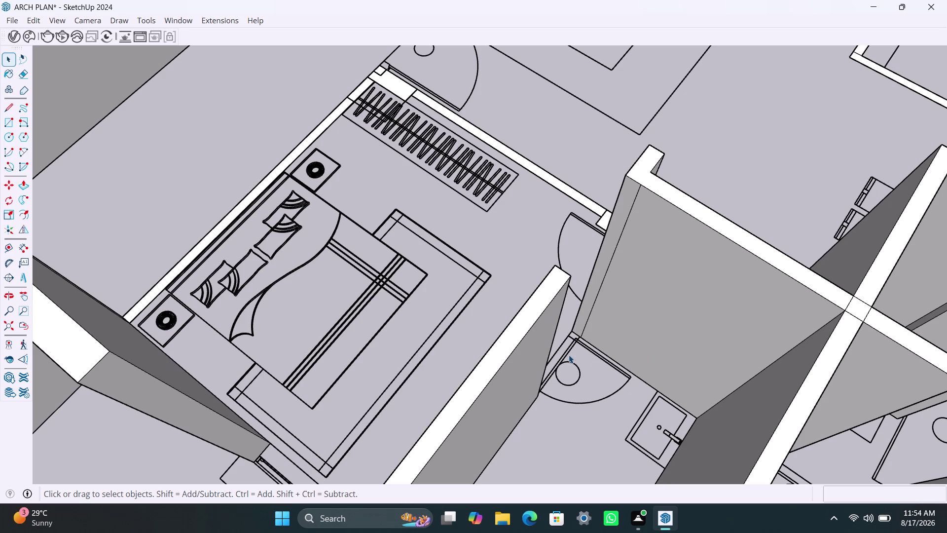
Zoom and orbit to a top-down view of the bedroom floor plan.
scroll(down, 3)
scroll(down, 3)
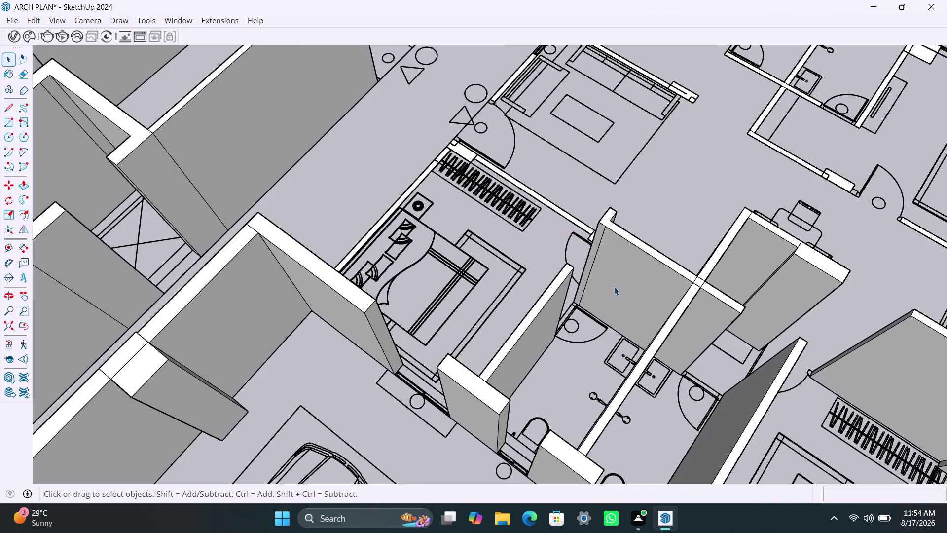
scroll(down, 3)
scroll(down, 3)
scroll(down, 3)
scroll(down, 3)
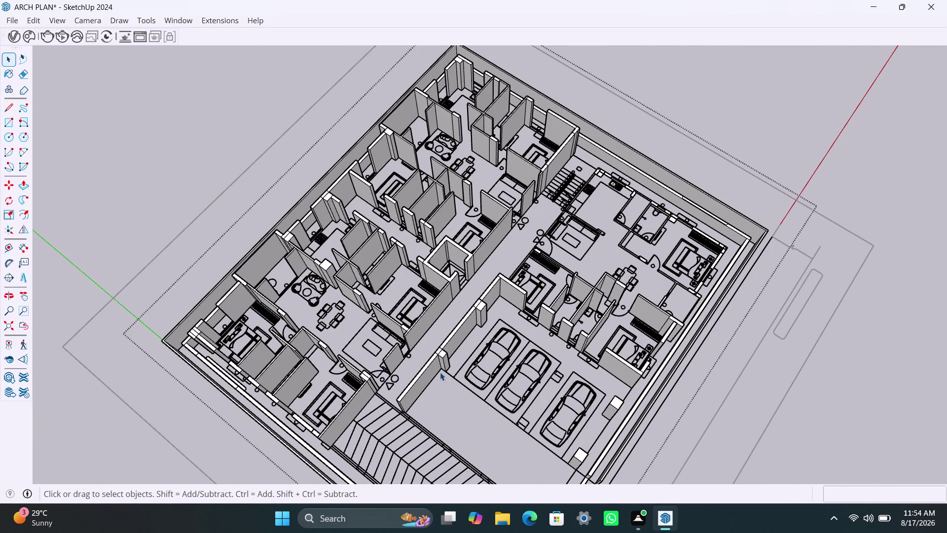
scroll(up, 3)
scroll(up, 3)
scroll(up, 3)
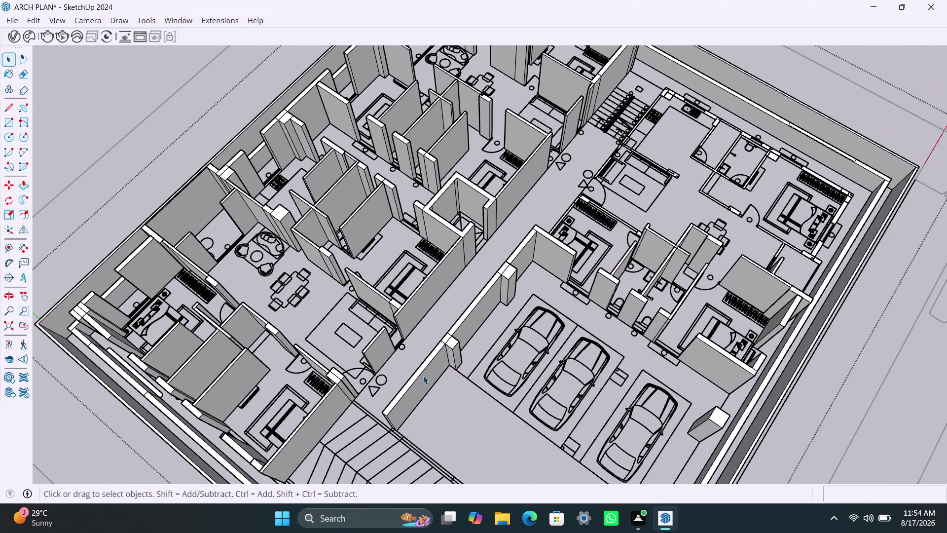
scroll(up, 3)
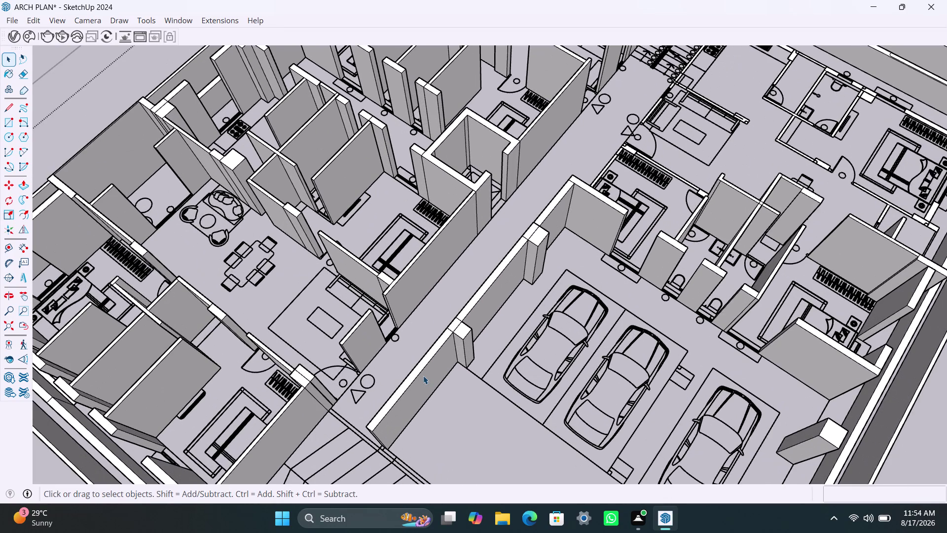
scroll(down, 3)
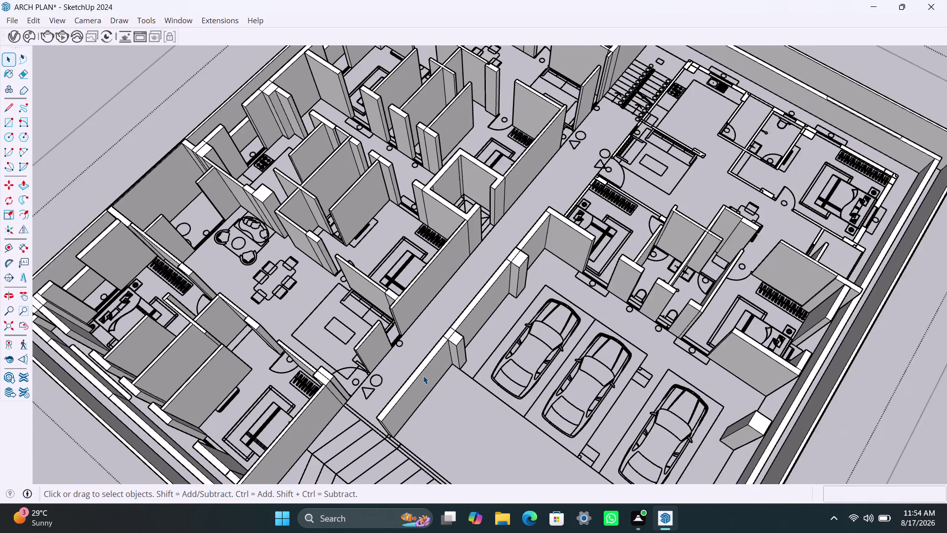
scroll(down, 3)
scroll(down, 3)
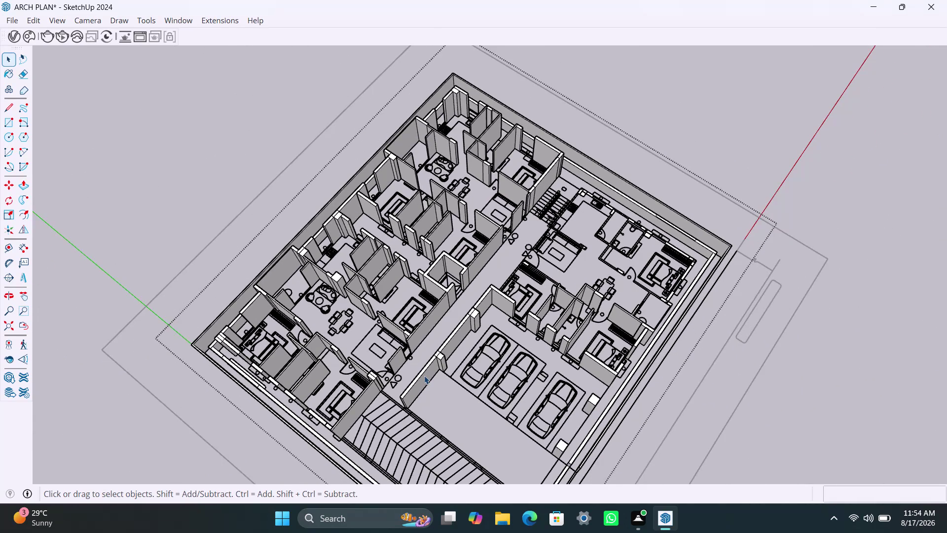
scroll(down, 3)
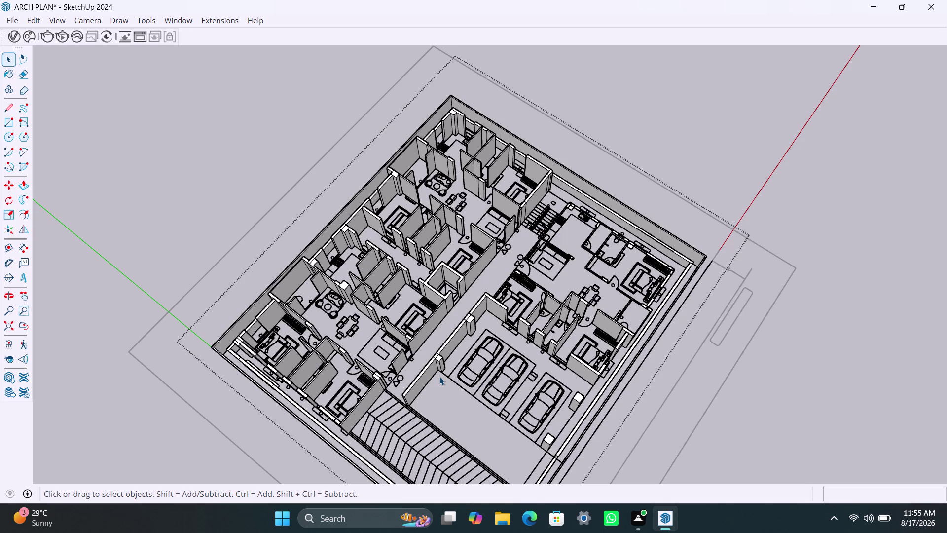
double_click(440, 377)
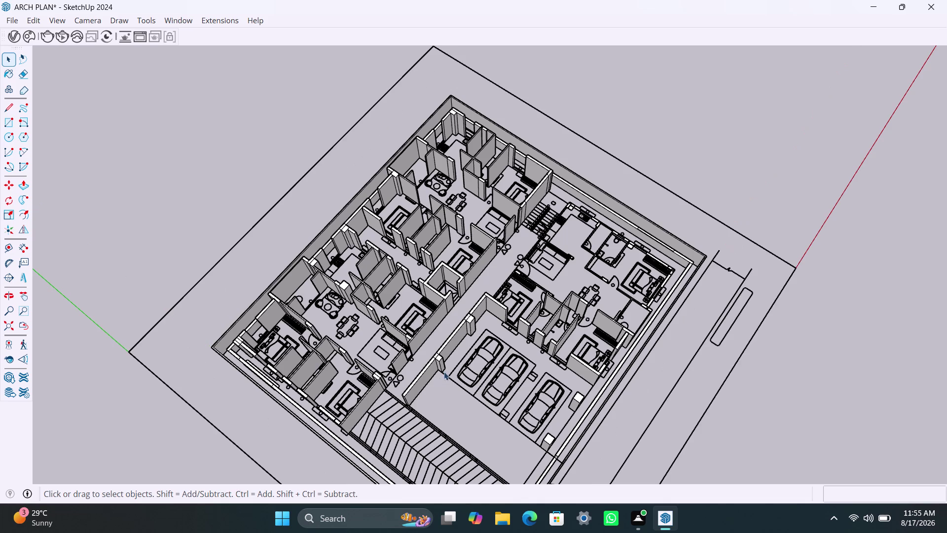
scroll(up, 3)
scroll(up, 3)
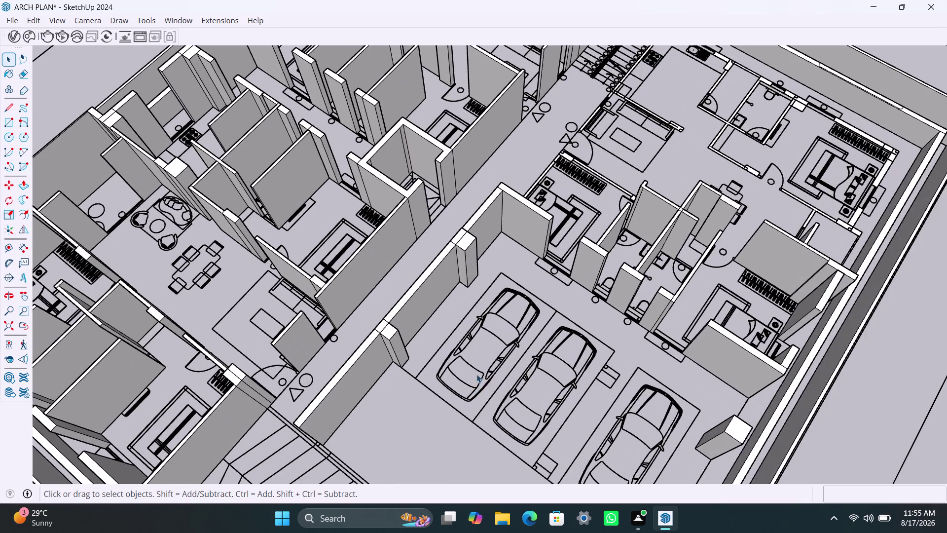
scroll(down, 3)
scroll(down, 3)
scroll(down, 3)
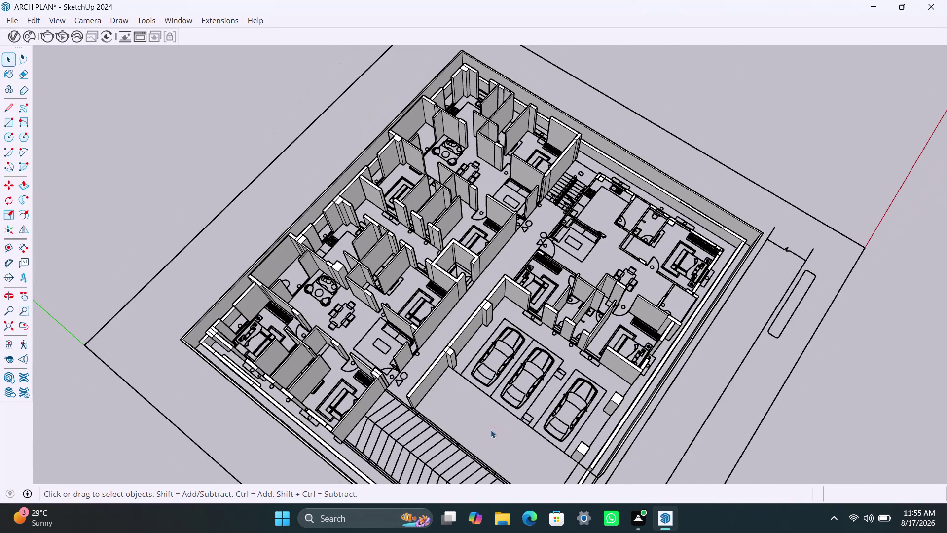
middle_drag(495, 435, 665, 427)
middle_drag(564, 284, 597, 302)
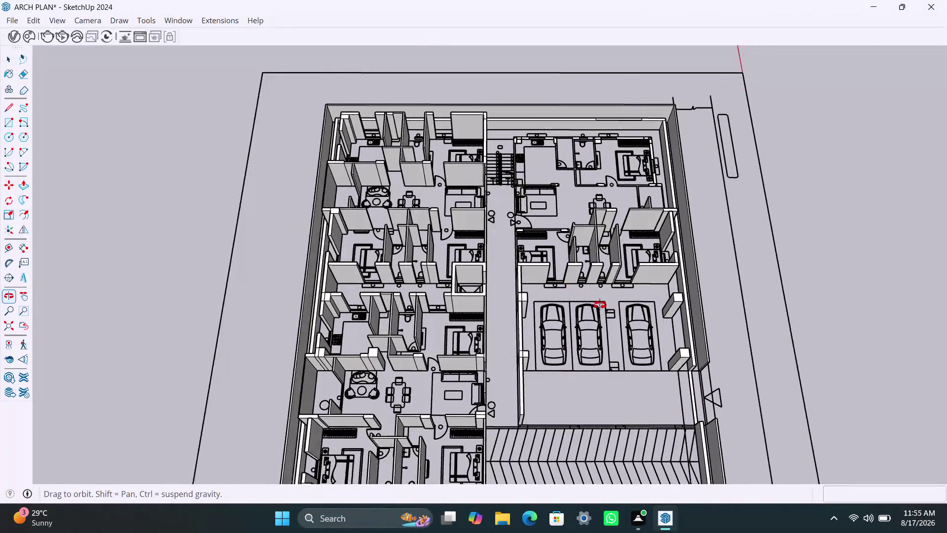
middle_drag(598, 303, 579, 380)
scroll(up, 3)
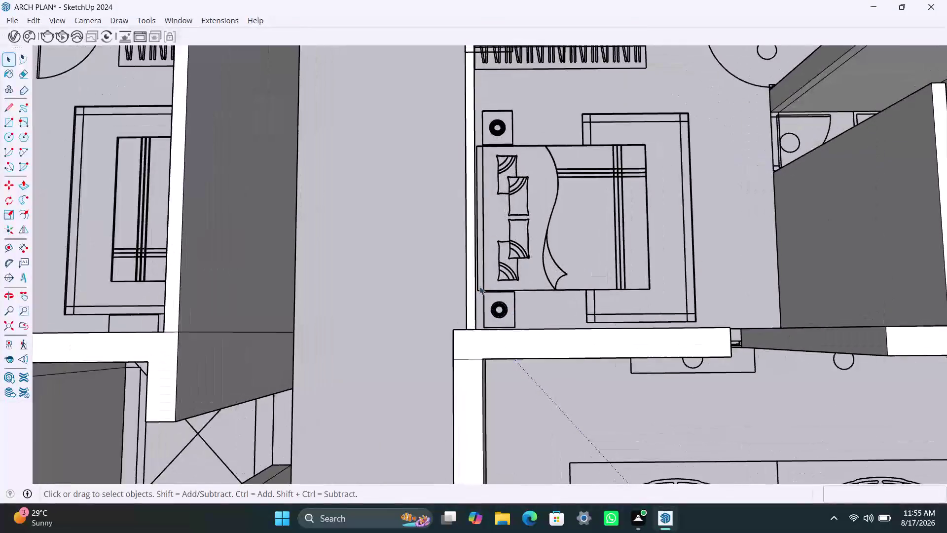
Try extruding the thin strip beside the bed to the previous height, then cancel.
click(468, 297)
double_click(470, 301)
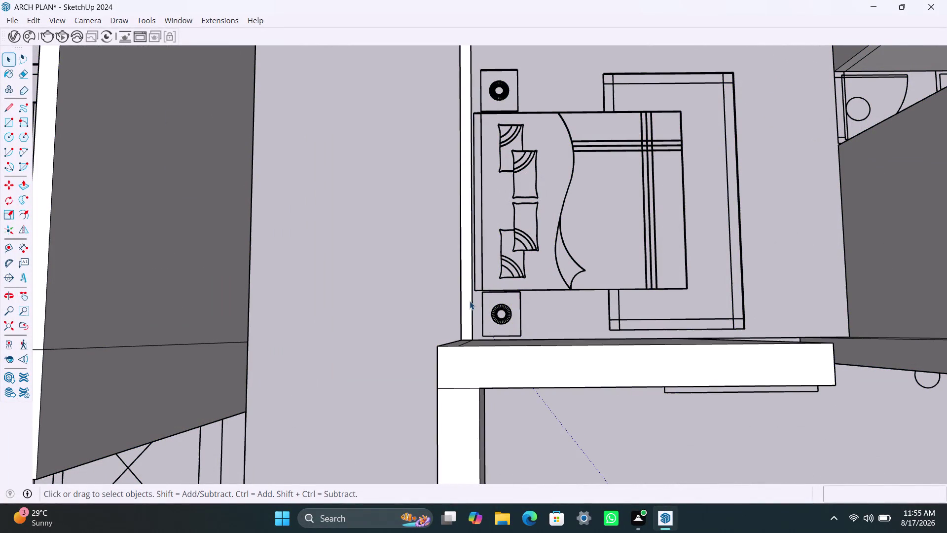
click(470, 300)
click(470, 306)
key(p)
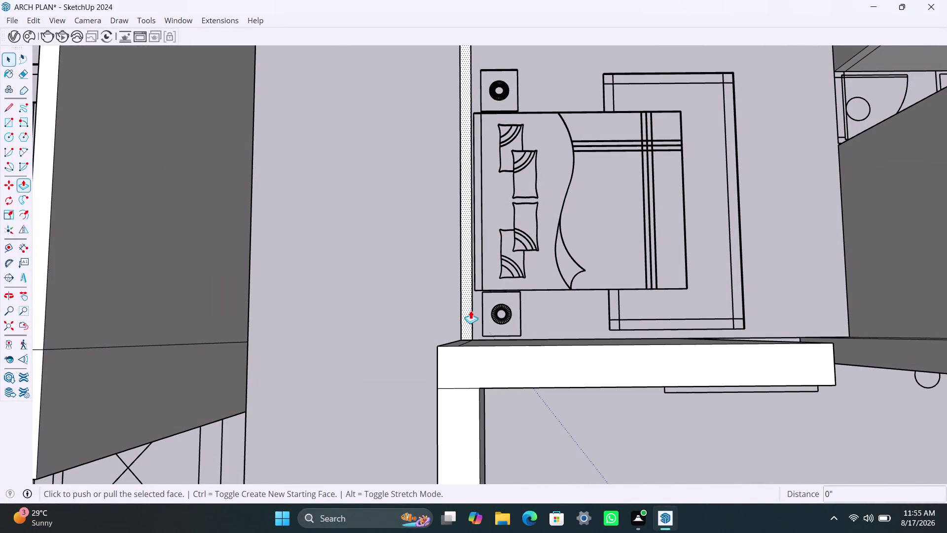
click(469, 310)
click(501, 363)
scroll(down, 3)
scroll(down, 3)
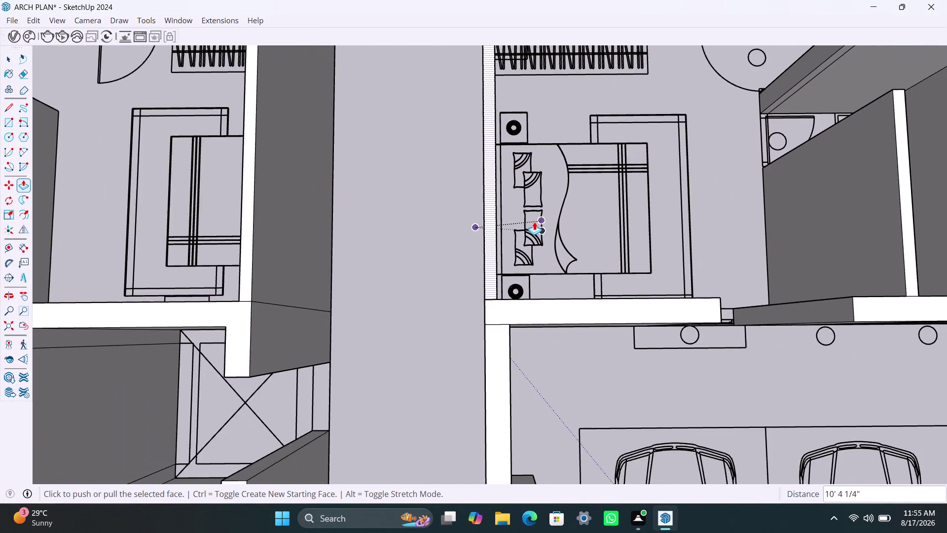
scroll(down, 3)
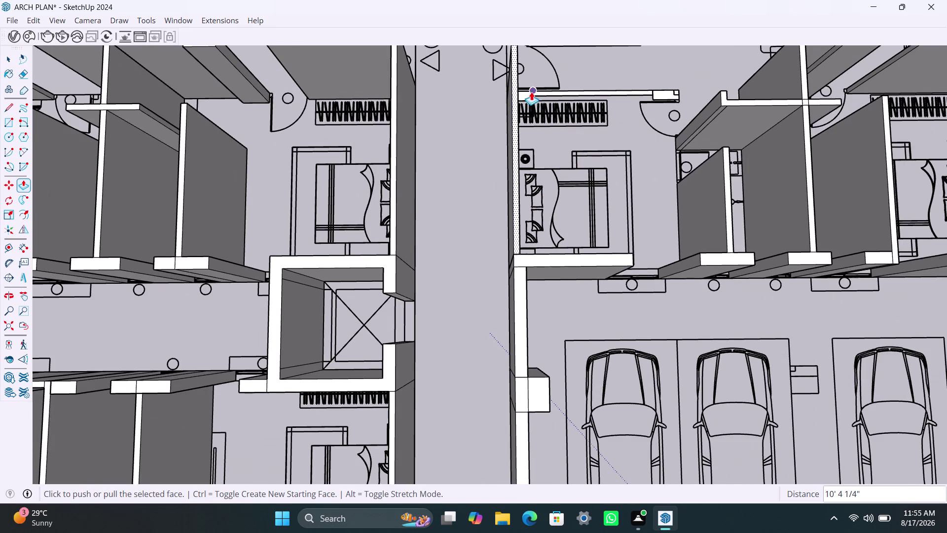
scroll(up, 3)
scroll(up, 3)
scroll(up, 3)
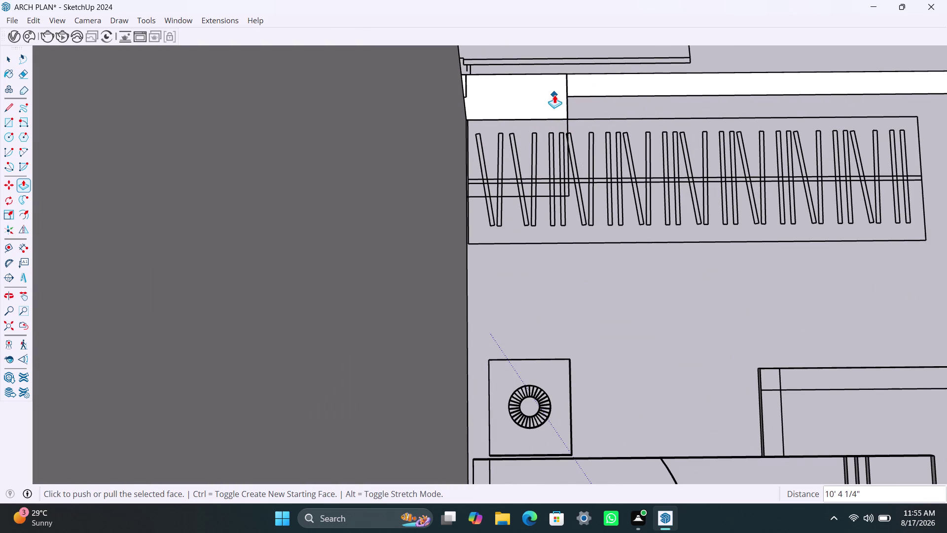
key(space)
Make a first attempt at extruding the strip above the wardrobe.
key(p)
key(space)
click(543, 102)
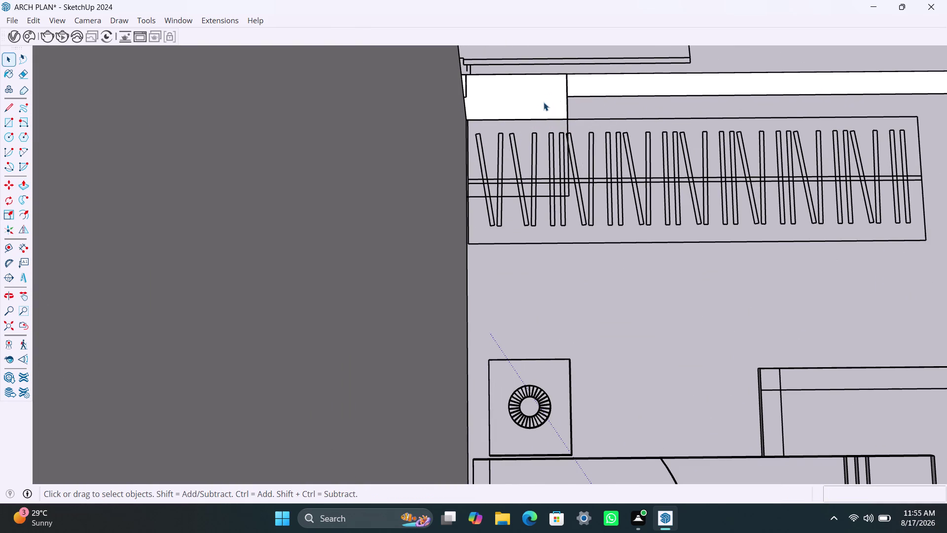
key(p)
click(543, 103)
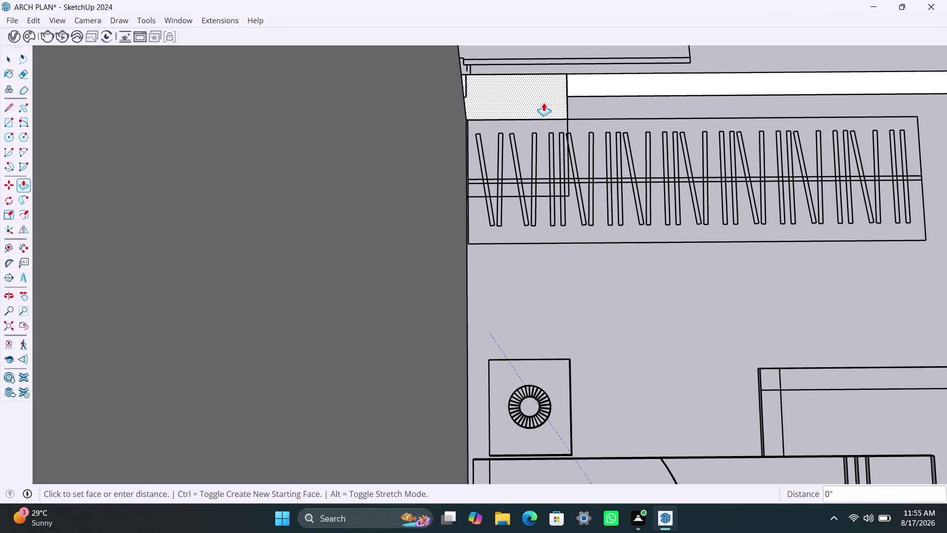
scroll(down, 3)
click(454, 94)
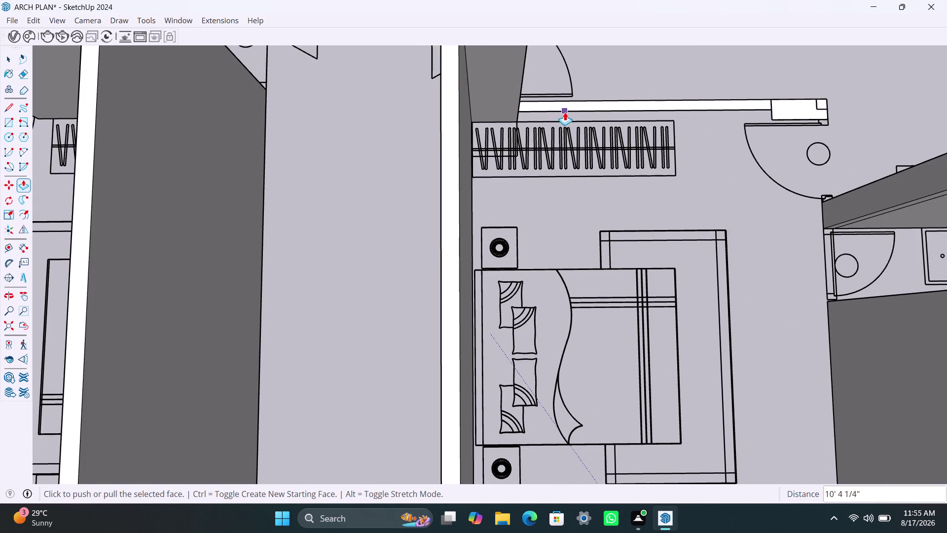
scroll(up, 3)
key(space)
Raise the strip above the wardrobe into a lintel slab at wall height (10' 4 1/4").
click(591, 100)
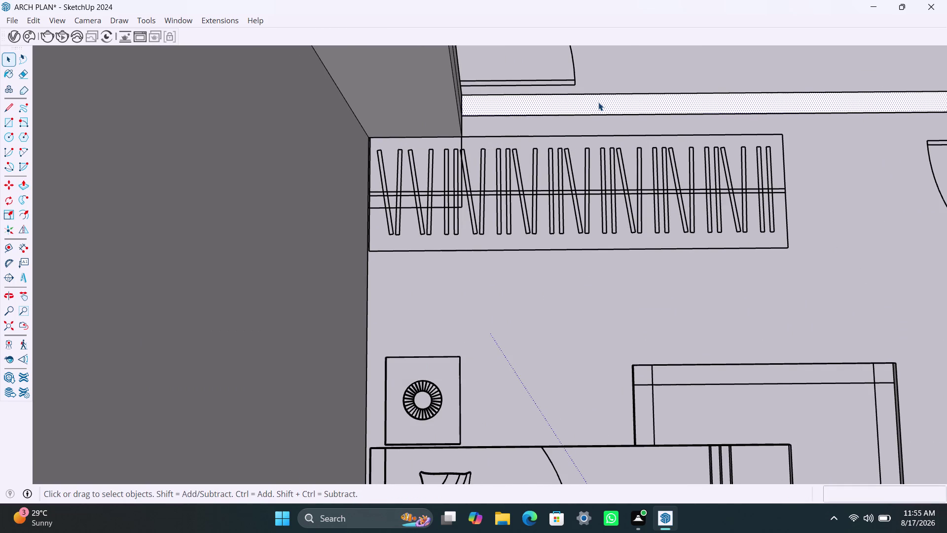
key(p)
click(598, 102)
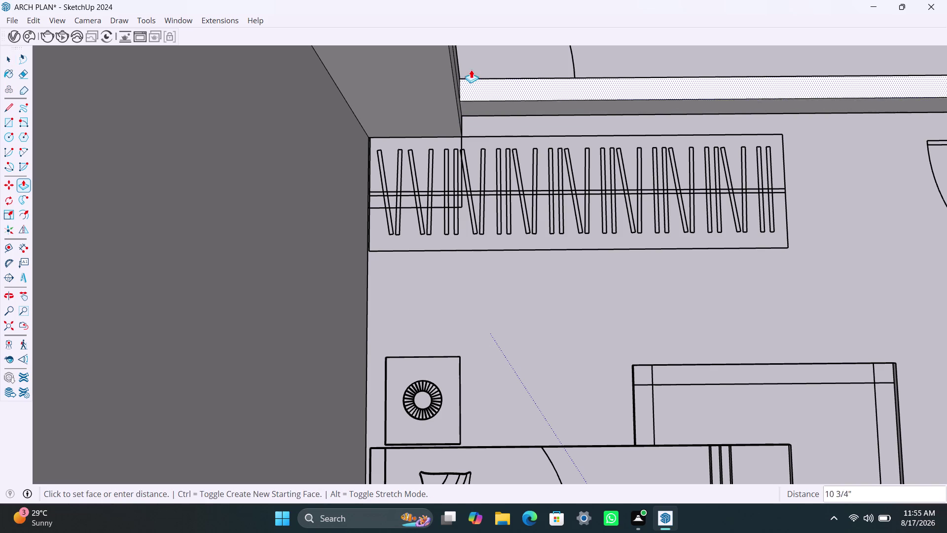
scroll(down, 3)
scroll(down, 3)
middle_drag(457, 66, 459, 145)
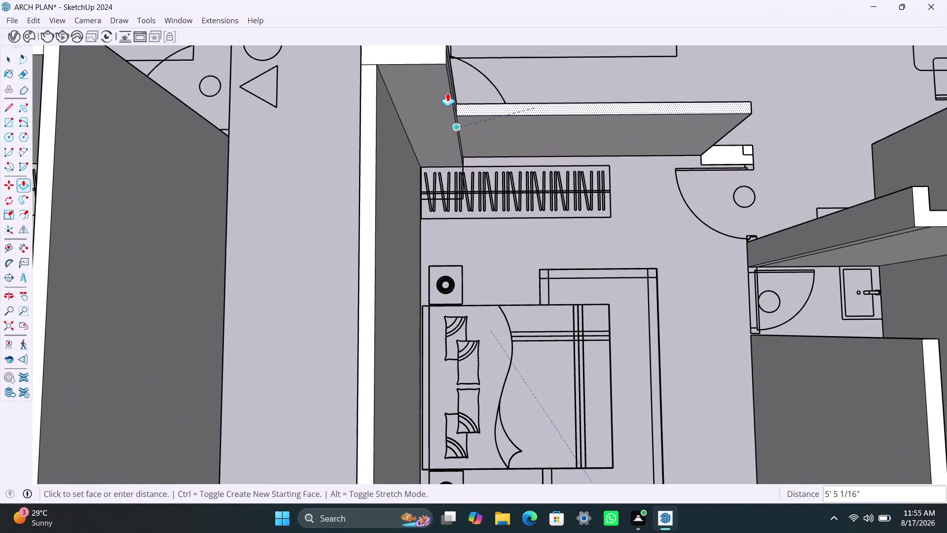
click(431, 64)
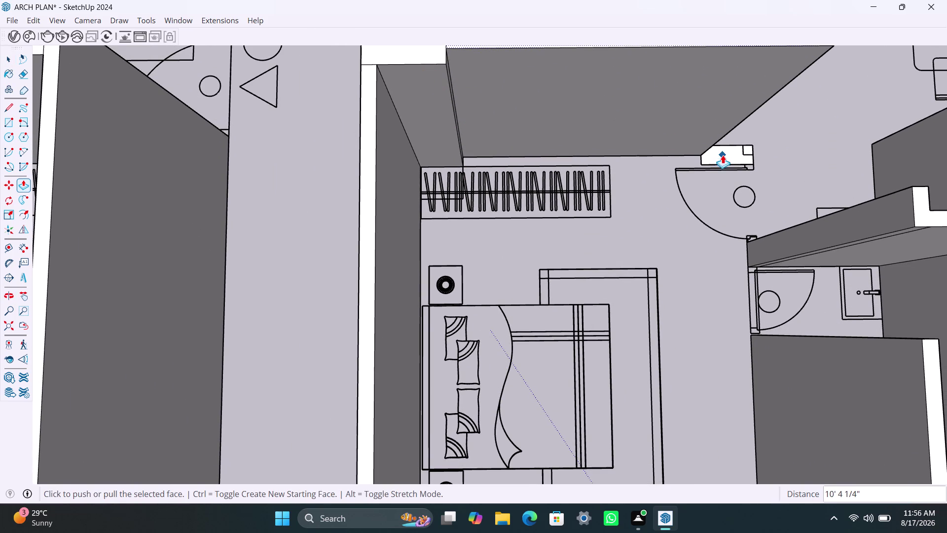
key(space)
Reselect the connected wall and its new lintel geometry.
triple_click(723, 155)
click(723, 154)
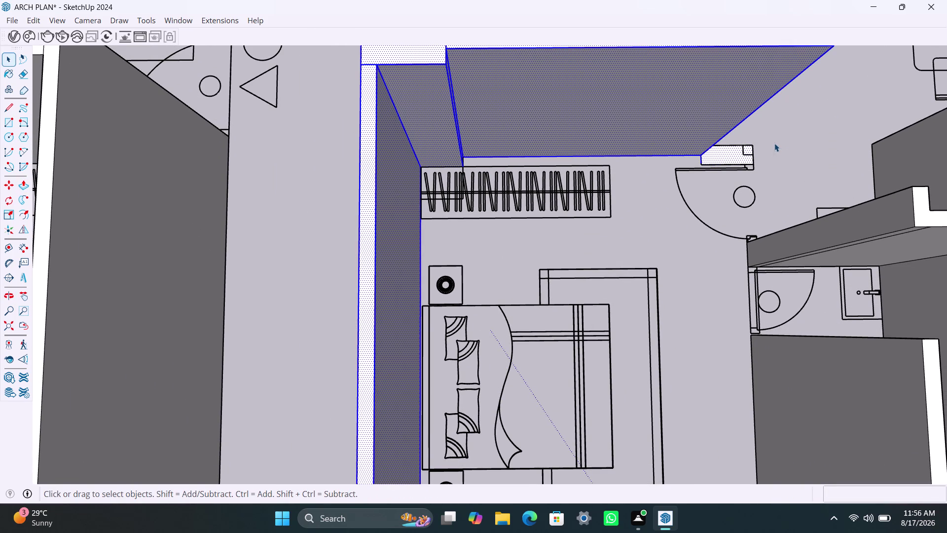
key(Escape)
key(Escape)
key(Escape)
key(Escape)
click(731, 157)
triple_click(724, 158)
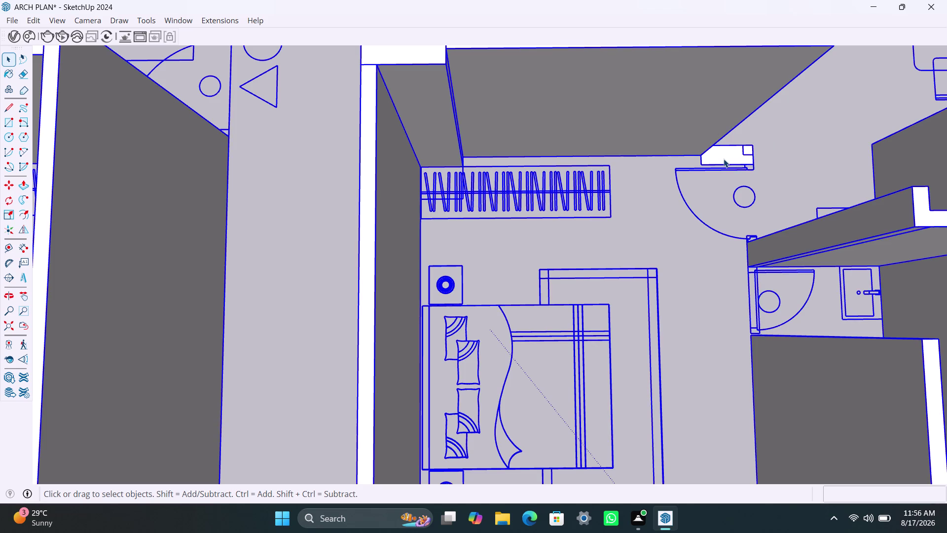
scroll(down, 3)
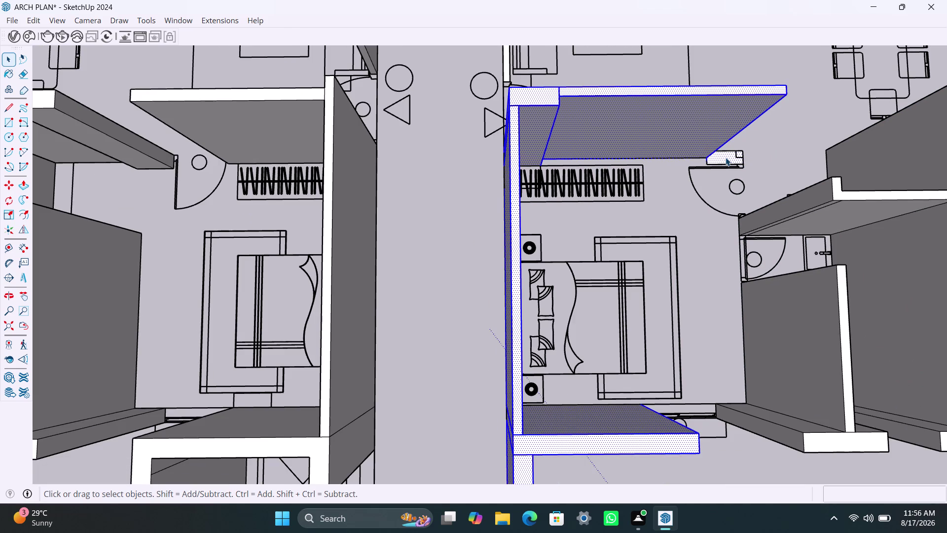
Extend the lintel's end face and the small adjacent face to the same height.
key(p)
click(728, 153)
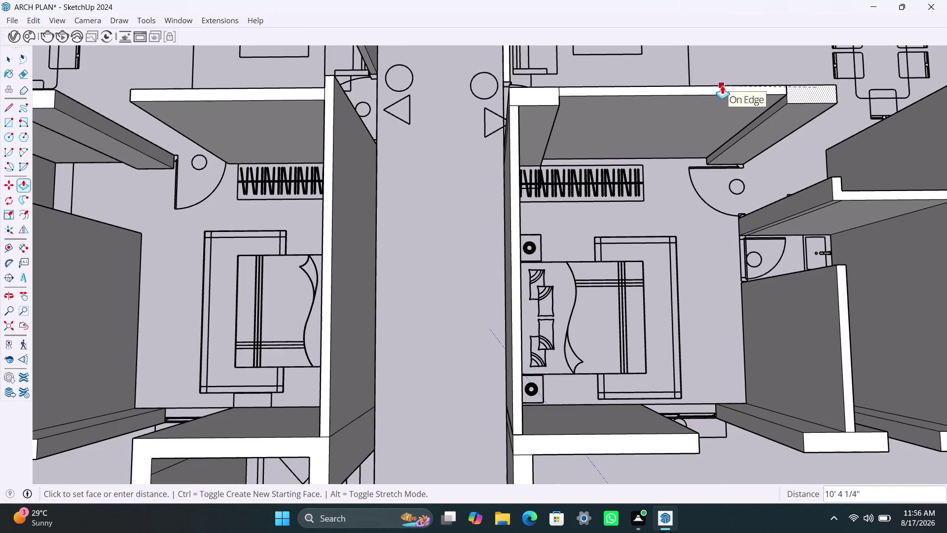
click(722, 86)
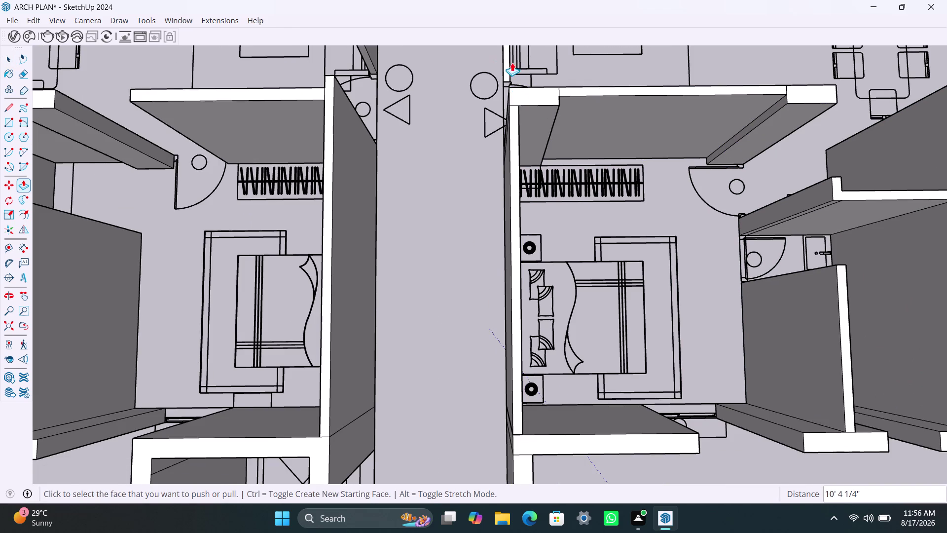
click(508, 66)
click(534, 93)
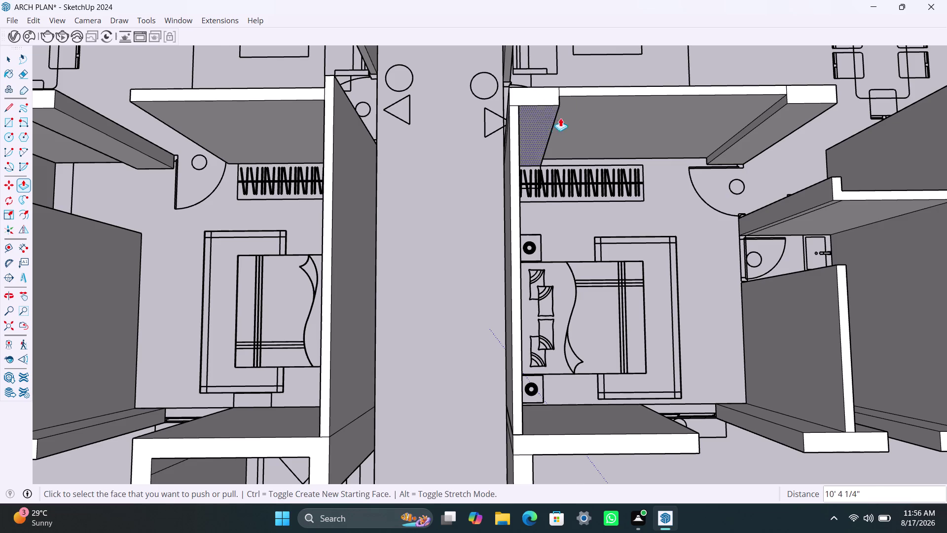
scroll(down, 3)
middle_drag(584, 105, 546, 216)
scroll(down, 3)
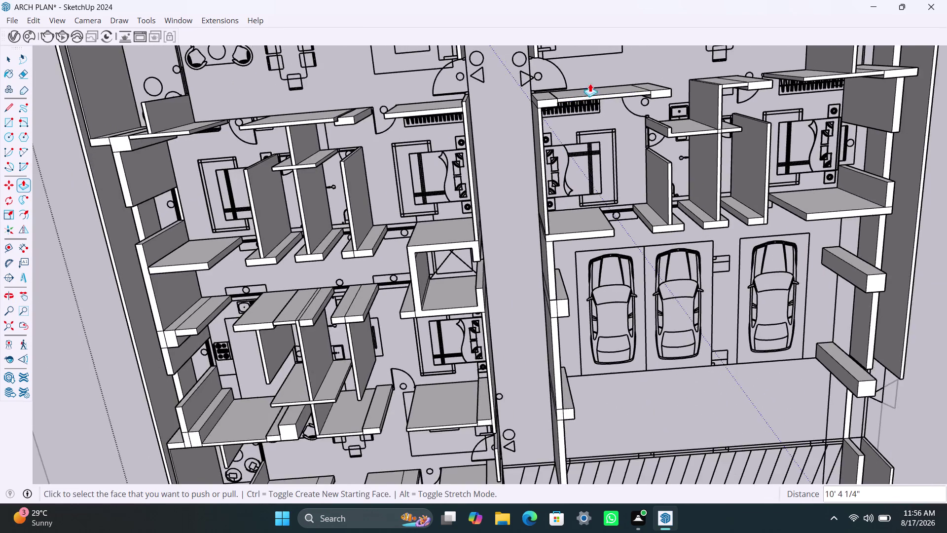
scroll(down, 3)
Raise the staircase-doorway strip, living-room and next doorway lintels, and dining-area strip.
middle_drag(605, 89, 468, 240)
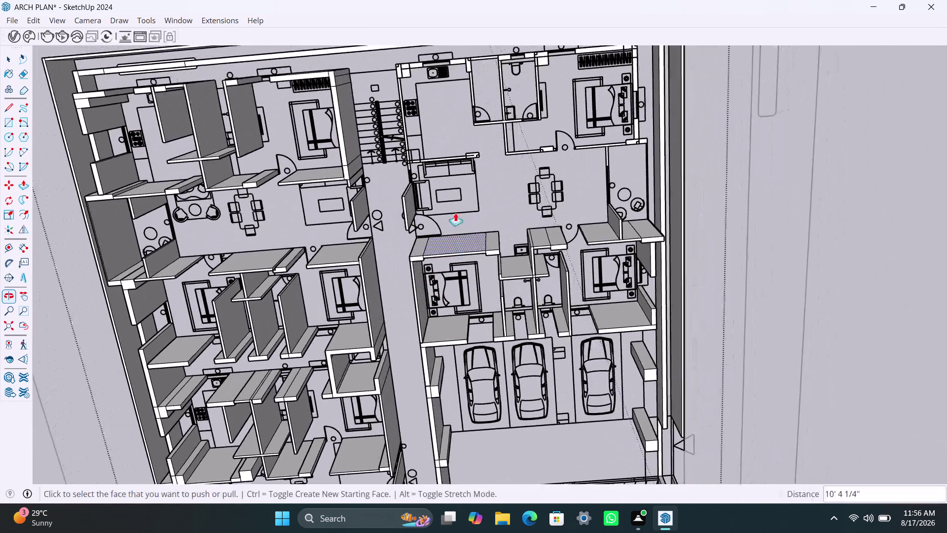
scroll(up, 3)
middle_drag(425, 183, 450, 128)
scroll(up, 3)
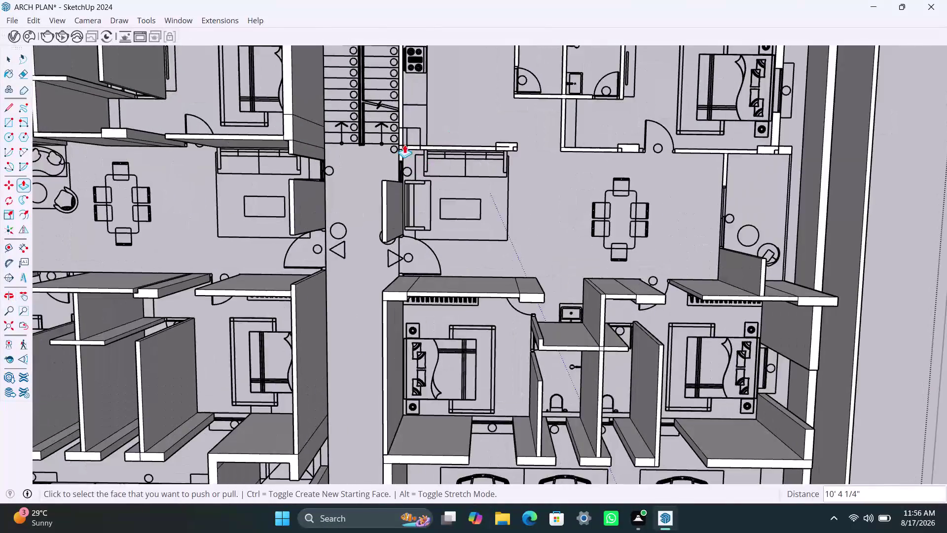
scroll(up, 3)
double_click(405, 154)
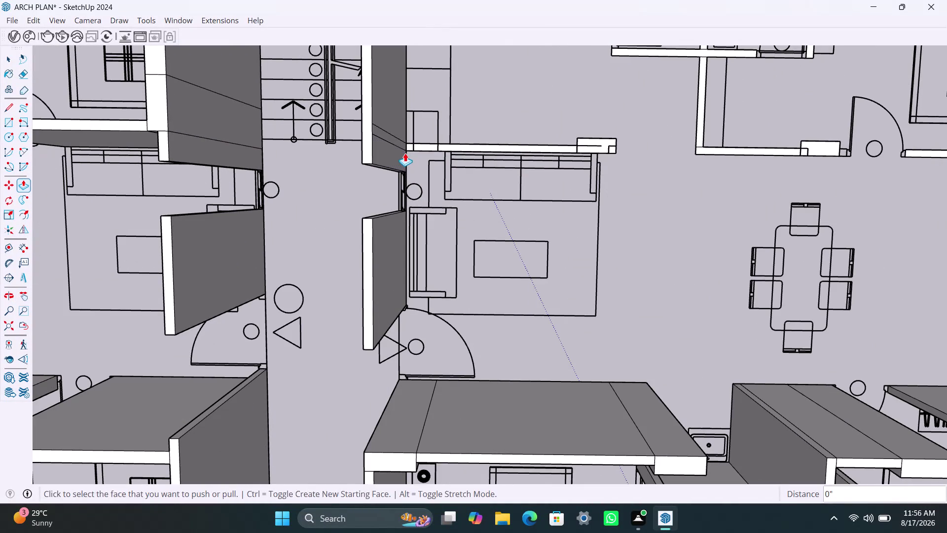
double_click(438, 147)
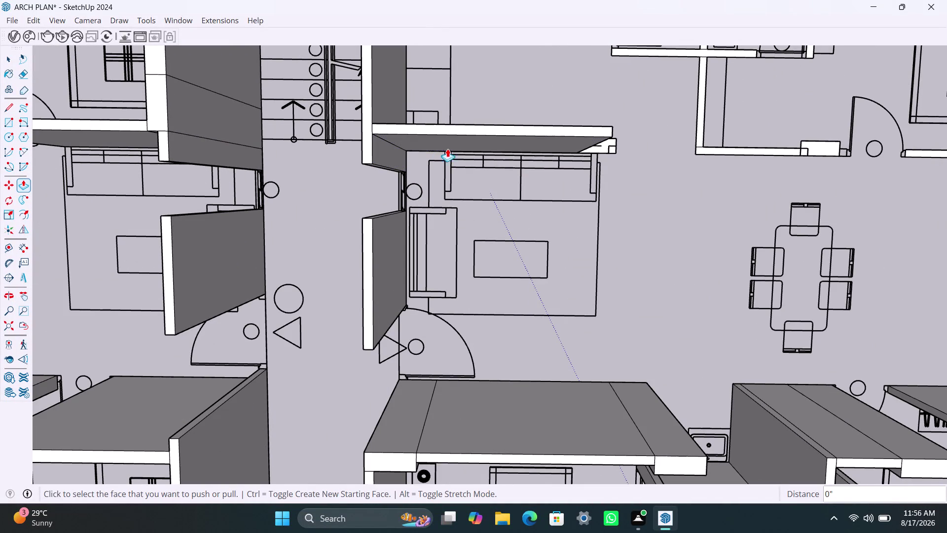
double_click(607, 144)
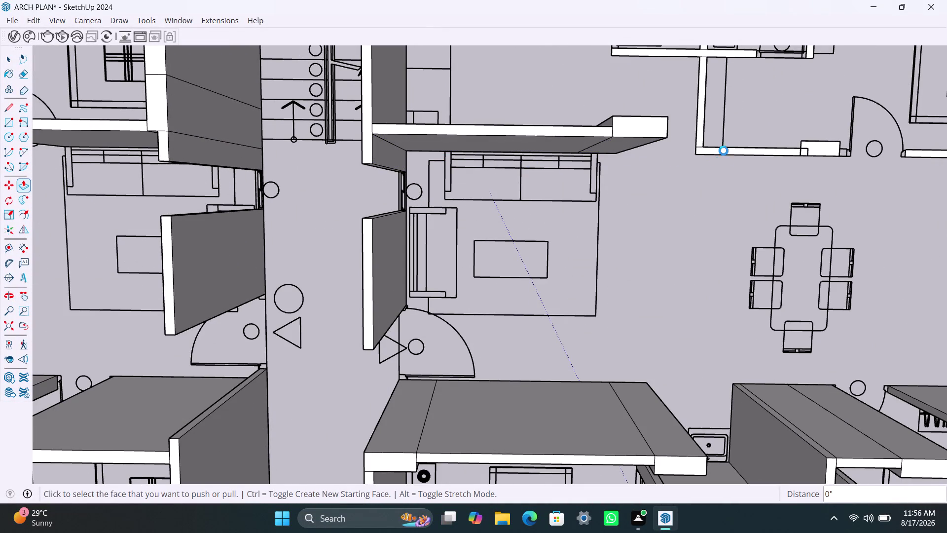
double_click(717, 148)
double_click(699, 127)
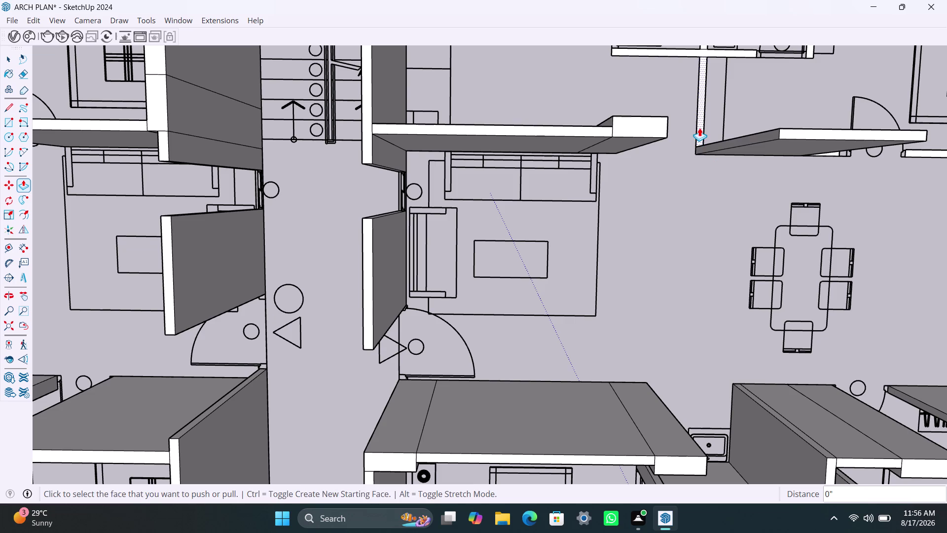
double_click(834, 154)
Raise the balcony-wall strips and the lintel over the dining-room doorway.
scroll(down, 3)
middle_drag(686, 100, 663, 167)
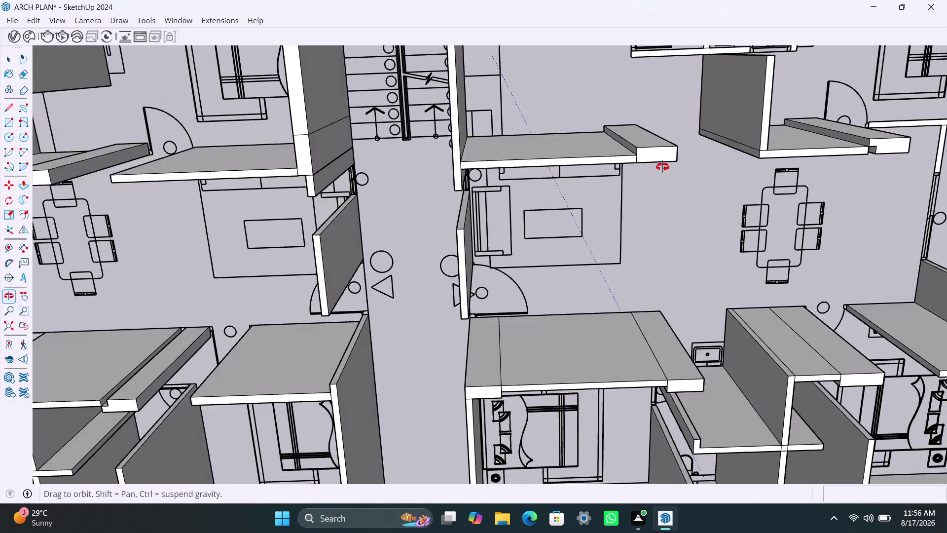
middle_drag(662, 166, 664, 75)
scroll(down, 3)
middle_drag(662, 165, 445, 216)
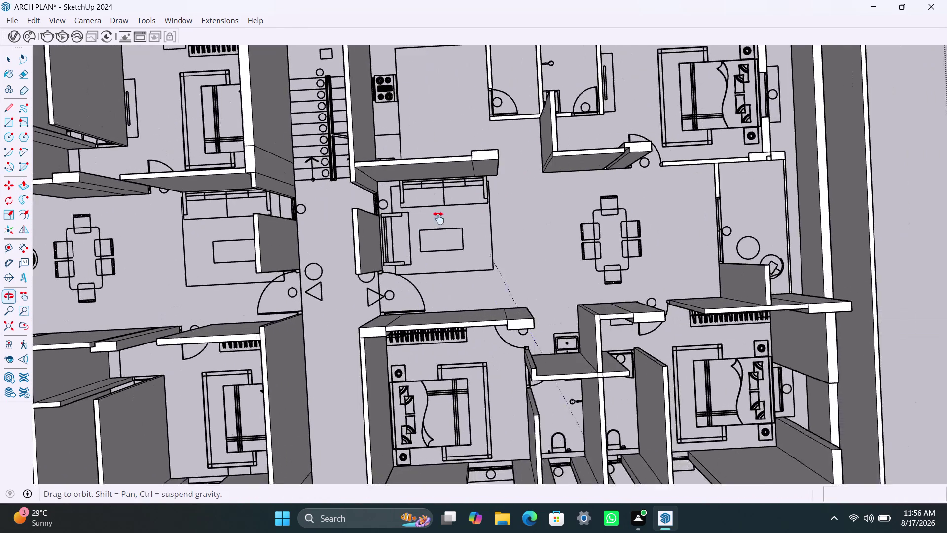
middle_drag(445, 217, 436, 218)
scroll(up, 3)
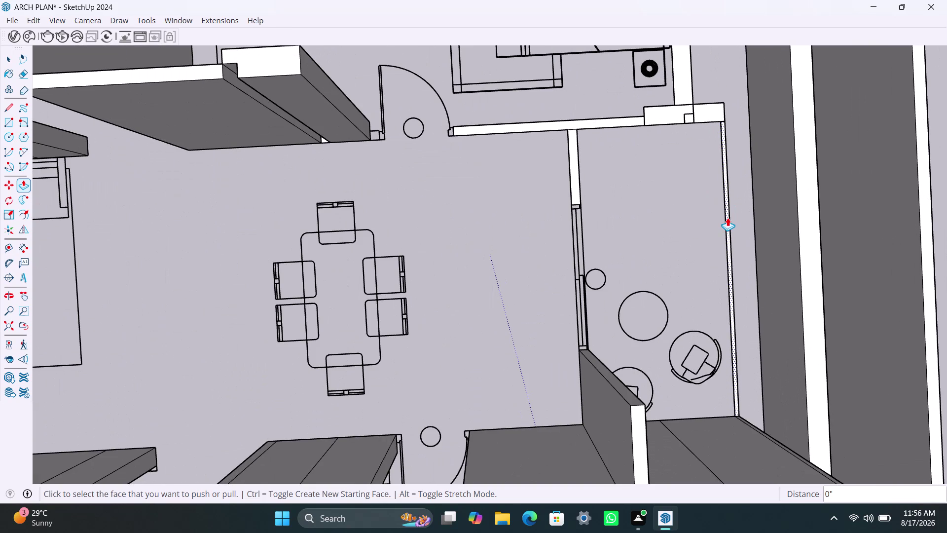
double_click(727, 218)
scroll(down, 3)
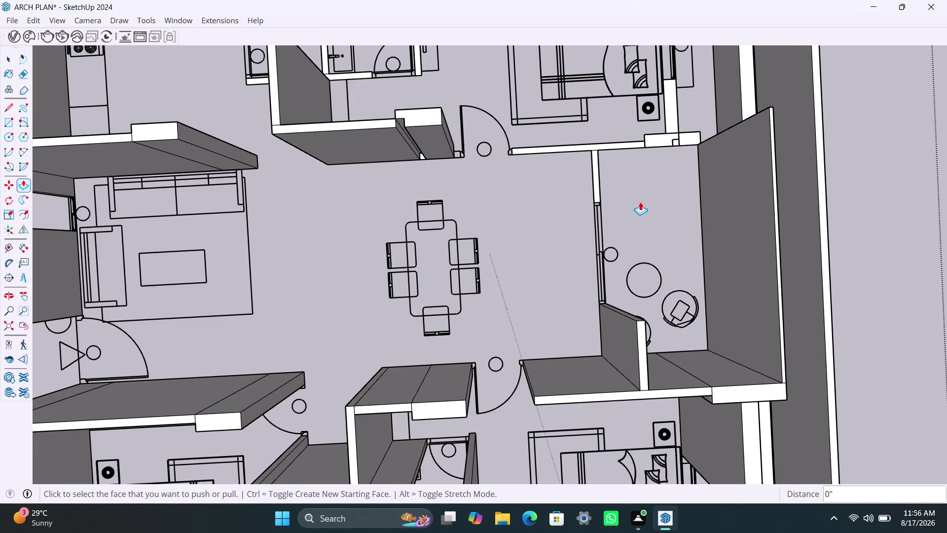
double_click(663, 135)
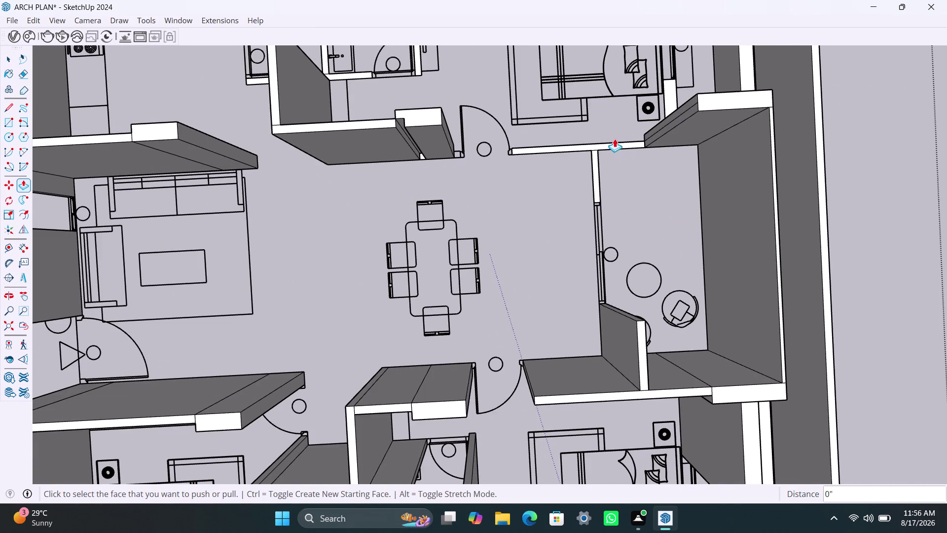
double_click(625, 142)
double_click(598, 178)
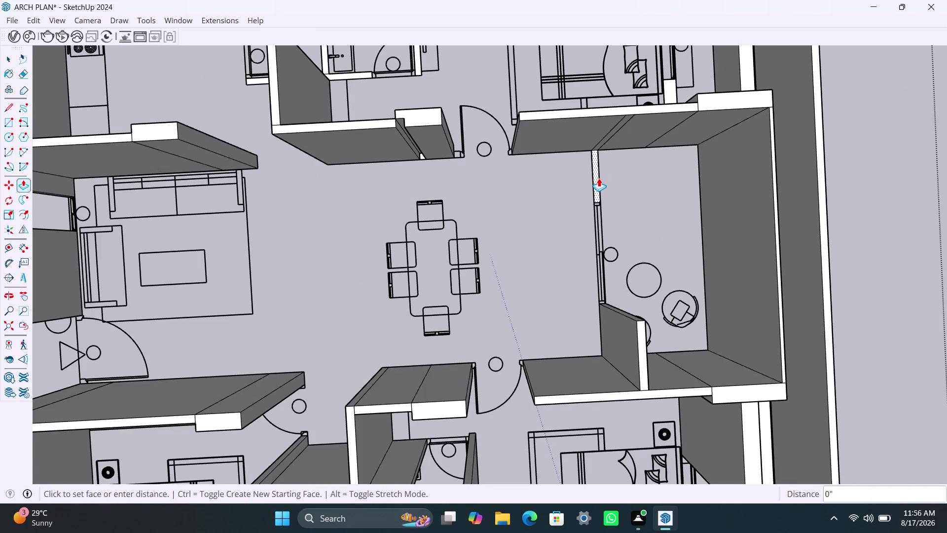
Raise the wall strips beside the bedroom, the bed, the window and the bathroom top wall.
scroll(down, 3)
scroll(down, 3)
middle_drag(649, 213, 648, 215)
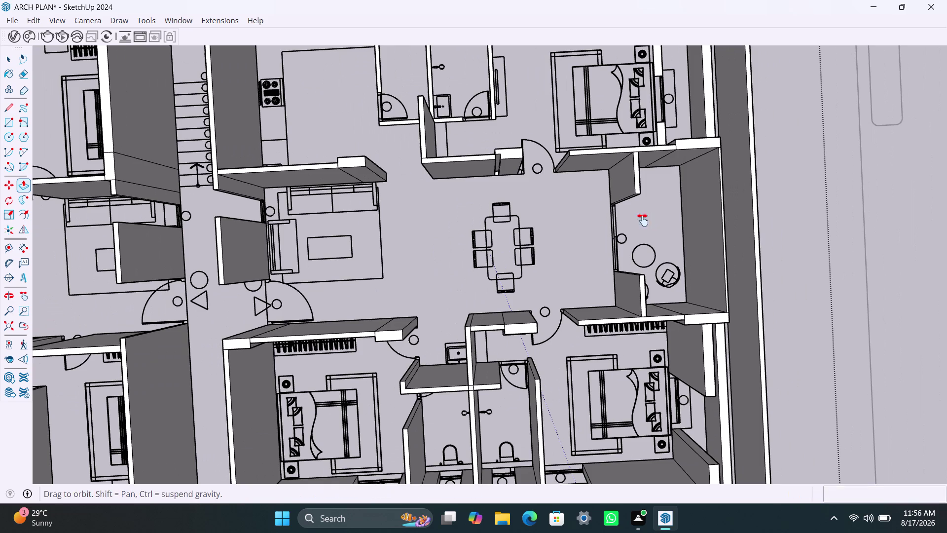
middle_drag(648, 215, 554, 264)
scroll(up, 3)
double_click(593, 168)
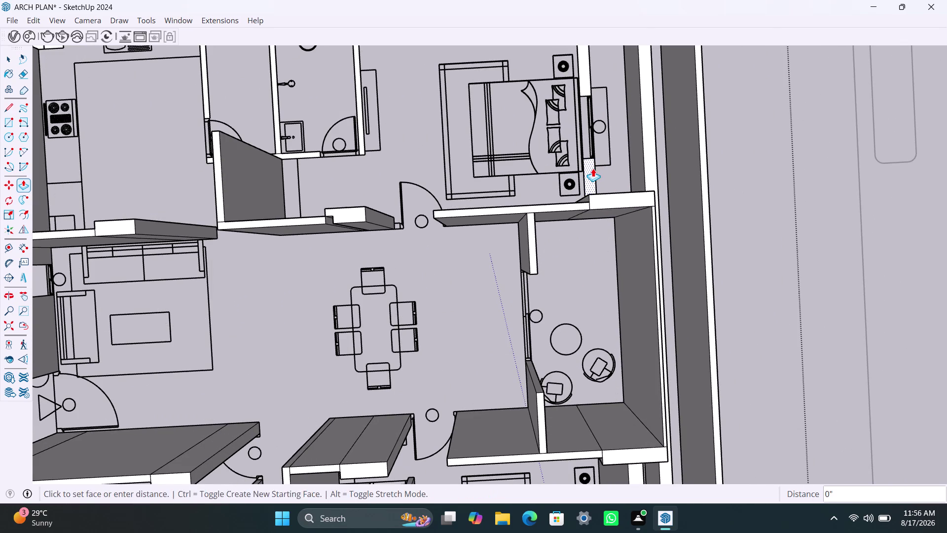
scroll(down, 3)
middle_drag(573, 235, 567, 273)
double_click(577, 153)
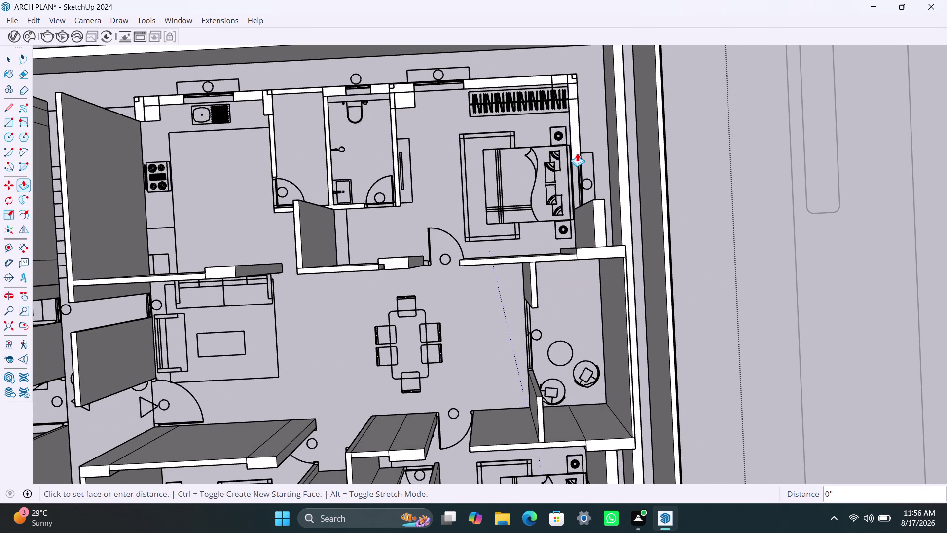
double_click(537, 82)
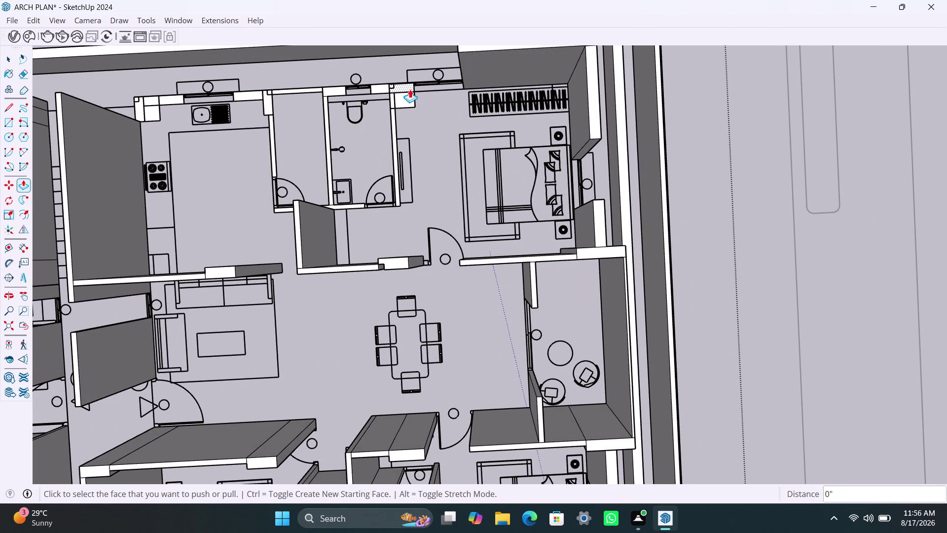
double_click(406, 83)
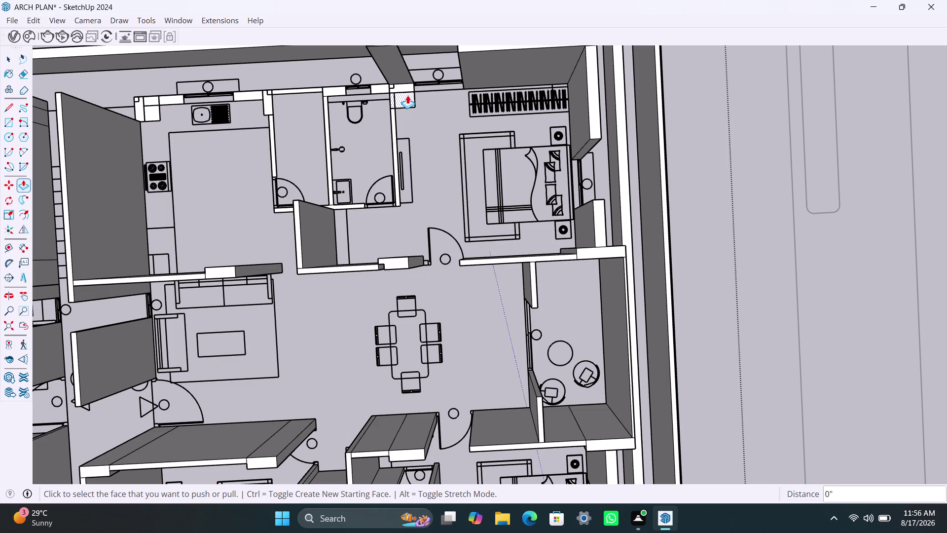
Raise the bathroom wall pieces, then undo those raises.
key(ctrl+z)
double_click(409, 86)
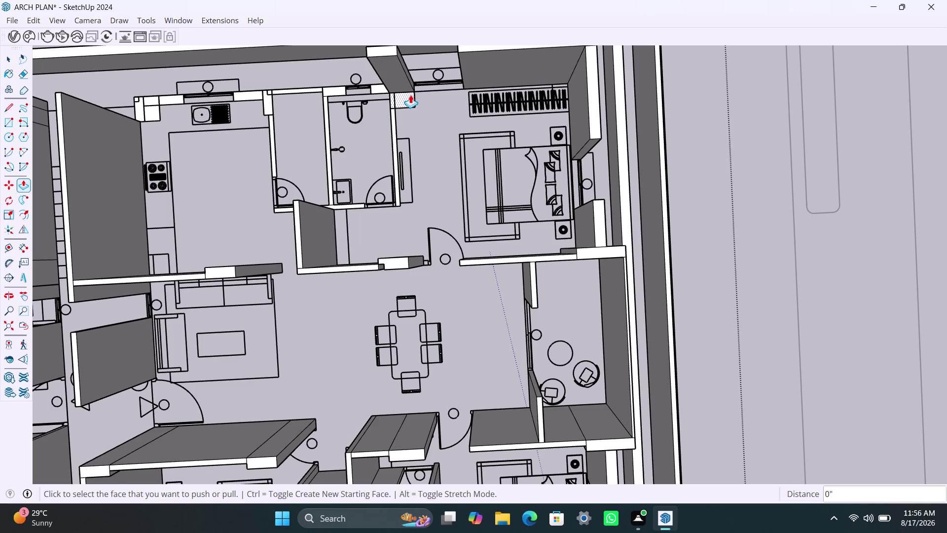
double_click(410, 94)
double_click(396, 133)
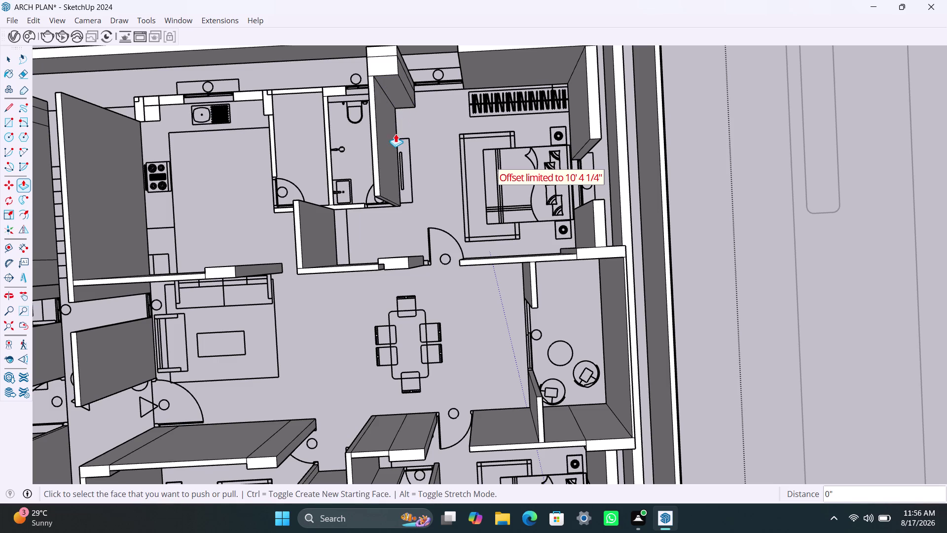
scroll(up, 3)
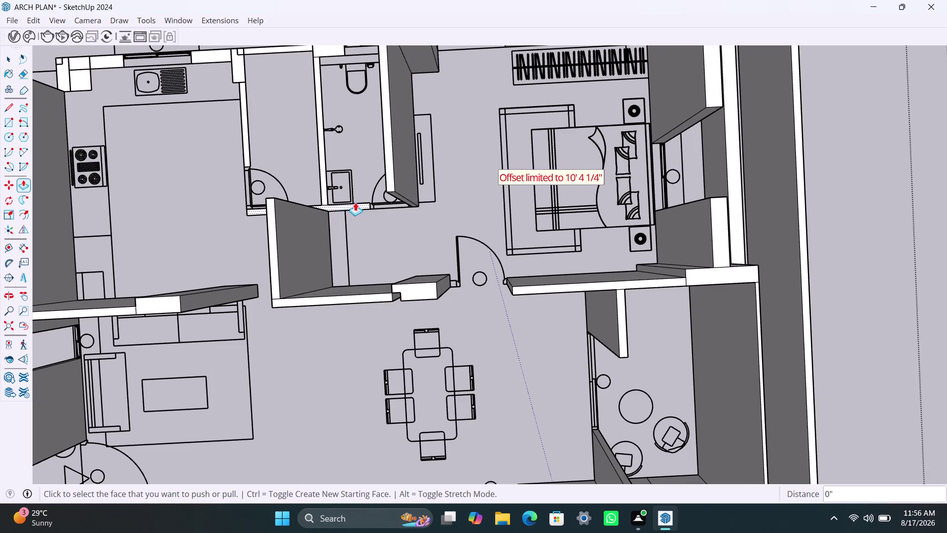
scroll(down, 3)
scroll(down, 3)
key(ctrl+z)
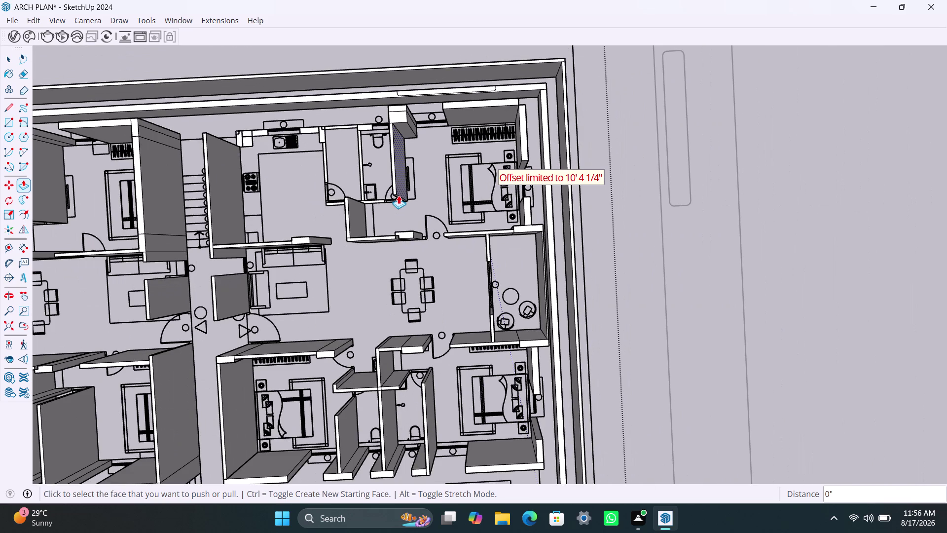
key(ctrl+z)
key(ctrl+z)
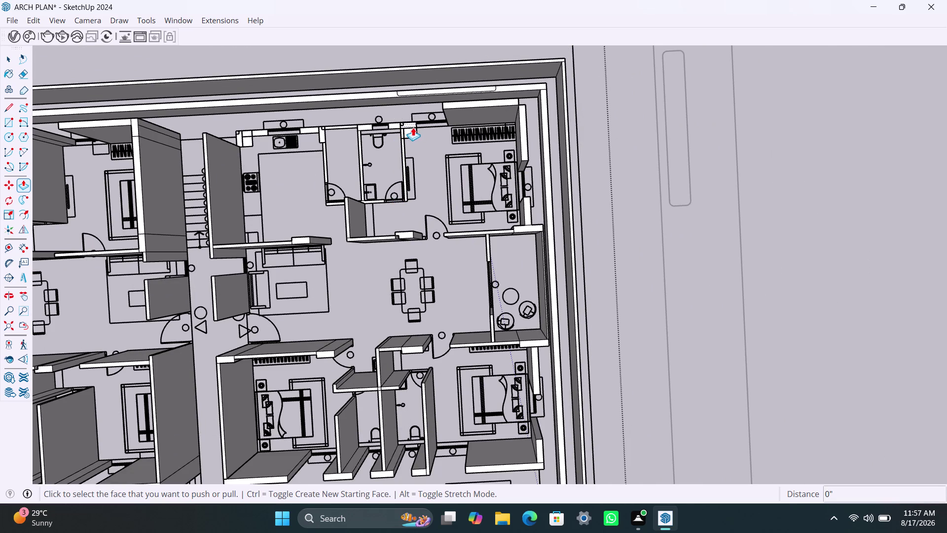
Raise the top-wall strip to the wall edge, plus the bathroom-door lintels and adjoining strips.
click(411, 126)
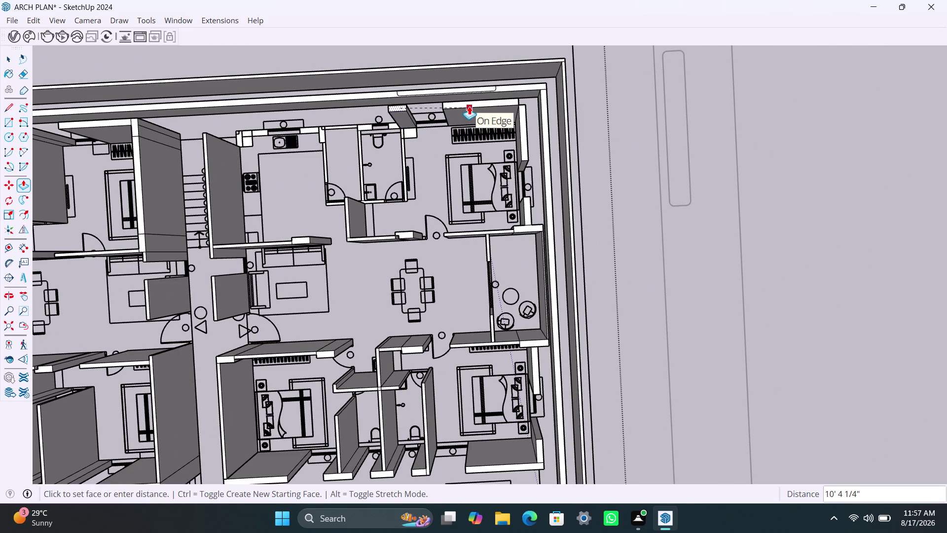
click(469, 106)
double_click(415, 130)
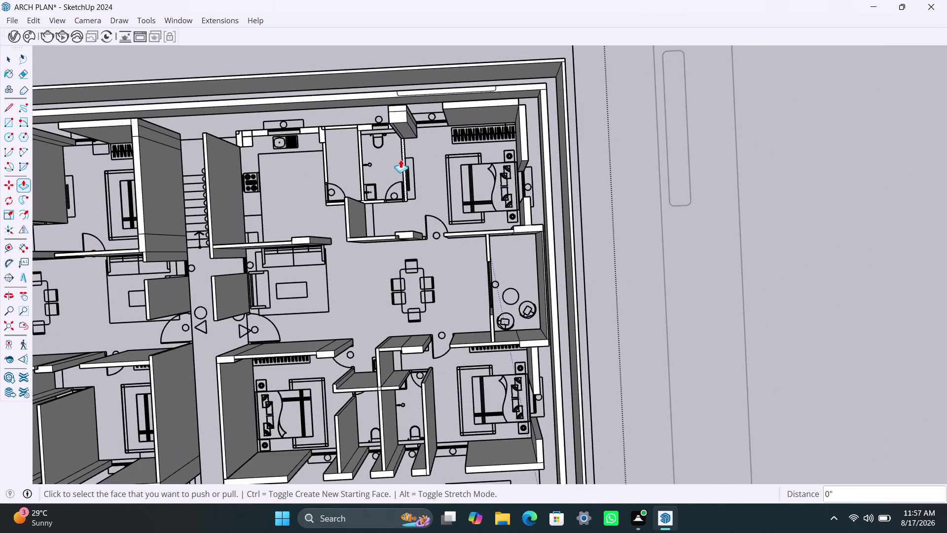
double_click(405, 167)
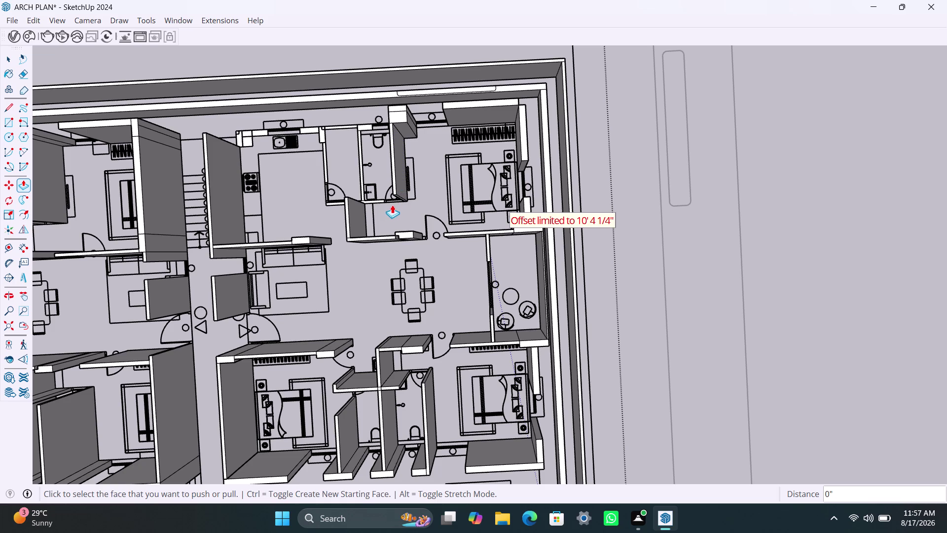
scroll(up, 3)
double_click(360, 203)
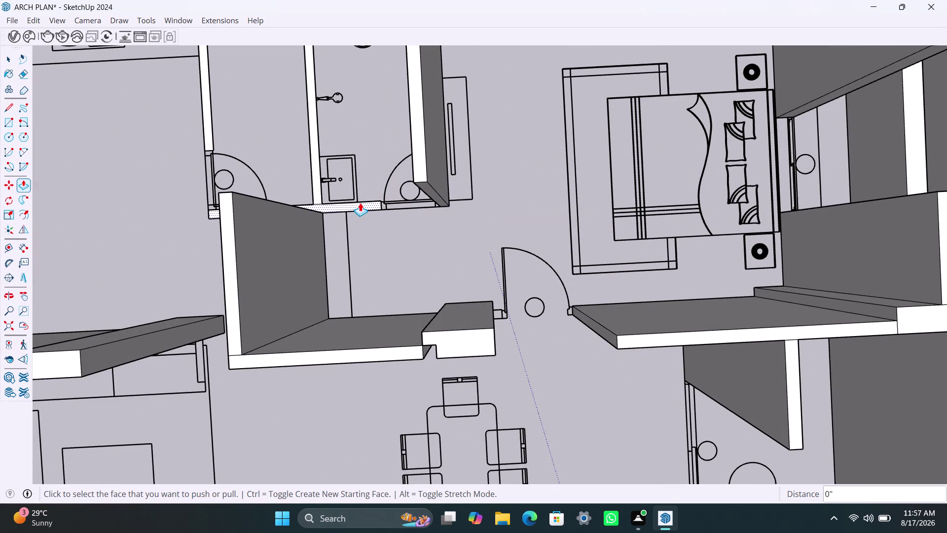
double_click(317, 159)
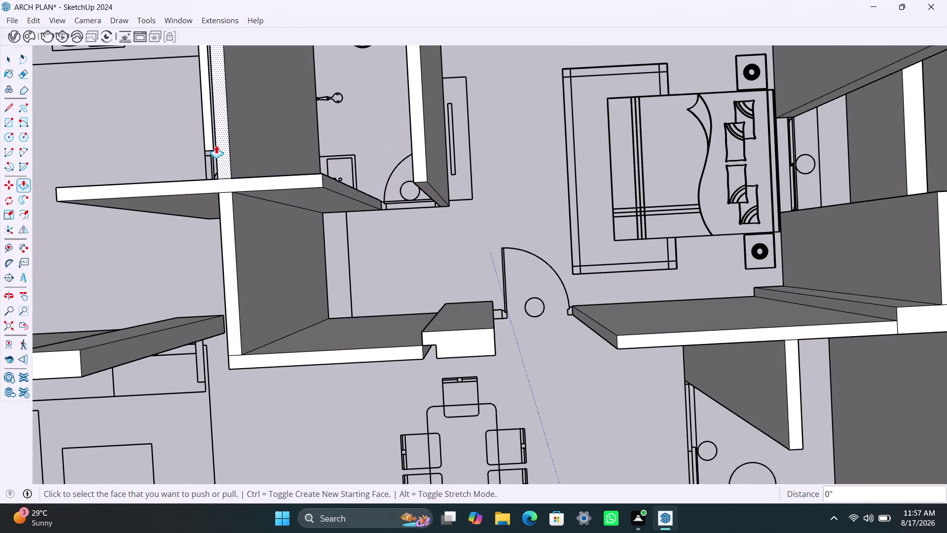
double_click(207, 141)
scroll(down, 3)
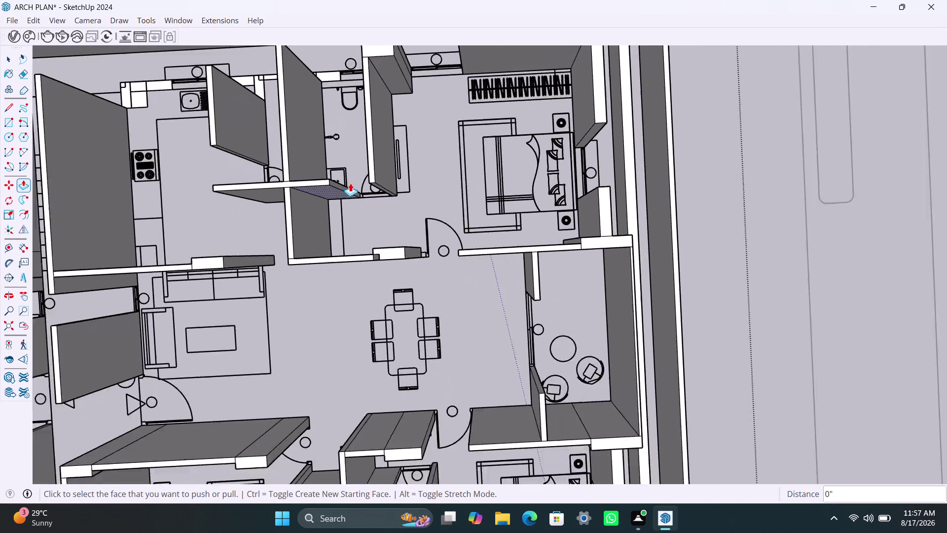
scroll(down, 3)
Orbit and zoom in on the kitchen area of the apartment.
middle_drag(387, 187, 424, 96)
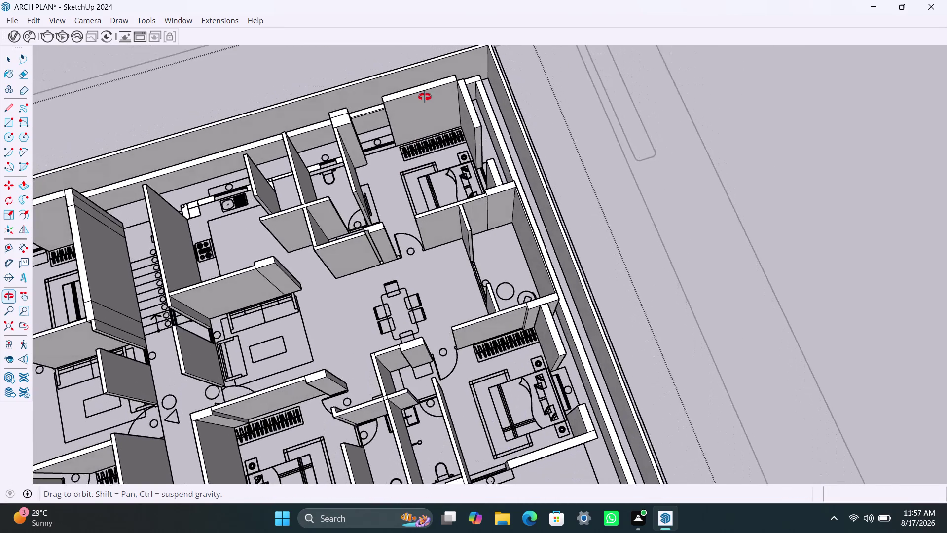
middle_drag(425, 97, 440, 88)
scroll(up, 3)
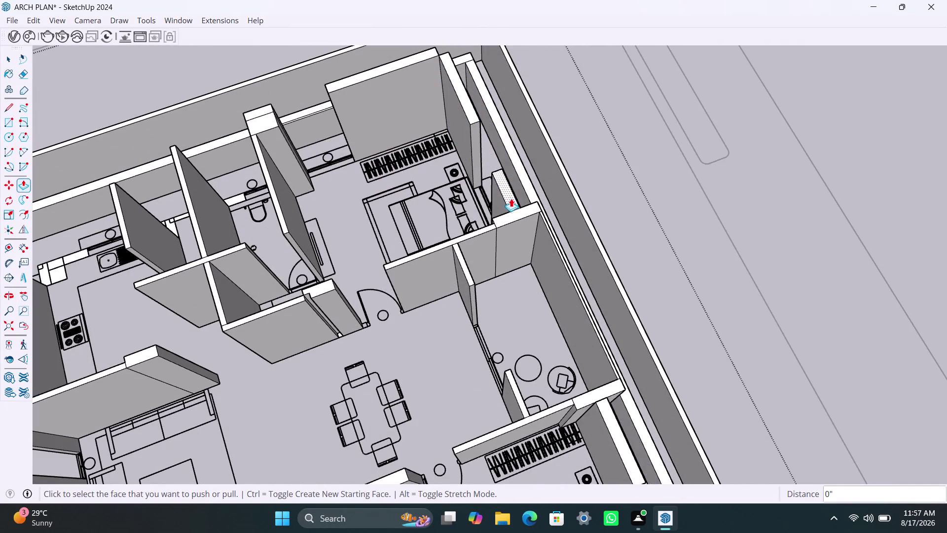
scroll(down, 3)
scroll(down, 3)
middle_drag(304, 254, 304, 254)
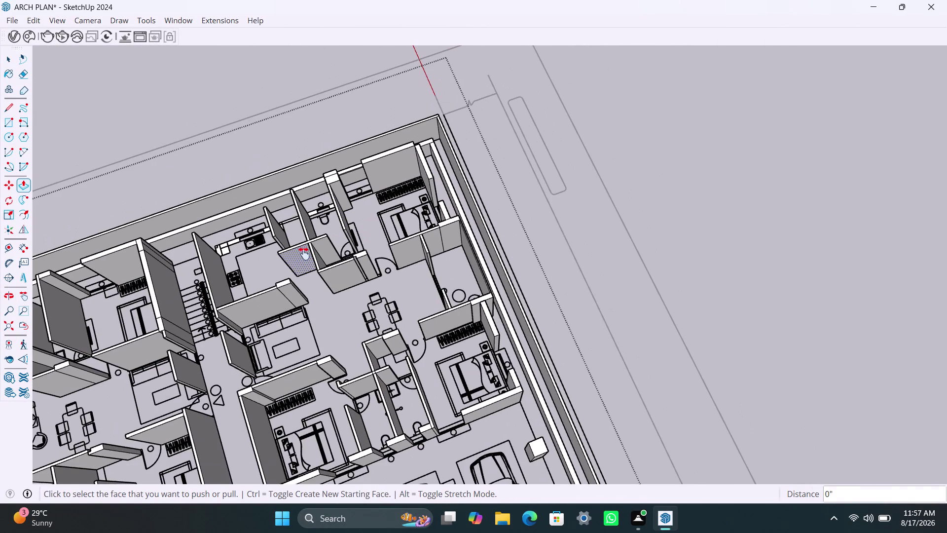
middle_drag(304, 254, 411, 252)
scroll(up, 3)
middle_drag(356, 259, 361, 343)
scroll(up, 3)
scroll(up, 3)
Raise the small wall faces near the kitchen opening to the column-top height.
double_click(316, 251)
double_click(345, 242)
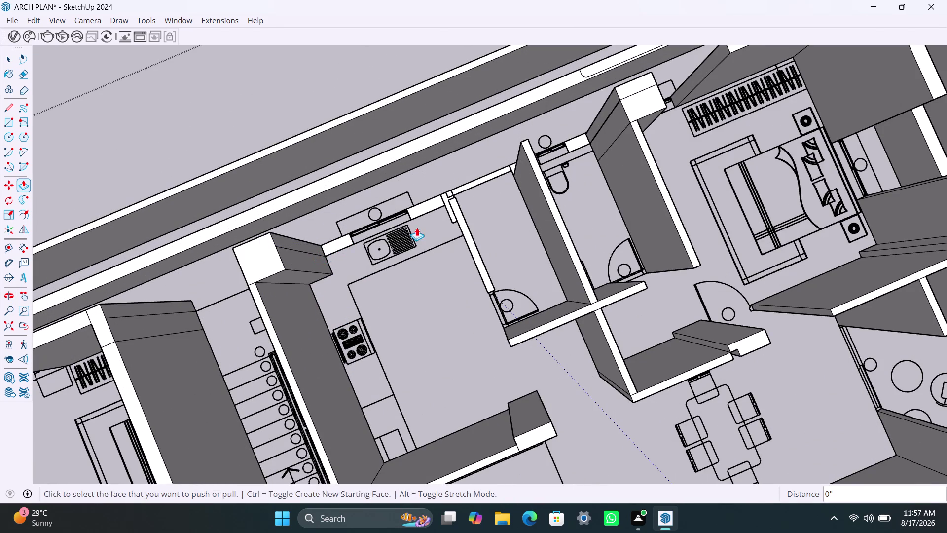
click(340, 239)
click(270, 255)
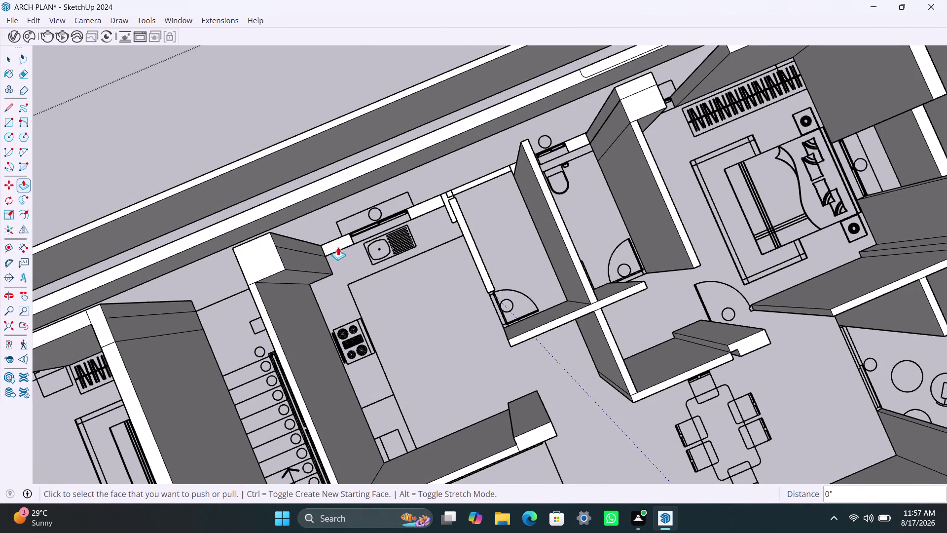
click(338, 242)
click(274, 248)
key(Escape)
click(339, 239)
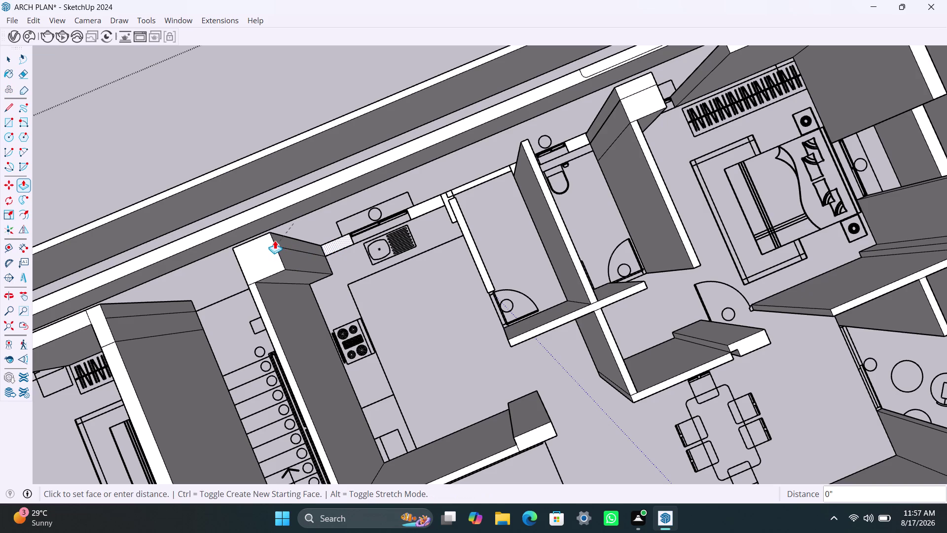
click(273, 240)
Pull the faces right and left of the sink up to full wall height.
click(426, 201)
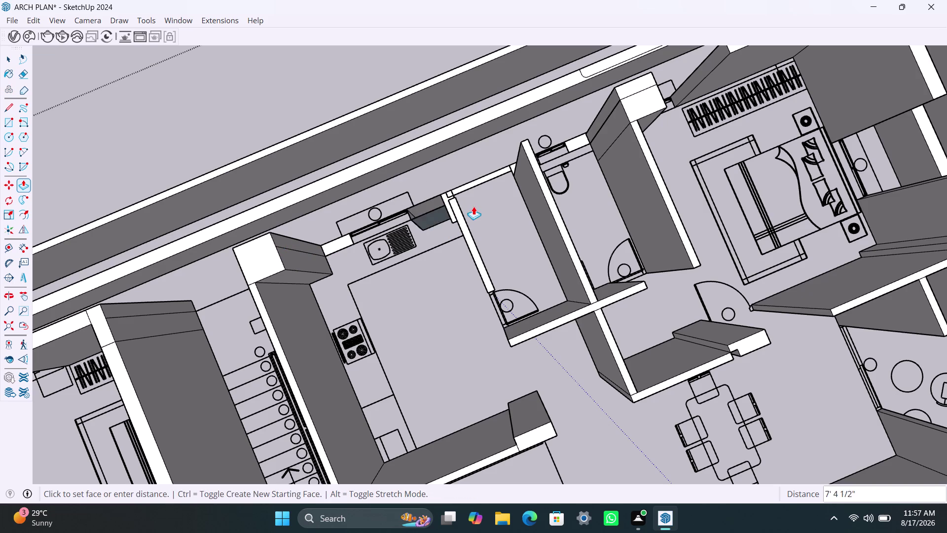
click(548, 193)
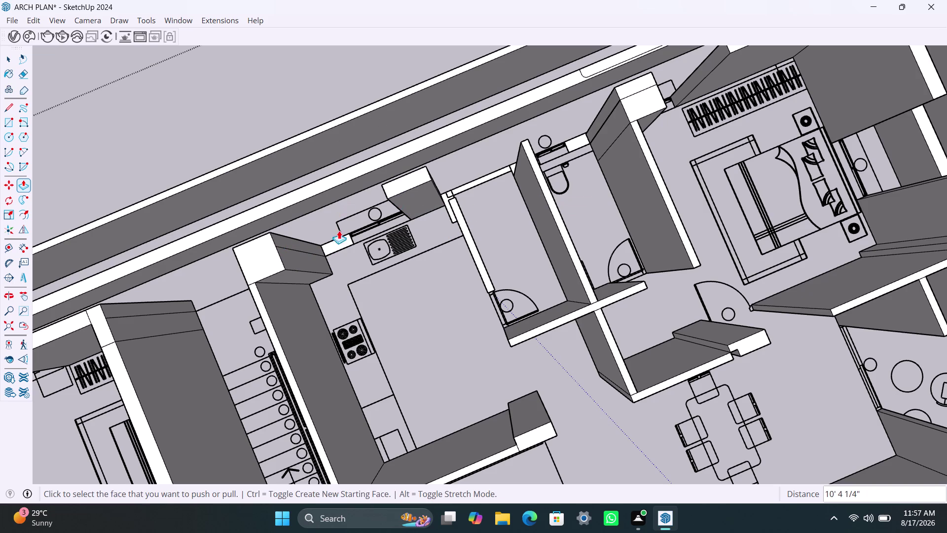
click(343, 240)
click(271, 240)
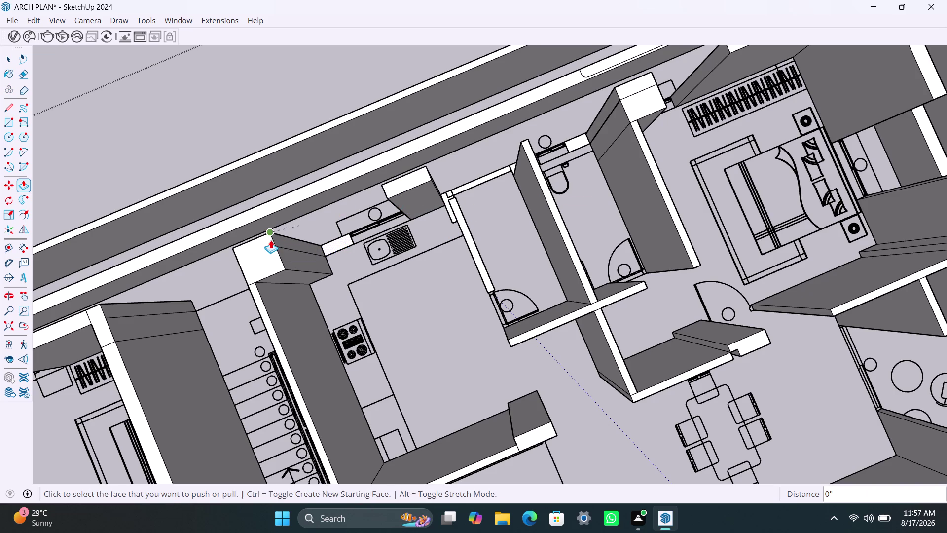
Orbit around the floor plan and its underside to check the raised walls.
scroll(down, 3)
middle_drag(340, 265, 313, 74)
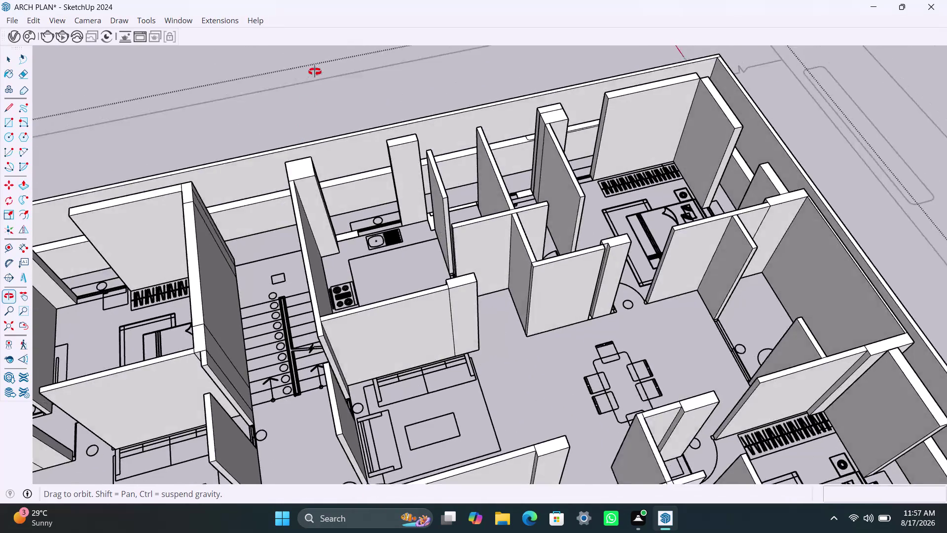
middle_drag(314, 74, 315, 71)
scroll(down, 3)
middle_drag(378, 330, 427, 52)
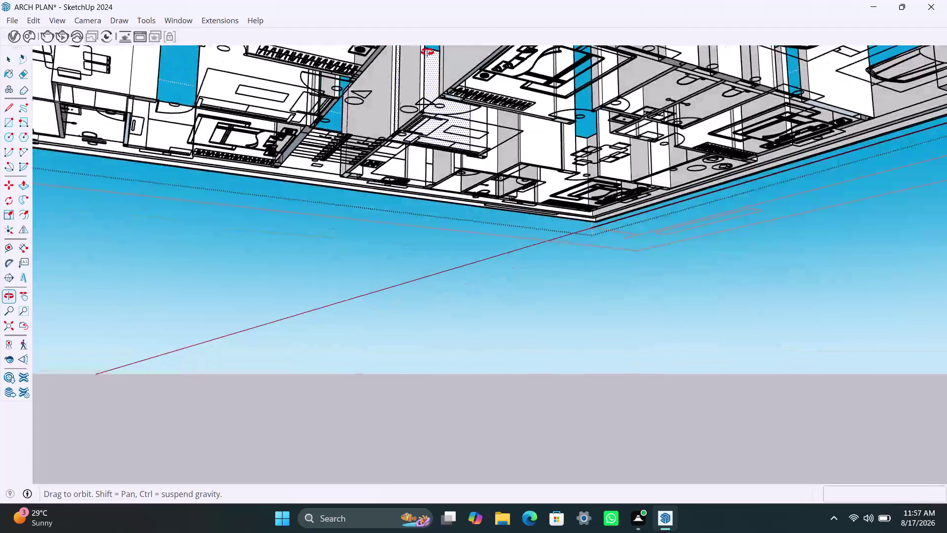
middle_drag(427, 52, 341, 426)
scroll(up, 3)
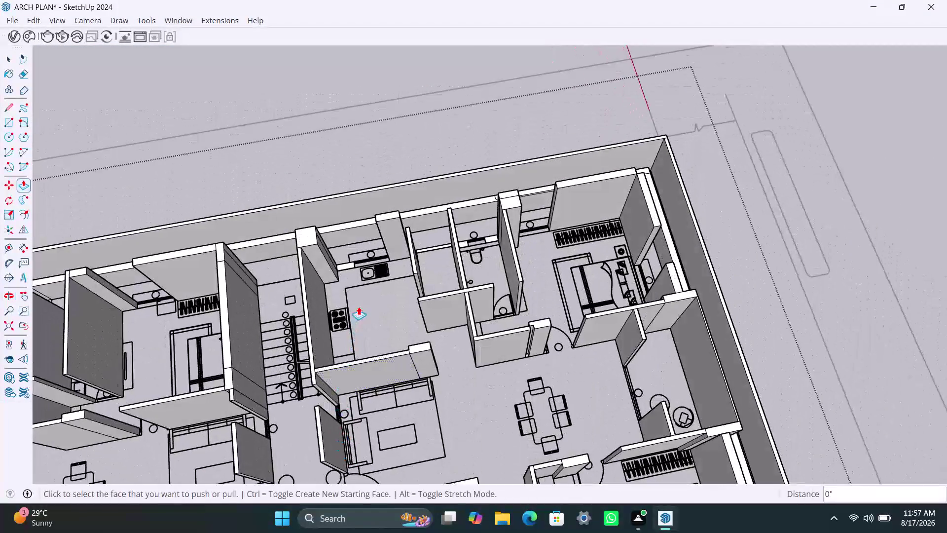
scroll(up, 3)
Cancel the stray extrusion and delete the small sill face left of the sink.
click(349, 248)
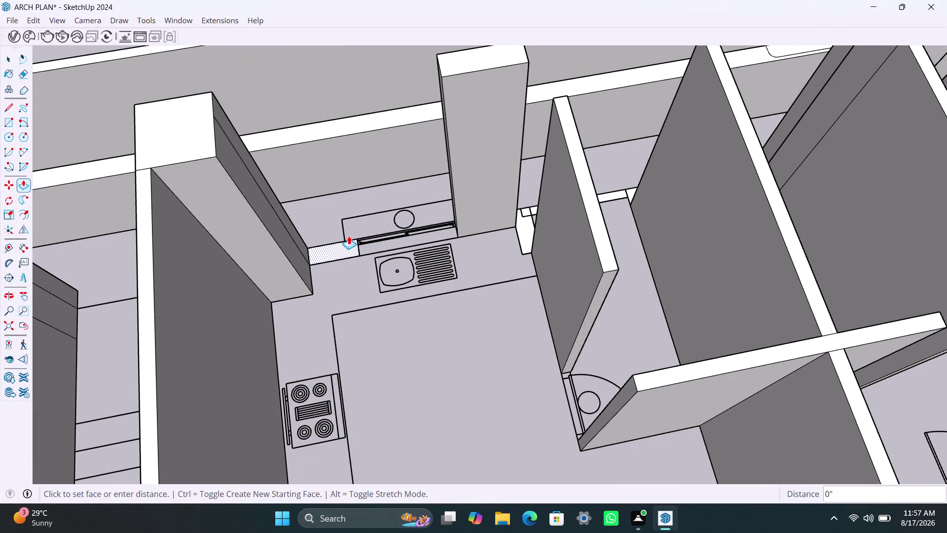
click(347, 244)
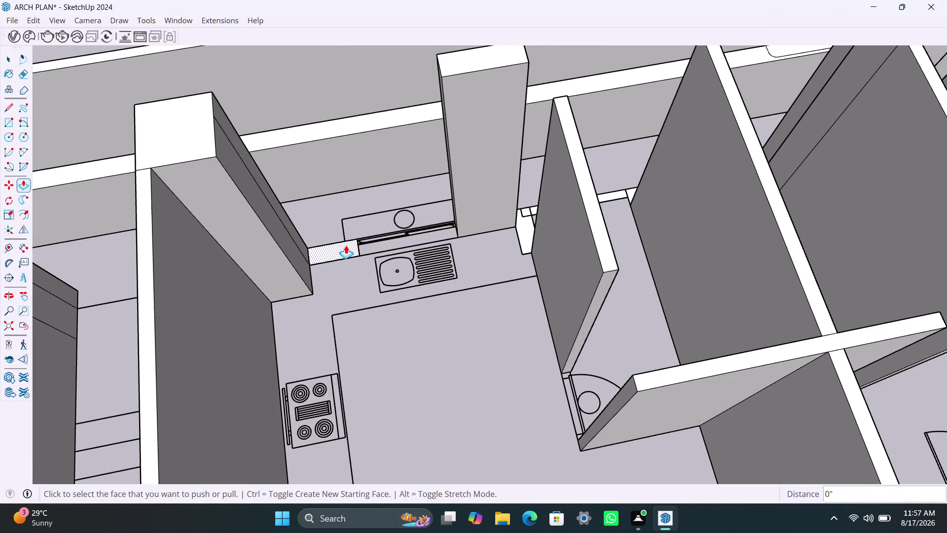
key(Escape)
key(Escape)
key(Escape)
key(space)
click(342, 249)
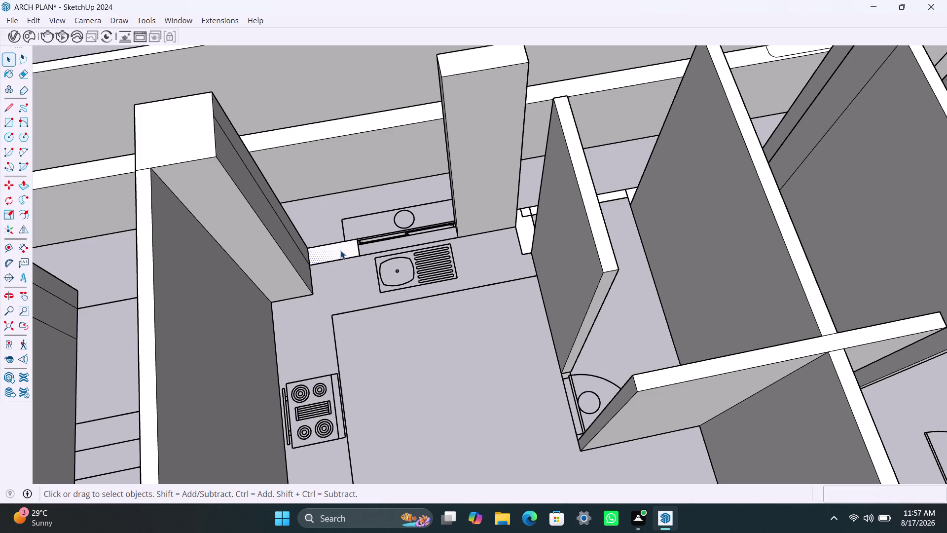
key(Delete)
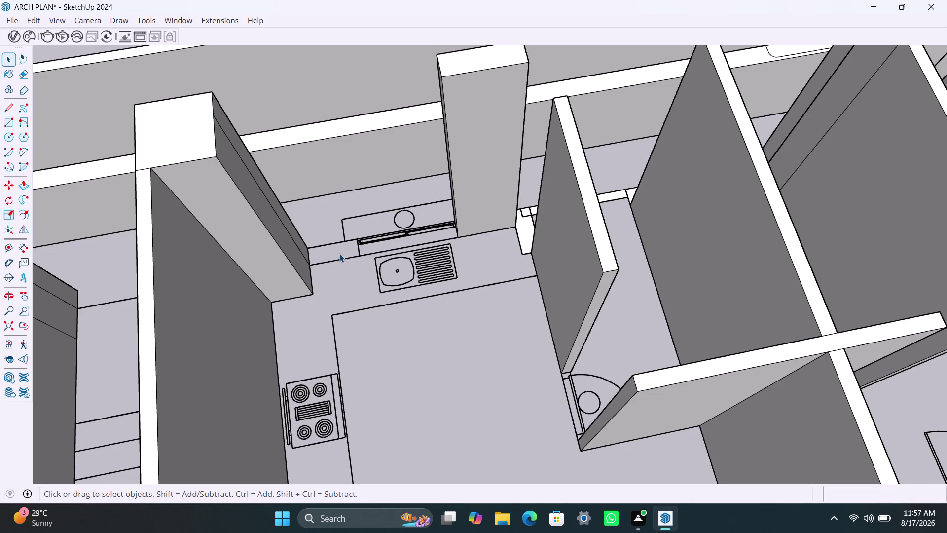
Push the column's inner side face sideways to the window edge.
key(r)
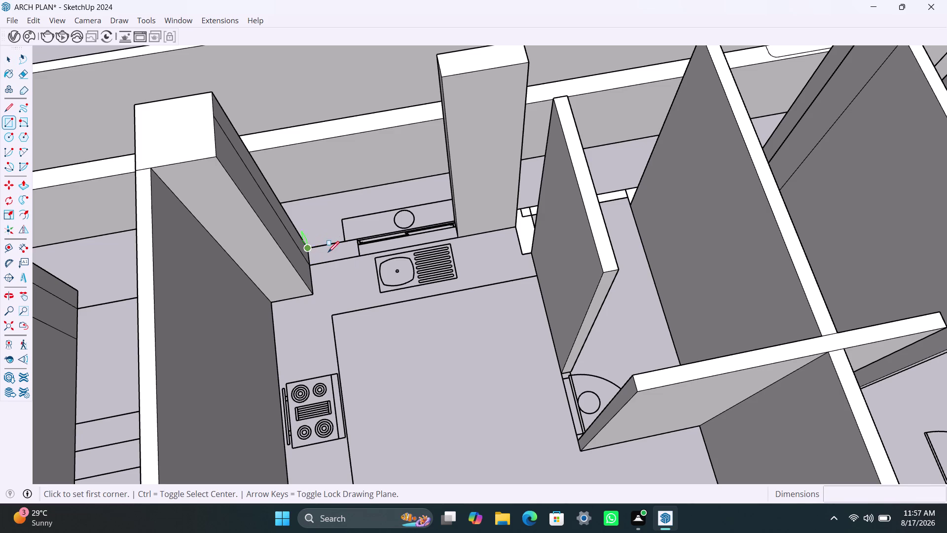
key(space)
click(298, 240)
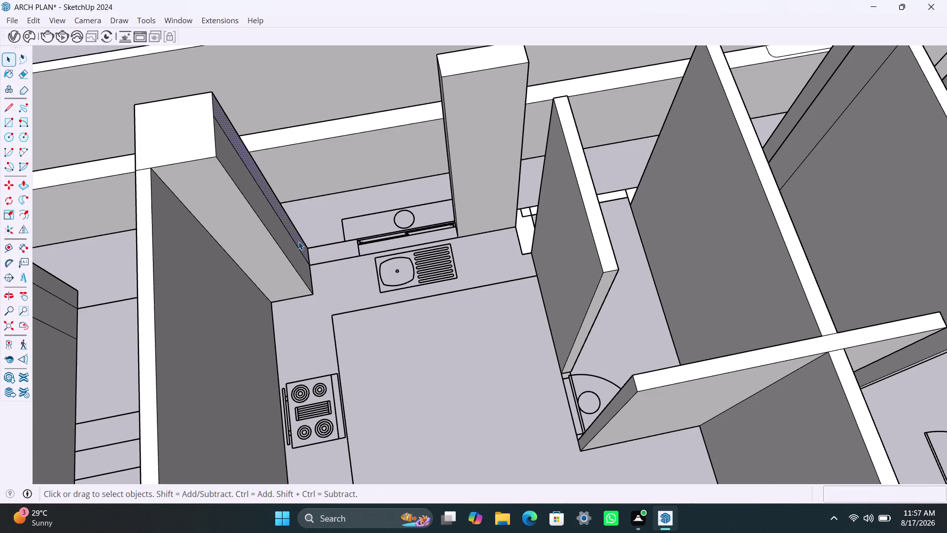
key(p)
click(298, 241)
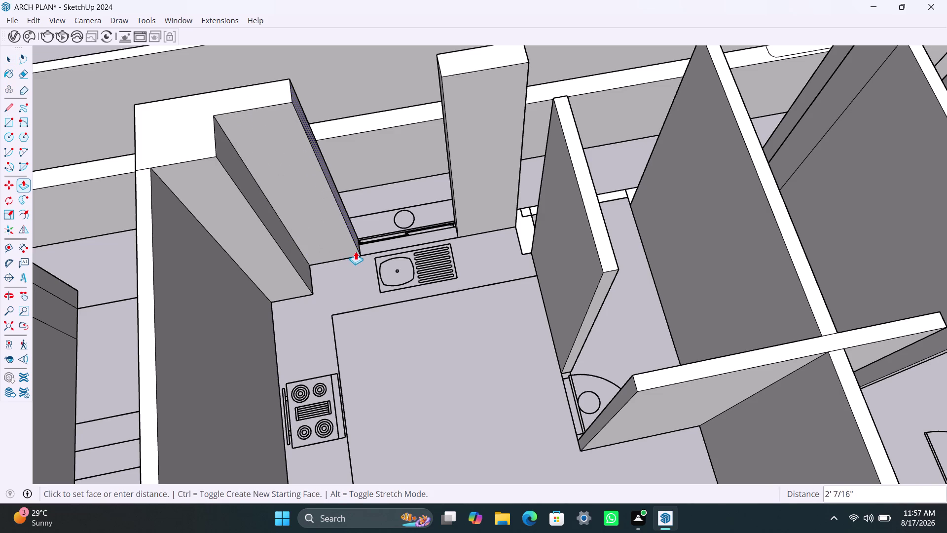
scroll(up, 3)
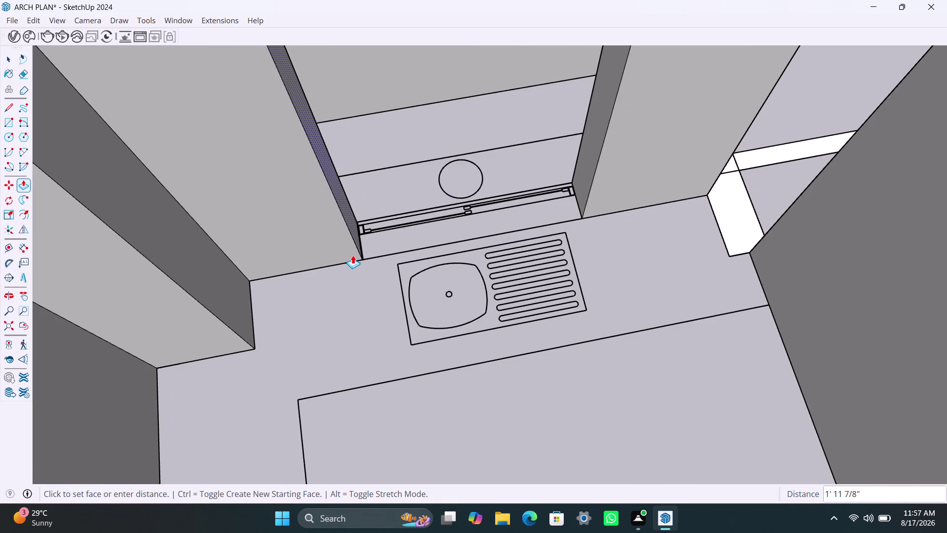
click(352, 255)
Nudge the column side again so it aligns exactly with the window.
scroll(up, 3)
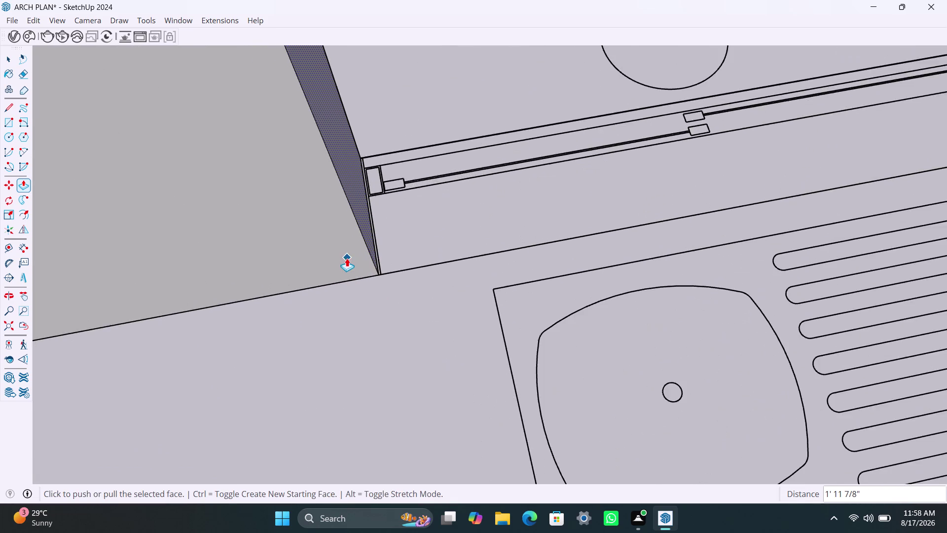
scroll(up, 3)
click(373, 216)
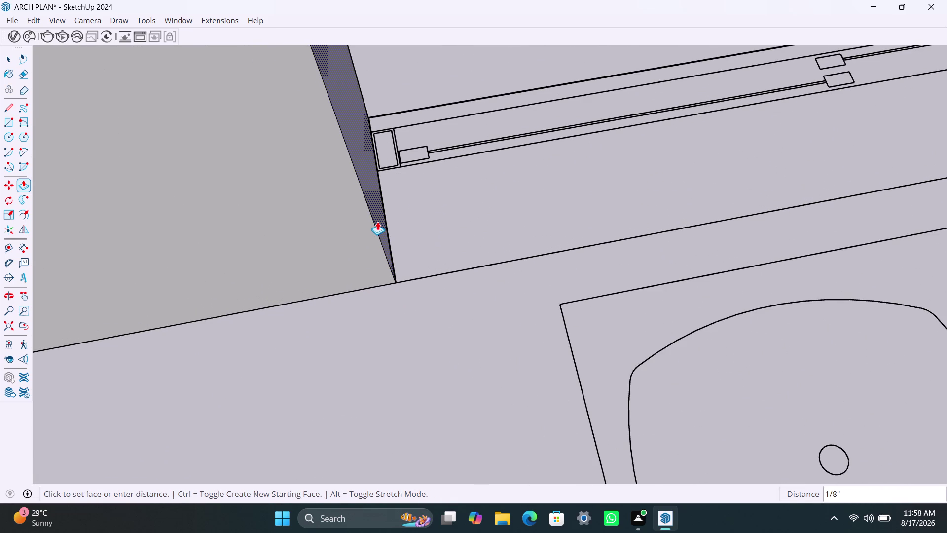
click(378, 222)
scroll(down, 3)
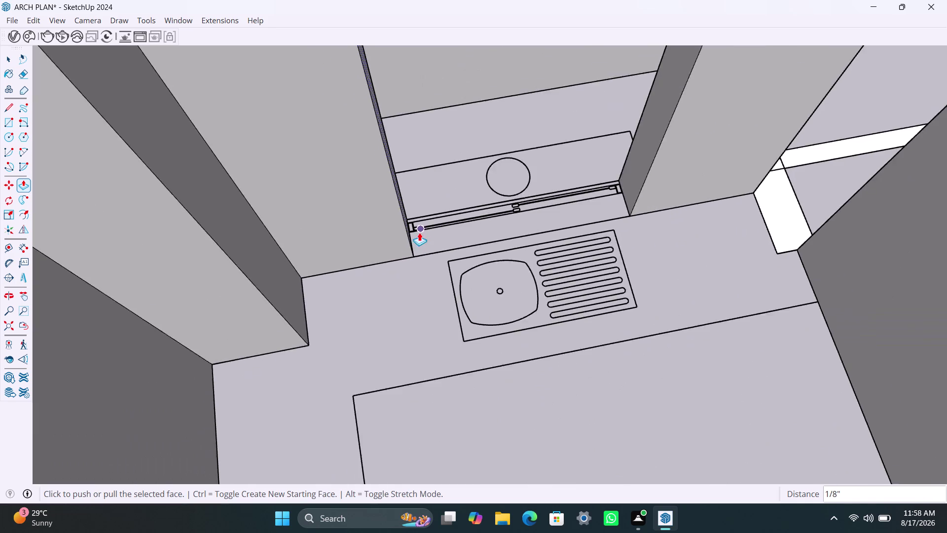
scroll(down, 3)
key(space)
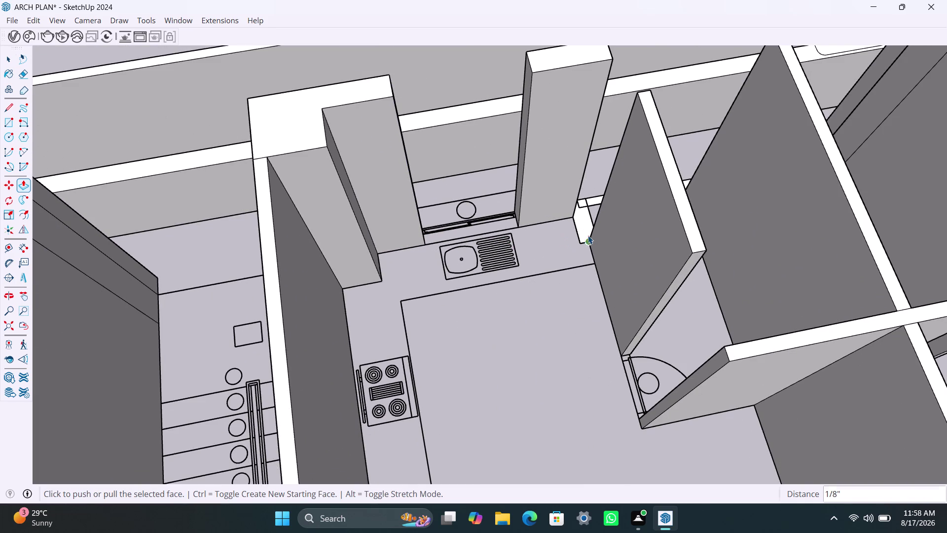
Select the small kitchen-corner face and check its connected wall geometry.
double_click(588, 235)
click(588, 235)
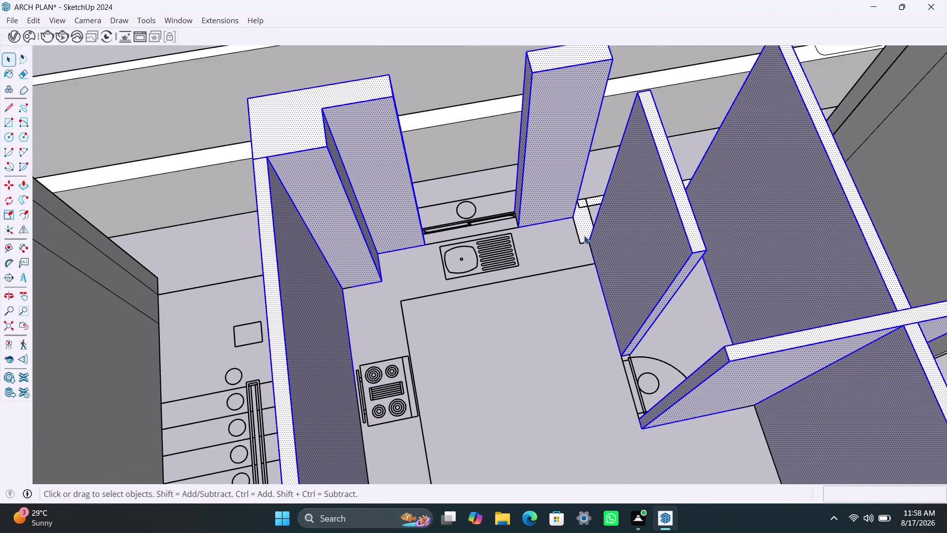
click(584, 235)
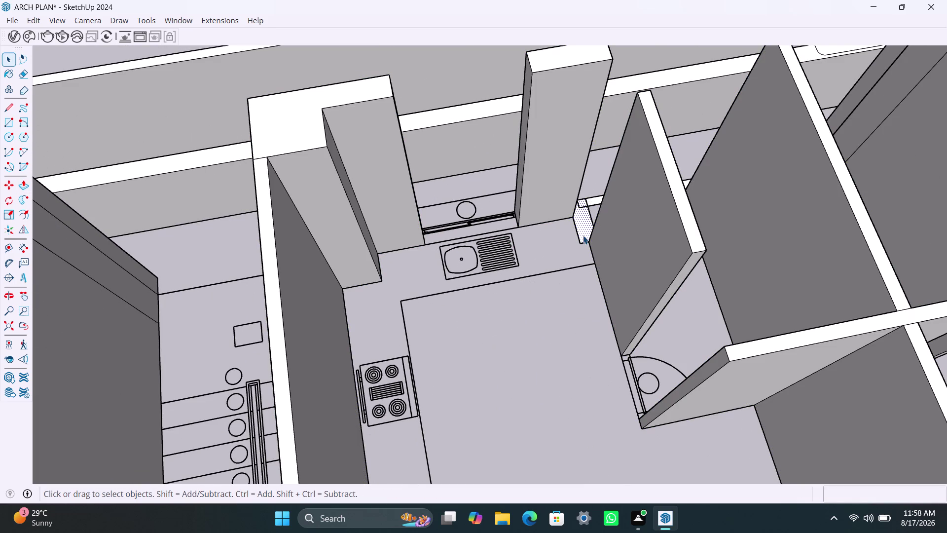
key(space)
key(space)
triple_click(545, 243)
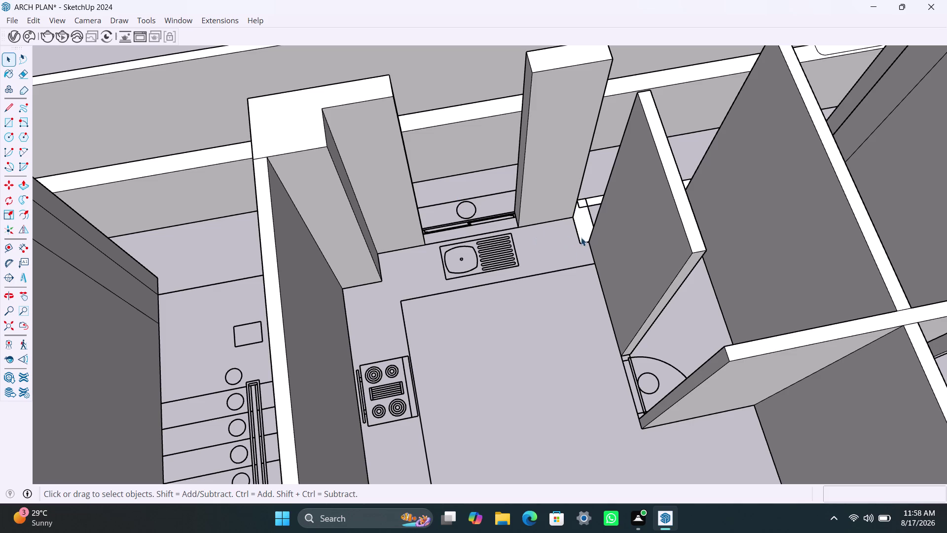
triple_click(581, 239)
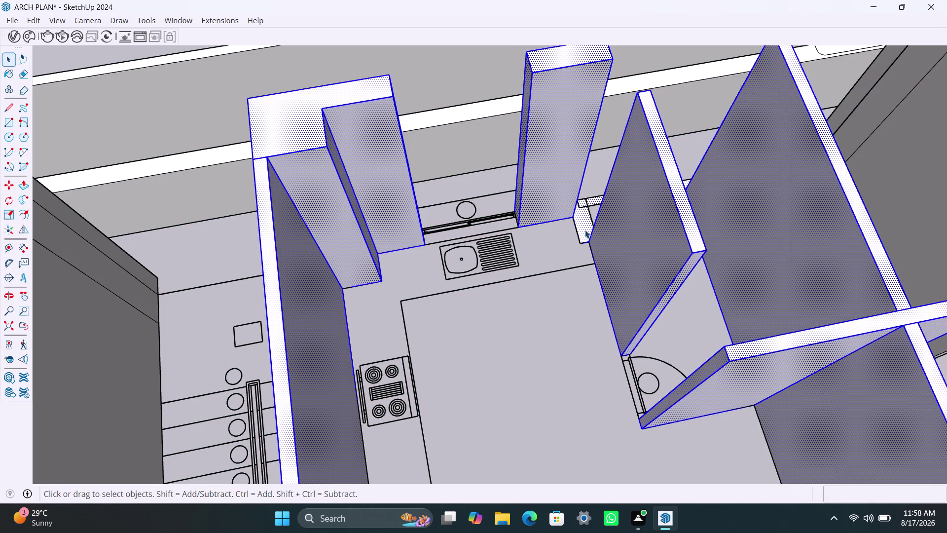
Pull the small corner face up to full wall height.
key(p)
click(585, 230)
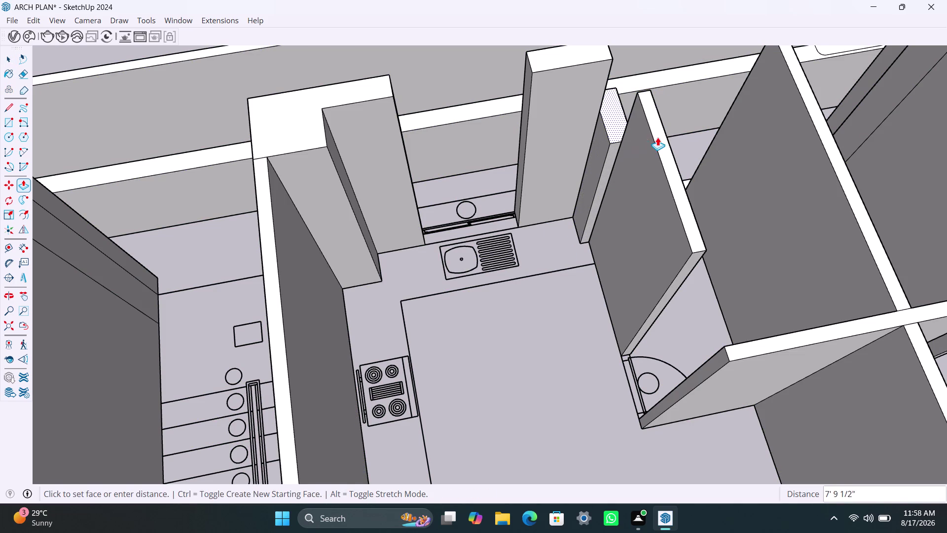
click(662, 140)
scroll(down, 3)
scroll(down, 3)
middle_drag(706, 181, 575, 258)
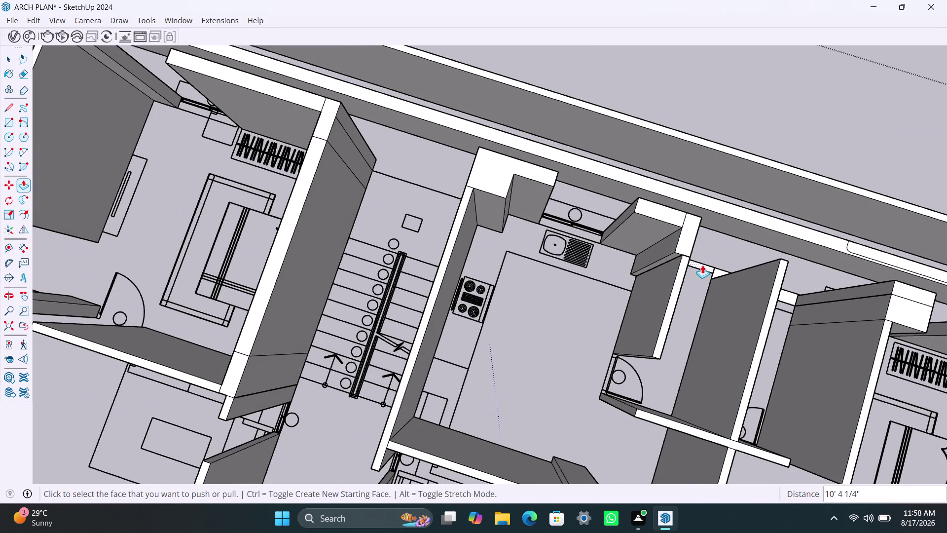
click(702, 265)
Repeat the extrusion on the adjacent wall face by the bathroom.
click(682, 242)
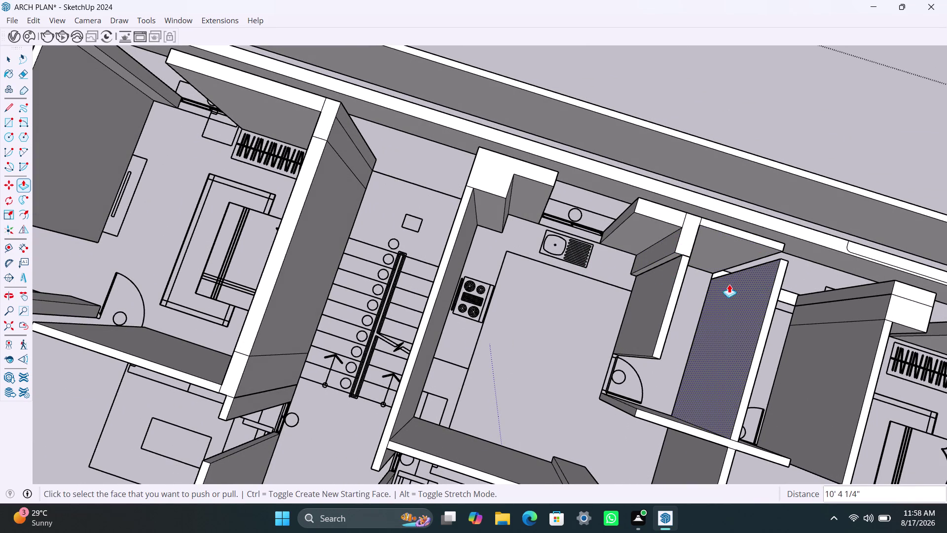
double_click(788, 292)
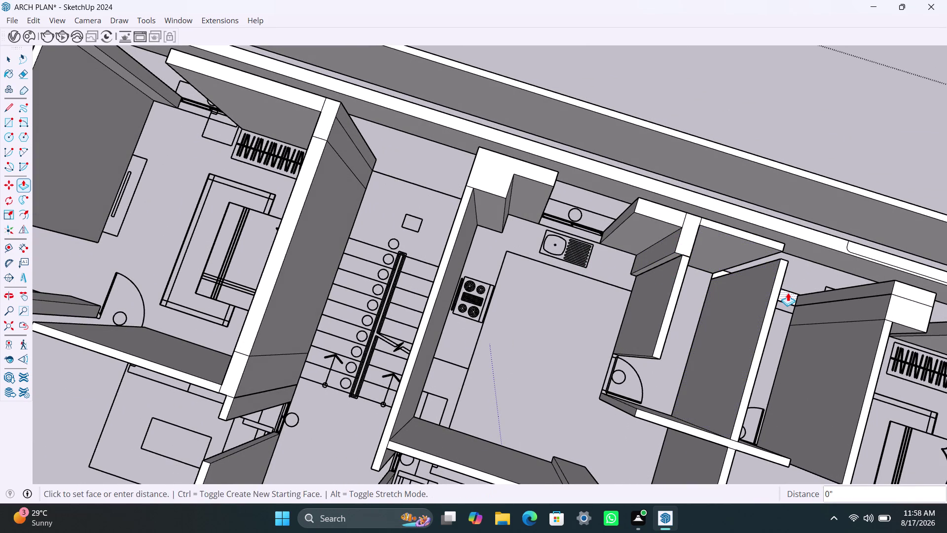
click(719, 272)
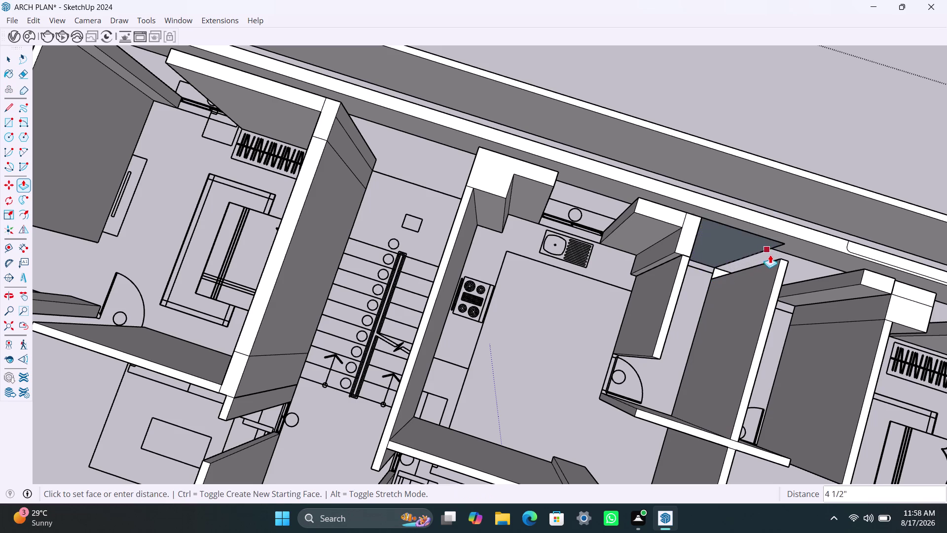
key(Escape)
middle_drag(788, 278, 774, 285)
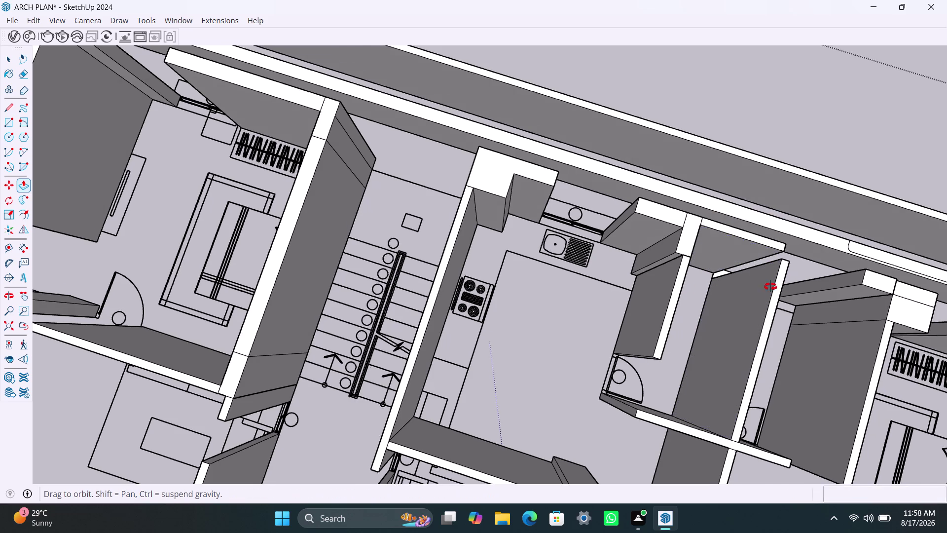
middle_drag(774, 285, 796, 263)
scroll(down, 3)
Raise the small wall face beside the bathroom.
middle_drag(731, 301, 554, 234)
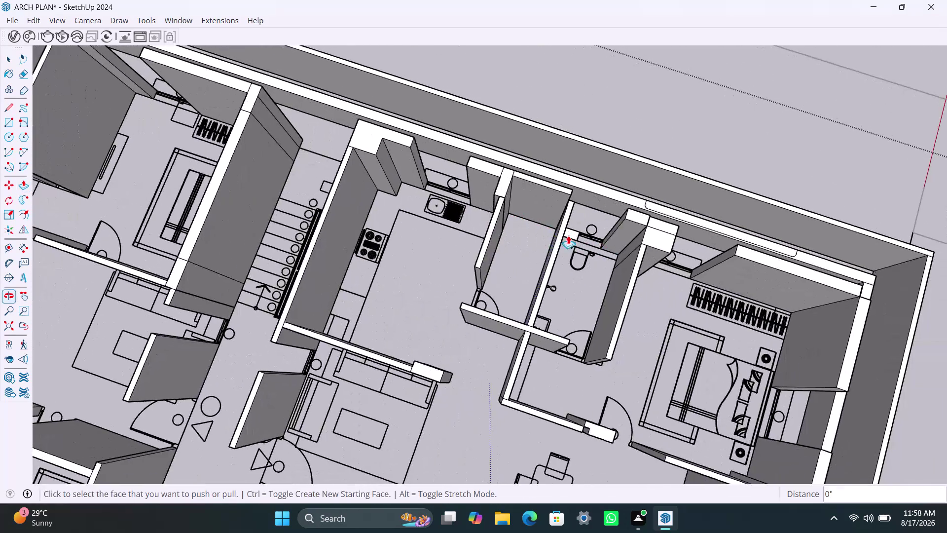
scroll(up, 3)
click(551, 232)
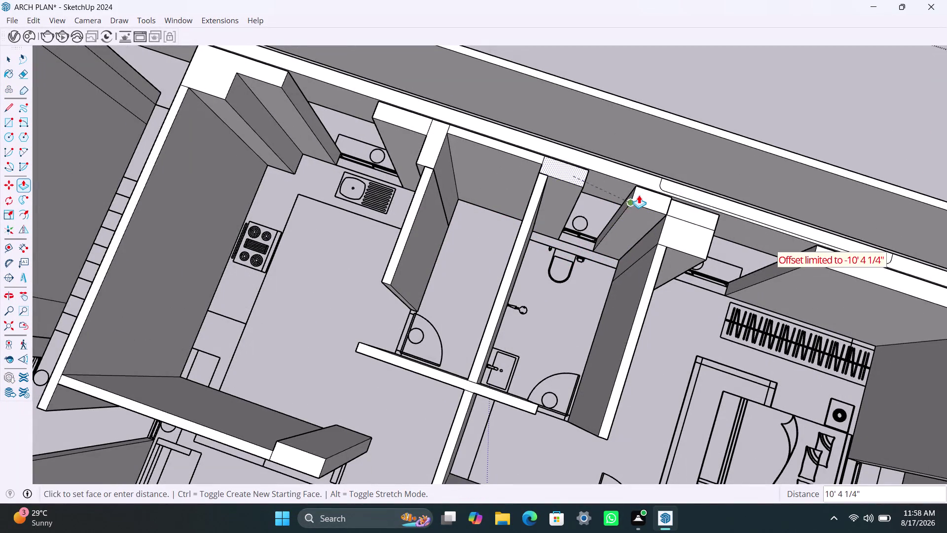
click(639, 194)
scroll(down, 3)
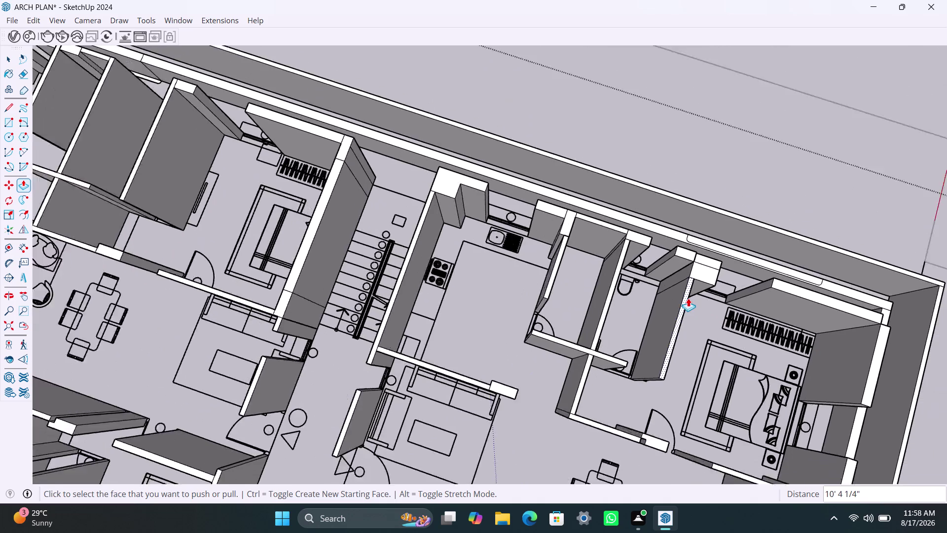
Zoom out to a top-down overview of the whole building, ending in Select.
middle_drag(698, 334, 710, 198)
scroll(down, 3)
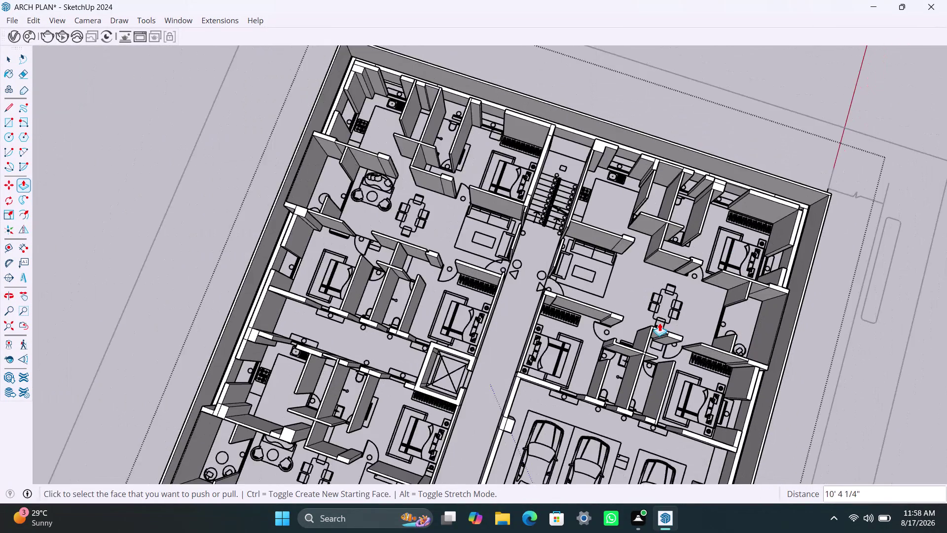
scroll(down, 3)
middle_drag(652, 331, 748, 226)
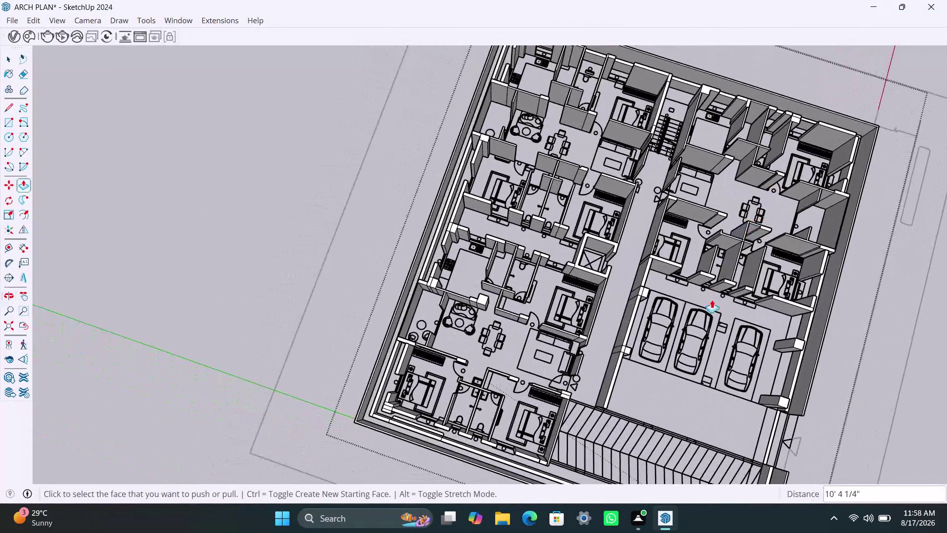
scroll(down, 3)
middle_drag(610, 346, 627, 299)
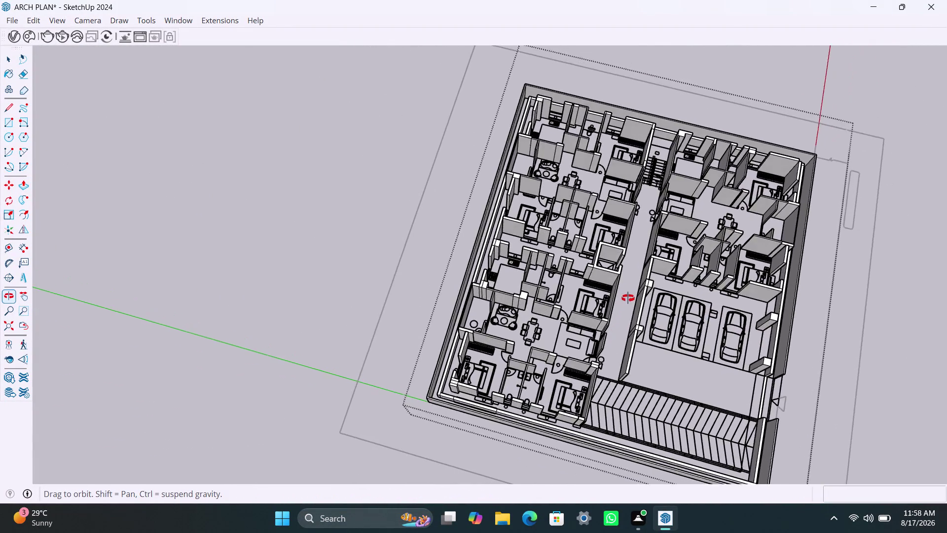
middle_drag(626, 299, 662, 201)
scroll(up, 3)
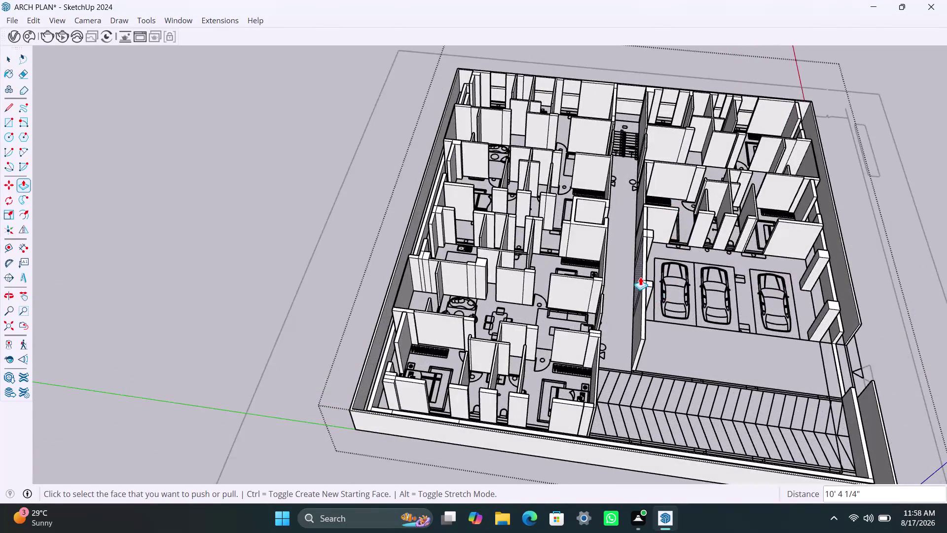
scroll(down, 3)
middle_drag(627, 249, 481, 232)
scroll(up, 3)
middle_drag(525, 290, 570, 293)
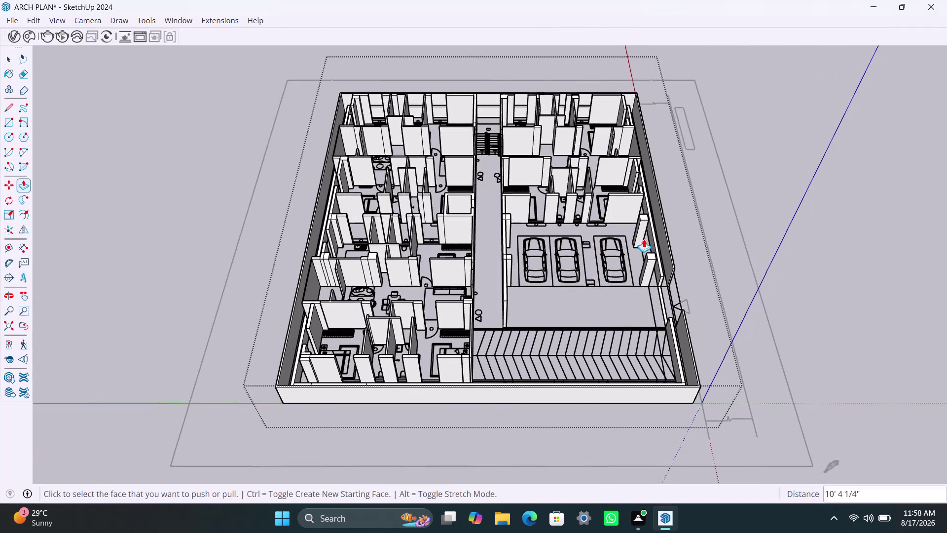
key(Escape)
key(space)
click(773, 195)
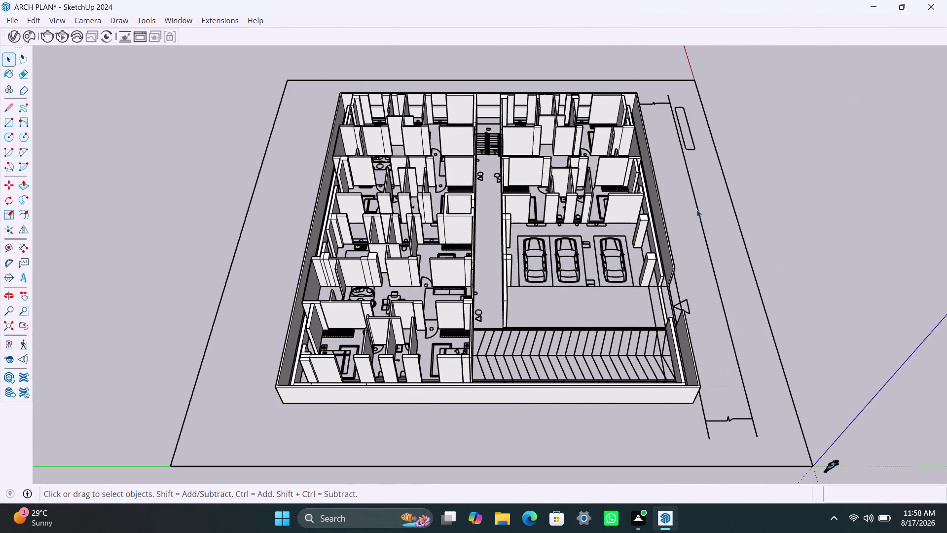
drag(273, 64, 273, 254)
drag(273, 253, 716, 410)
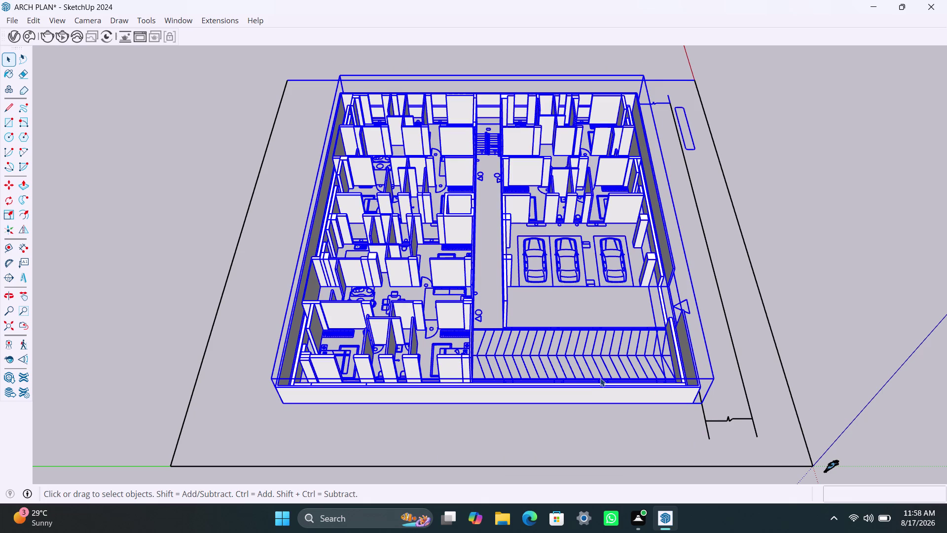
right_click(598, 390)
click(666, 245)
click(803, 250)
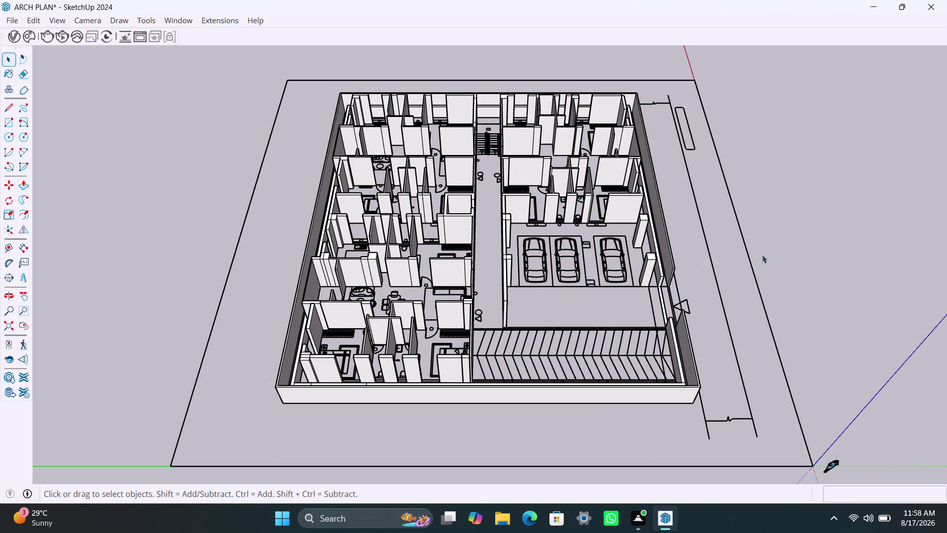
click(337, 174)
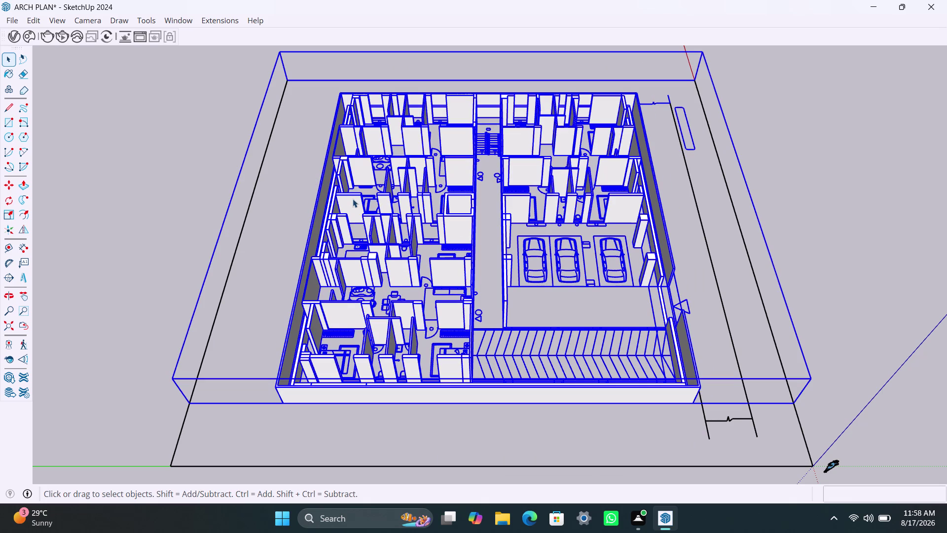
right_click(352, 198)
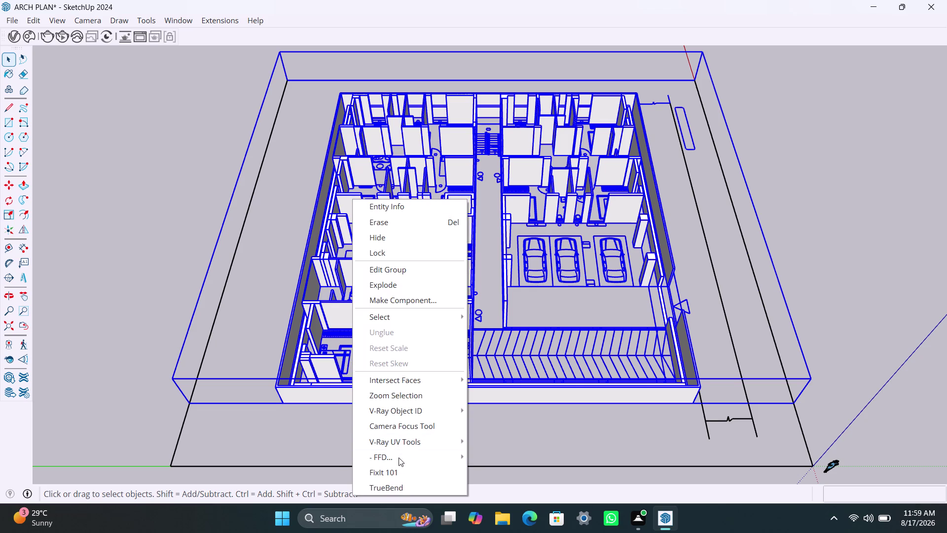
click(402, 473)
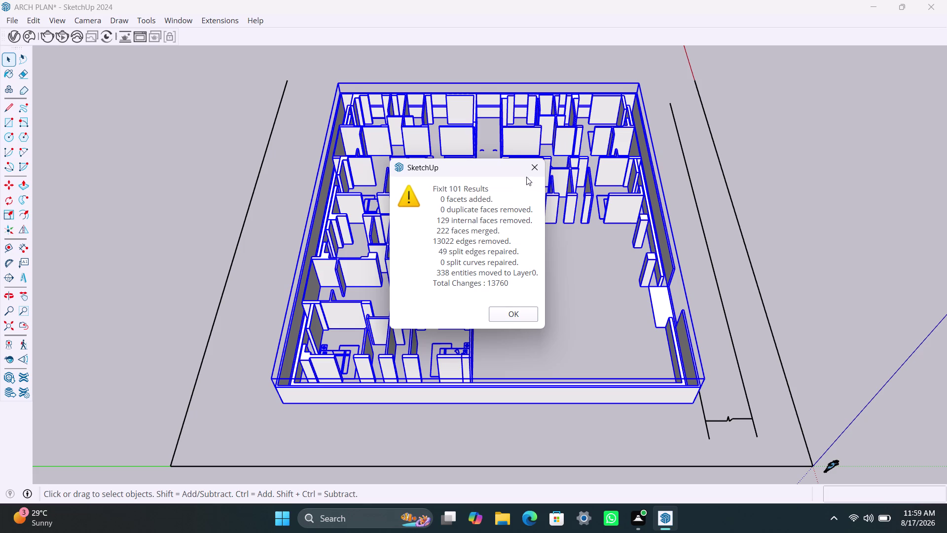
click(534, 165)
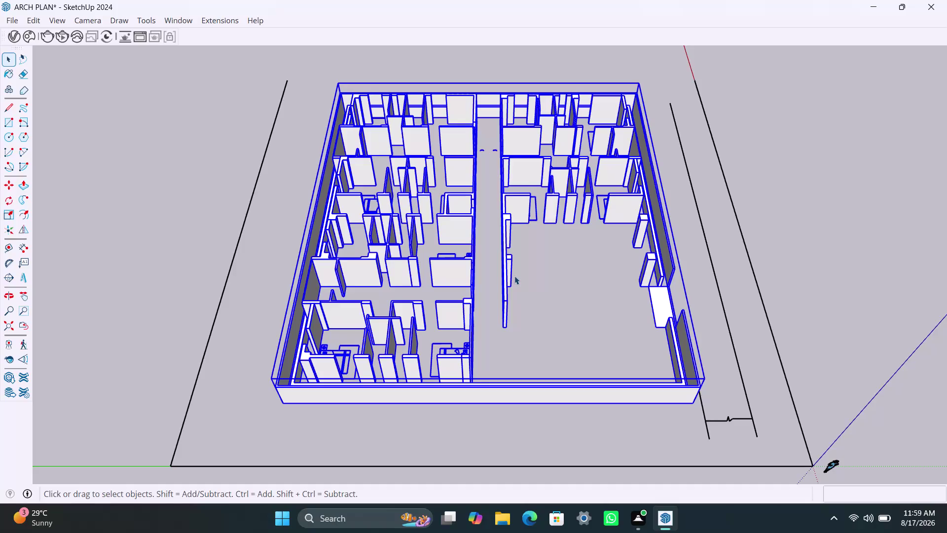
key(ctrl+z)
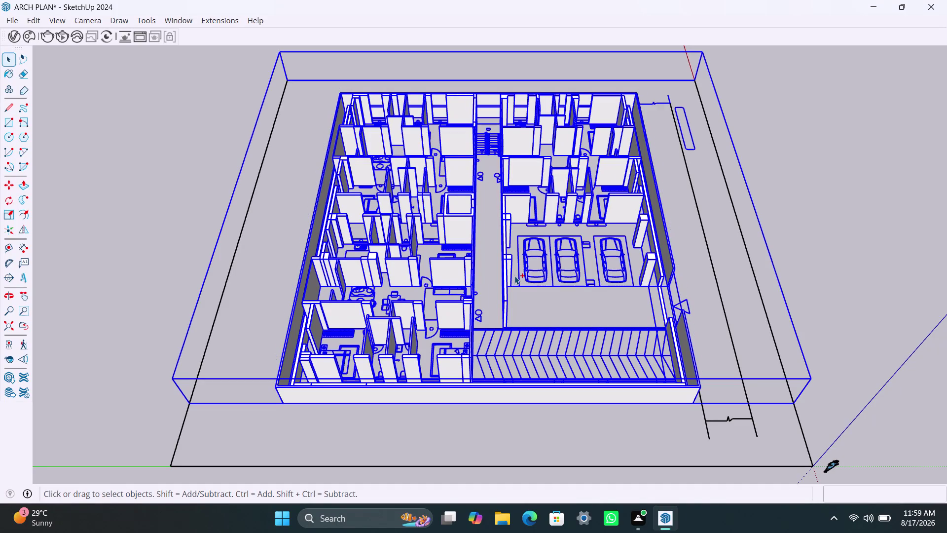
key(ctrl+z)
click(786, 251)
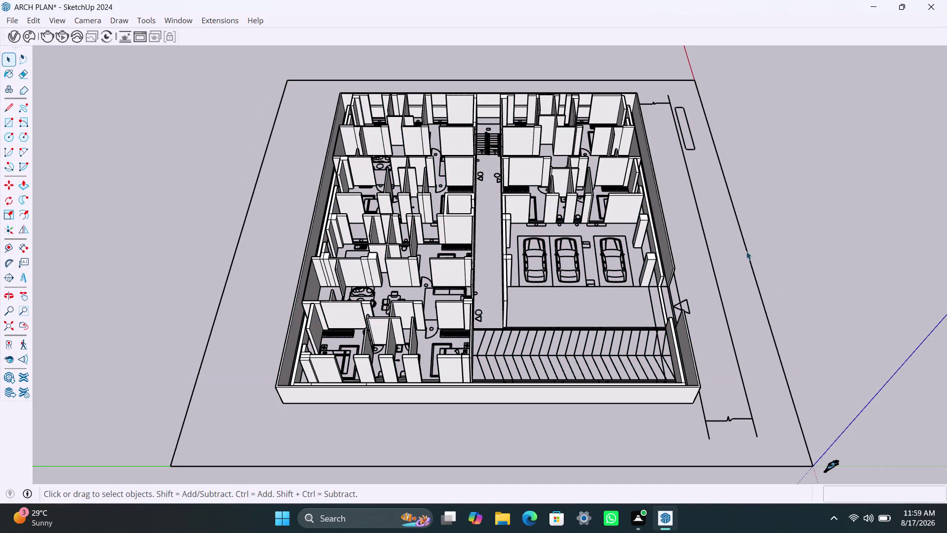
drag(247, 63, 249, 216)
drag(249, 216, 729, 427)
right_click(664, 370)
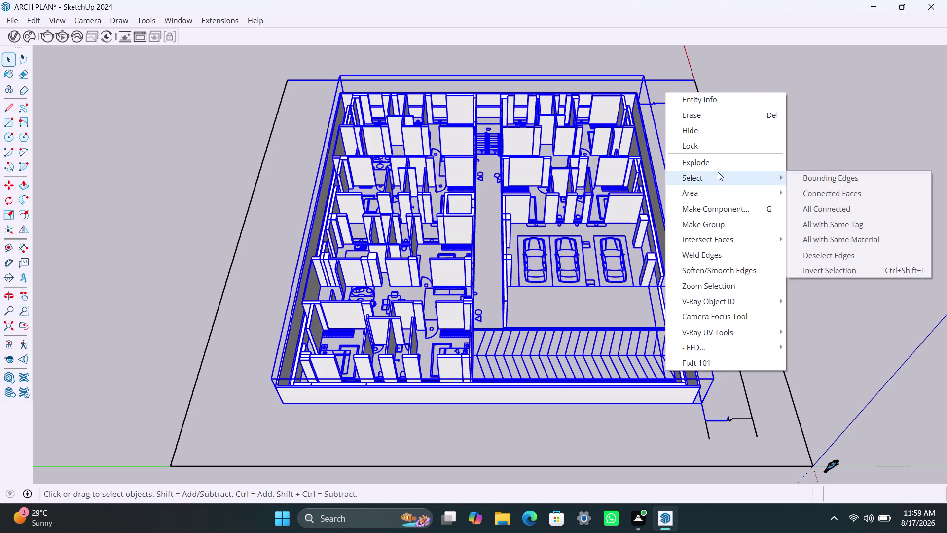
click(718, 166)
click(759, 161)
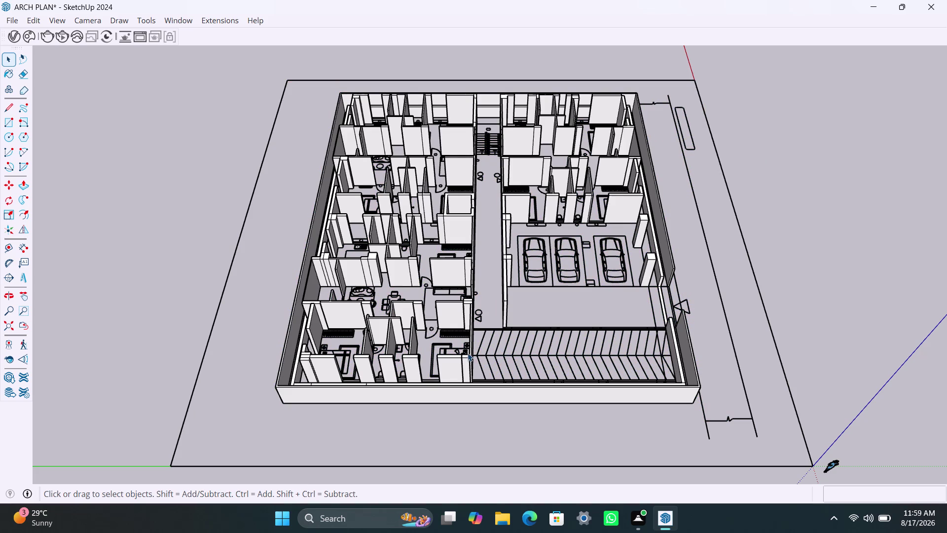
drag(304, 60, 710, 415)
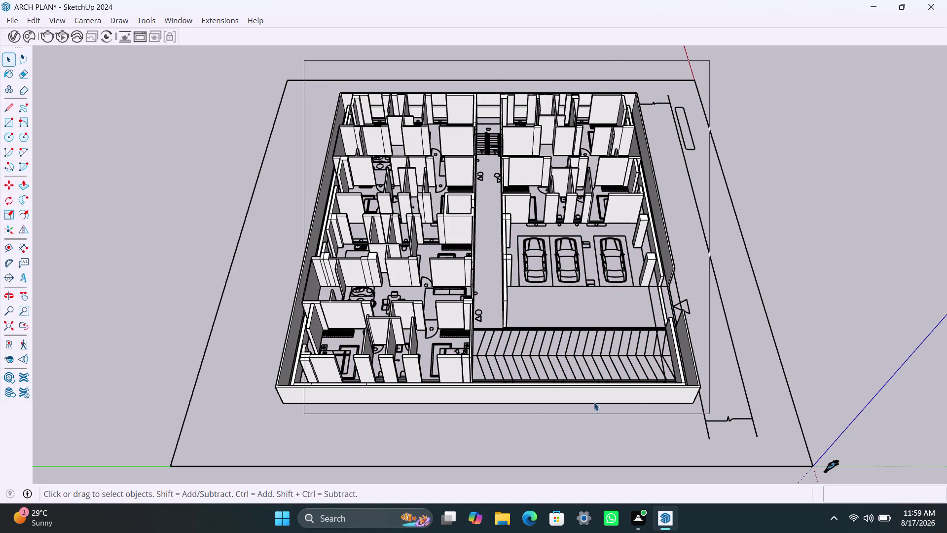
drag(266, 58, 775, 463)
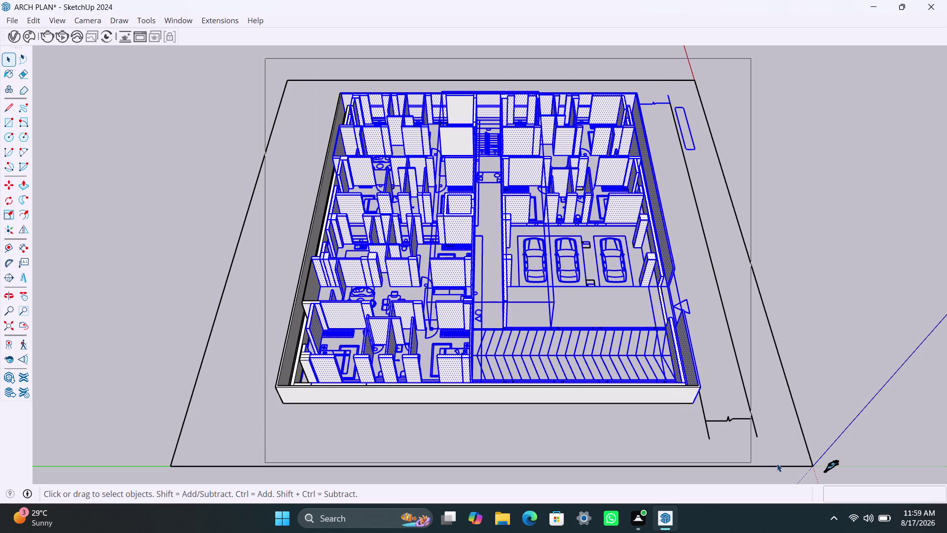
drag(775, 463, 701, 411)
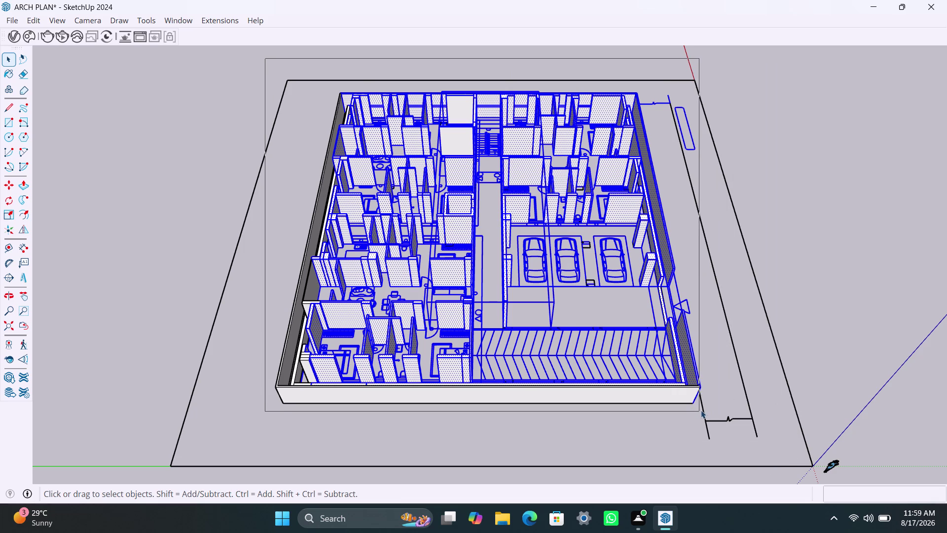
drag(700, 410, 701, 409)
right_click(616, 389)
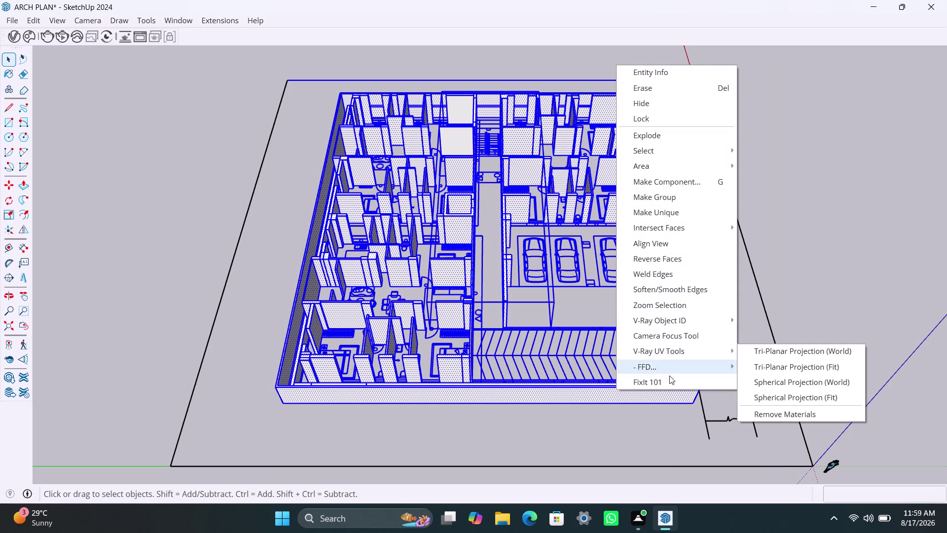
click(670, 377)
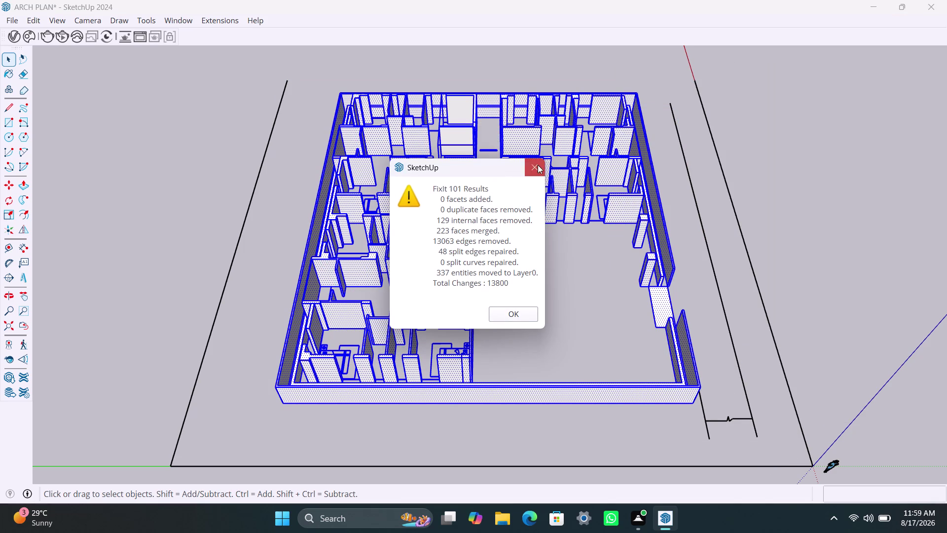
click(538, 169)
click(789, 180)
key(space)
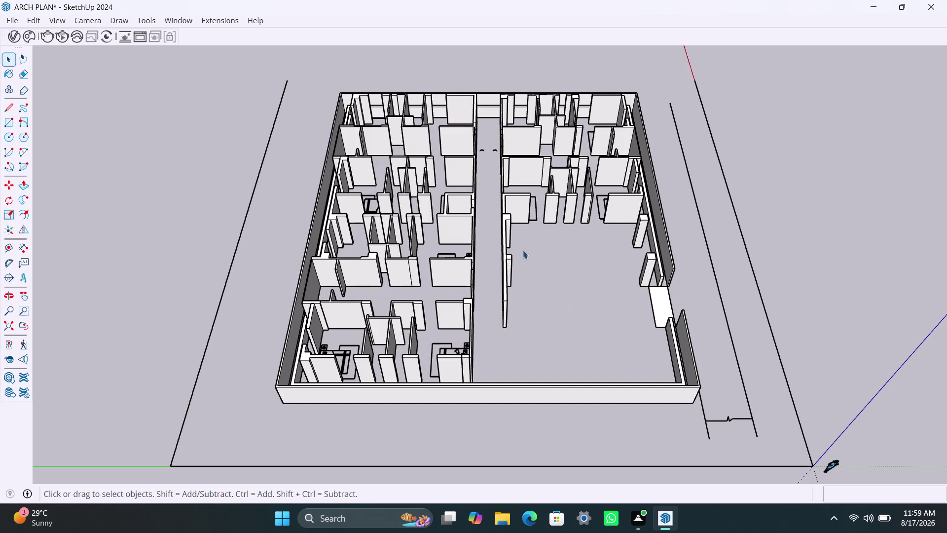
key(ctrl+z)
click(796, 241)
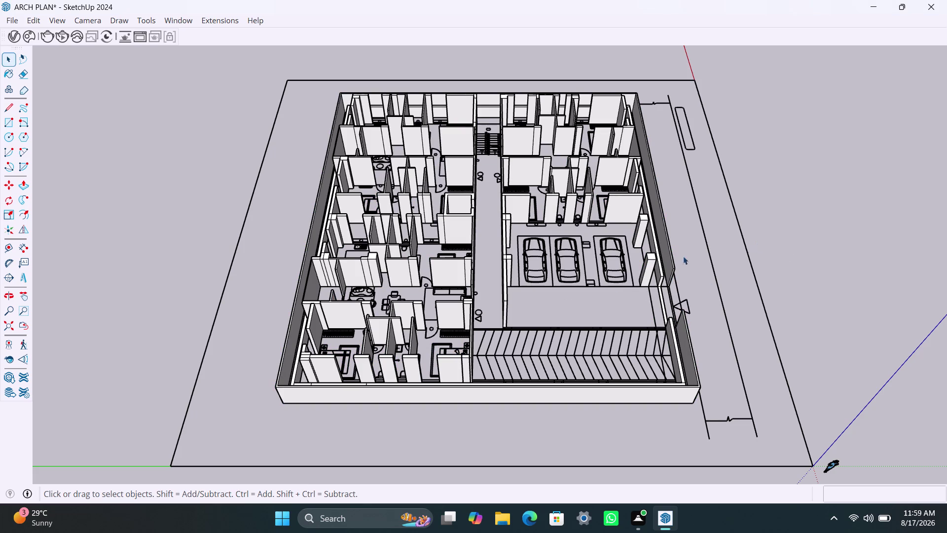
drag(310, 77, 305, 77)
drag(305, 77, 713, 396)
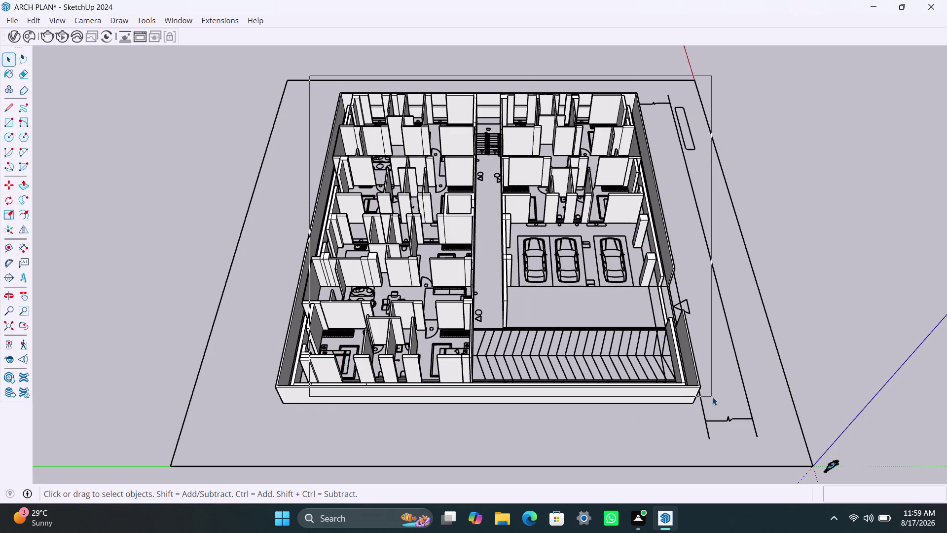
click(827, 307)
scroll(down, 3)
middle_drag(477, 361, 498, 214)
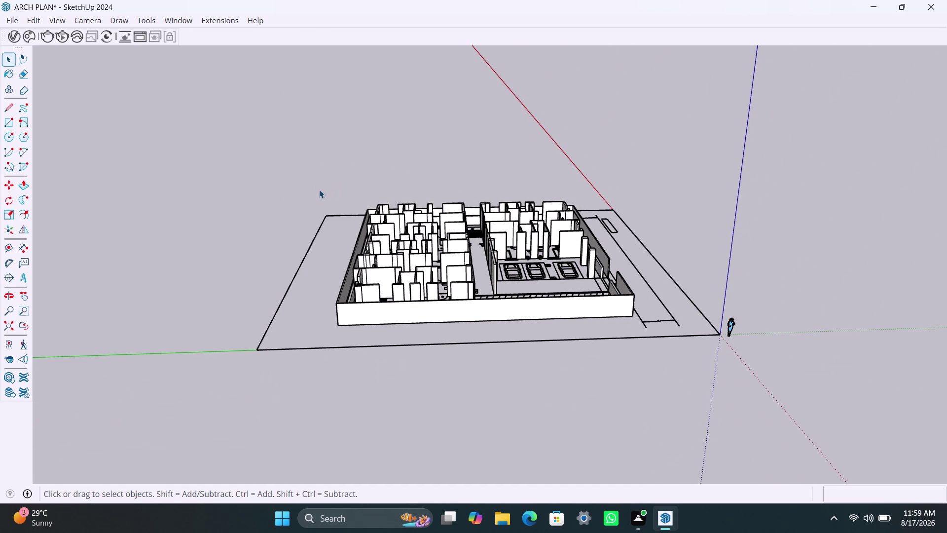
drag(315, 192, 640, 308)
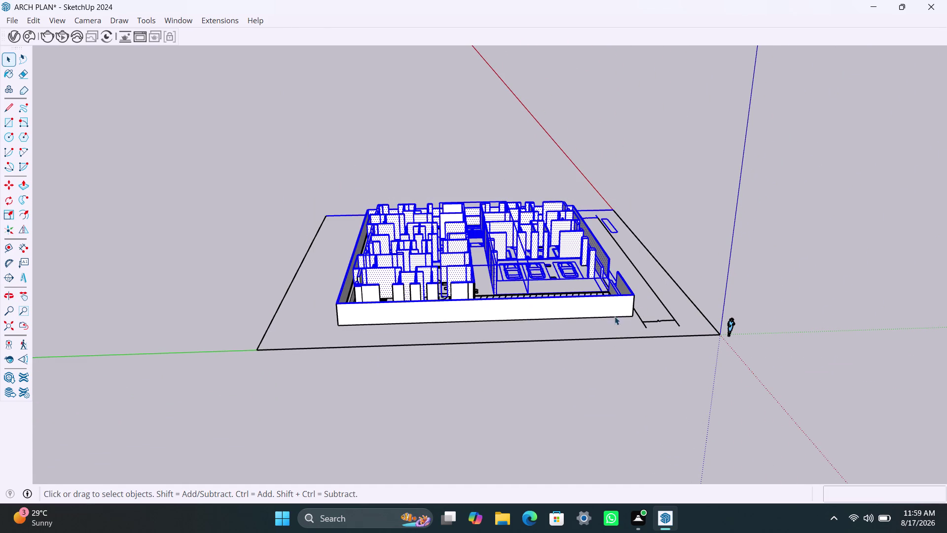
middle_drag(616, 317, 135, 302)
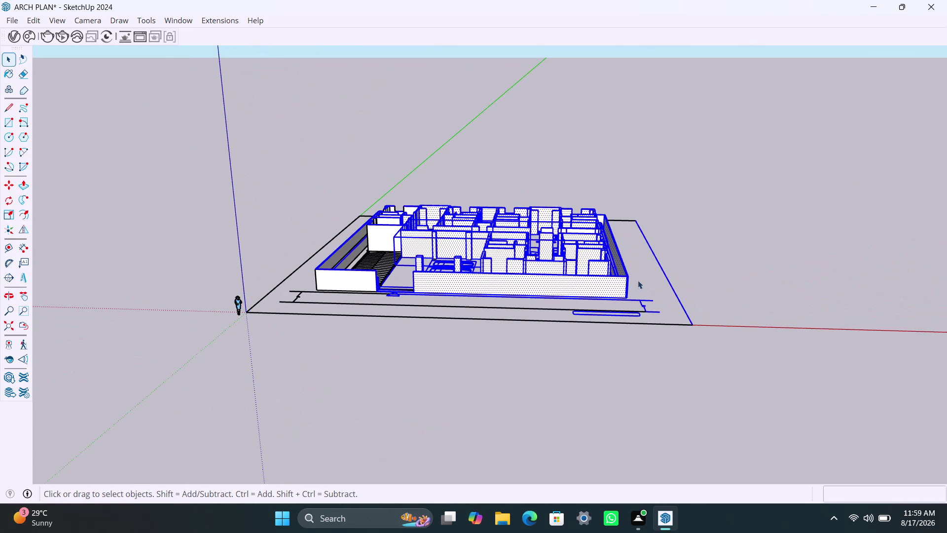
key(Escape)
click(733, 267)
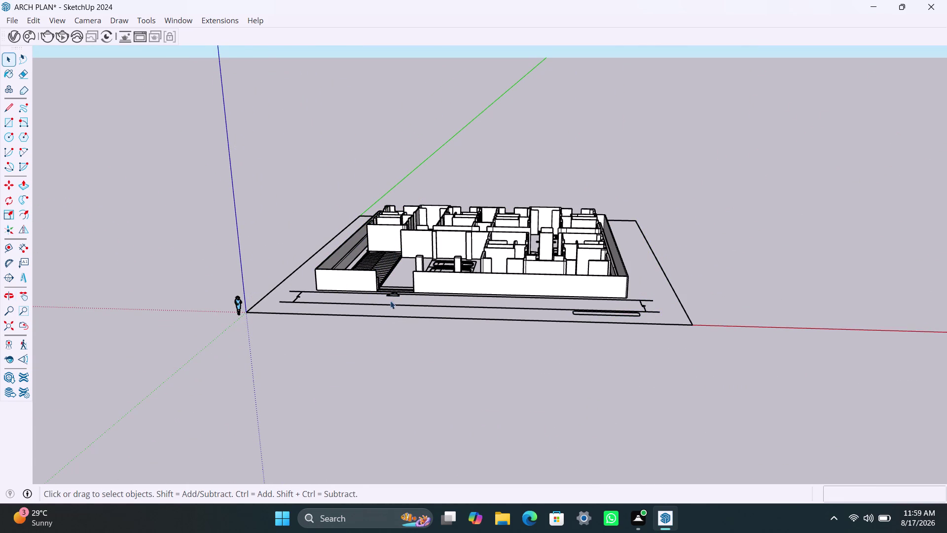
scroll(down, 3)
middle_drag(462, 319, 530, 330)
drag(325, 174, 656, 293)
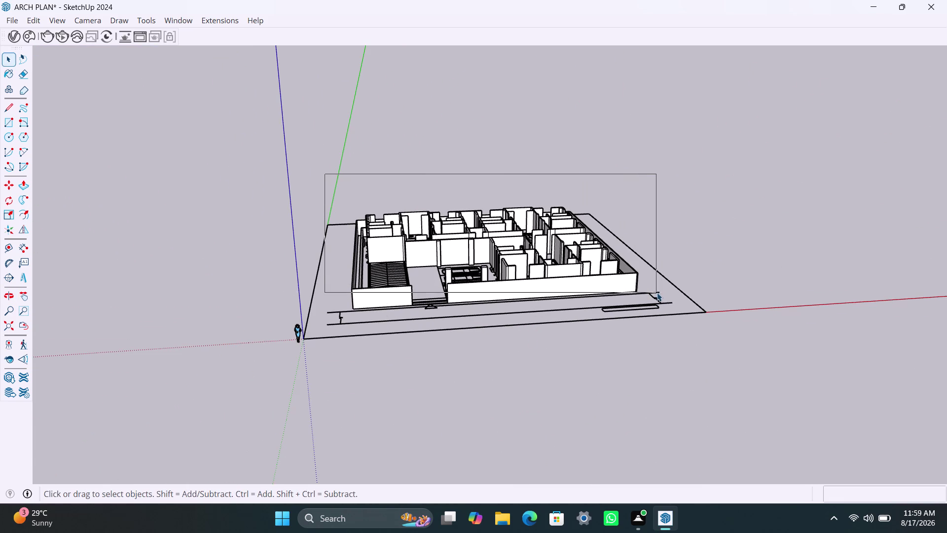
drag(657, 292, 658, 286)
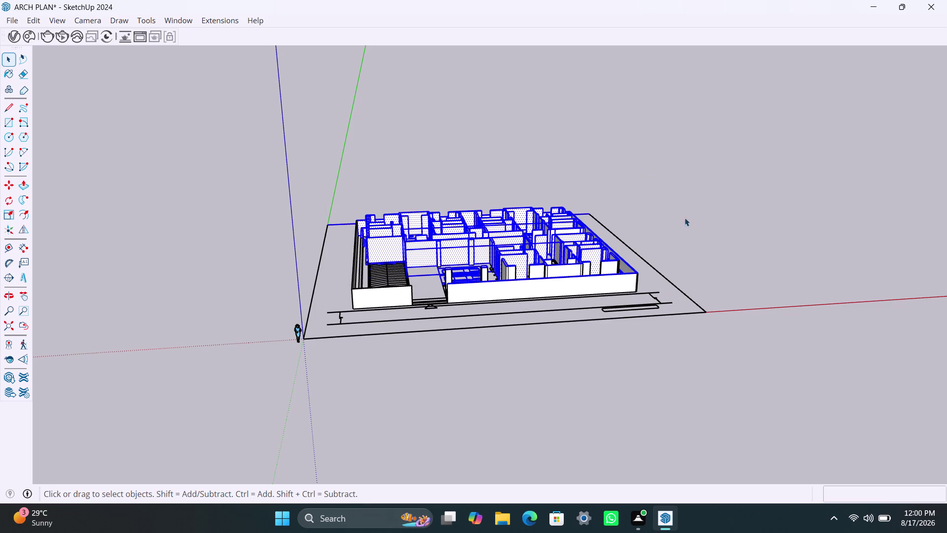
click(695, 272)
middle_drag(538, 325, 508, 228)
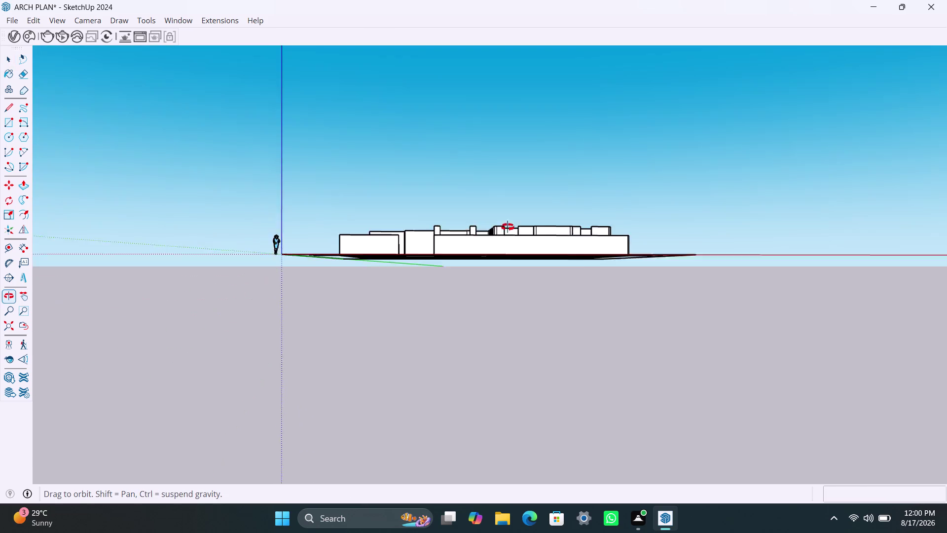
middle_drag(508, 227, 493, 266)
drag(303, 178, 315, 237)
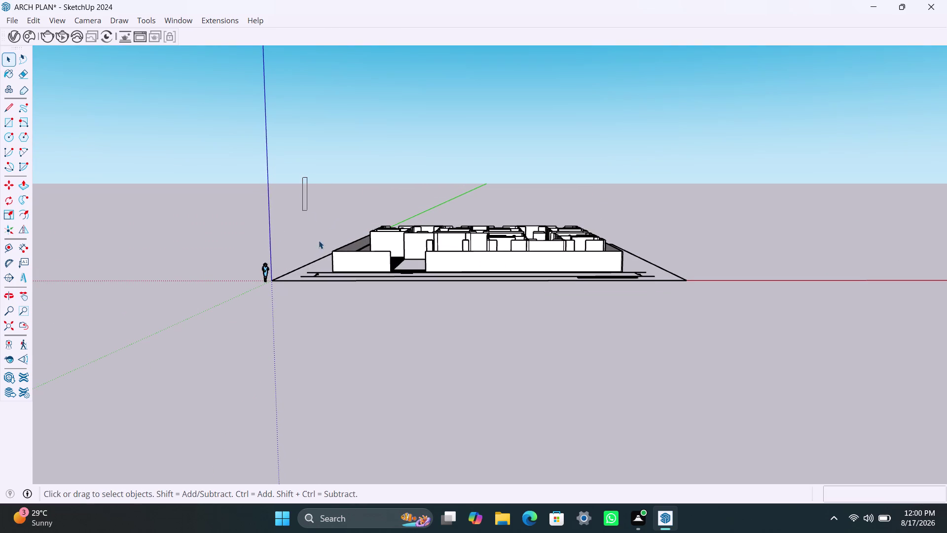
drag(315, 237, 631, 258)
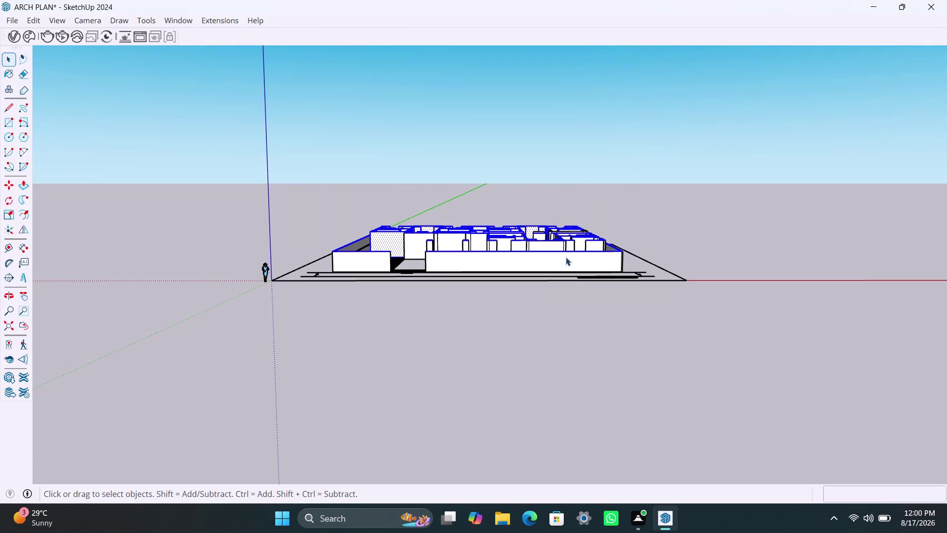
middle_drag(559, 256, 595, 447)
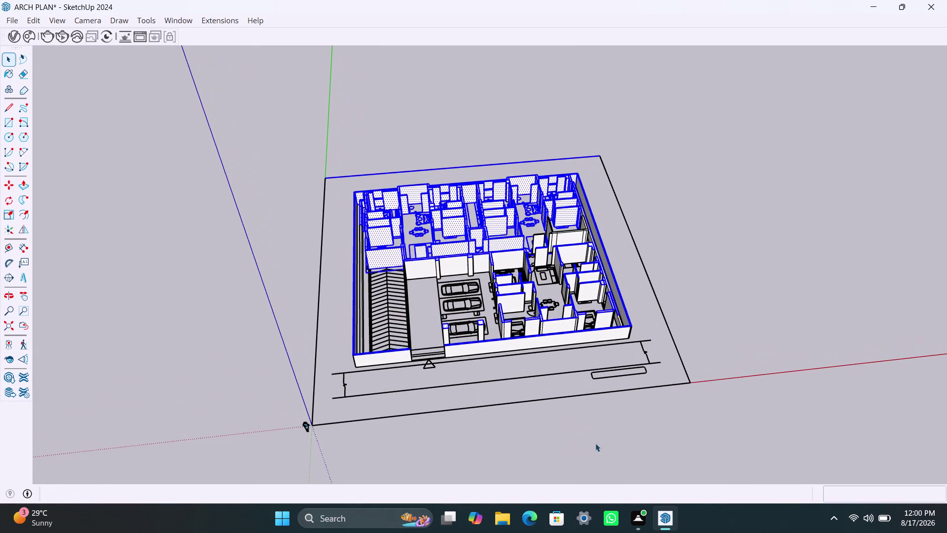
middle_drag(667, 324, 593, 331)
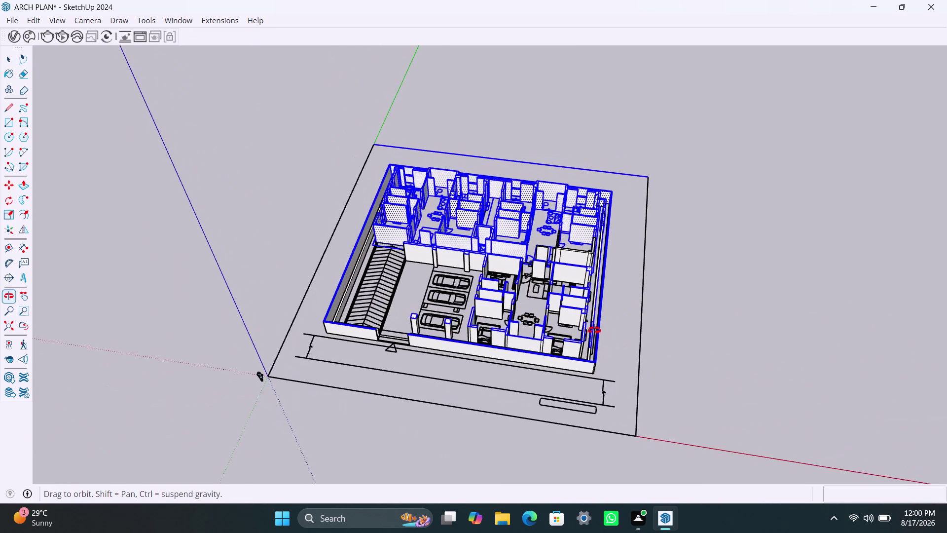
middle_drag(592, 331, 615, 283)
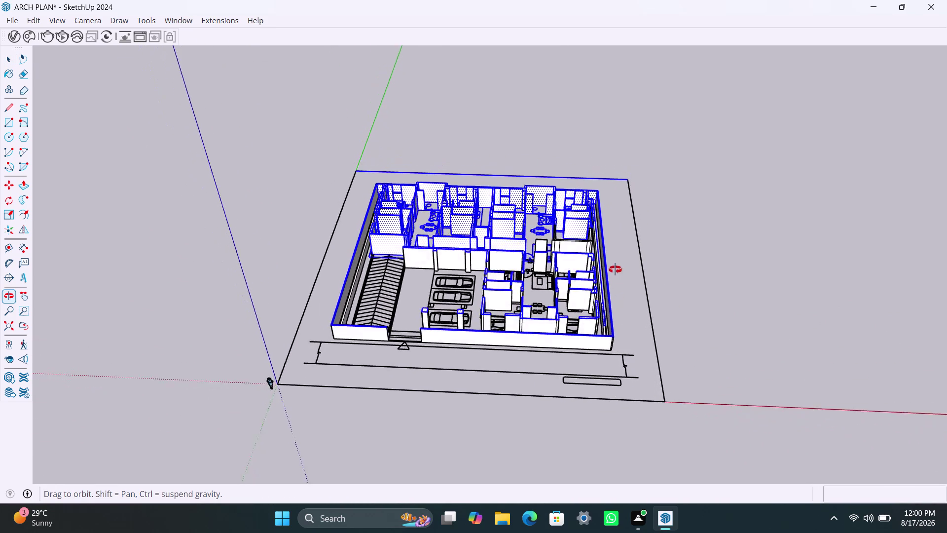
middle_drag(615, 283, 614, 192)
click(682, 211)
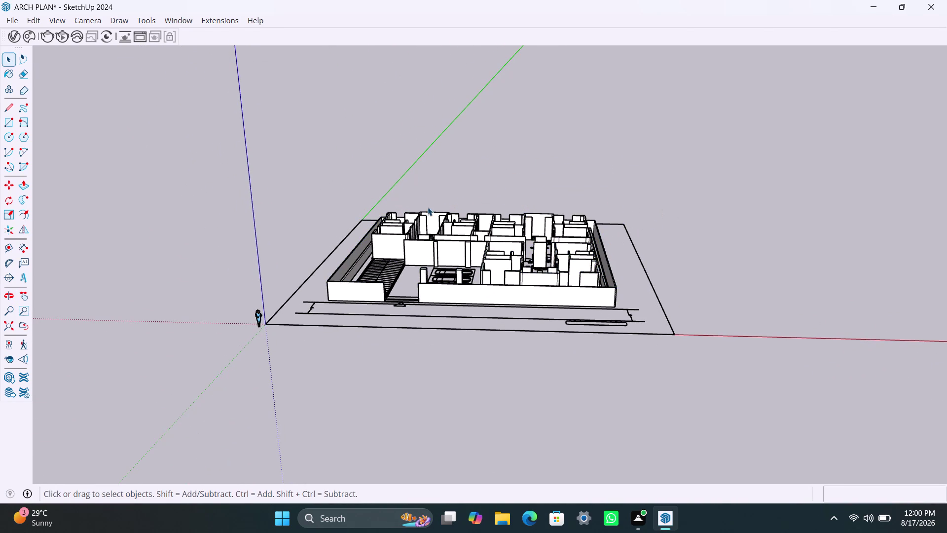
drag(302, 156, 400, 297)
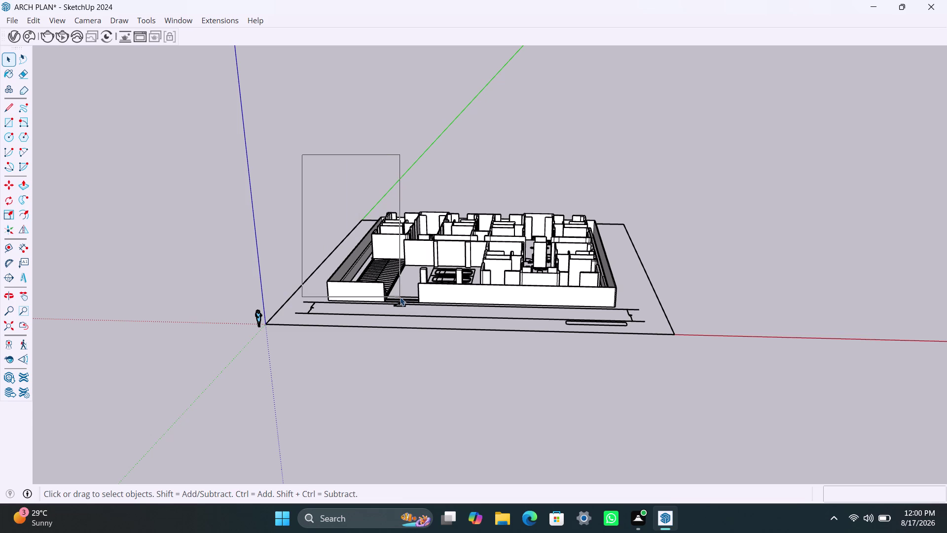
drag(400, 297, 638, 297)
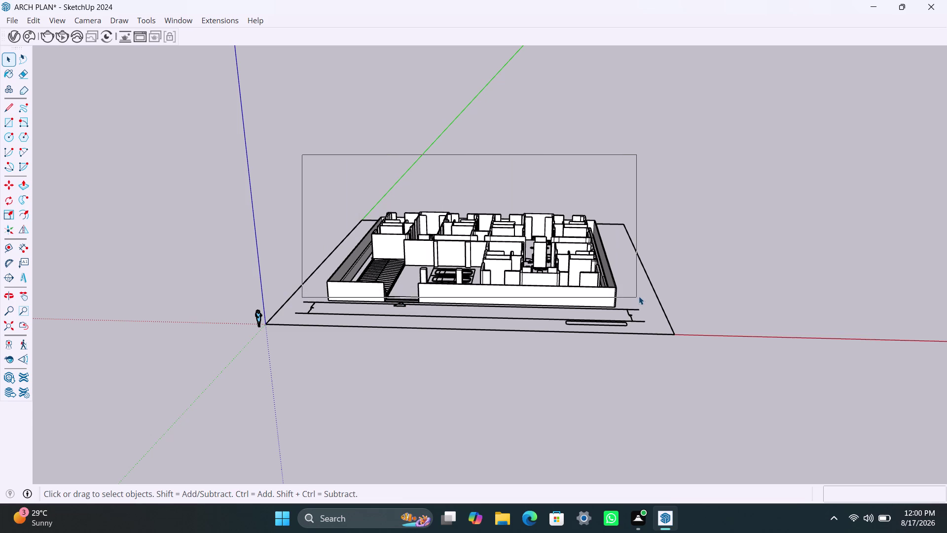
drag(638, 297, 640, 294)
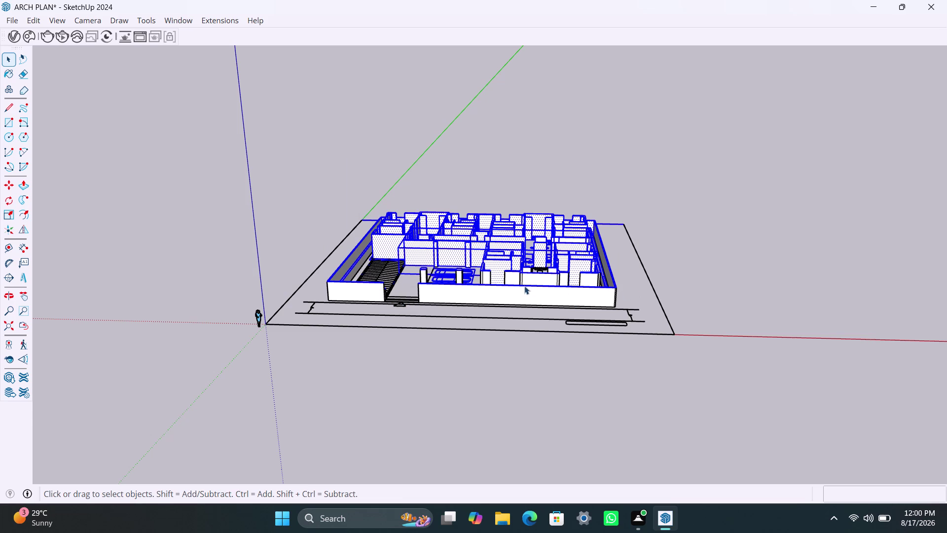
middle_drag(527, 264, 534, 334)
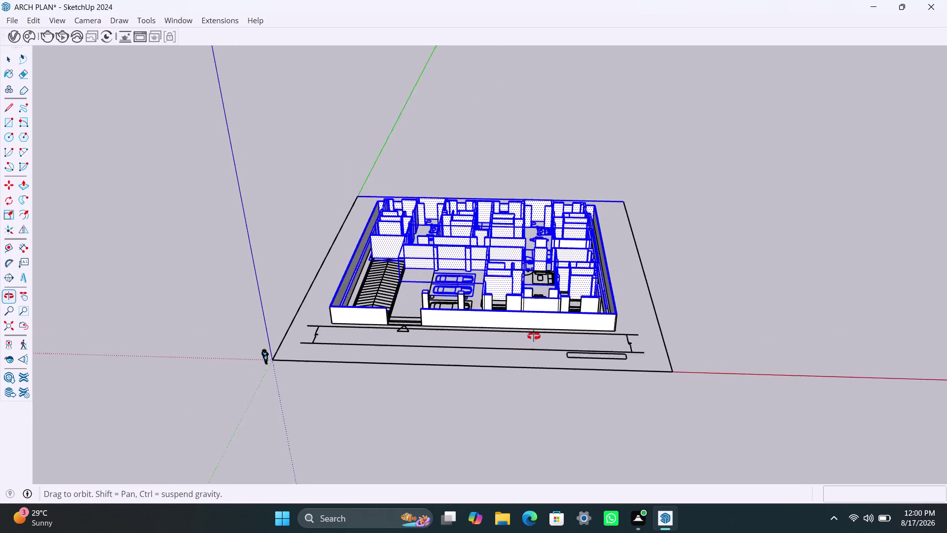
middle_drag(533, 334, 619, 510)
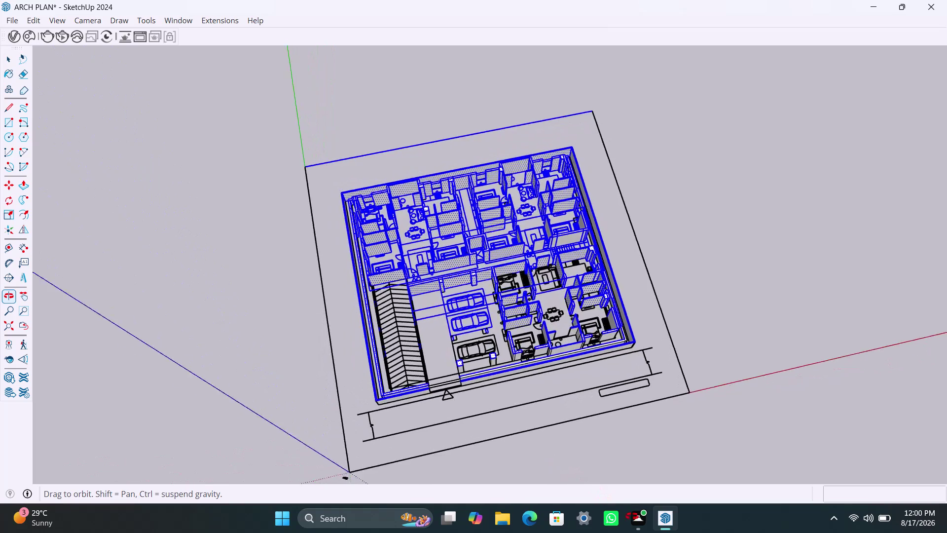
middle_drag(620, 509, 617, 514)
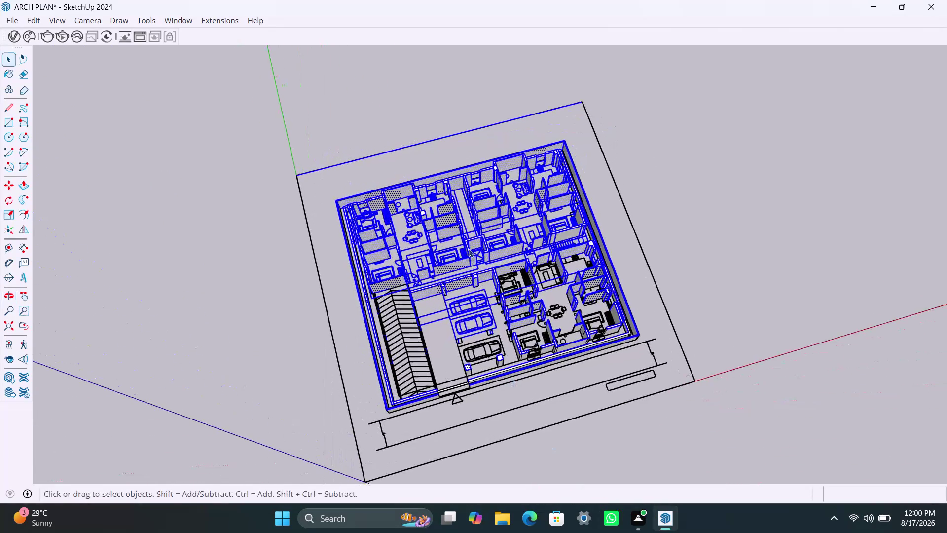
scroll(up, 3)
click(723, 204)
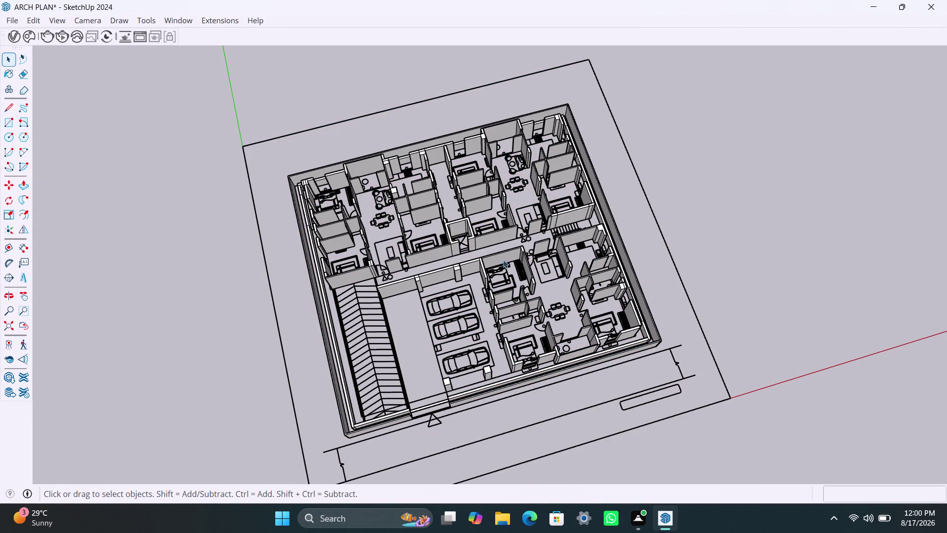
triple_click(302, 222)
click(302, 222)
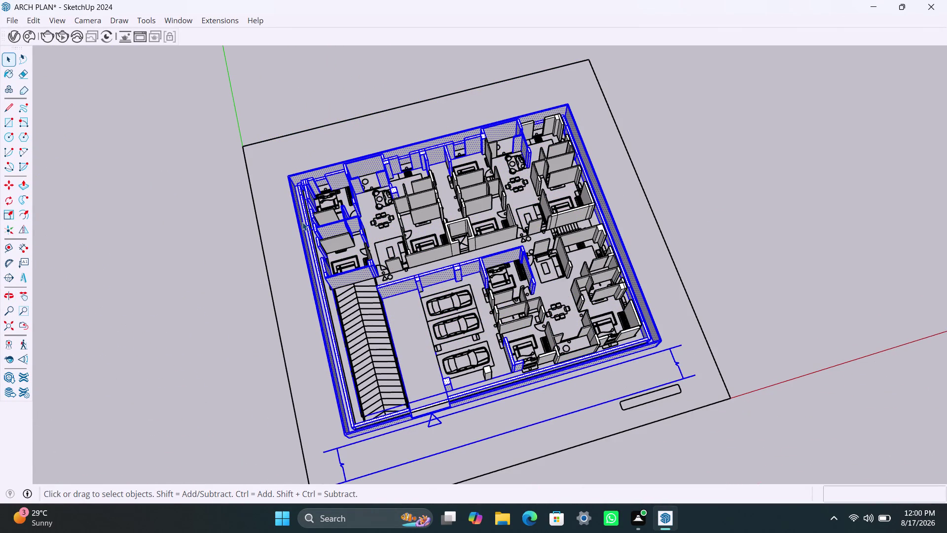
triple_click(303, 222)
triple_click(302, 222)
click(706, 214)
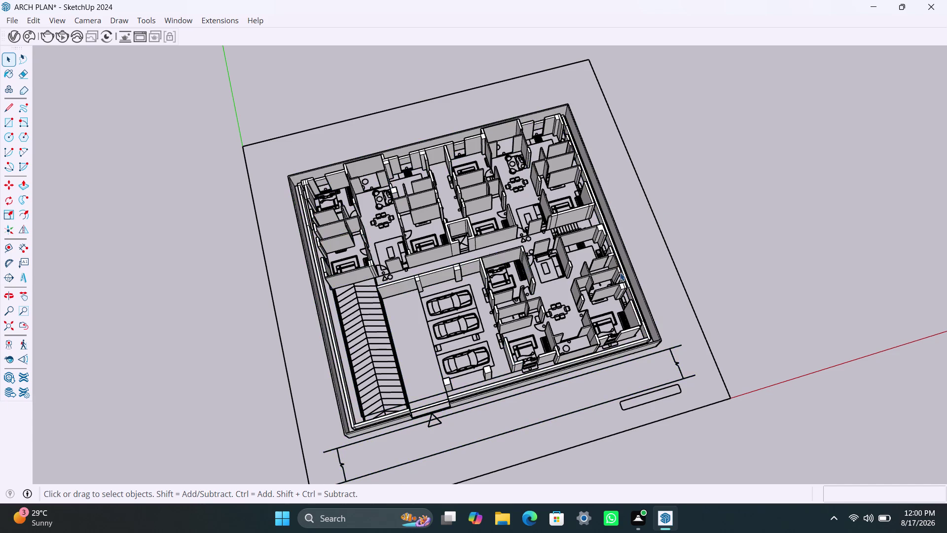
scroll(down, 3)
middle_drag(654, 309, 581, 304)
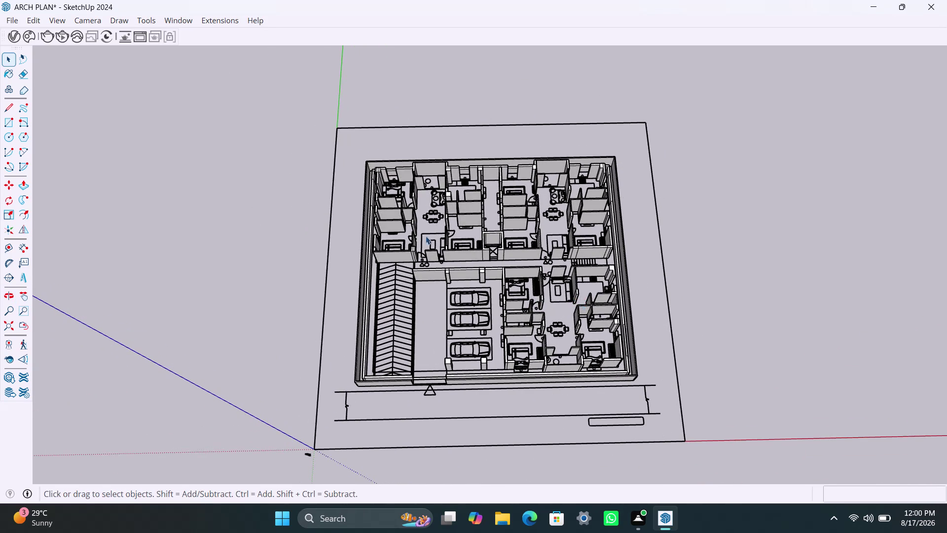
drag(256, 119, 745, 414)
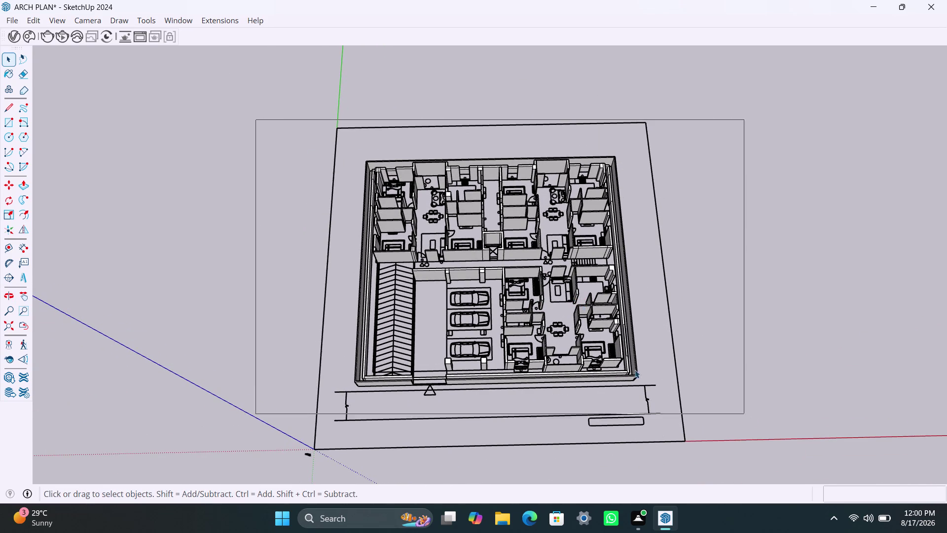
right_click(609, 356)
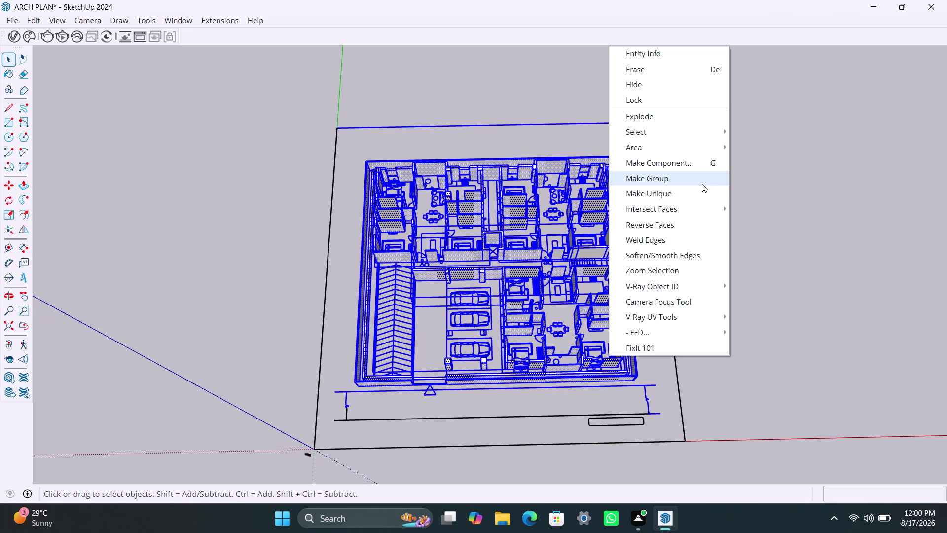
Box-select the whole apartment model, make it a group, and clear the selection.
click(793, 272)
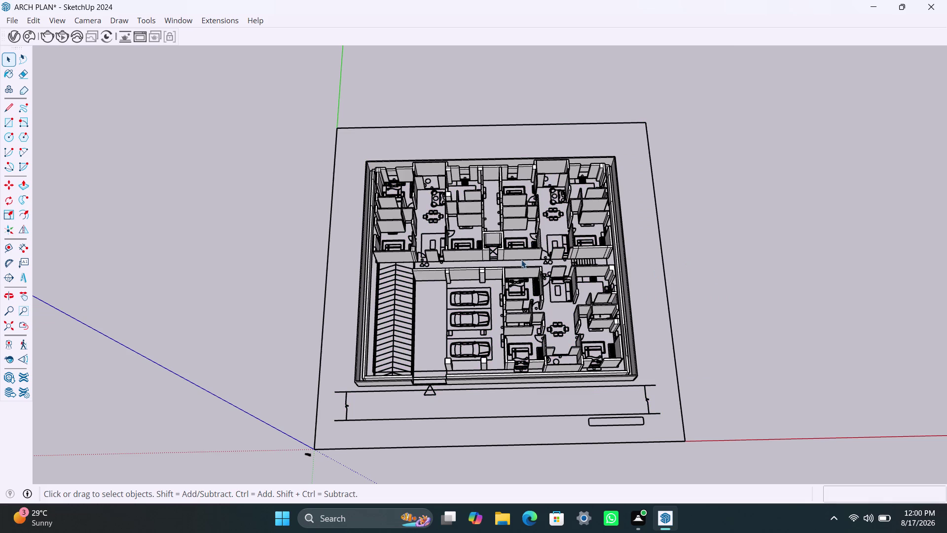
drag(298, 100, 454, 393)
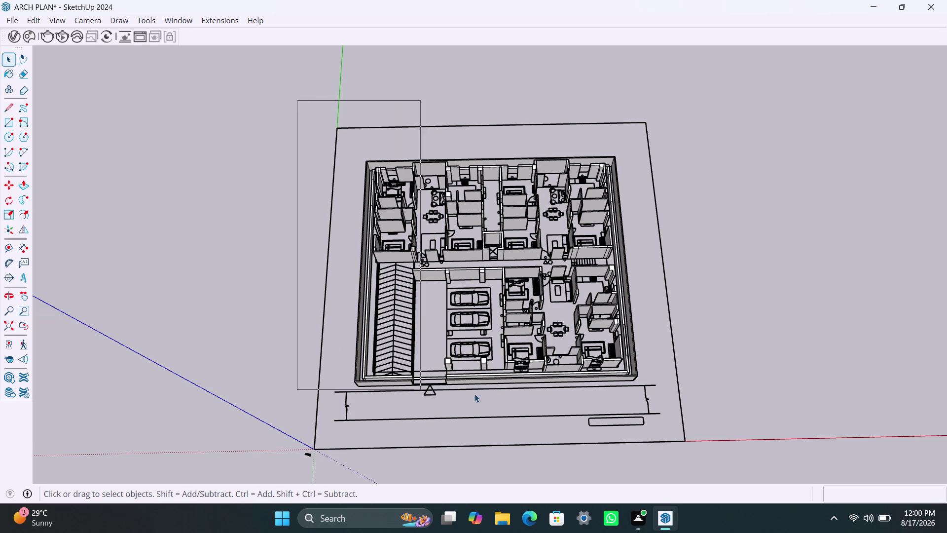
drag(454, 393, 682, 385)
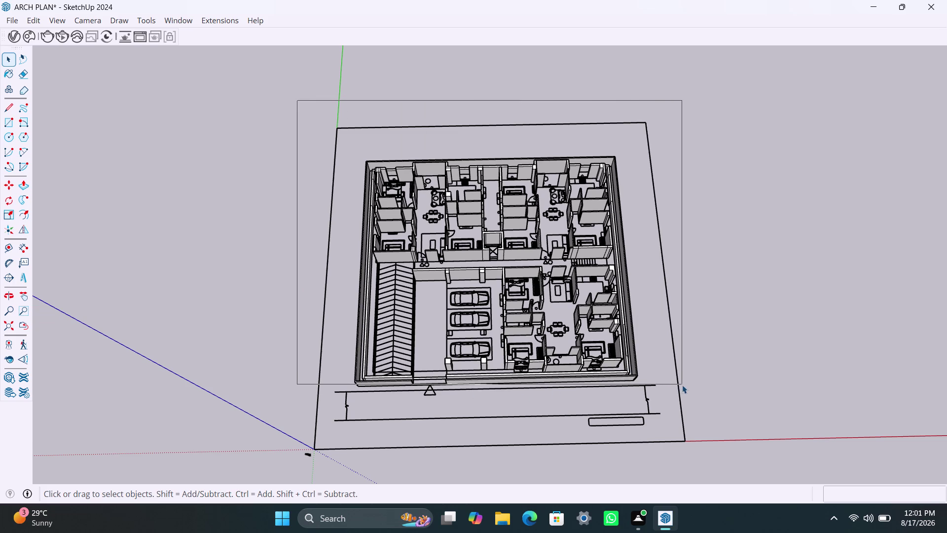
drag(682, 385, 654, 380)
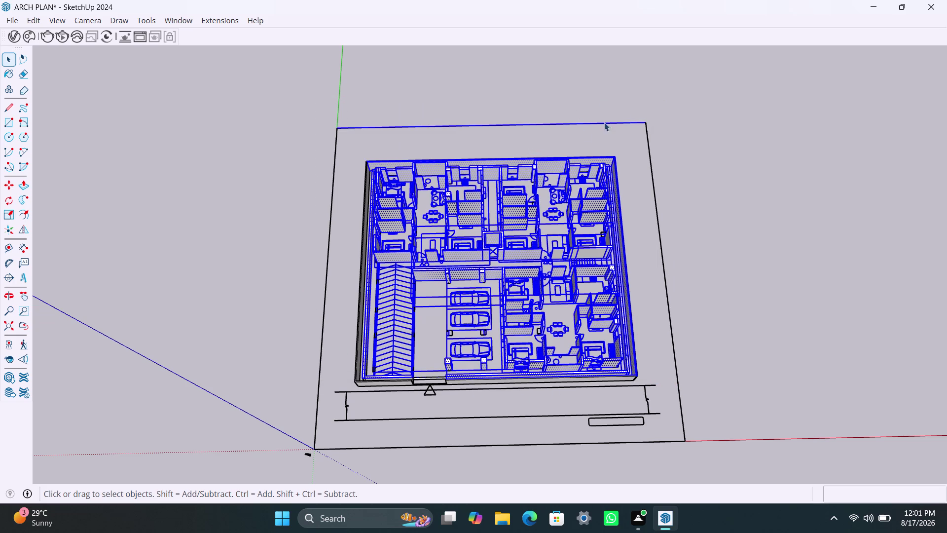
click(643, 99)
scroll(down, 3)
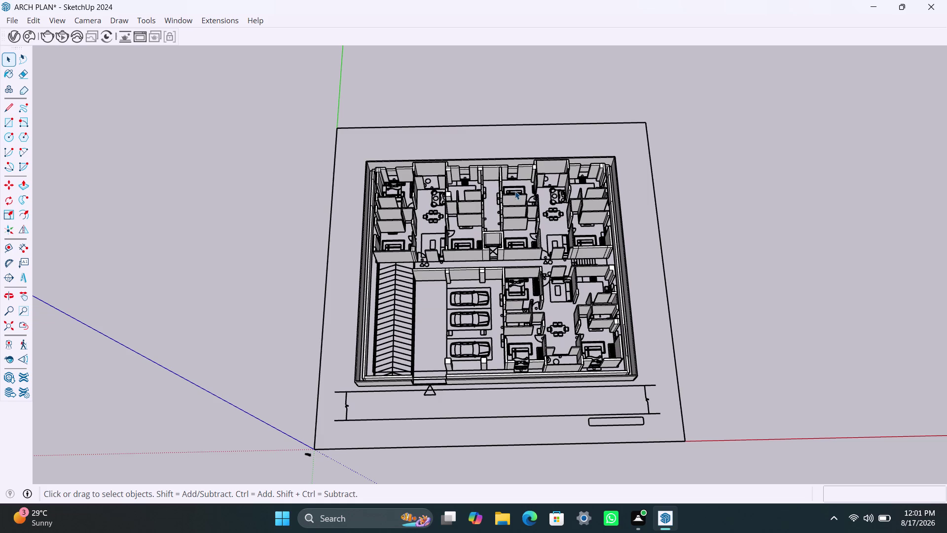
scroll(down, 3)
Orbit and zoom until looking straight down on the floor plan.
middle_drag(512, 195, 447, 107)
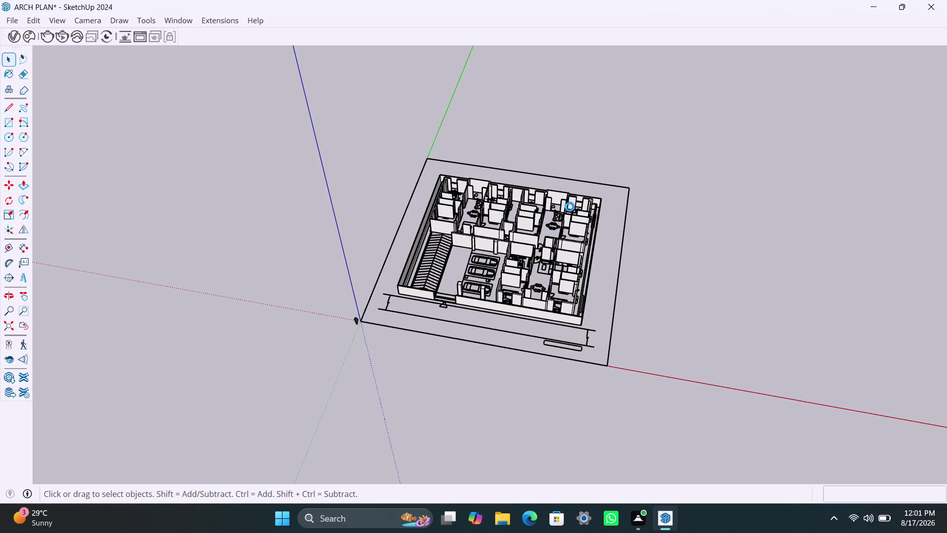
scroll(up, 3)
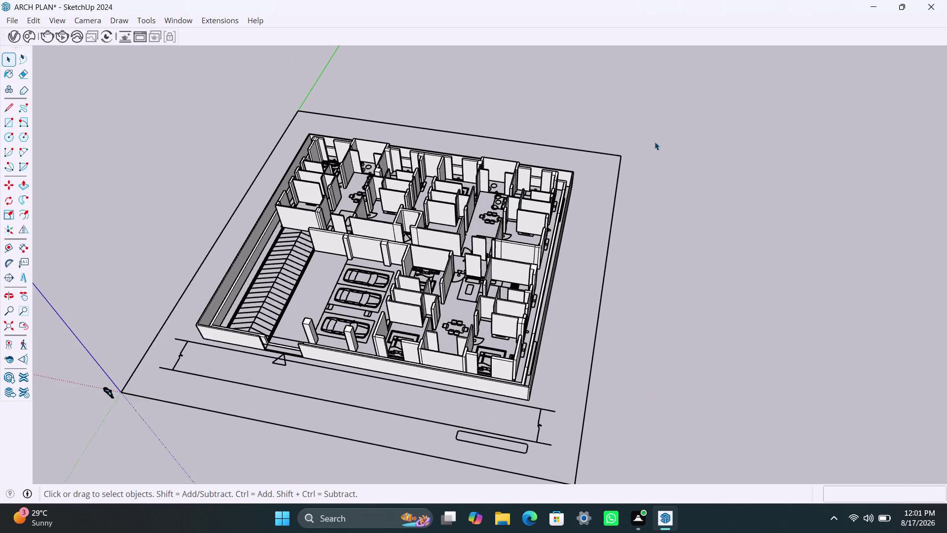
middle_drag(656, 157, 722, 335)
scroll(down, 3)
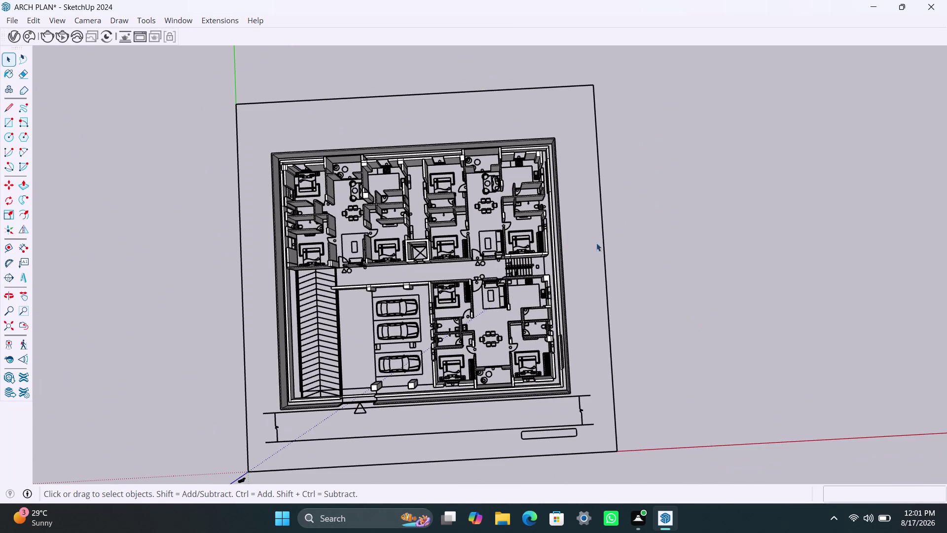
middle_drag(598, 245, 558, 271)
scroll(up, 3)
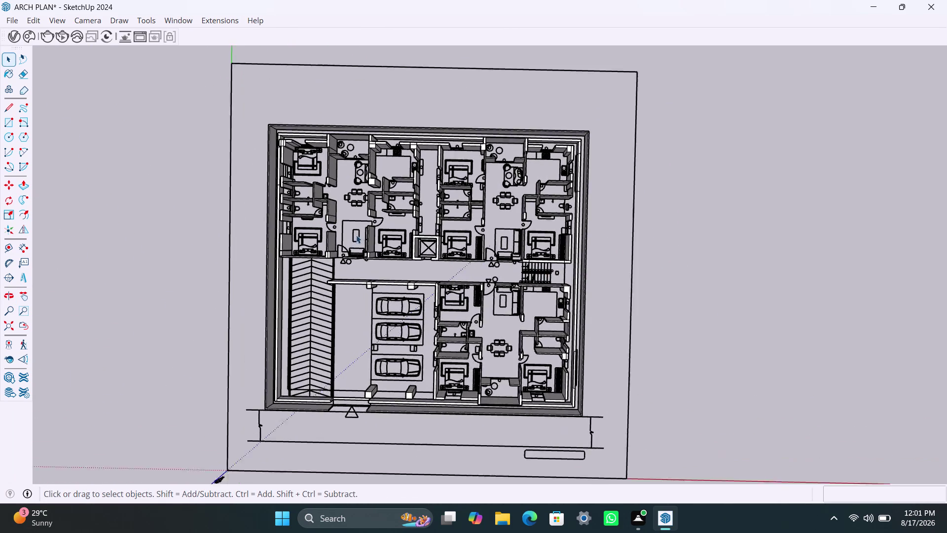
scroll(up, 3)
scroll(up, 3)
Adjust the top-down view, shifting toward the plan's right side.
middle_drag(481, 244, 529, 251)
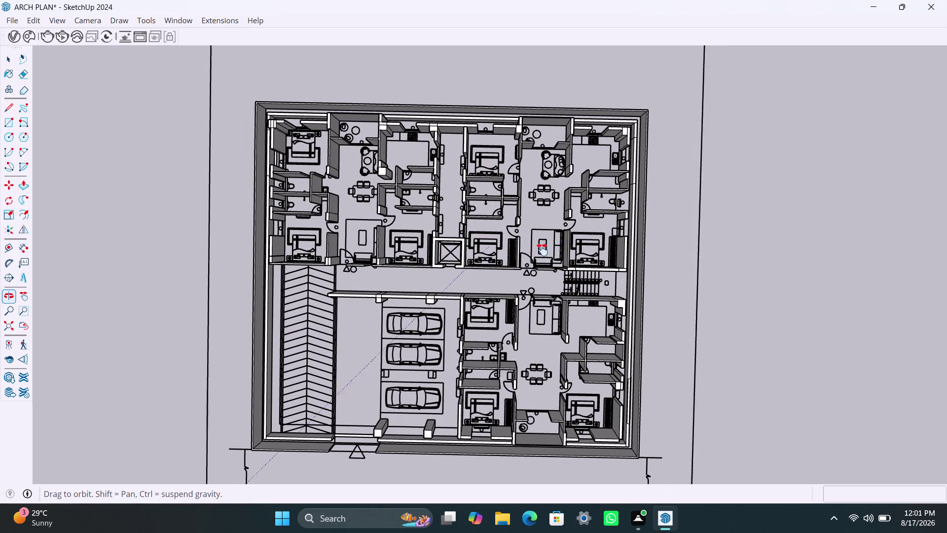
middle_drag(529, 252, 721, 204)
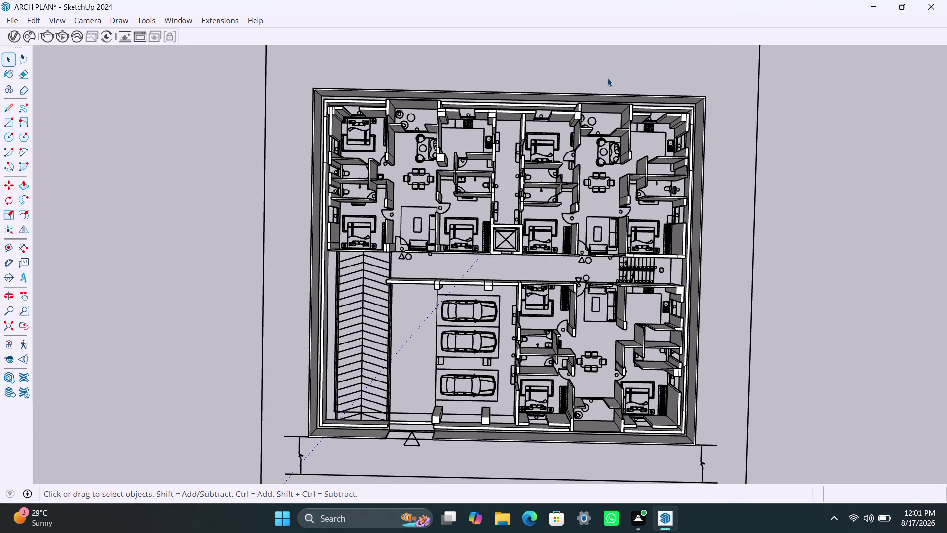
scroll(down, 3)
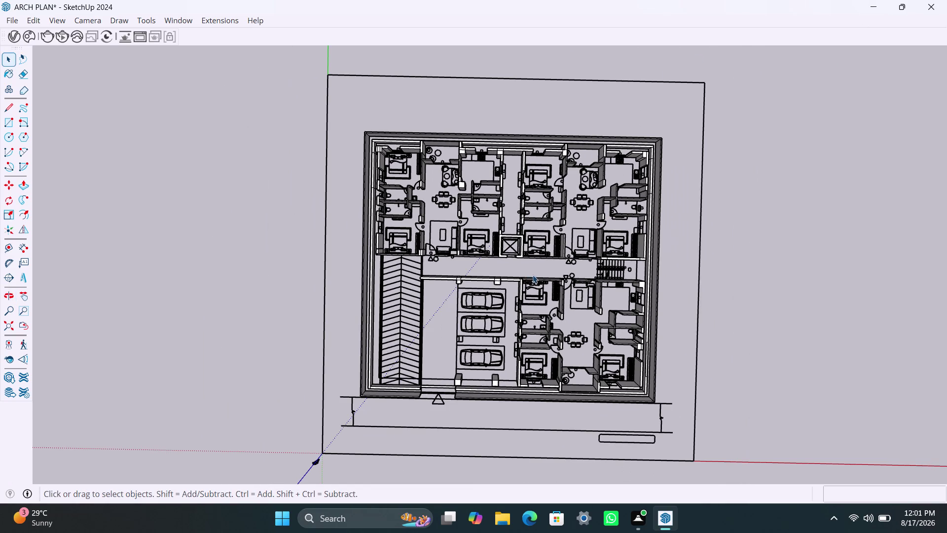
middle_drag(532, 275, 622, 243)
scroll(up, 3)
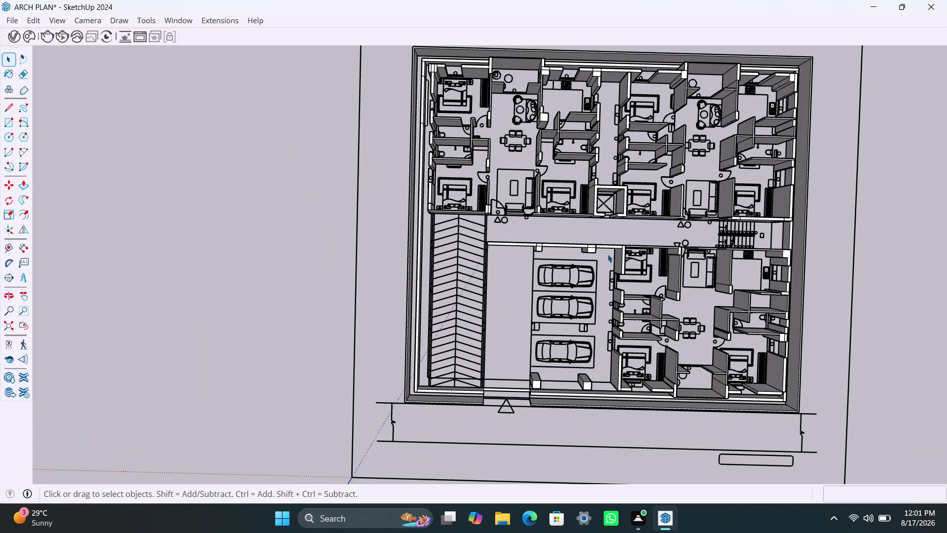
middle_drag(607, 253, 601, 254)
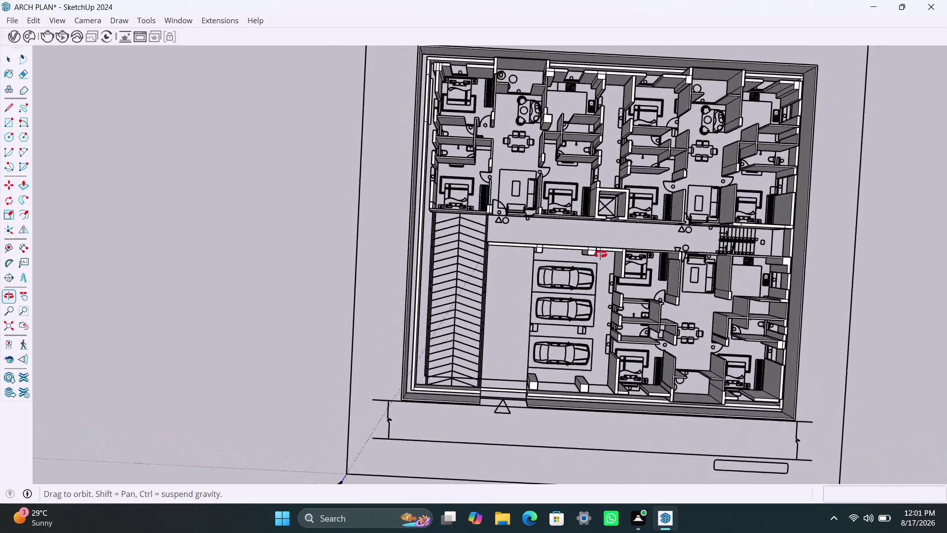
middle_drag(600, 254, 600, 254)
Bring the whole floor plan into view and select the entire model.
scroll(down, 3)
scroll(down, 3)
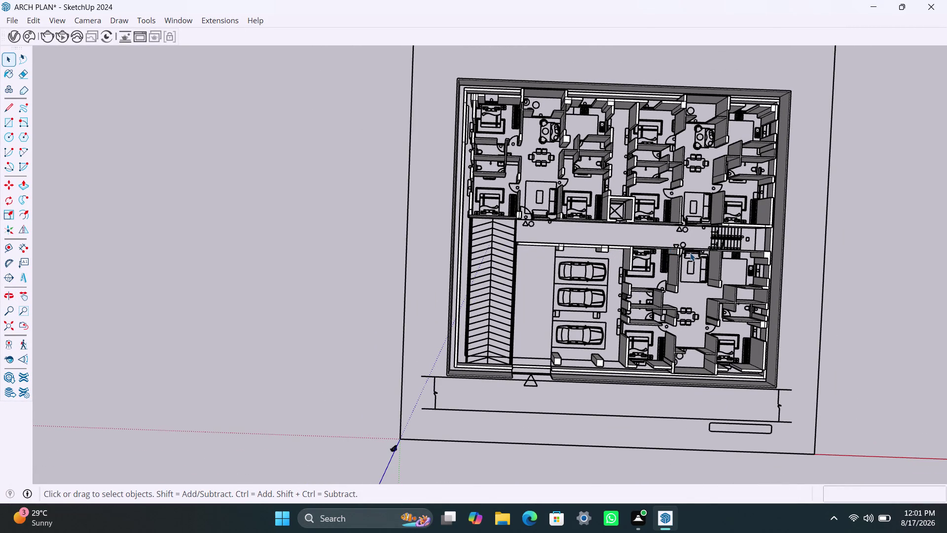
scroll(up, 3)
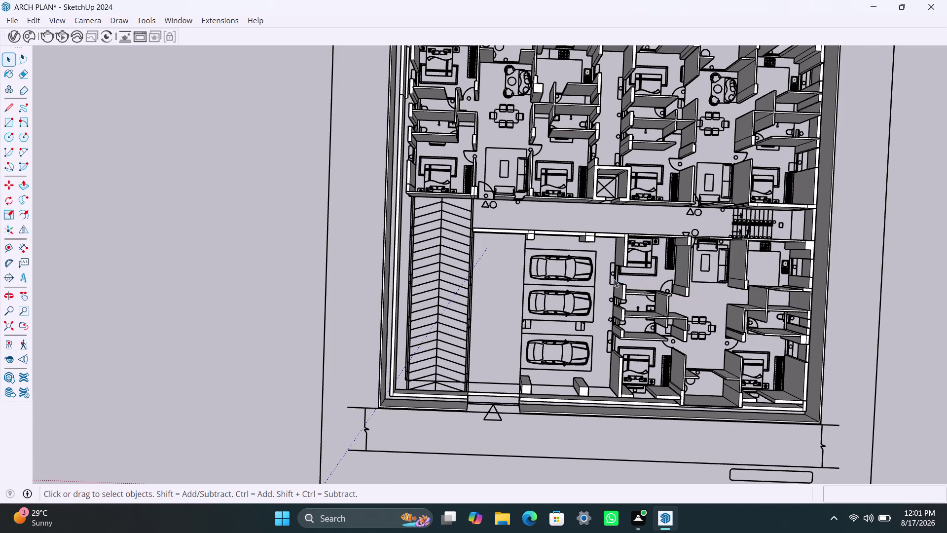
scroll(down, 3)
middle_drag(602, 275, 602, 275)
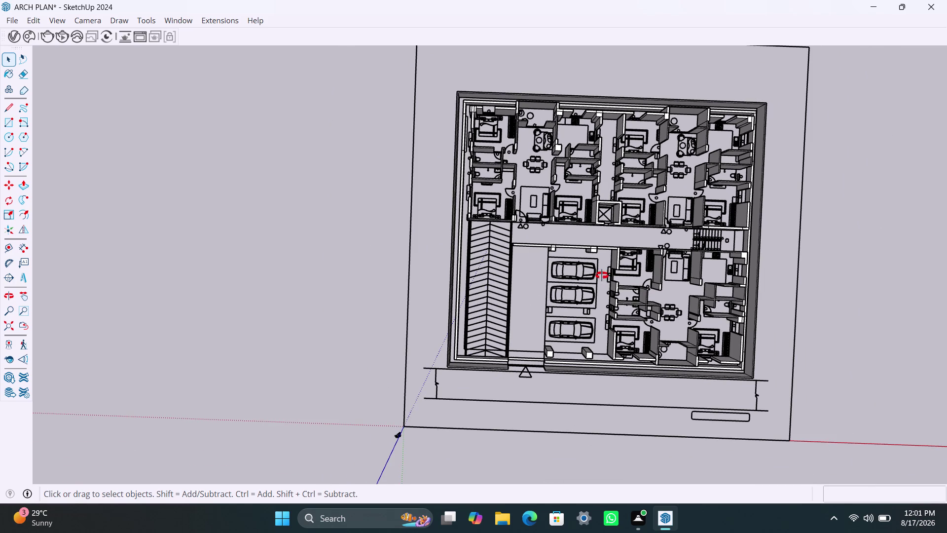
middle_drag(602, 275, 600, 268)
key(ctrl+z)
Undo the latest Push/Pull extrusions with about 190 successive undos, then pick the Zoom tool.
key(ctrl+z)
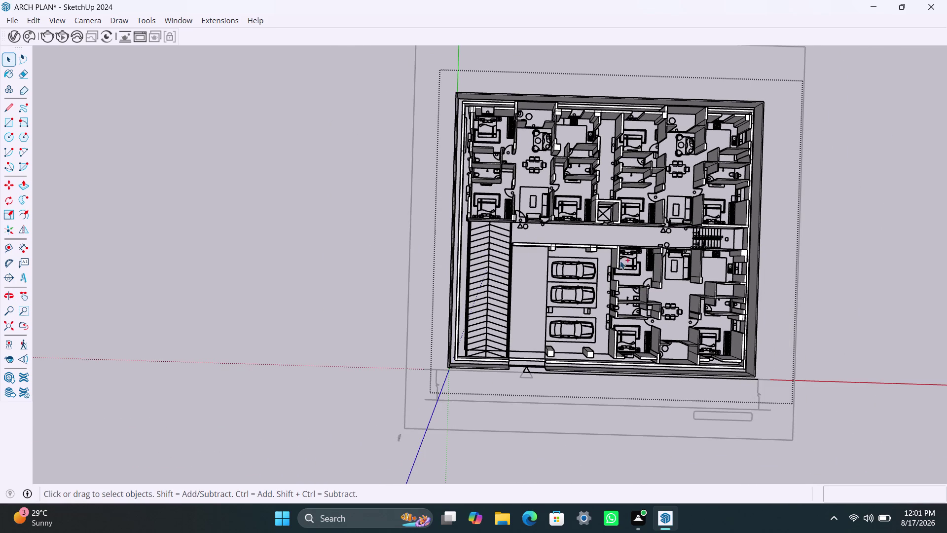
key(ctrl+z)
key(ctrl+z)
key(ctrl+z)
key(ctrl+z)
key(ctrl+z)
key(ctrl+z)
key(ctrl+z)
key(ctrl+z)
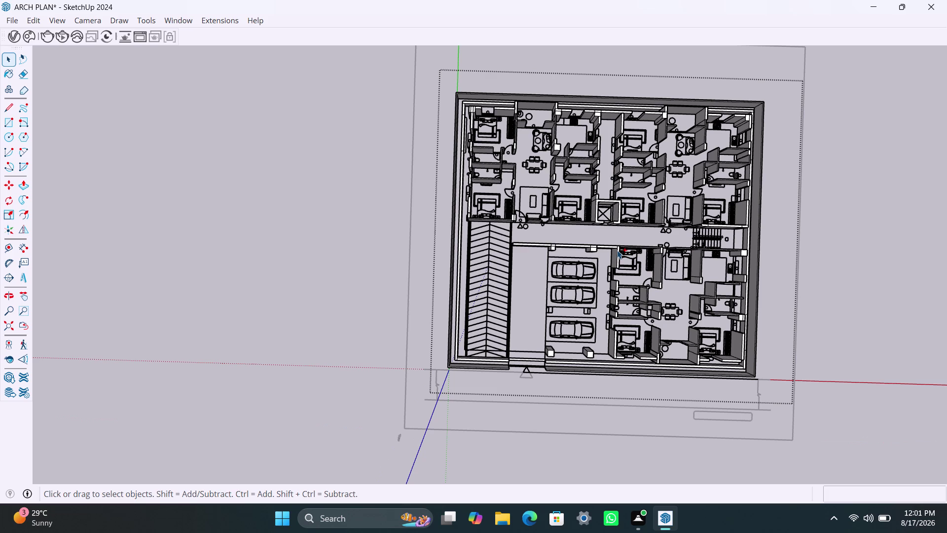
key(ctrl+z)
key(ctrl+z)
key(ctrl+z)
key(ctrl+z)
key(ctrl+z)
key(ctrl+z)
key(ctrl+z)
key(ctrl+z)
key(ctrl+z)
key(ctrl+z)
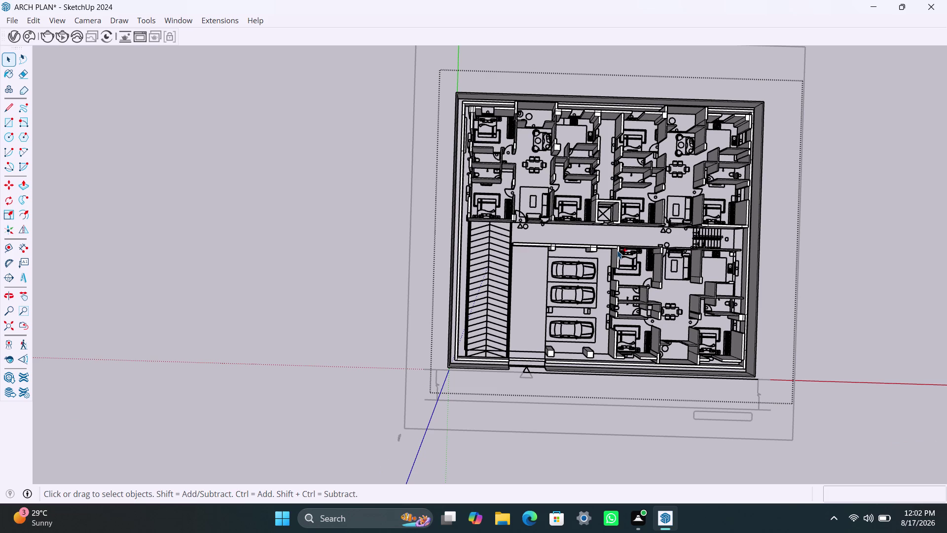
key(ctrl+z)
key(ctrl+z)
key(ctrl+z)
key(ctrl+z)
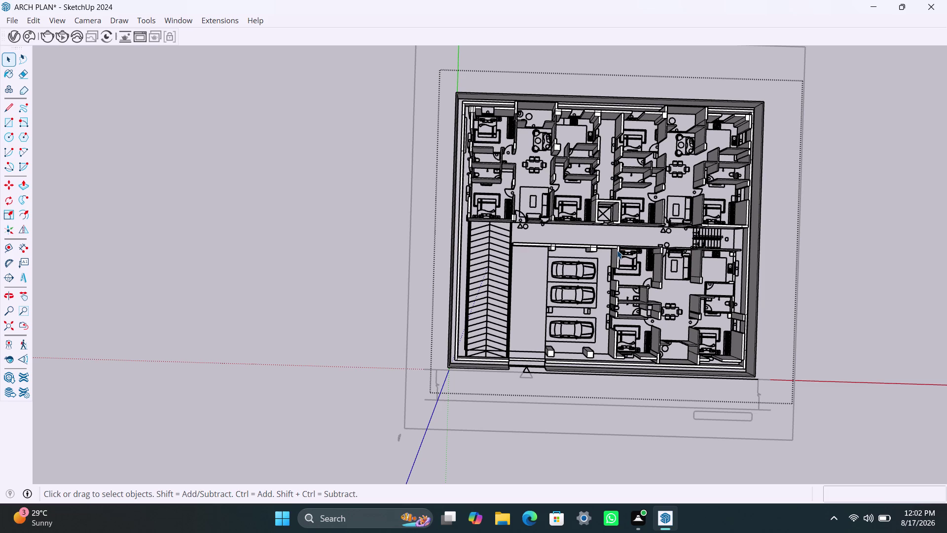
key(ctrl+z)
key(ctrl+z)
key(ctrl+z)
key(ctrl+z)
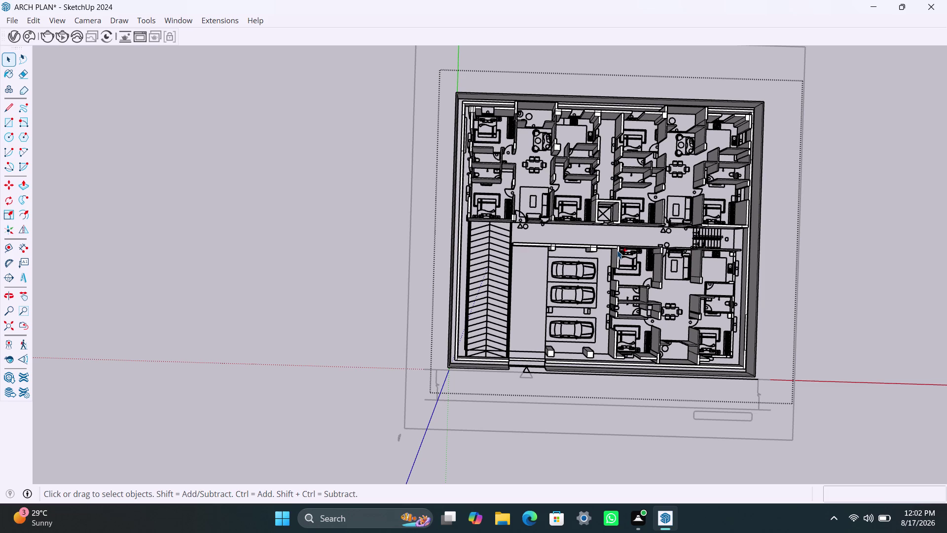
key(ctrl+z)
key(ctrl+z)
key(ctrl+z)
key(ctrl+z)
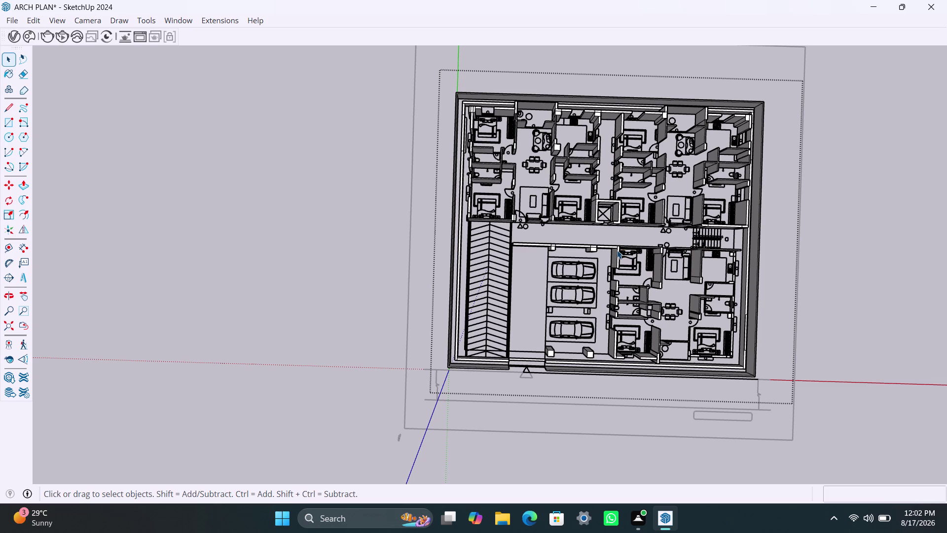
key(ctrl+z)
key(ctrl+z)
key(ctrl+z)
key(ctrl+z)
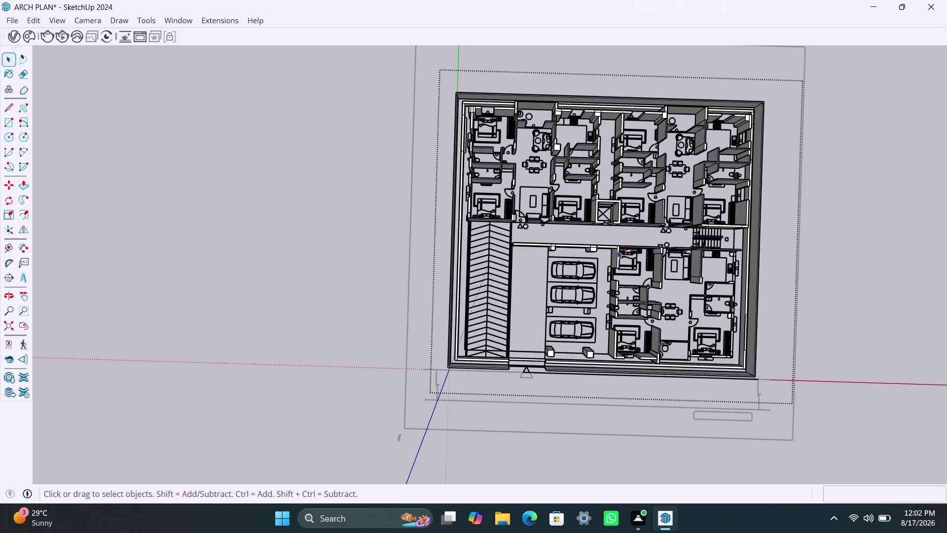
key(ctrl+z)
key(ctrl+z)
key(ctrl+z)
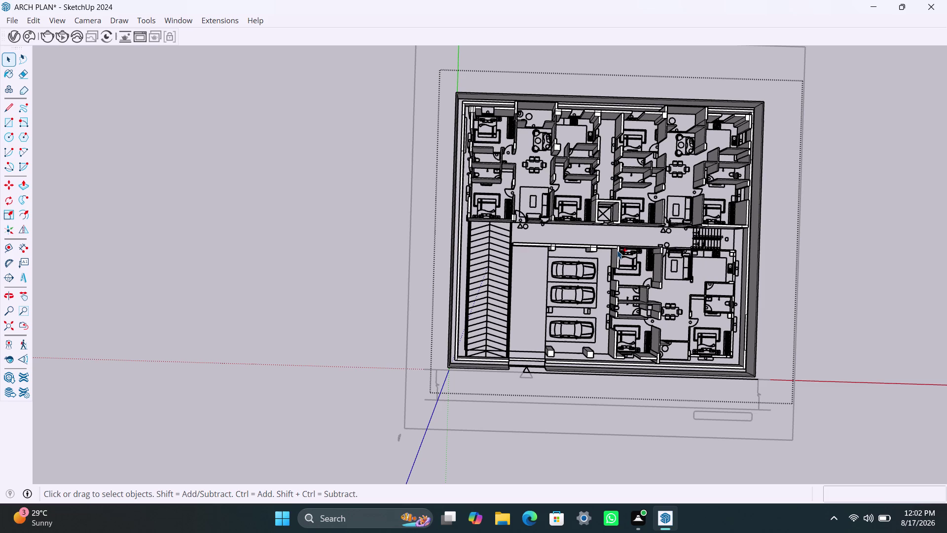
key(ctrl+z)
key(ctrl+z)
key(ctrl+z)
key(ctrl+z)
key(ctrl+z)
key(ctrl+z)
key(ctrl+z)
key(ctrl+z)
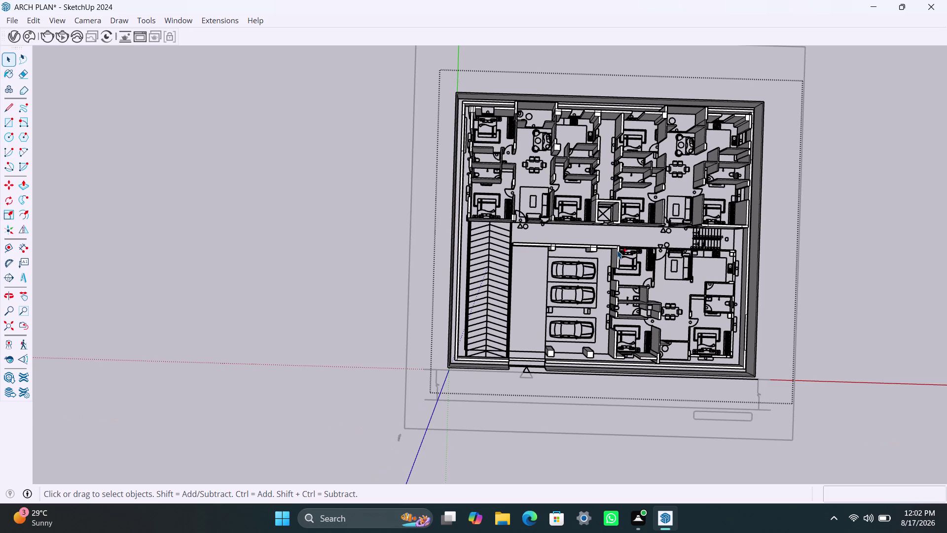
key(ctrl+z)
key(ctrl+z)
key(ctrl+z)
key(ctrl+z)
key(ctrl+z)
key(ctrl+z)
key(ctrl+z)
key(ctrl+z)
key(ctrl+z)
key(ctrl+z)
key(ctrl+z)
key(ctrl+z)
key(ctrl+z)
key(ctrl+z)
key(ctrl+z)
key(ctrl+z)
key(ctrl+z)
key(ctrl+z)
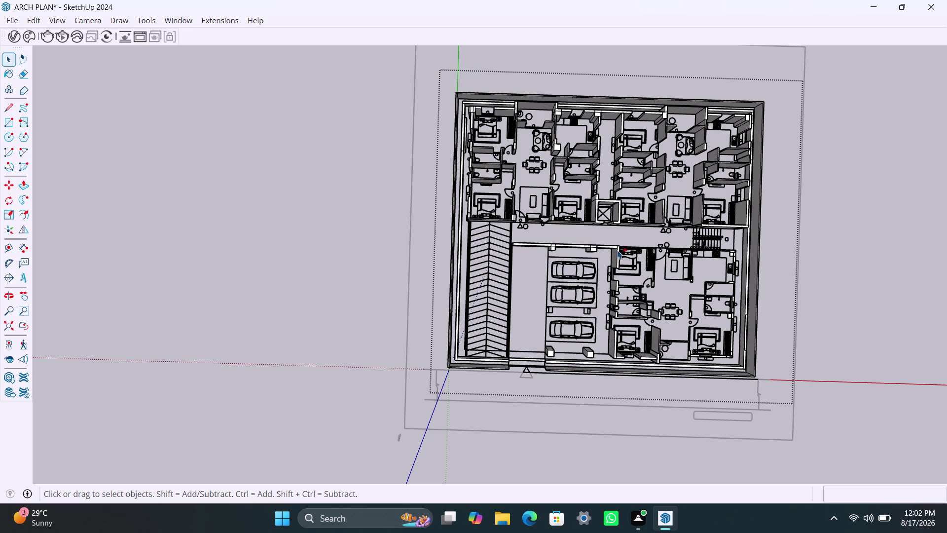
key(ctrl+z)
key(ctrl+z)
key(ctrl+z)
key(ctrl+z)
key(ctrl+z)
key(ctrl+z)
key(ctrl+z)
key(ctrl+z)
key(ctrl+z)
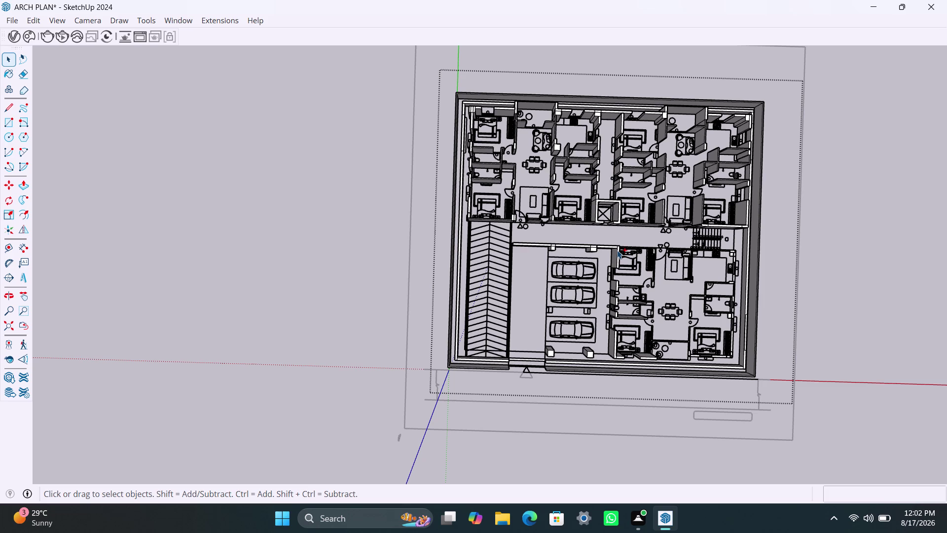
key(ctrl+z)
key(ctrl+z)
key(ctrl+z)
key(ctrl+z)
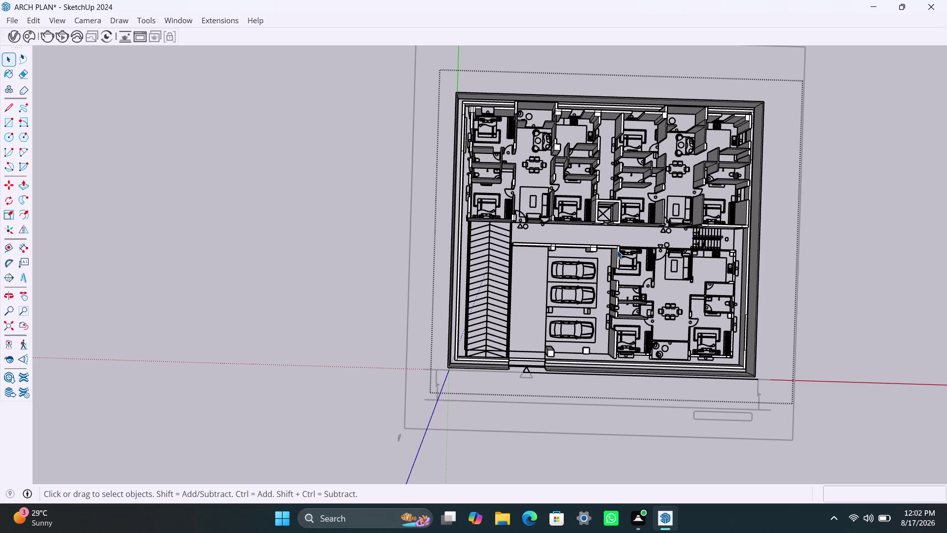
key(ctrl+z)
key(ctrl+z)
key(ctrl+z)
key(ctrl+z)
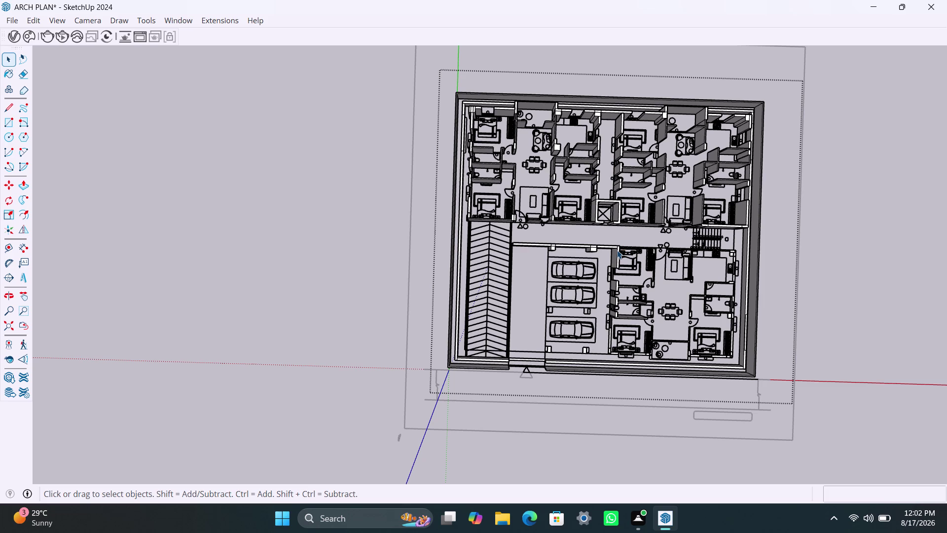
key(ctrl+z)
key(ctrl+z)
key(ctrl+z)
key(ctrl+z)
key(ctrl+z)
key(ctrl+z)
key(ctrl+z)
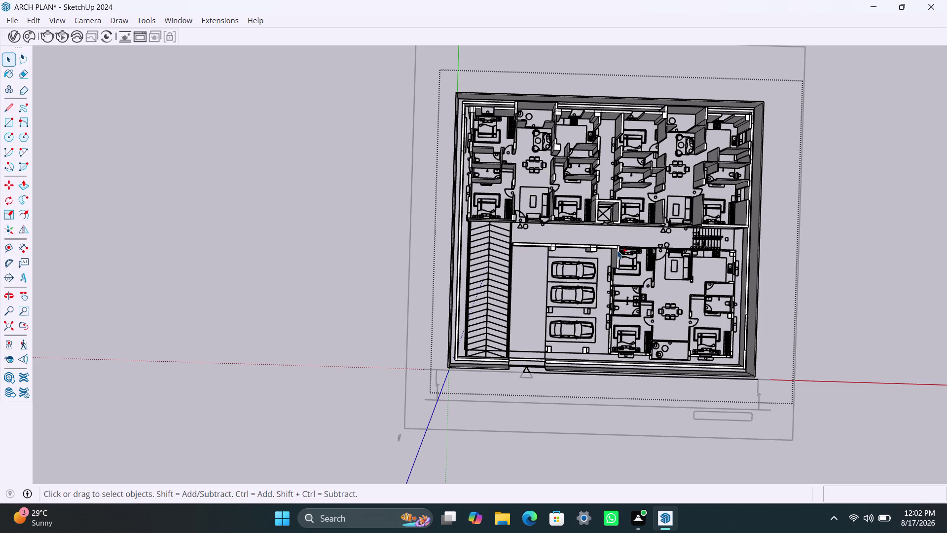
key(ctrl+z)
key(ctrl+z)
key(ctrl+z)
key(ctrl+z)
key(ctrl+z)
key(ctrl+z)
key(ctrl+z)
key(ctrl+z)
key(ctrl+z)
key(ctrl+z)
key(ctrl+z)
key(ctrl+z)
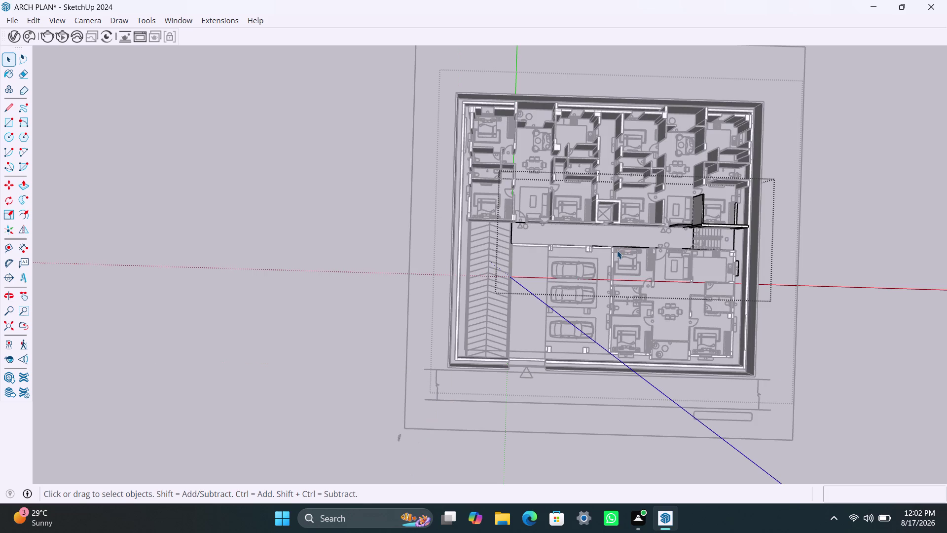
key(ctrl+z)
key(ctrl+z)
key(ctrl+z)
key(ctrl+z)
key(ctrl+z)
key(ctrl+z)
key(ctrl+z)
key(ctrl+z)
key(ctrl+z)
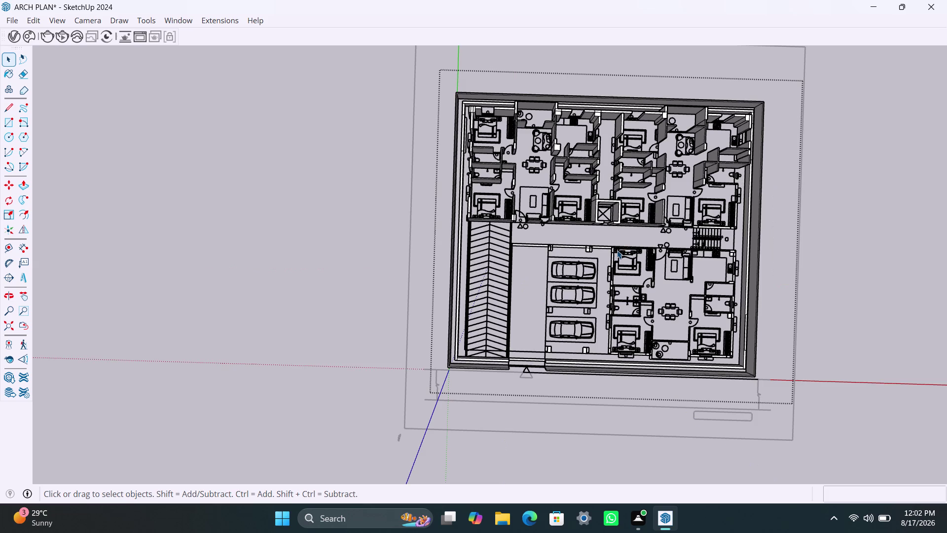
key(ctrl+z)
key(ctrl+z)
key(ctrl+z)
key(ctrl+z)
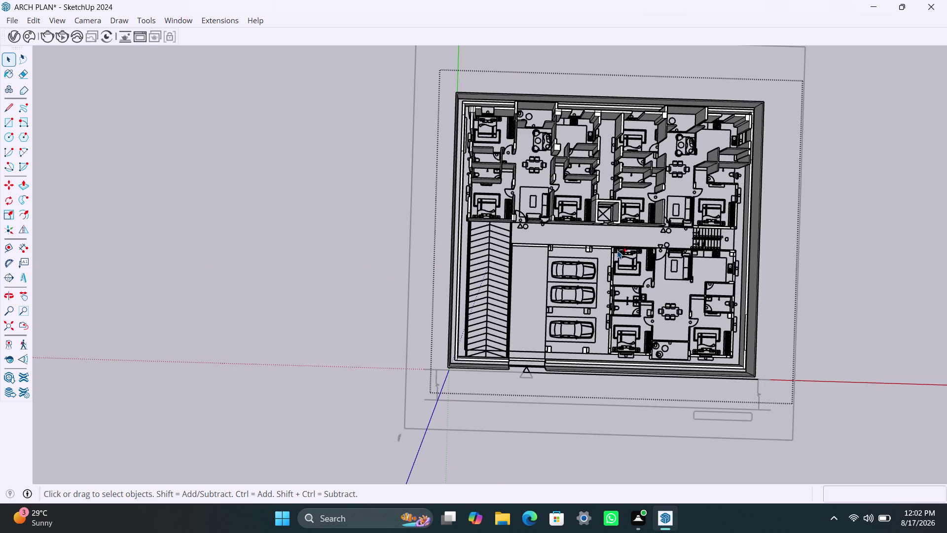
key(ctrl+z)
key(ctrl+z)
key(ctrl+z)
key(ctrl+z)
key(ctrl+z)
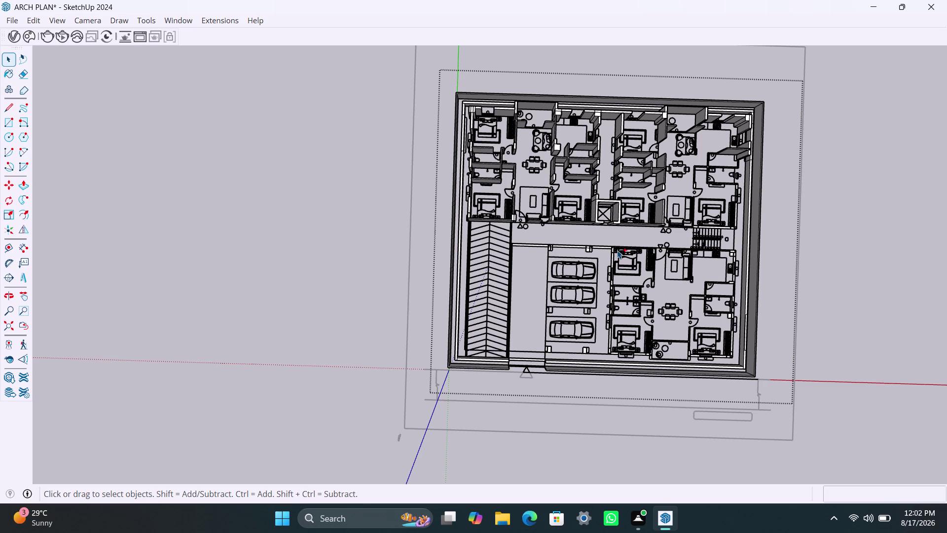
key(ctrl+z)
key(ctrl+z)
key(ctrl+z)
key(ctrl+z)
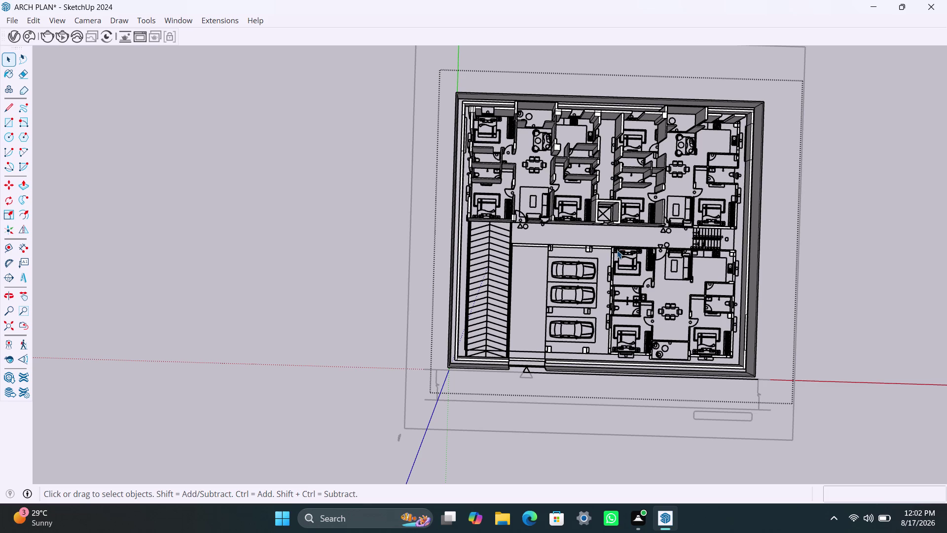
key(ctrl+z)
key(ctrl+z)
key(ctrl+z)
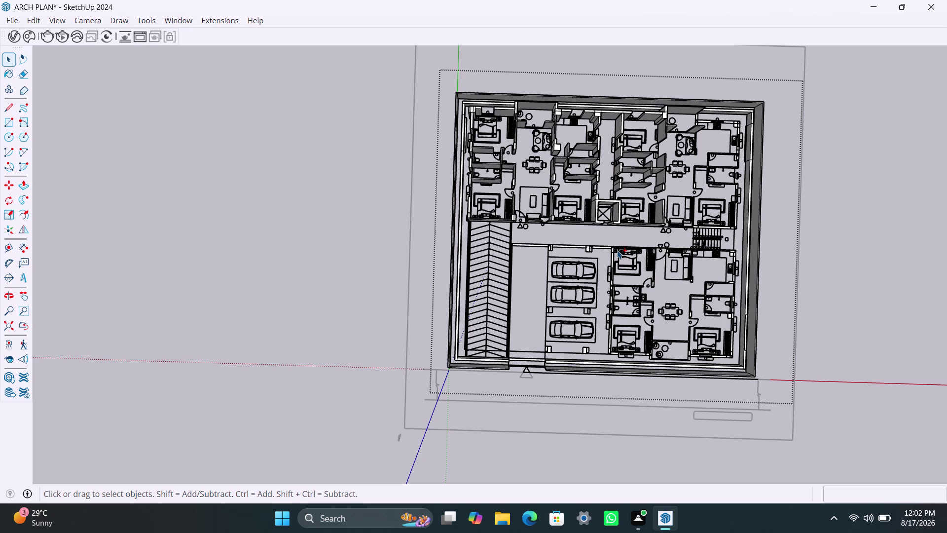
key(ctrl+z)
key(ctrl+z)
key(ctrl+z)
key(ctrl+z)
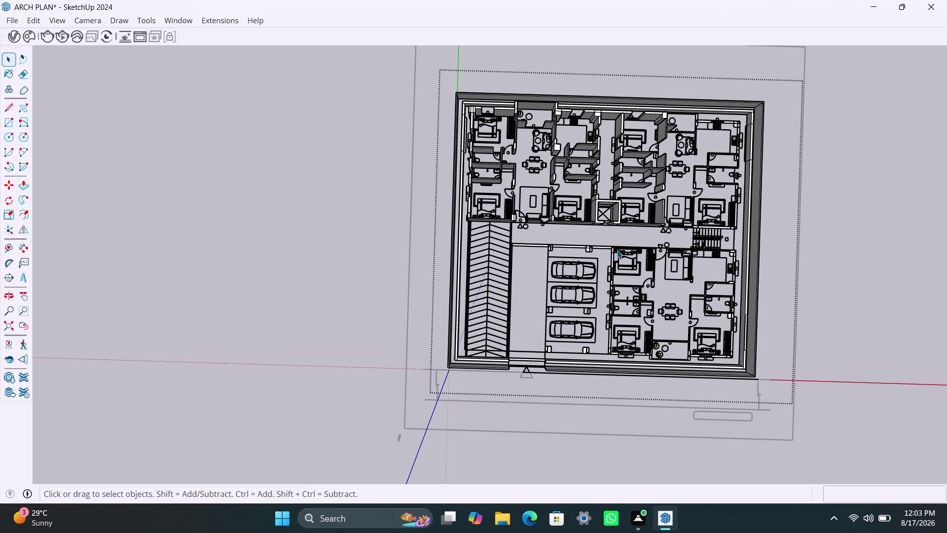
key(ctrl+z)
key(ctrl+z)
key(ctrl+z)
key(ctrl+z)
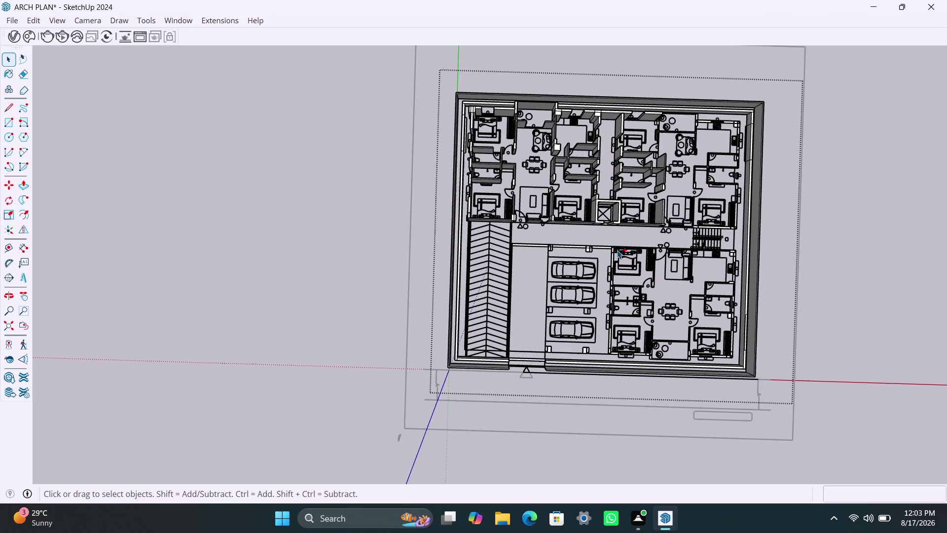
key(ctrl+z)
key(ctrl+z)
key(ctrl+z)
key(ctrl+z)
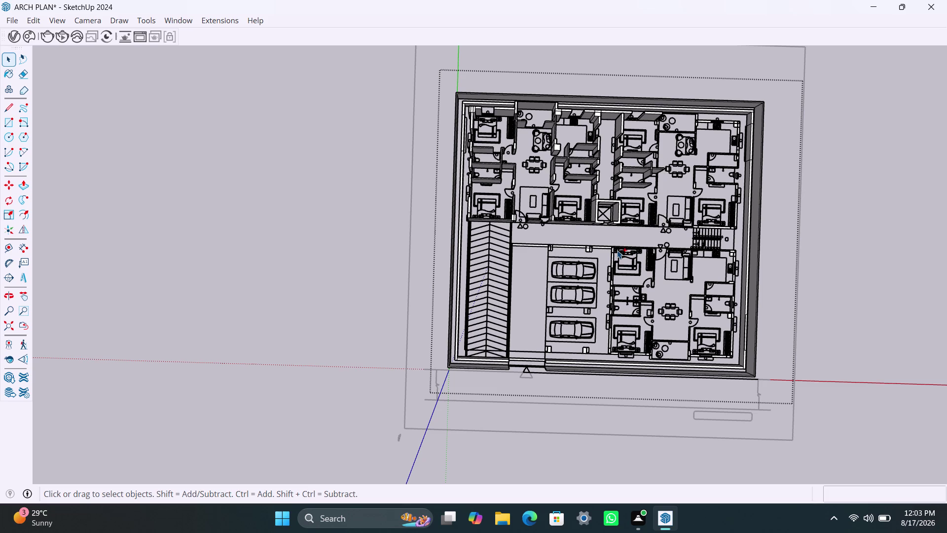
key(ctrl+z)
key(ctrl+z)
key(ctrl+z)
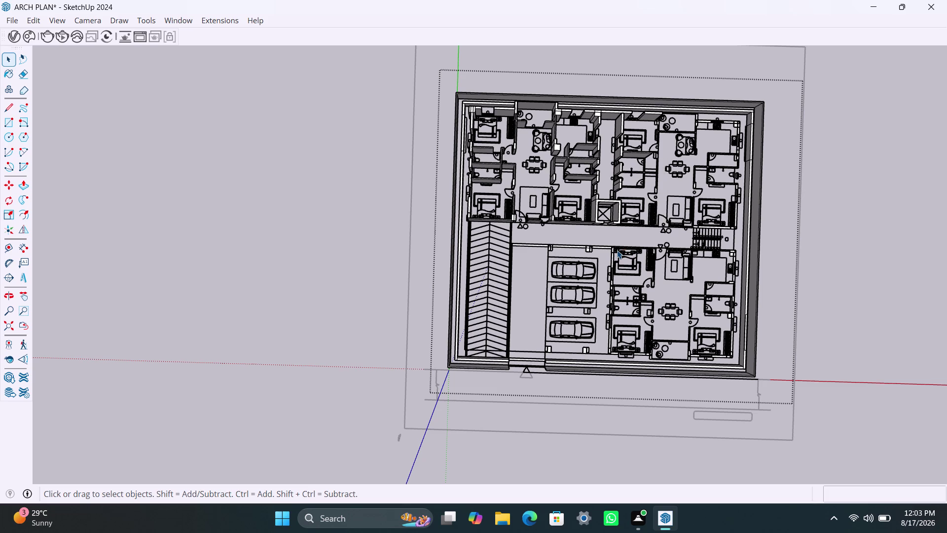
key(ctrl+z)
key(ctrl+z)
key(ctrl+z)
key(ctrl+z)
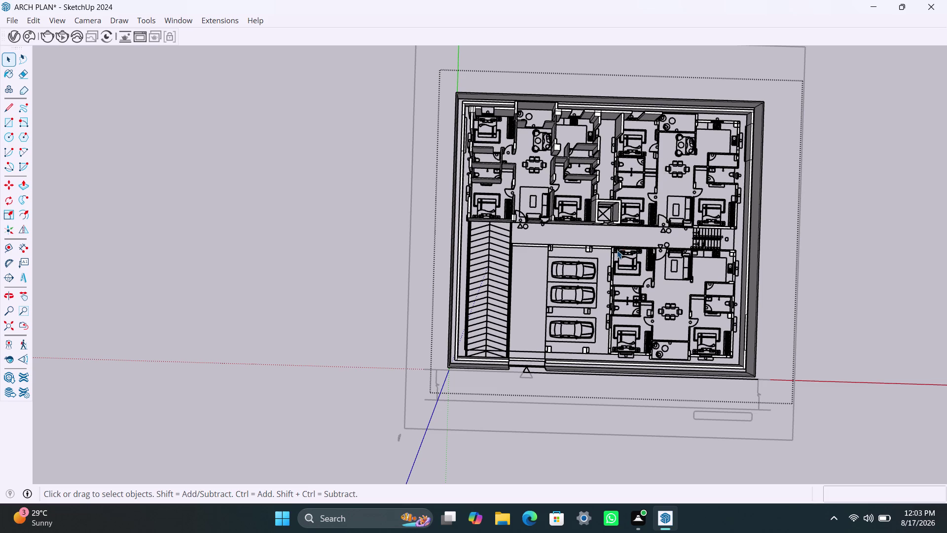
key(ctrl+z)
key(ctrl+z)
key(ctrl+z)
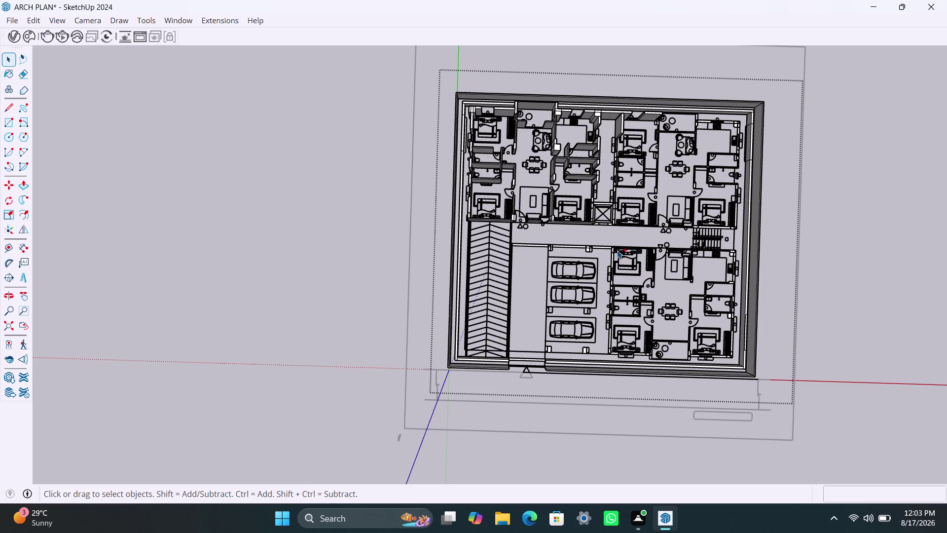
key(ctrl+z)
key(ctrl+z)
key(ctrl+z)
key(ctrl+z)
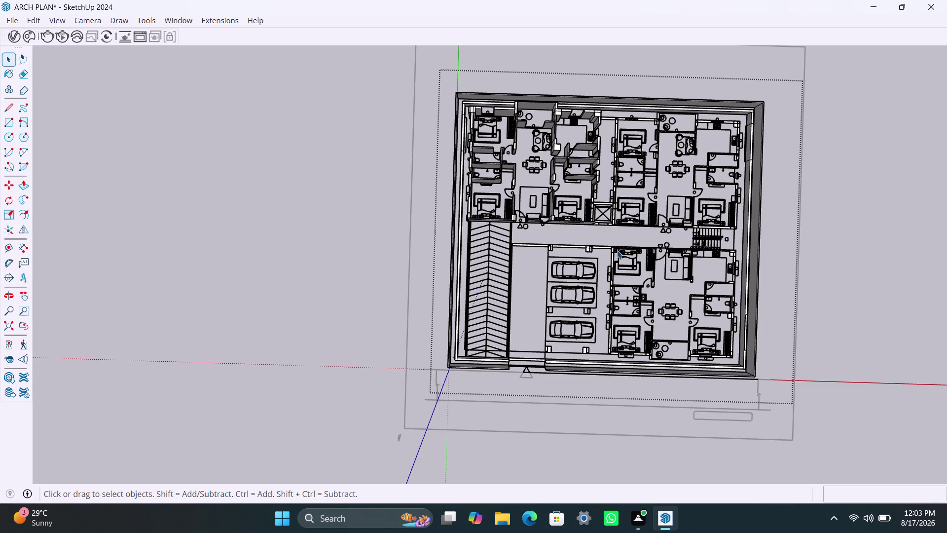
key(ctrl+z)
key(ctrl+z)
key(ctrl+z)
key(ctrl+z)
key(ctrl+z)
key(ctrl+z)
key(ctrl+z)
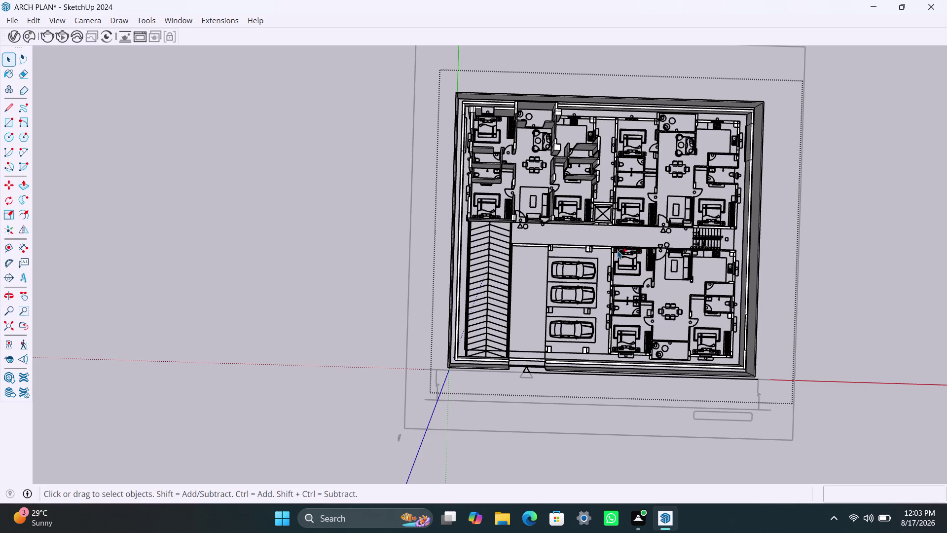
key(ctrl+z)
key(ctrl+z)
key(ctrl+z)
key(ctrl+z)
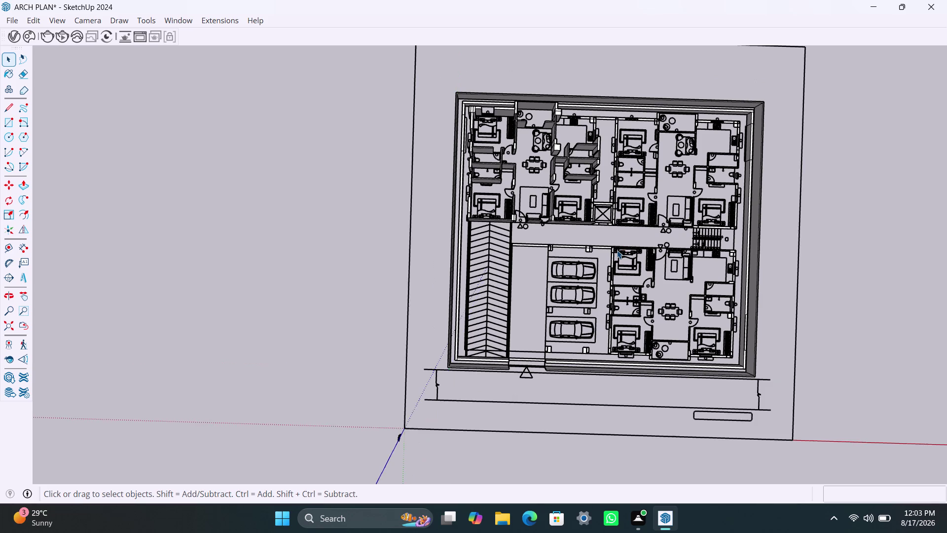
key(ctrl+z)
key(ctrl+z)
key(ctrl+z)
key(ctrl+z)
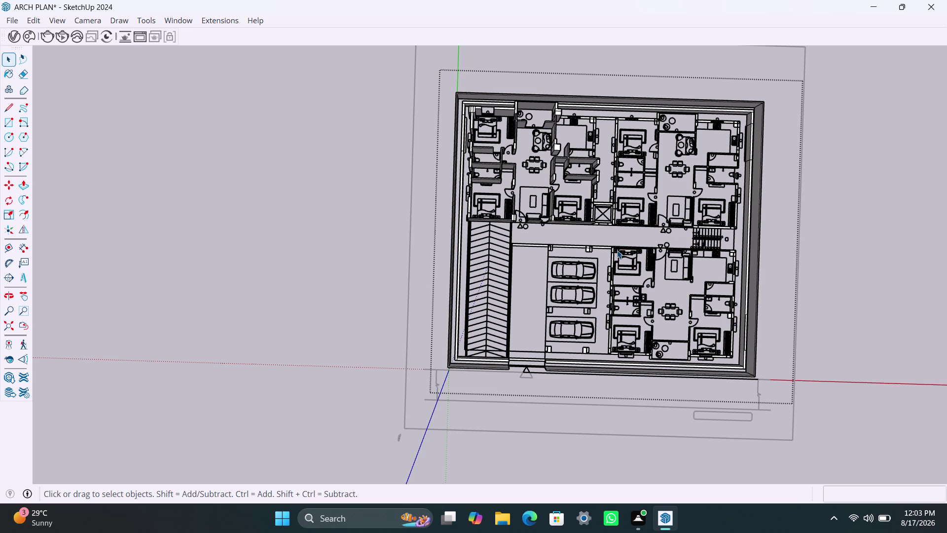
key(ctrl+z)
key(ctrl+z)
key(ctrl+z)
key(ctrl+z)
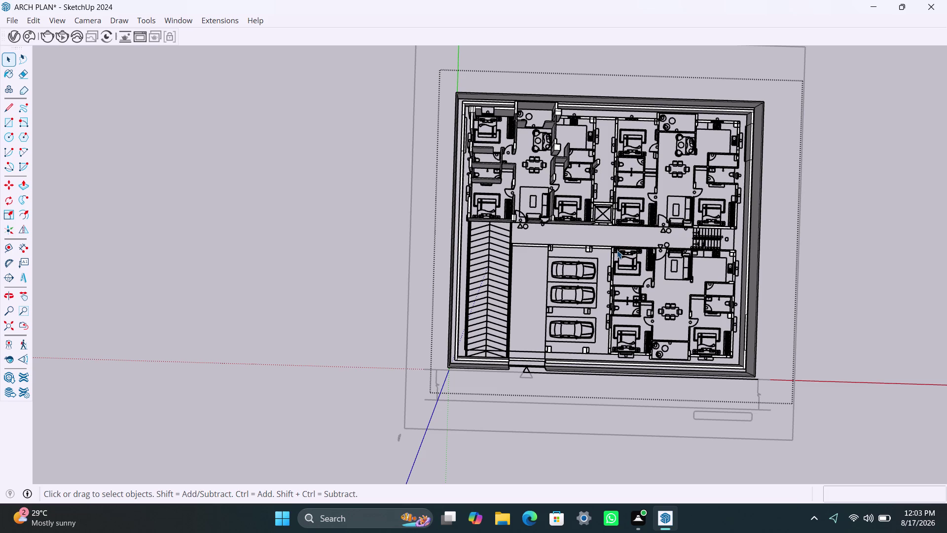
key(ctrl+z)
key(ctrl+z)
key(ctrl+z)
key(ctrl+z)
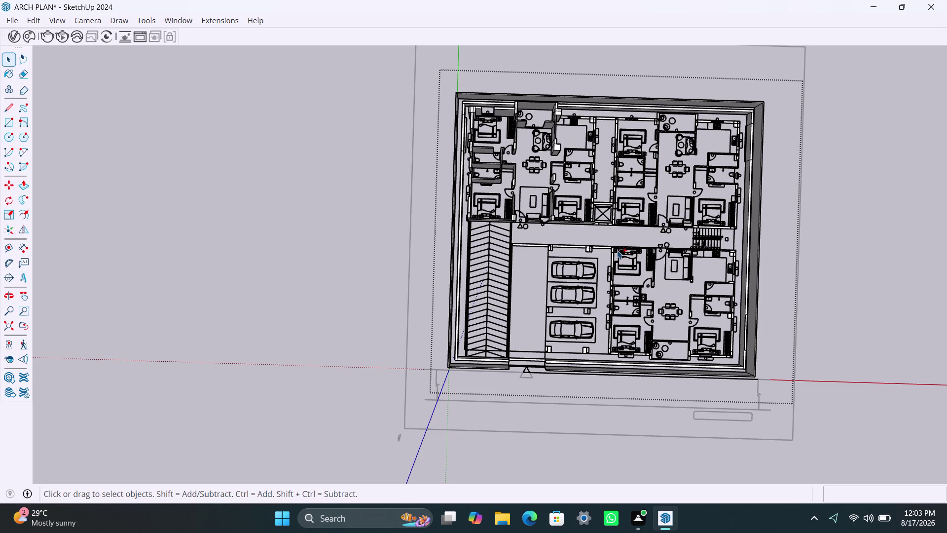
key(ctrl+z)
key(ctrl+z)
key(ctrl+z)
key(ctrl+z)
key(ctrl+z)
key(ctrl+z)
key(ctrl+z)
key(ctrl+z)
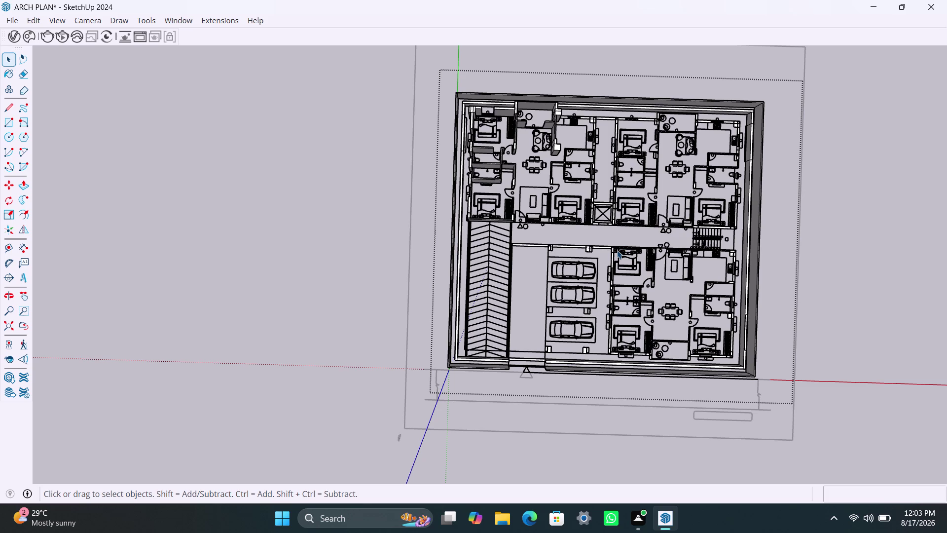
key(ctrl+z)
key(ctrl+z)
key(ctrl+z)
key(ctrl+z)
key(ctrl+z)
key(ctrl+z)
key(ctrl+z)
key(ctrl+z)
key(ctrl+z)
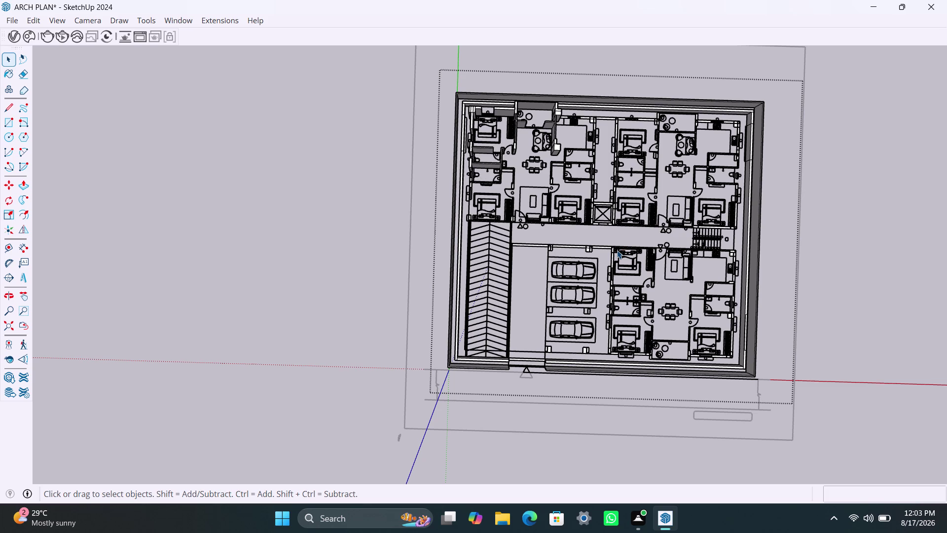
key(z)
key(ctrl+z)
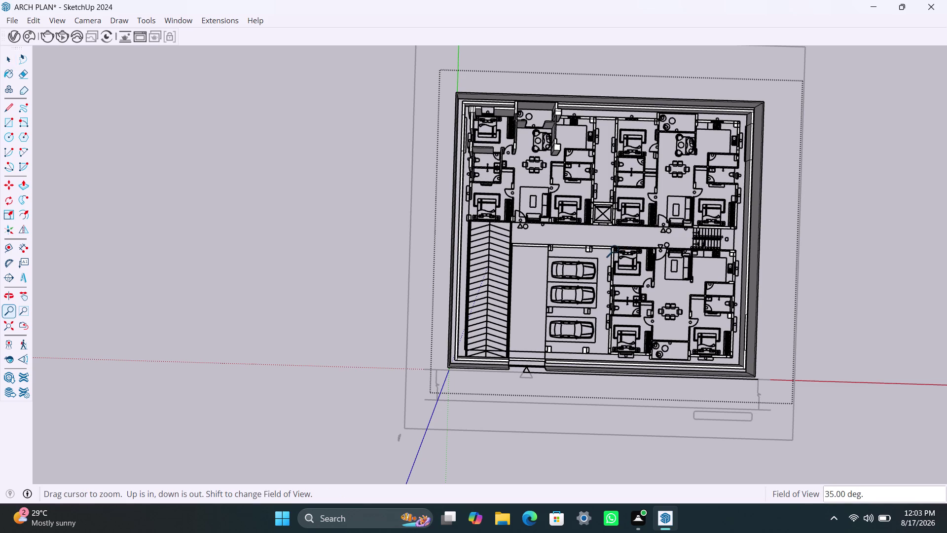
Undo back through the corner and outer wall Push/Pull extrusions until the perimeter walls are flat.
key(ctrl+z)
key(ctrl+z)
key(ctrl+z)
key(ctrl+z)
key(ctrl+z)
key(ctrl+z)
key(ctrl+z)
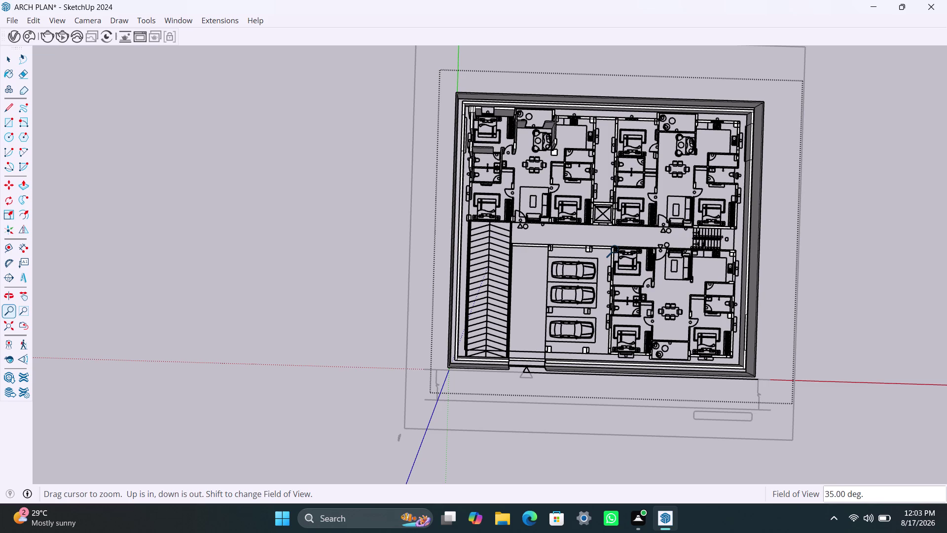
key(ctrl+z)
key(ctrl+z)
key(ctrl+z)
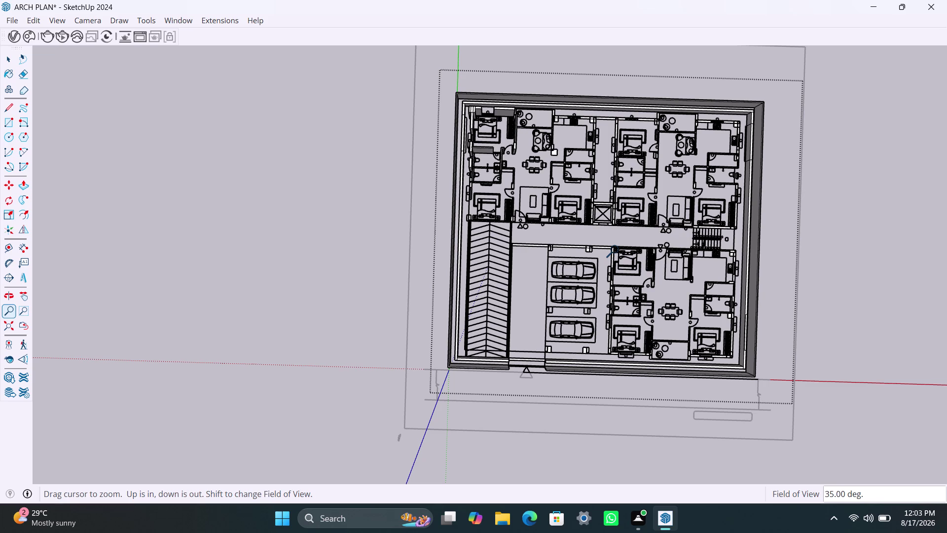
key(ctrl+z)
key(ctrl+z)
key(ctrl+z)
key(ctrl+z)
key(ctrl+z)
key(ctrl+z)
key(ctrl+z)
key(ctrl+z)
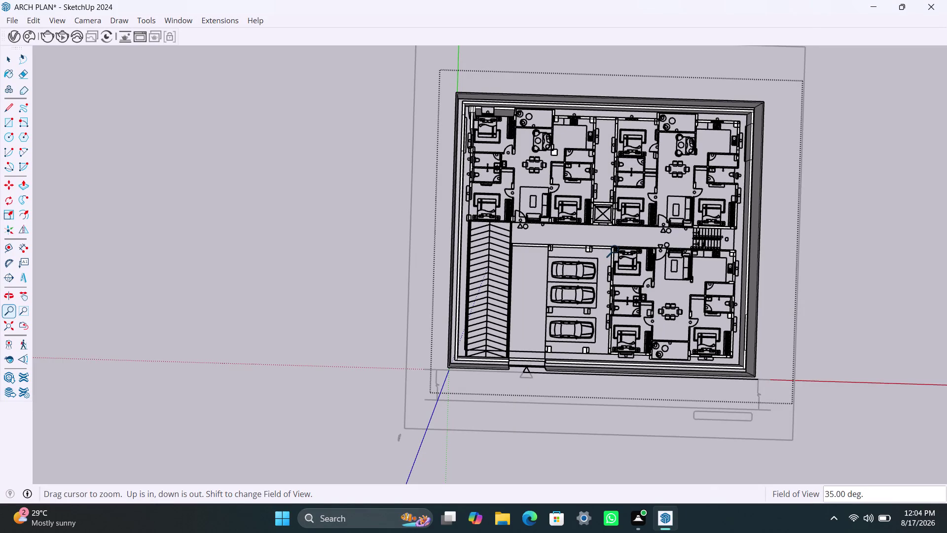
key(ctrl+z)
key(ctrl+z)
key(ctrl+z)
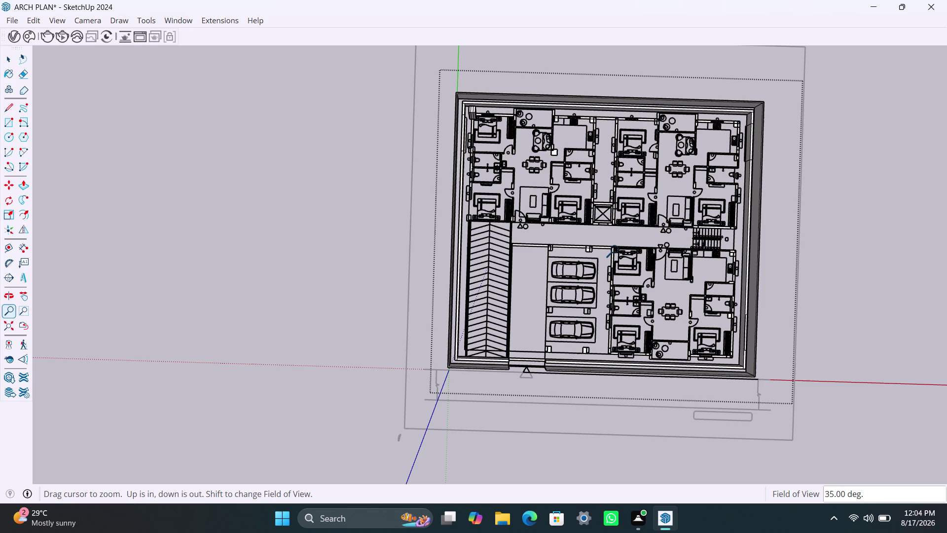
key(ctrl+z)
key(ctrl+z)
key(ctrl+z)
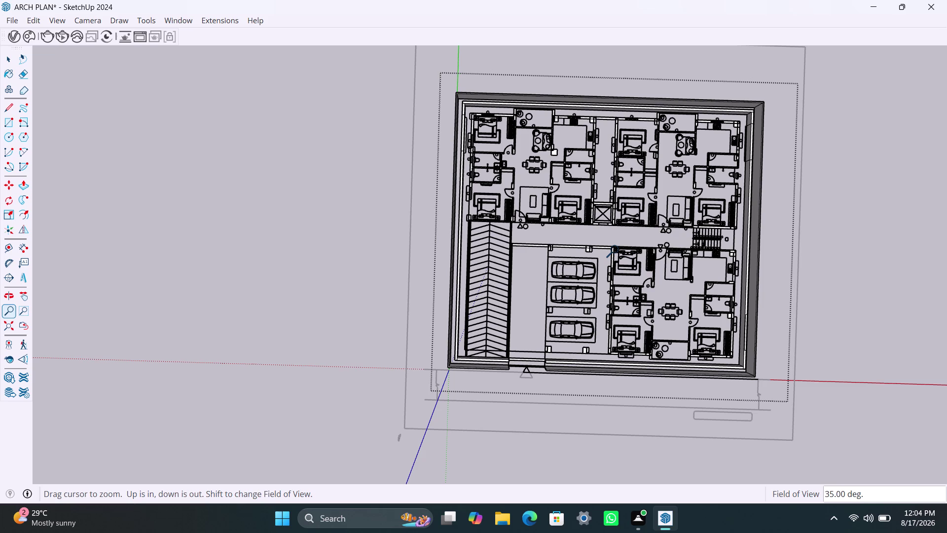
key(ctrl+z)
key(ctrl+z)
key(ctrl+z)
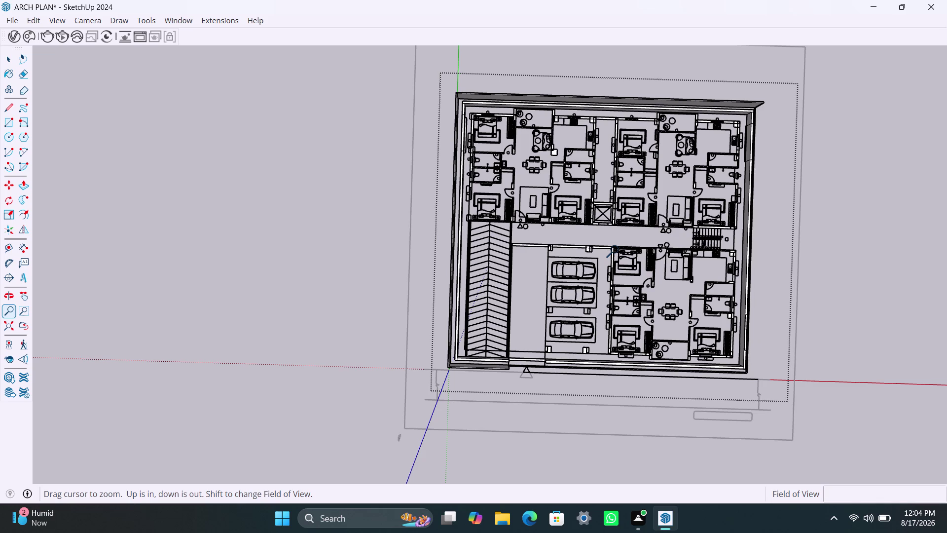
key(ctrl+z)
key(ctrl+z)
key(ctrl+z)
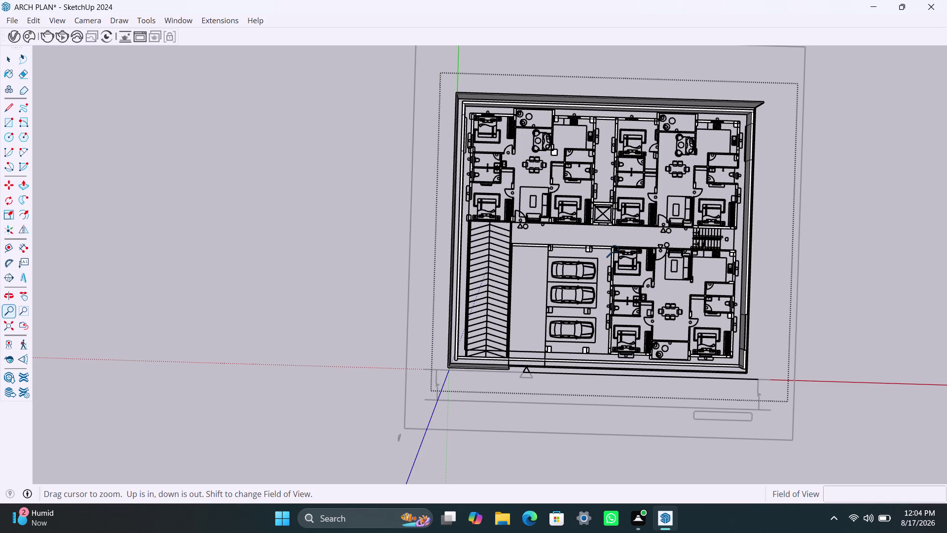
key(ctrl+z)
key(ctrl+z)
key(ctrl+z)
key(ctrl+z)
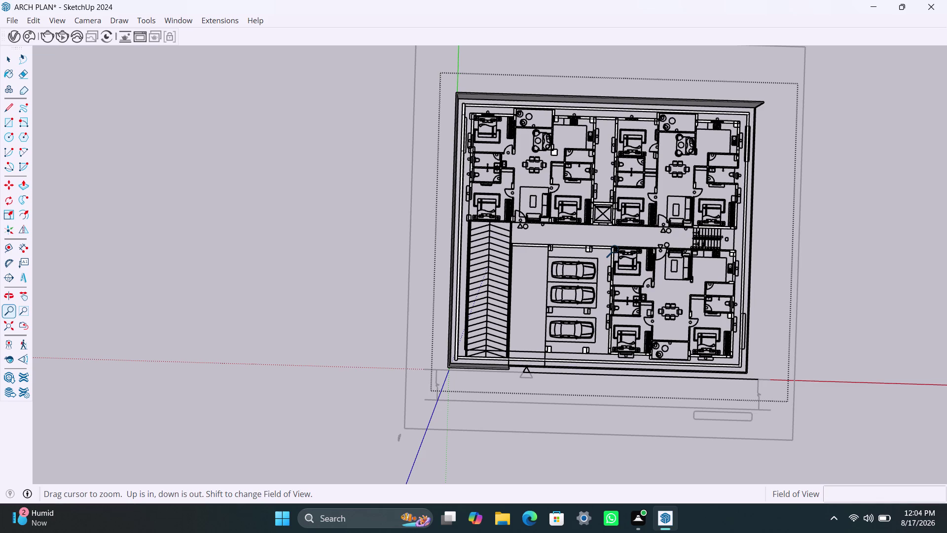
key(ctrl+z)
key(ctrl+z)
key(ctrl+z)
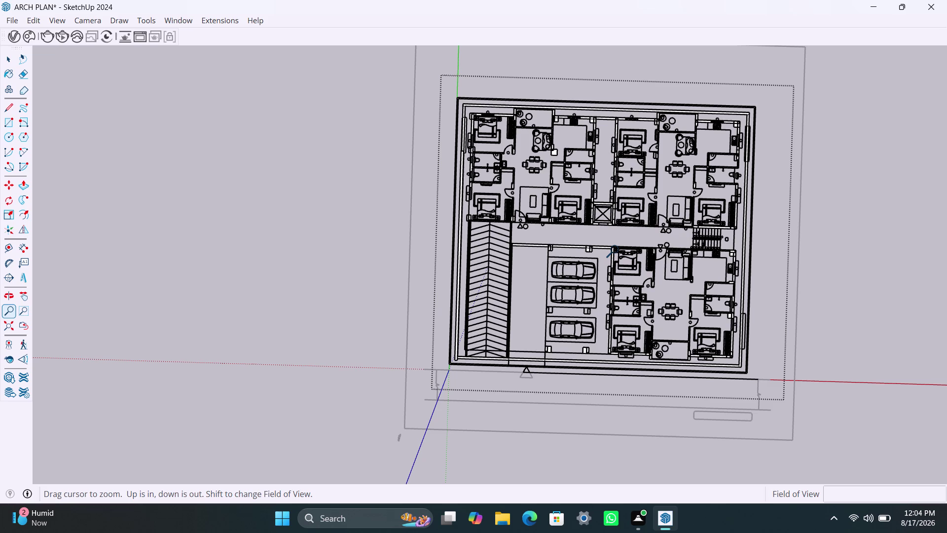
scroll(up, 3)
scroll(up, 3)
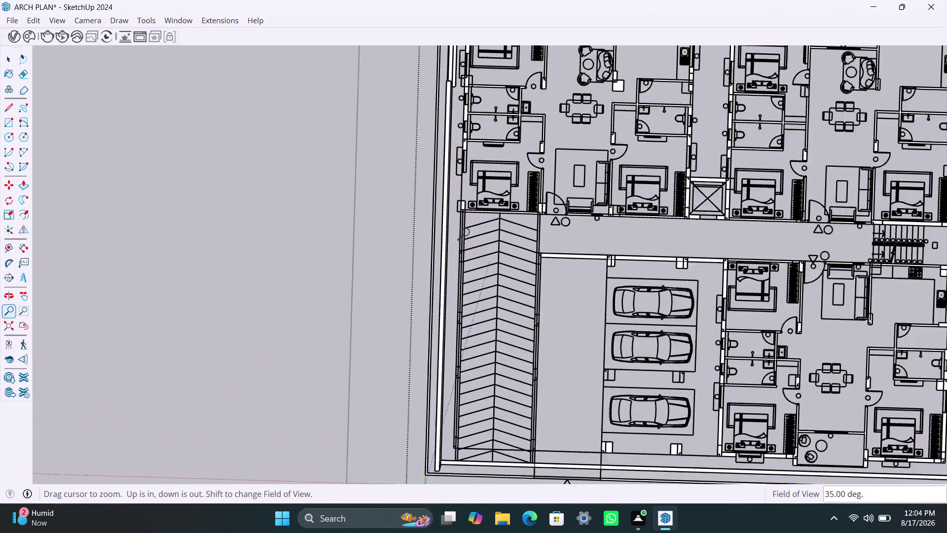
key(ctrl+z)
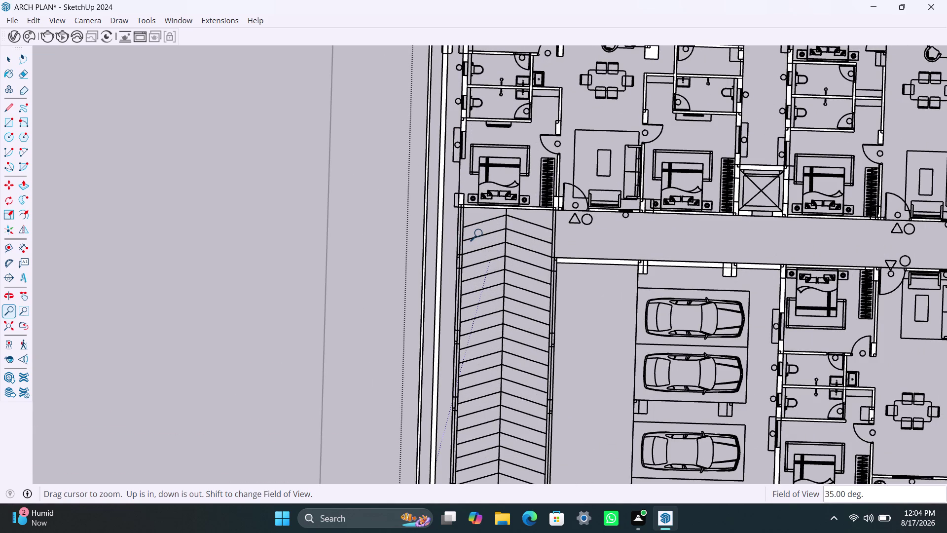
scroll(down, 3)
scroll(down, 3)
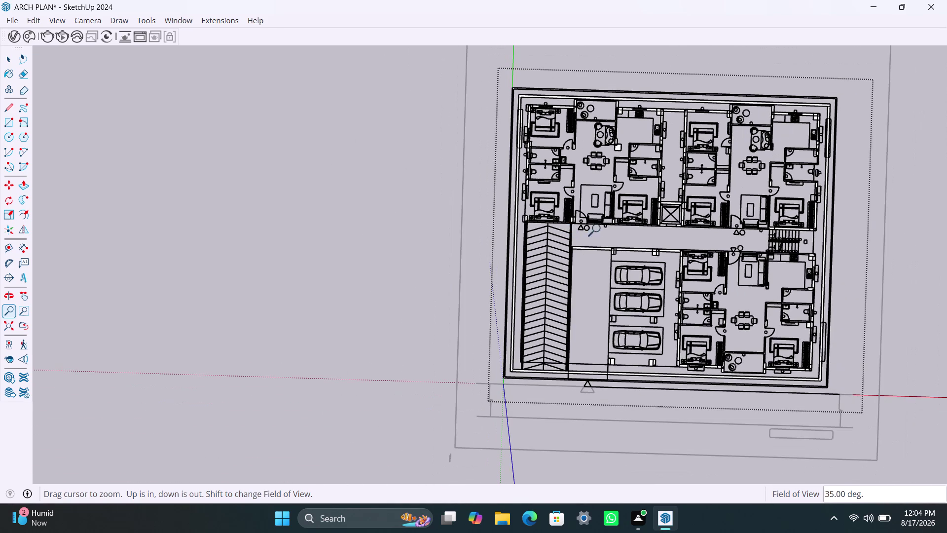
scroll(up, 3)
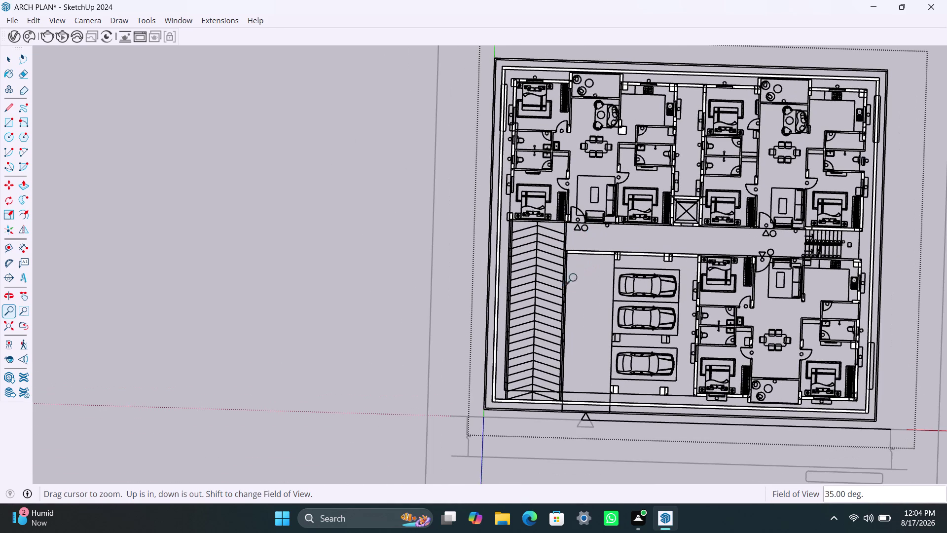
middle_drag(584, 276, 515, 269)
key(space)
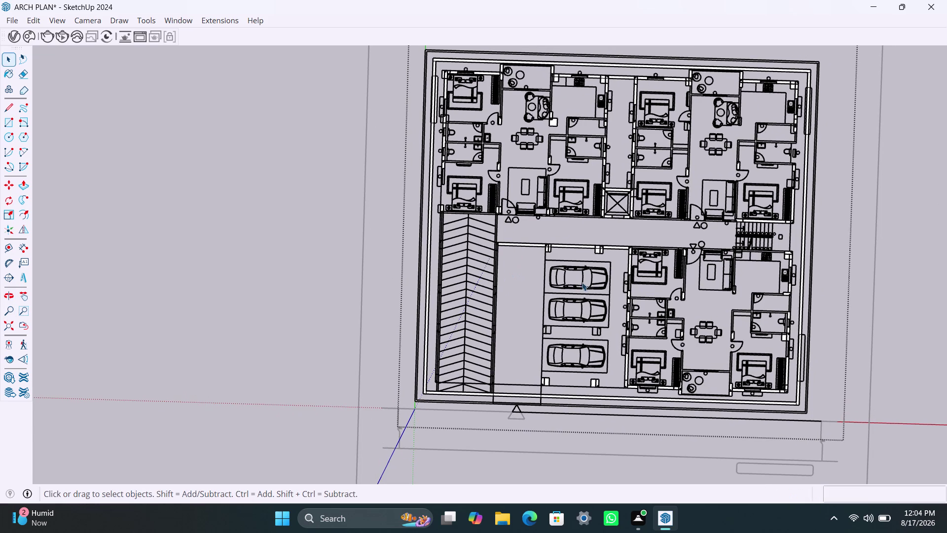
middle_drag(547, 307, 548, 342)
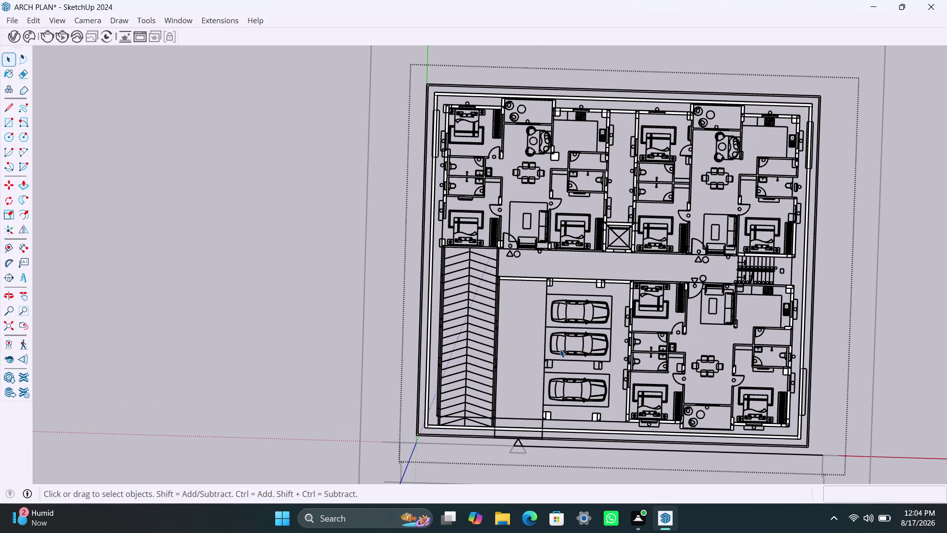
scroll(up, 3)
middle_drag(547, 363, 535, 381)
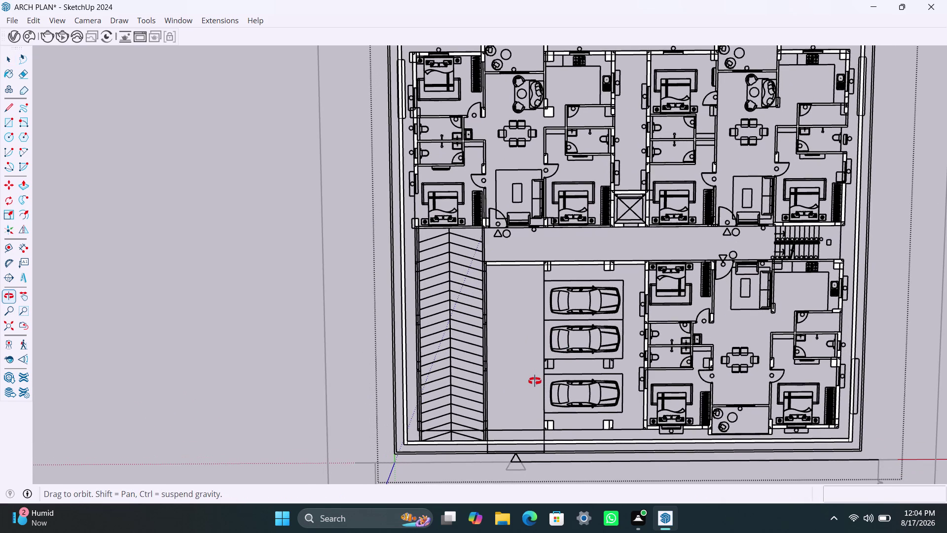
middle_drag(534, 381, 544, 371)
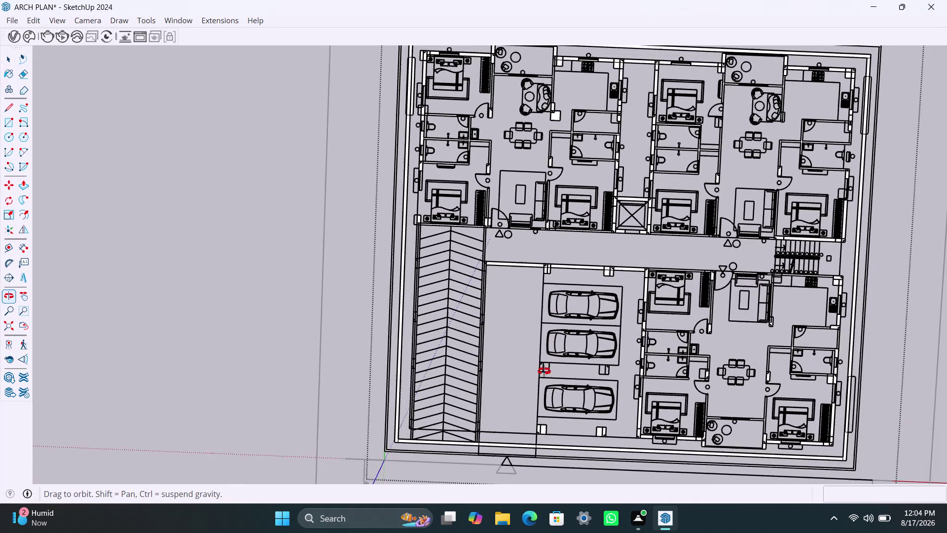
middle_drag(544, 371, 535, 376)
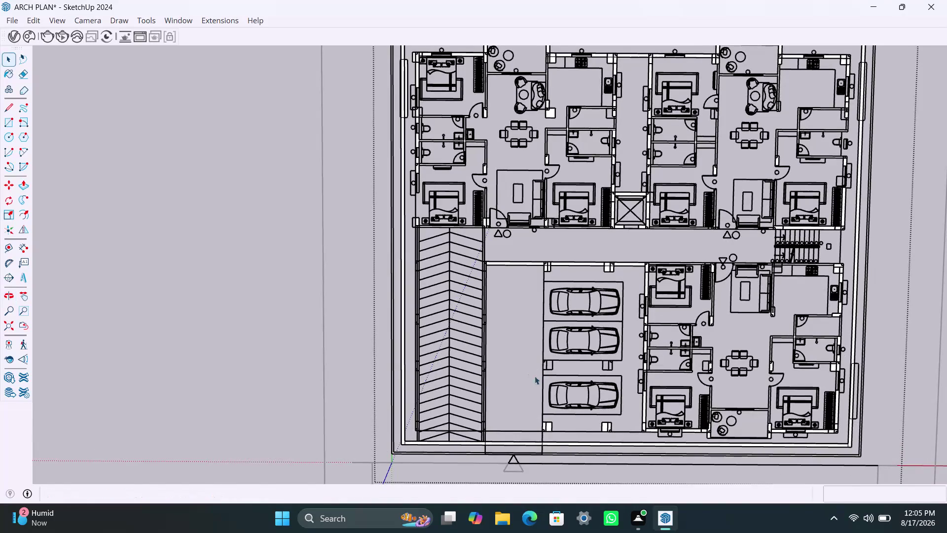
scroll(down, 3)
scroll(down, 3)
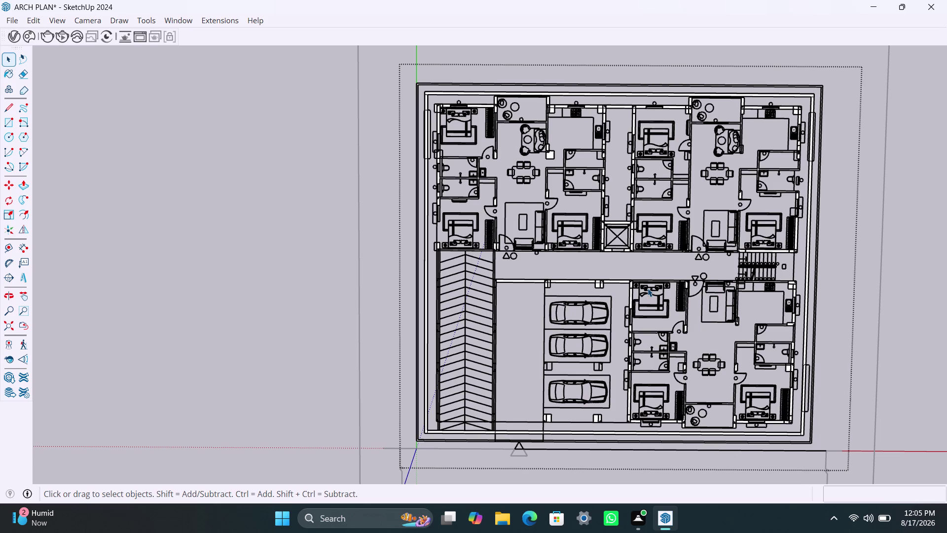
scroll(down, 3)
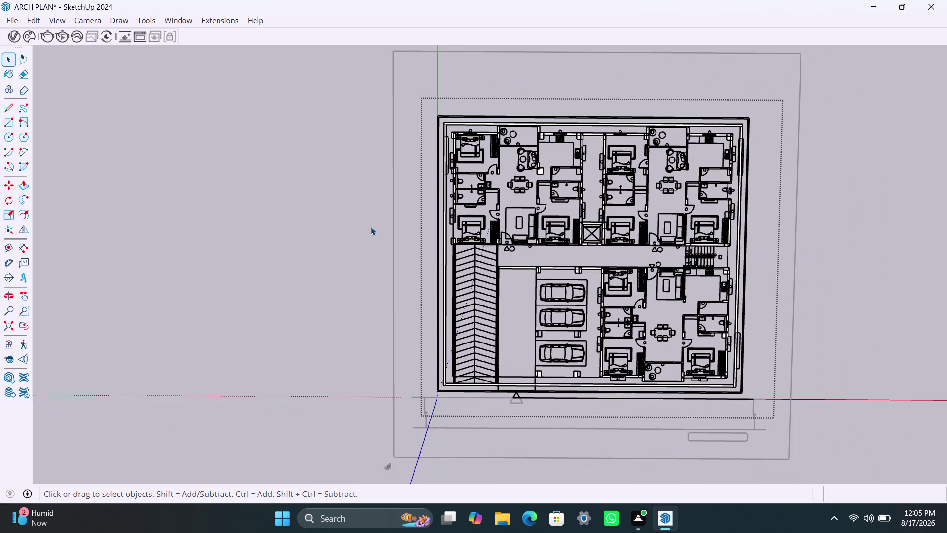
Frame the plan, drag a trial selection box over it, then clear the selection.
click(333, 236)
scroll(down, 3)
middle_drag(551, 235, 552, 235)
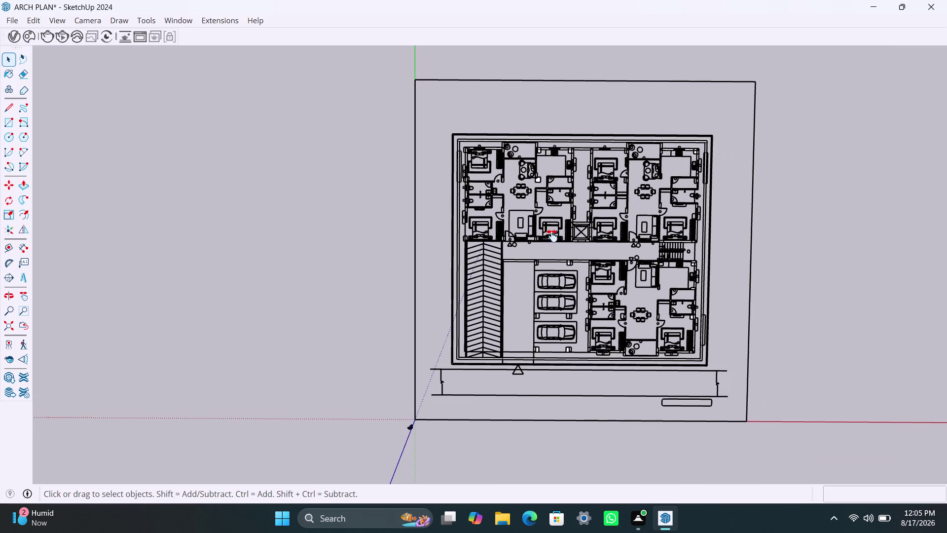
middle_drag(552, 235, 494, 229)
drag(379, 109, 370, 249)
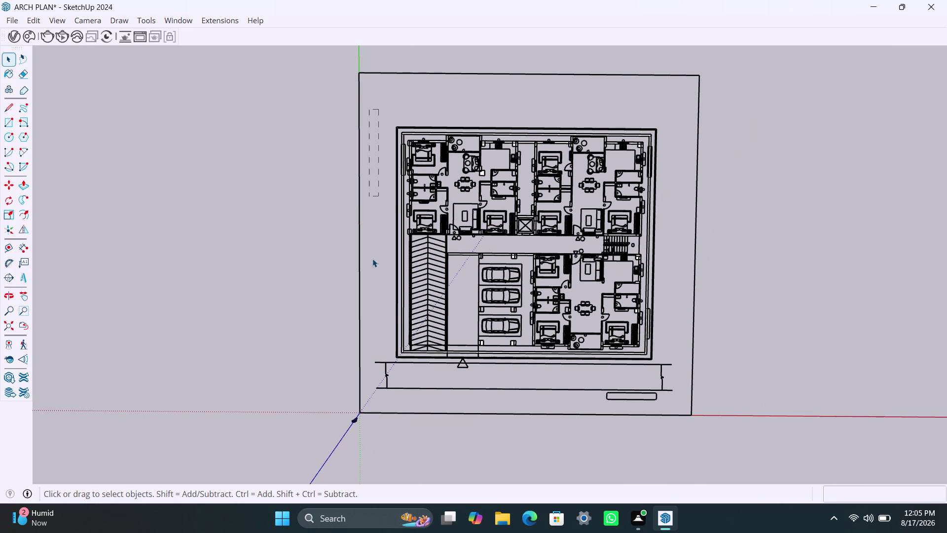
drag(370, 248, 679, 378)
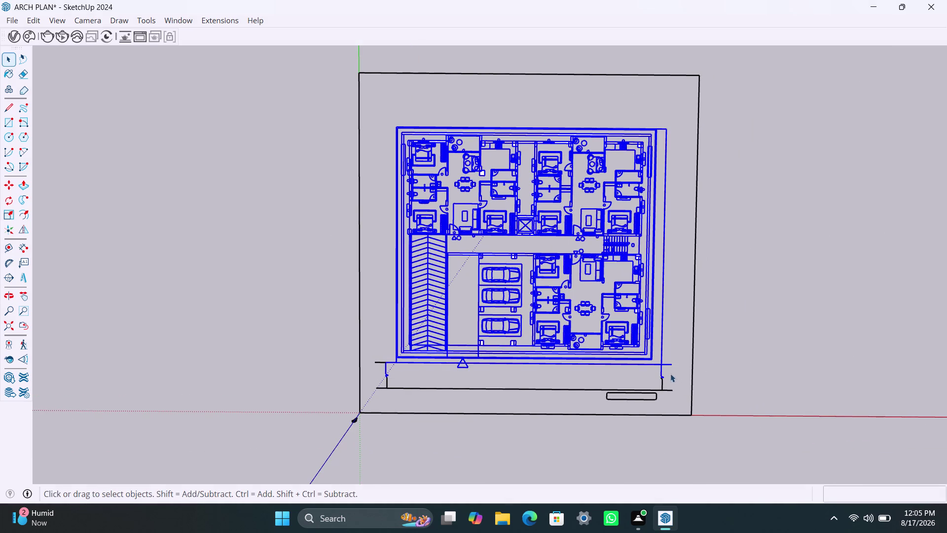
click(727, 309)
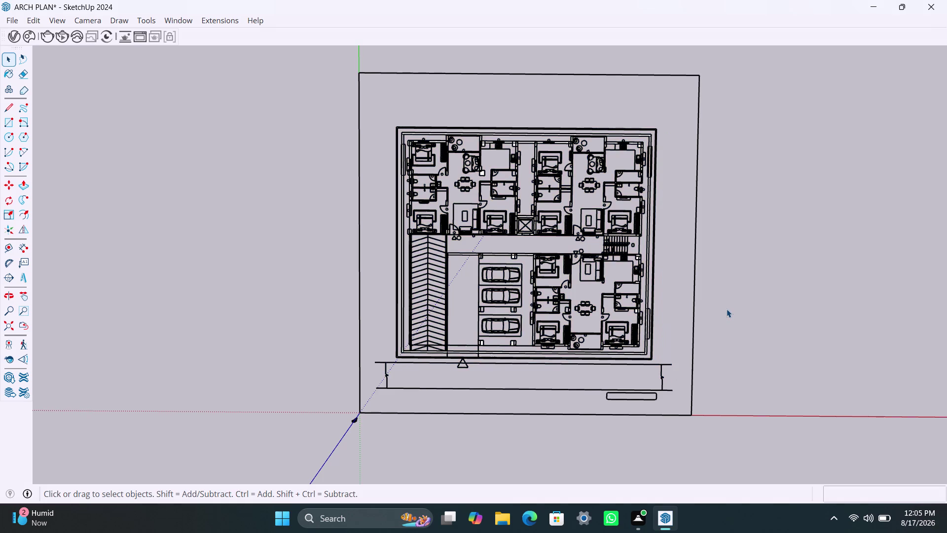
Select the connected outer wall outline while zooming to inspect the plan.
scroll(up, 3)
scroll(up, 3)
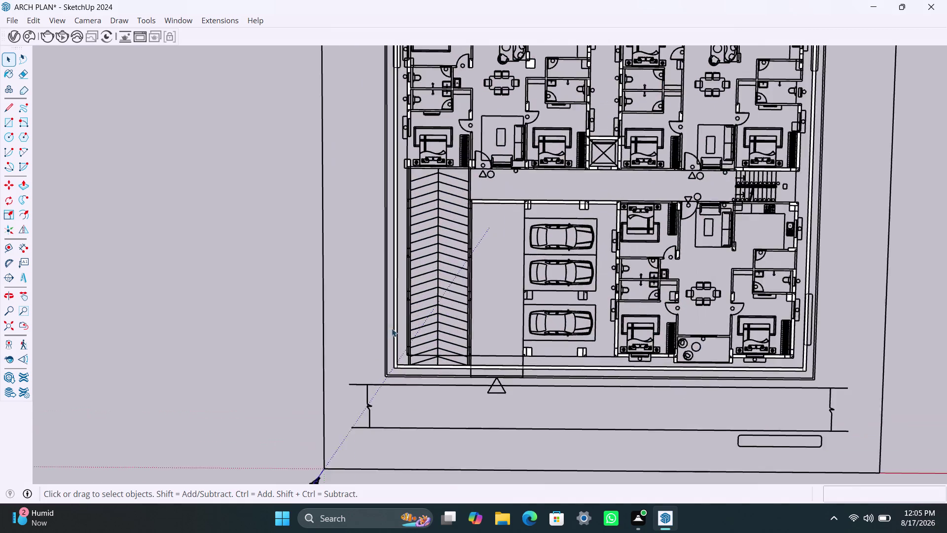
scroll(up, 3)
triple_click(397, 299)
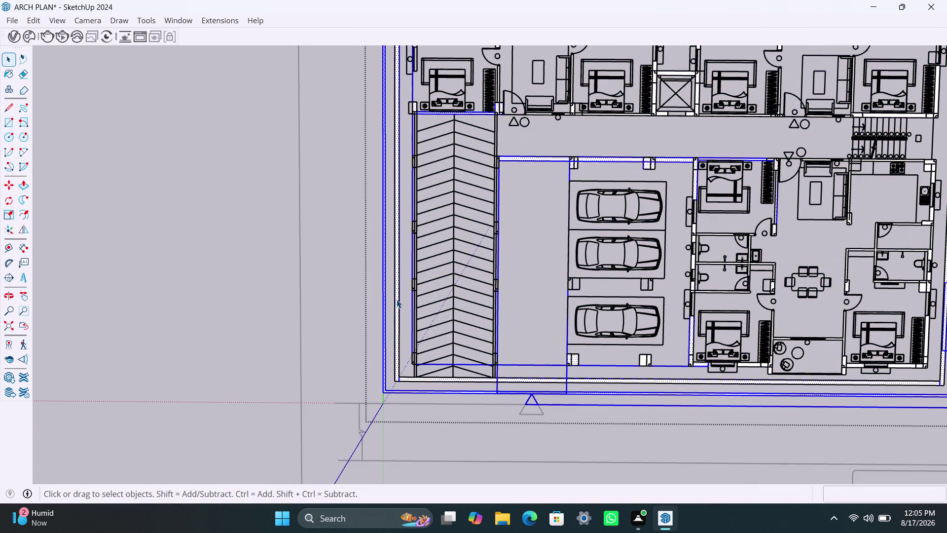
scroll(down, 3)
scroll(down, 3)
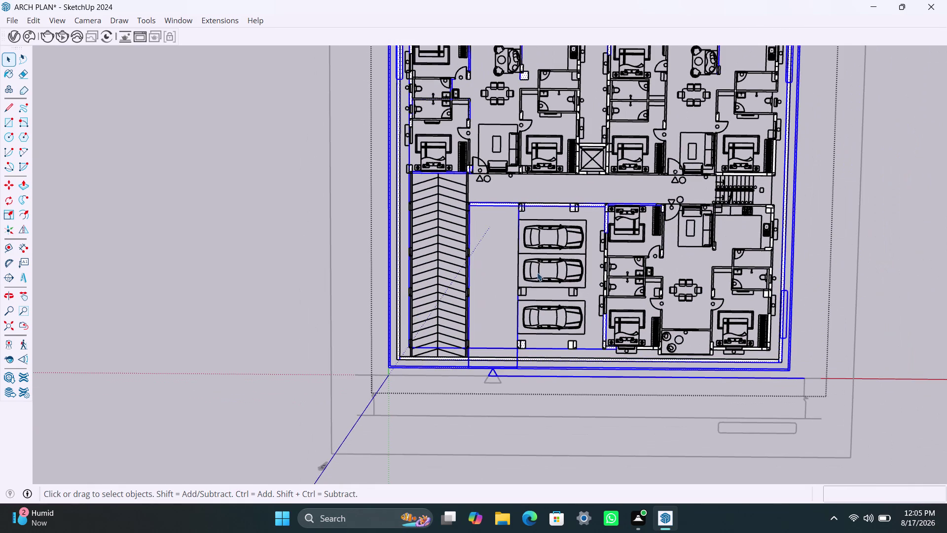
scroll(down, 3)
scroll(up, 3)
scroll(up, 3)
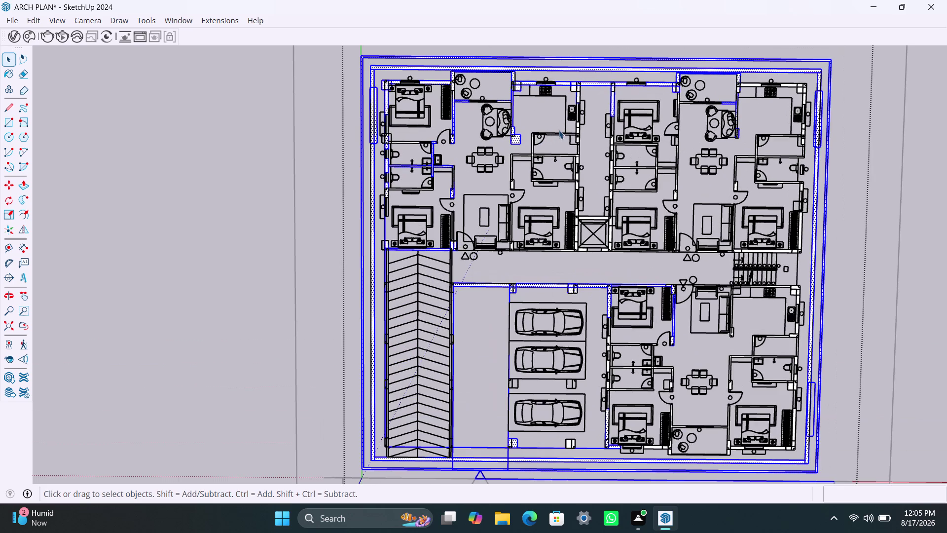
scroll(down, 3)
scroll(down, 3)
scroll(up, 3)
scroll(up, 3)
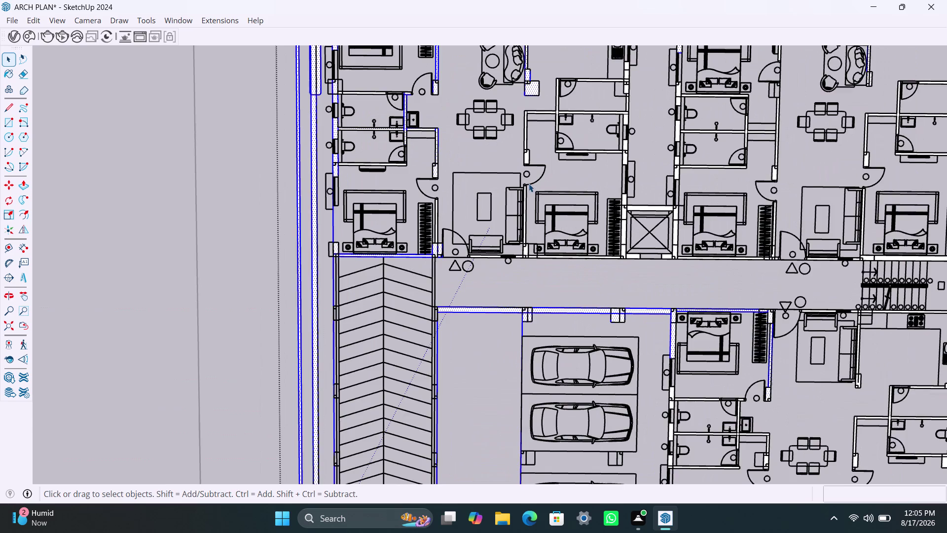
scroll(up, 3)
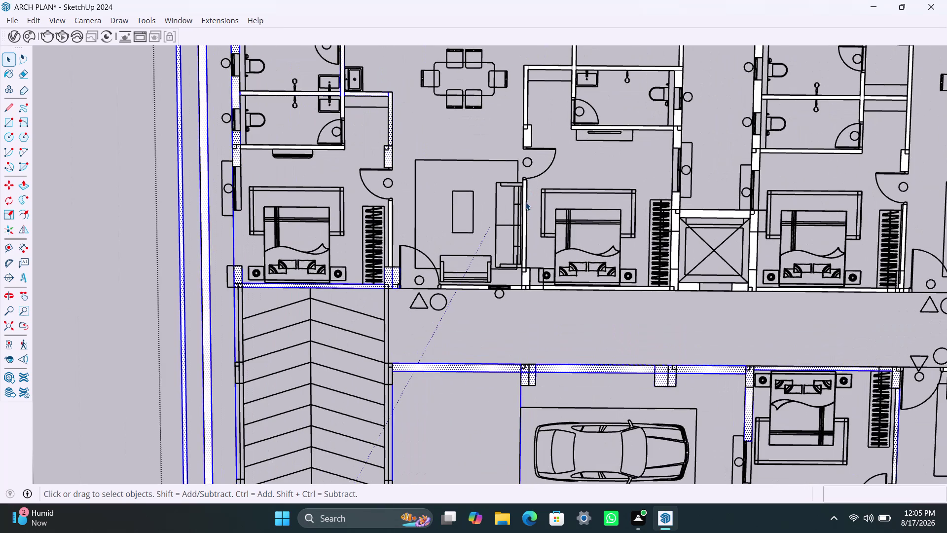
Select all geometry connected to the lift core.
click(526, 202)
double_click(525, 202)
double_click(525, 202)
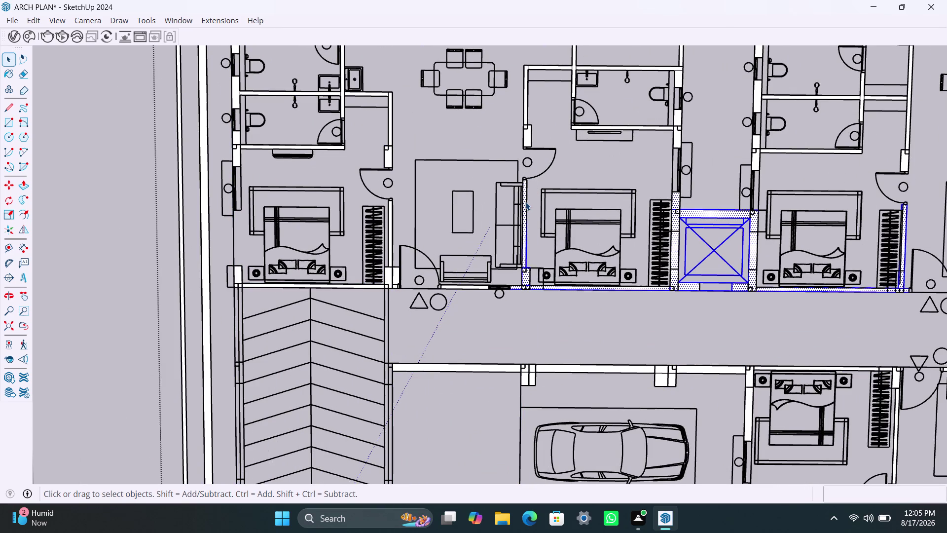
triple_click(525, 202)
scroll(down, 3)
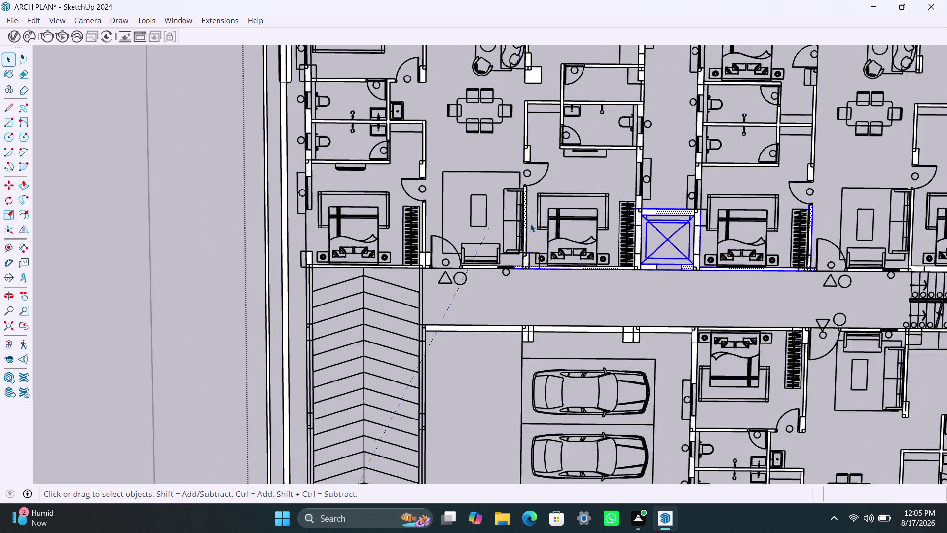
scroll(down, 3)
scroll(down, 3)
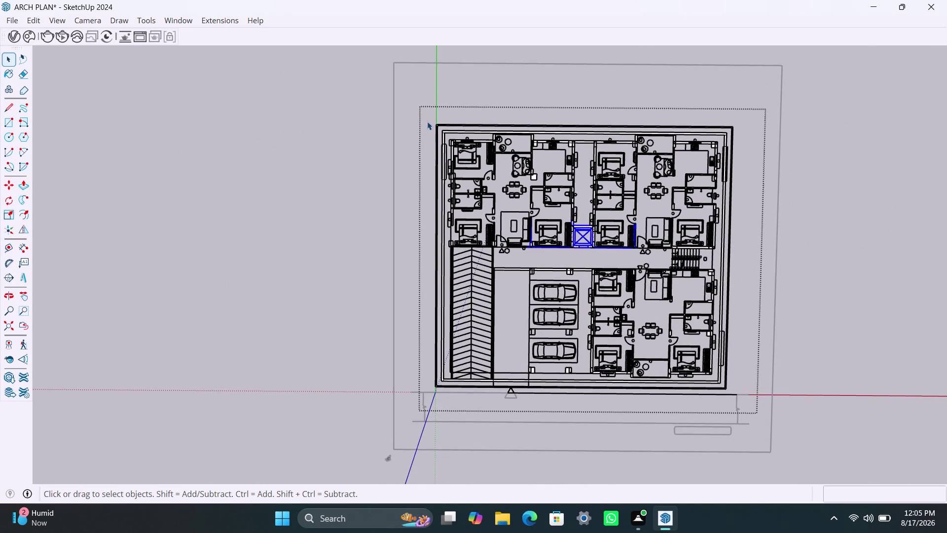
Make a group from the window-selected floor plan, then undo it and press Esc.
drag(427, 115, 704, 409)
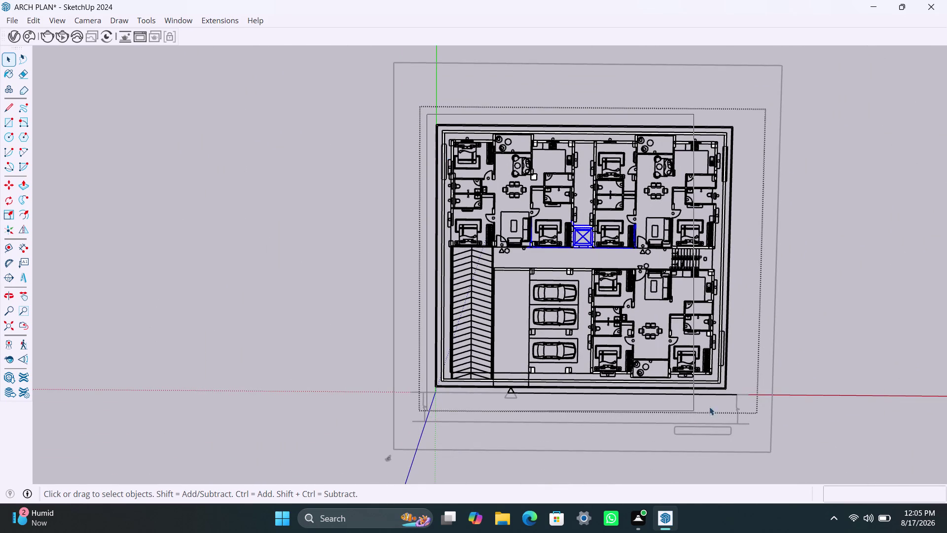
drag(704, 409, 730, 390)
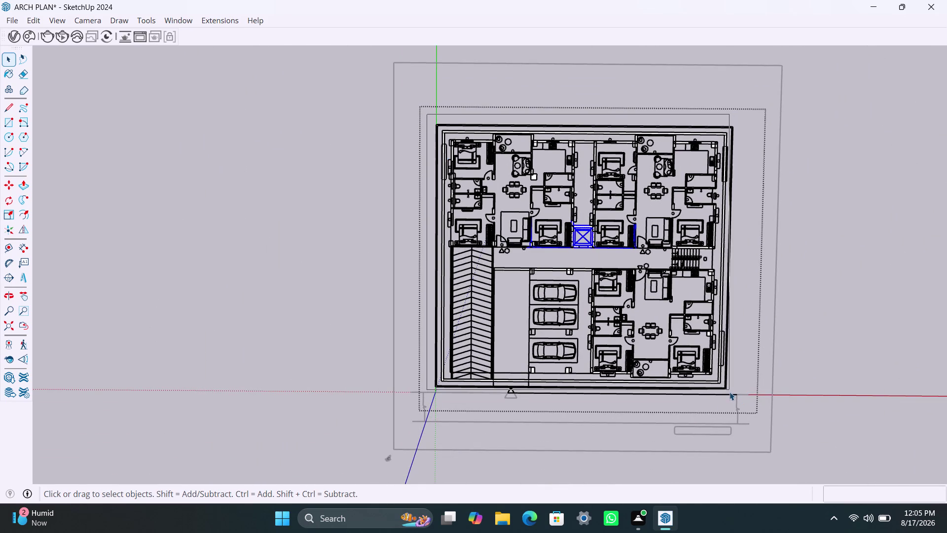
drag(730, 390, 730, 392)
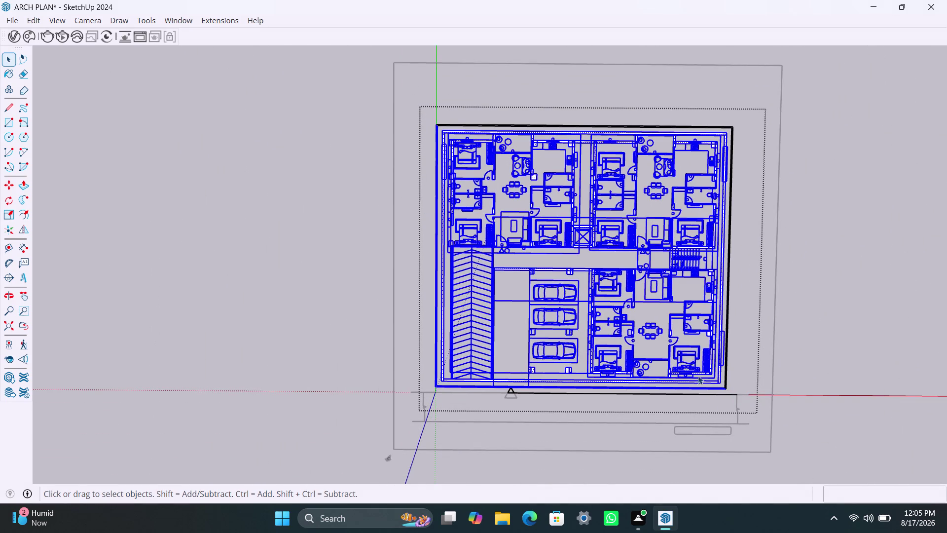
right_click(649, 317)
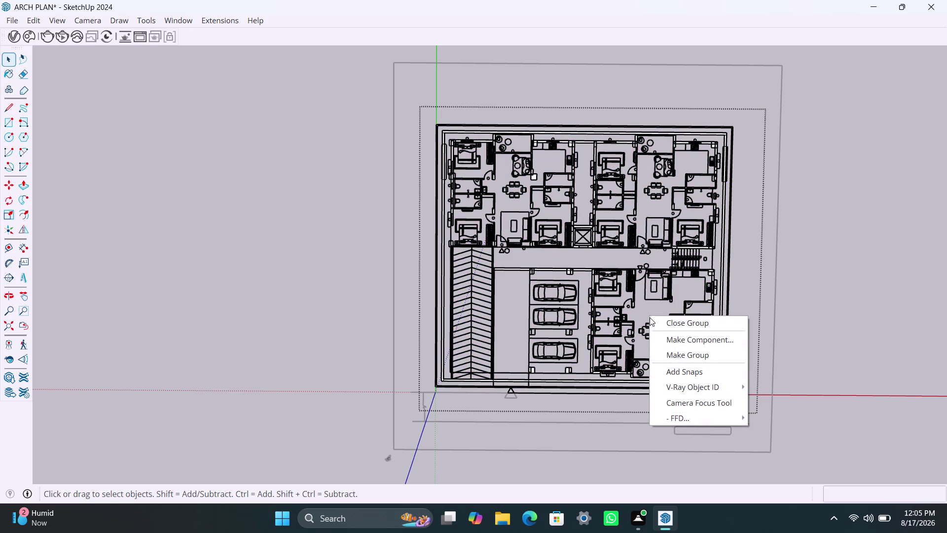
click(673, 355)
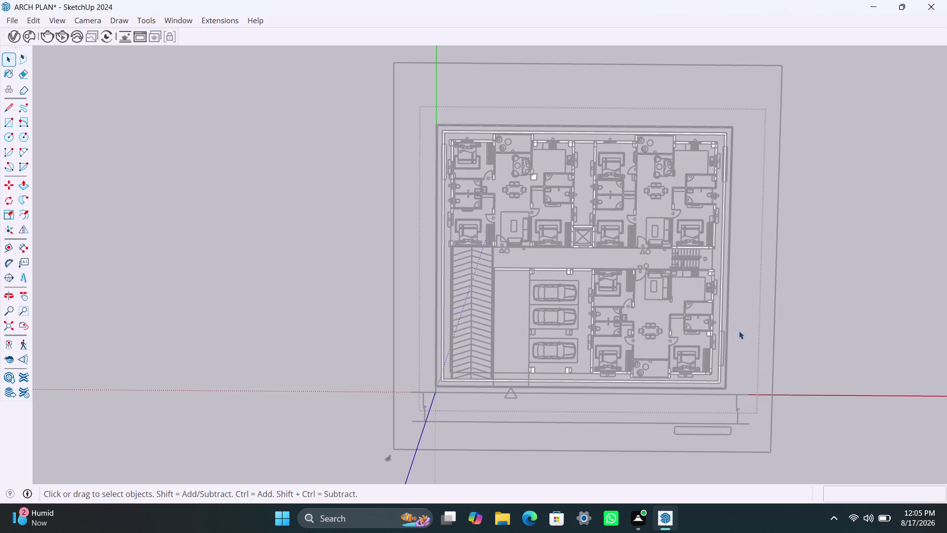
key(ctrl+z)
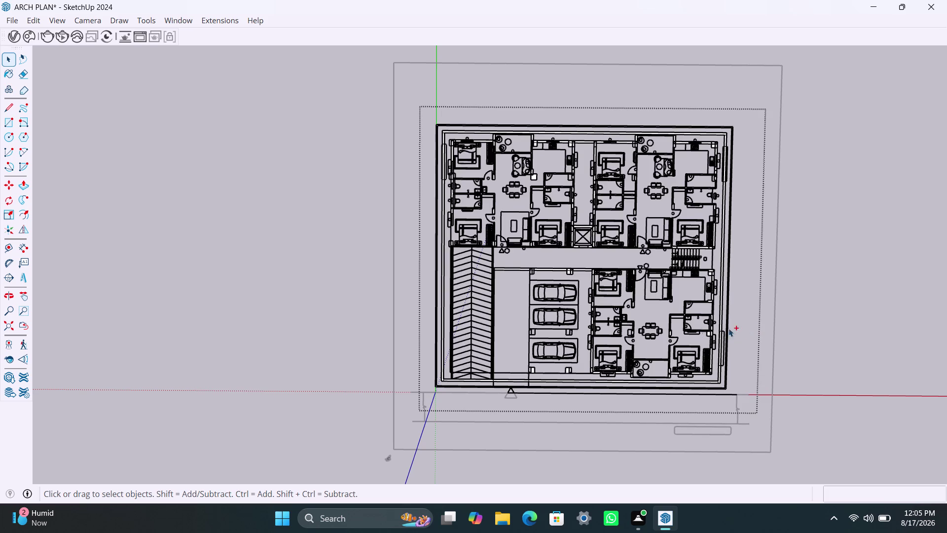
key(Escape)
Window-select the floor plan again and open, then dismiss, its context menu.
drag(417, 102, 697, 402)
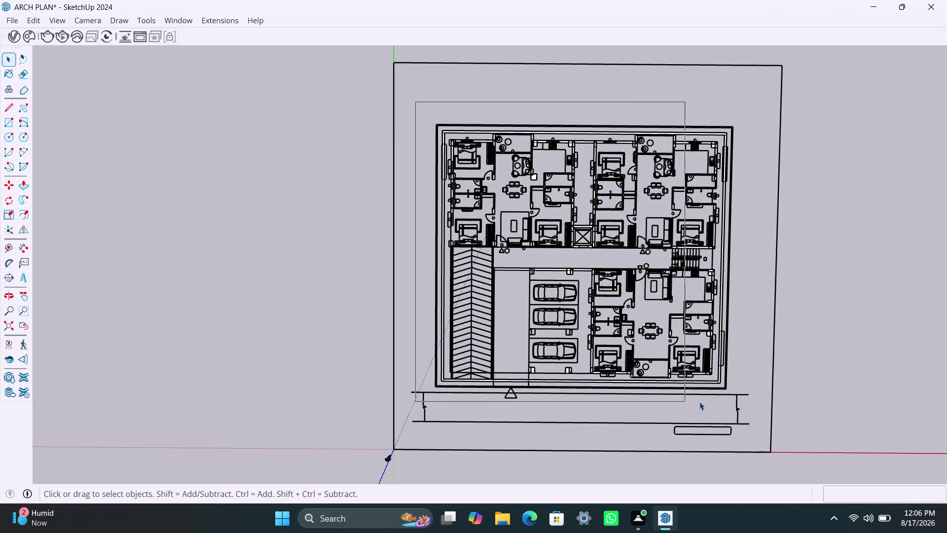
drag(698, 402, 739, 392)
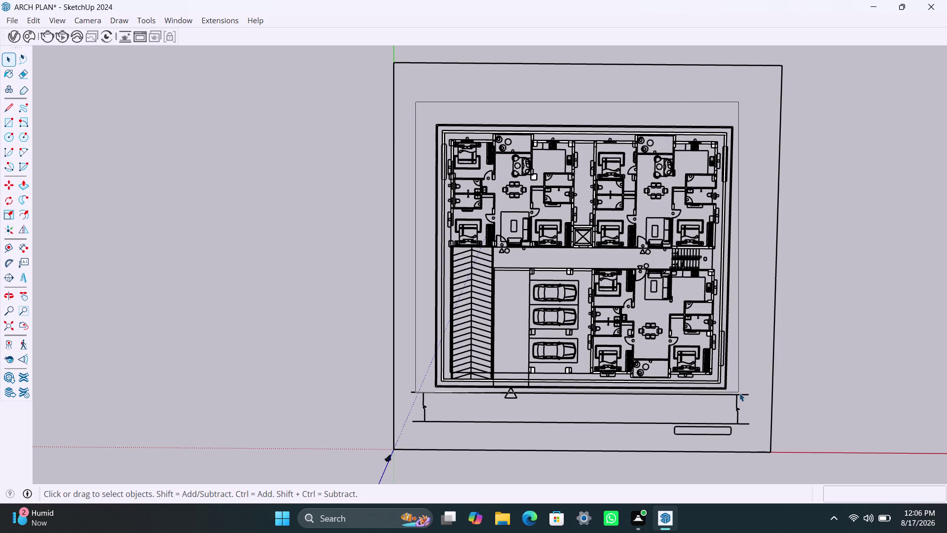
drag(728, 390, 529, 244)
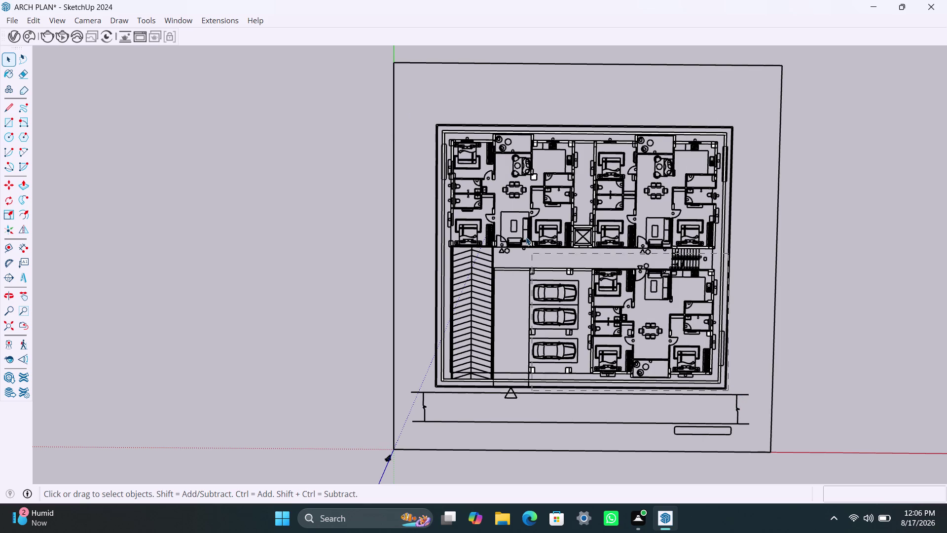
drag(529, 244, 429, 121)
right_click(448, 122)
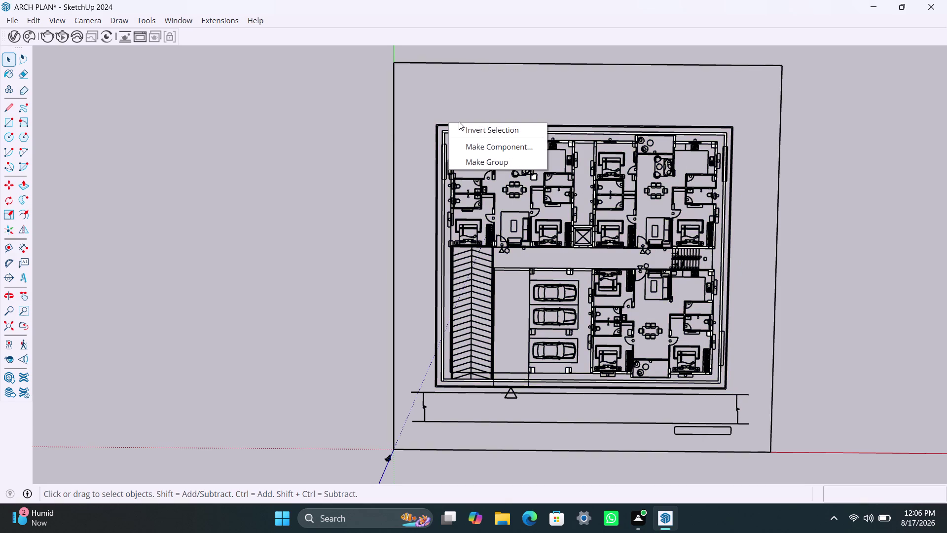
click(432, 123)
Retry selection windows around the whole floor plan, clearing between attempts.
drag(425, 104, 670, 344)
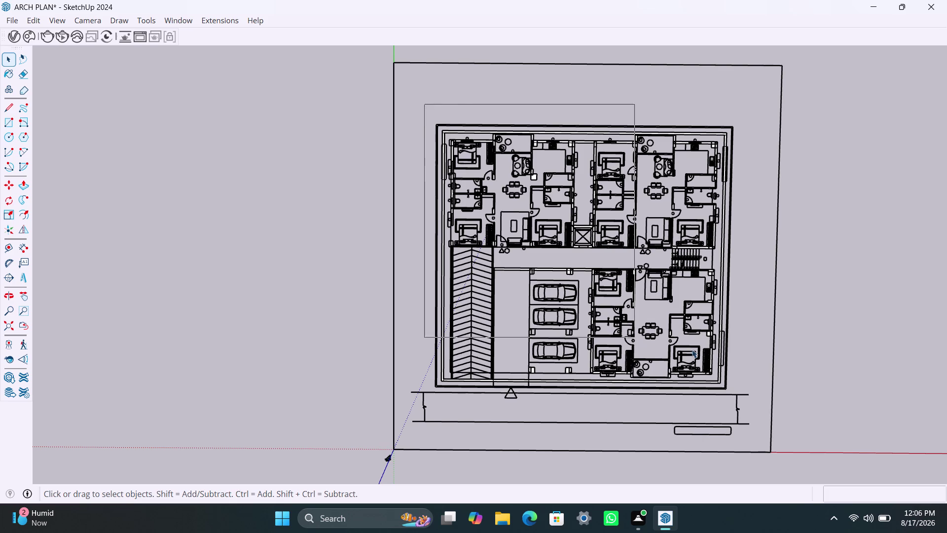
drag(670, 345, 734, 390)
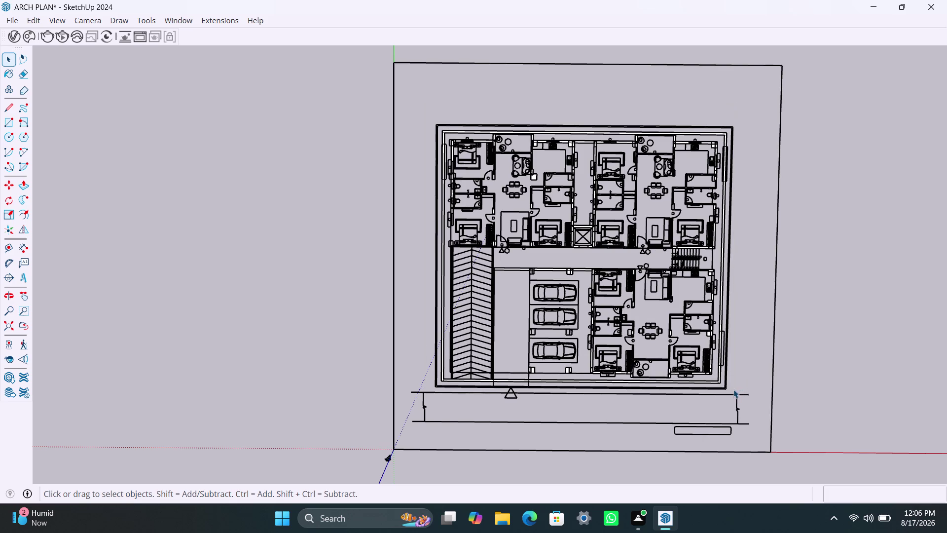
click(732, 389)
drag(416, 104, 653, 386)
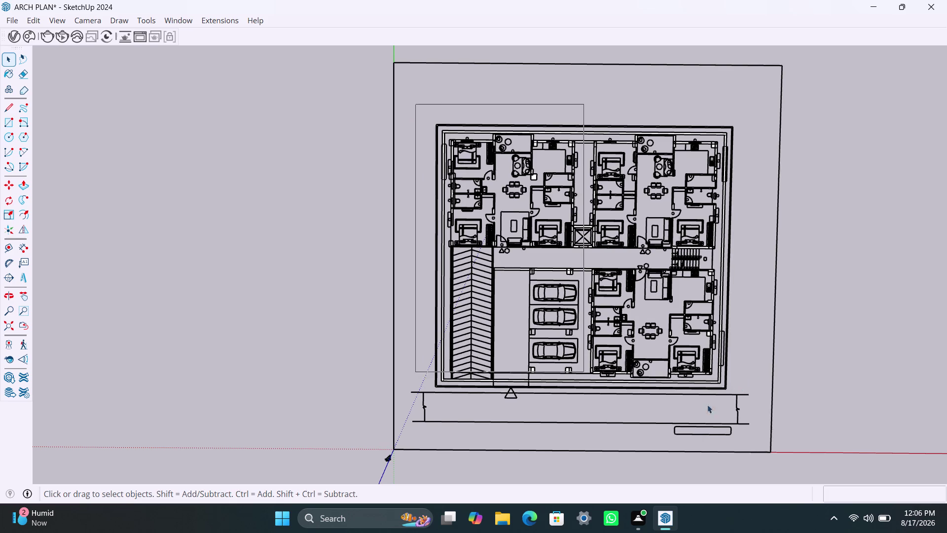
drag(653, 386, 741, 391)
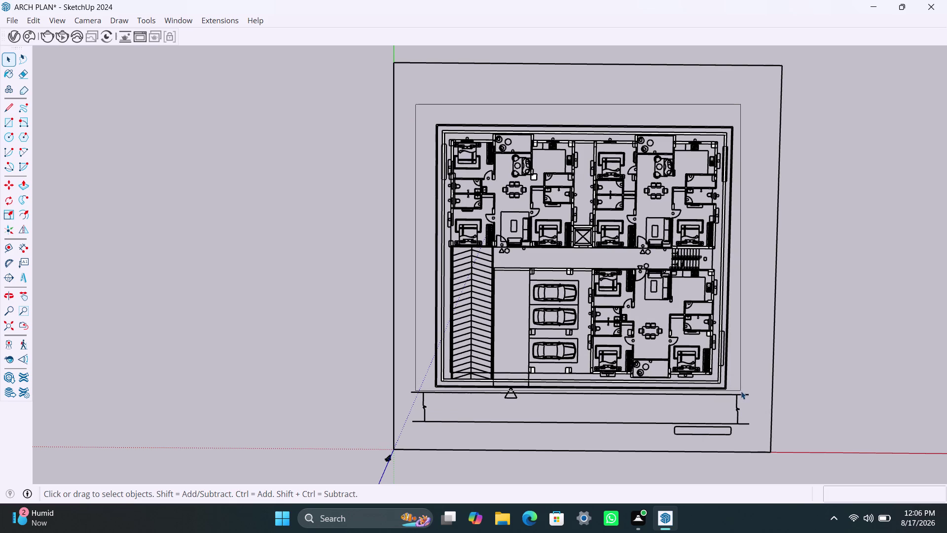
click(741, 391)
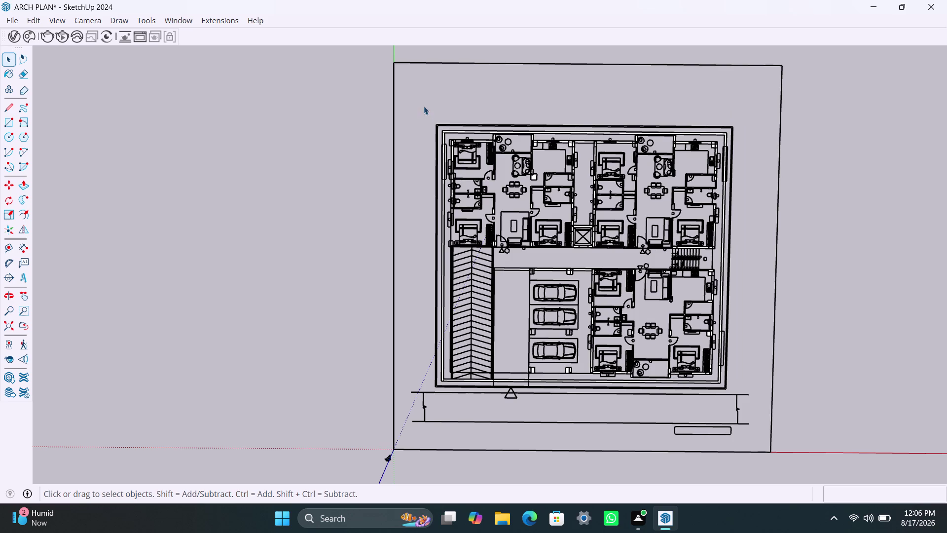
drag(424, 106, 741, 391)
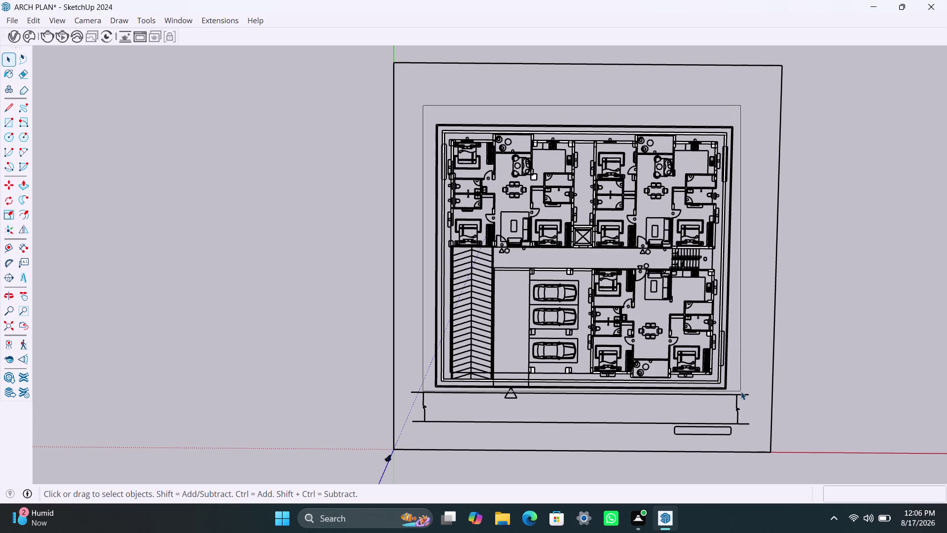
drag(741, 391, 741, 391)
drag(410, 106, 734, 391)
click(728, 390)
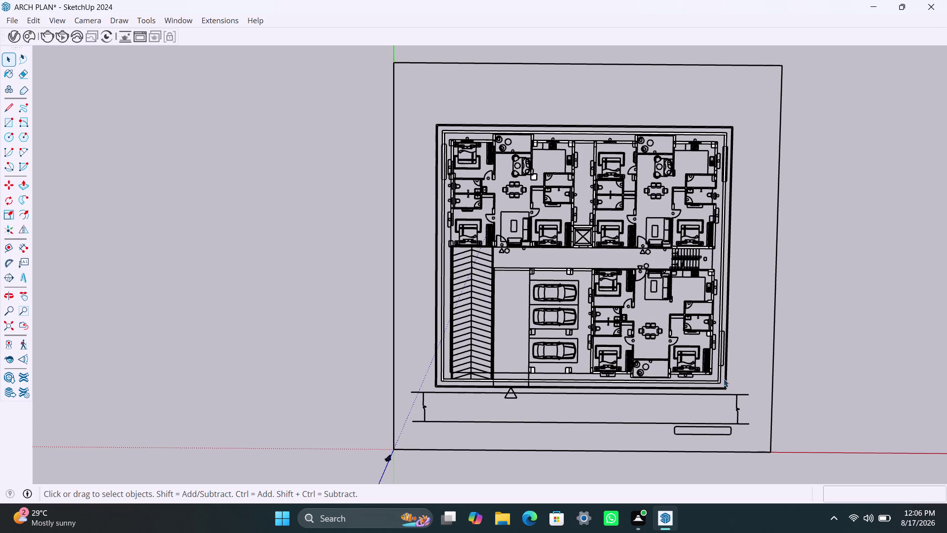
Select the new floor plan group.
double_click(721, 375)
click(721, 375)
click(847, 344)
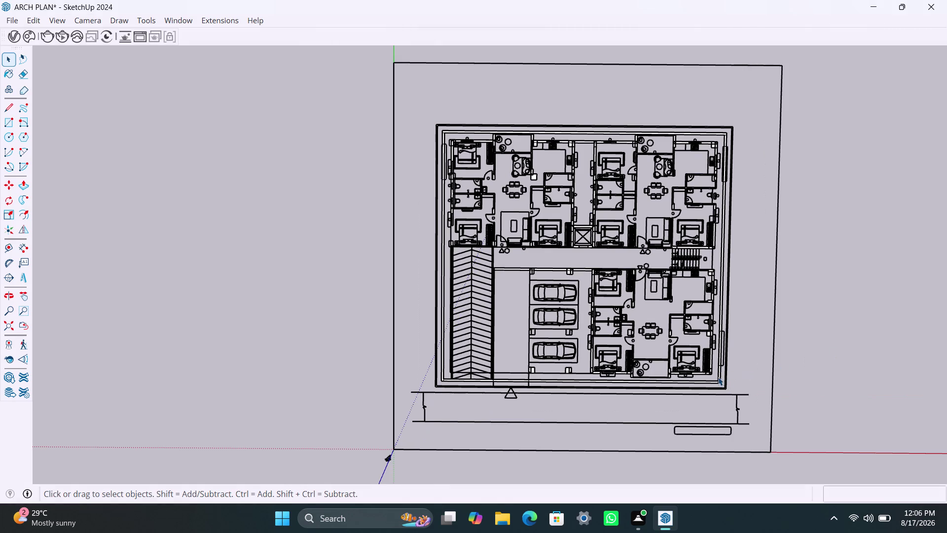
click(730, 378)
click(727, 379)
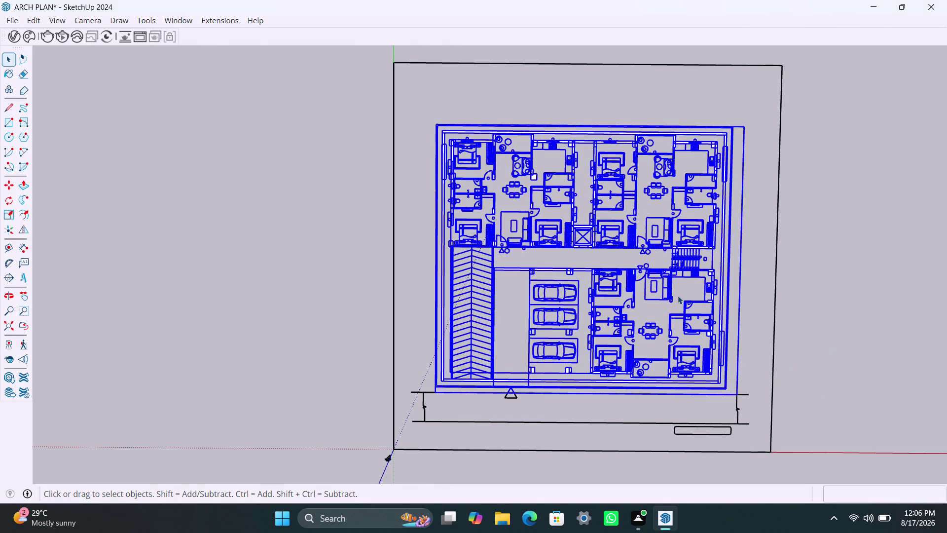
Open the context menu on the selected floor plan and dismiss it.
scroll(down, 3)
scroll(down, 3)
right_click(666, 304)
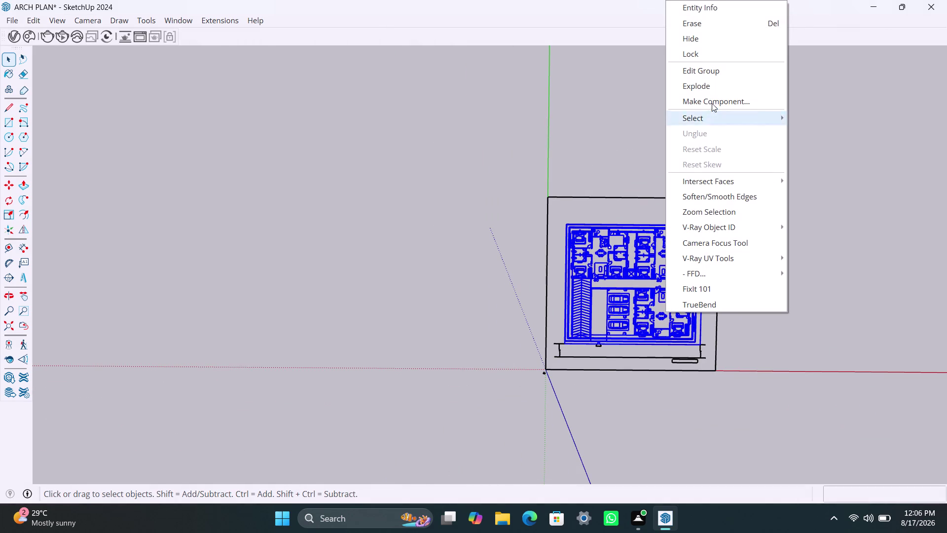
click(712, 94)
click(778, 258)
scroll(up, 3)
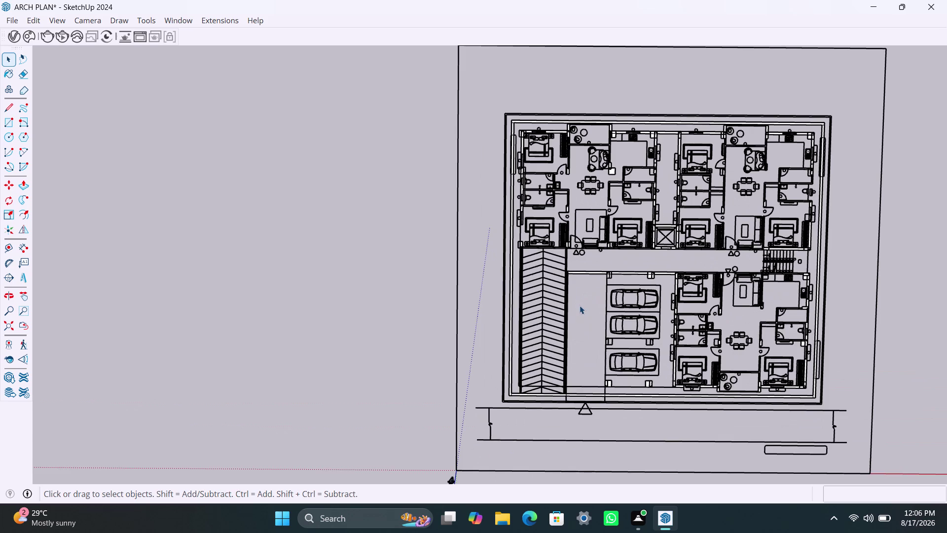
scroll(up, 3)
Window-select all floor plan linework, make a group, deselect, and zoom toward parking.
drag(463, 64, 890, 441)
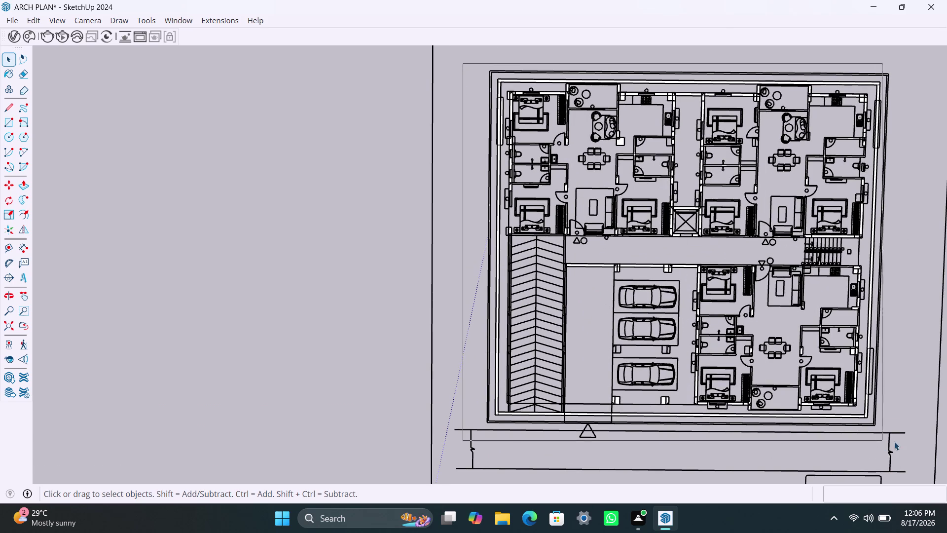
drag(890, 442, 879, 427)
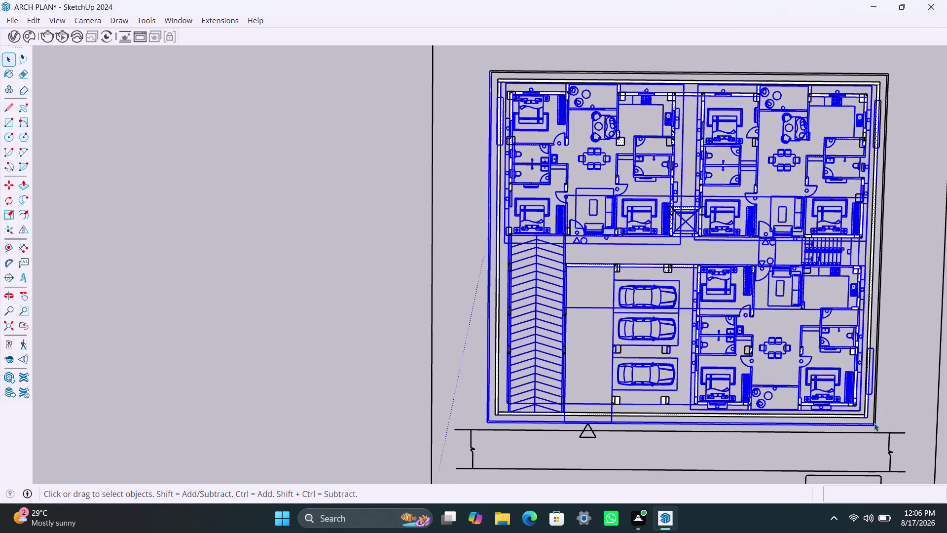
scroll(down, 3)
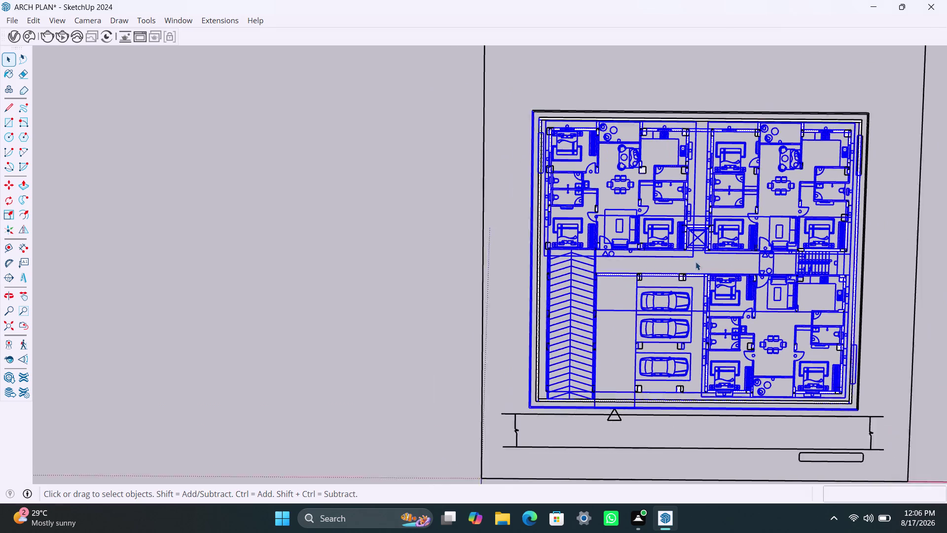
drag(561, 127, 571, 160)
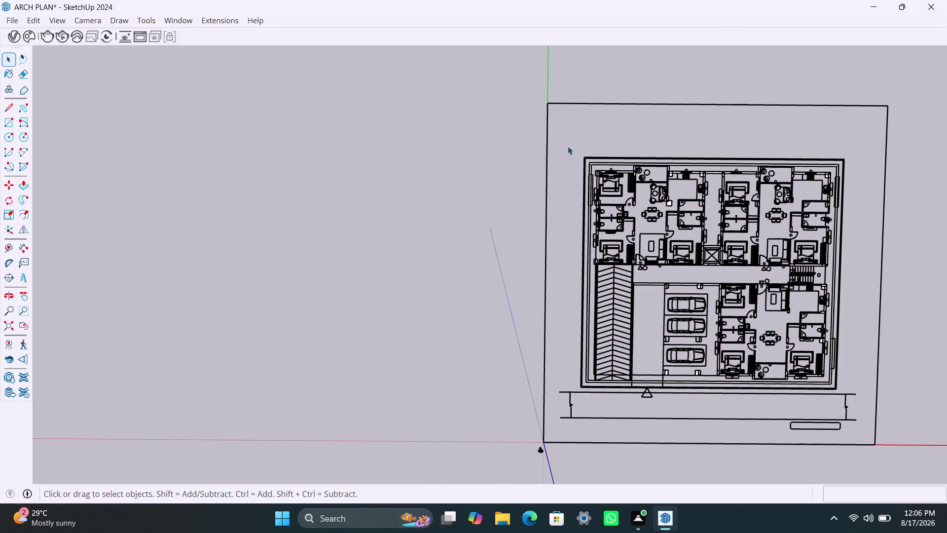
drag(564, 134, 849, 391)
right_click(813, 327)
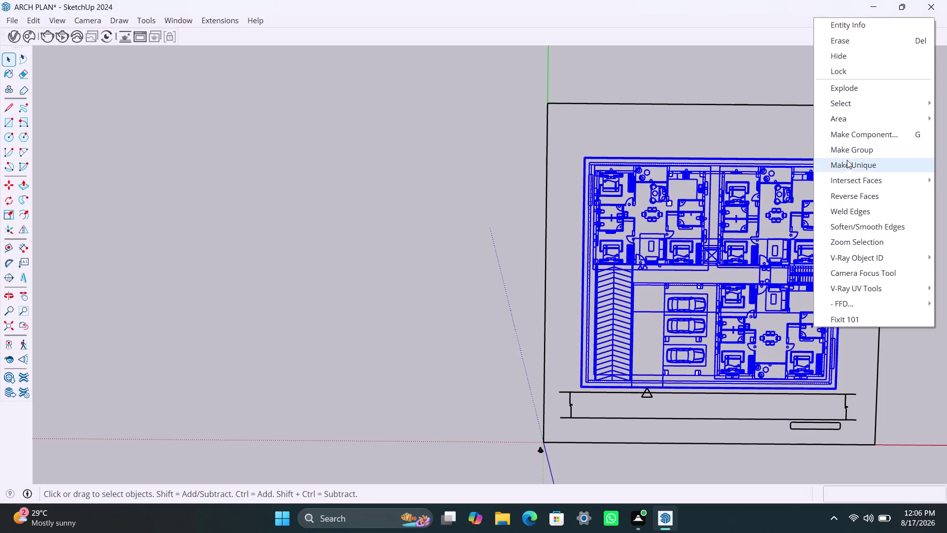
click(848, 154)
click(928, 242)
scroll(up, 3)
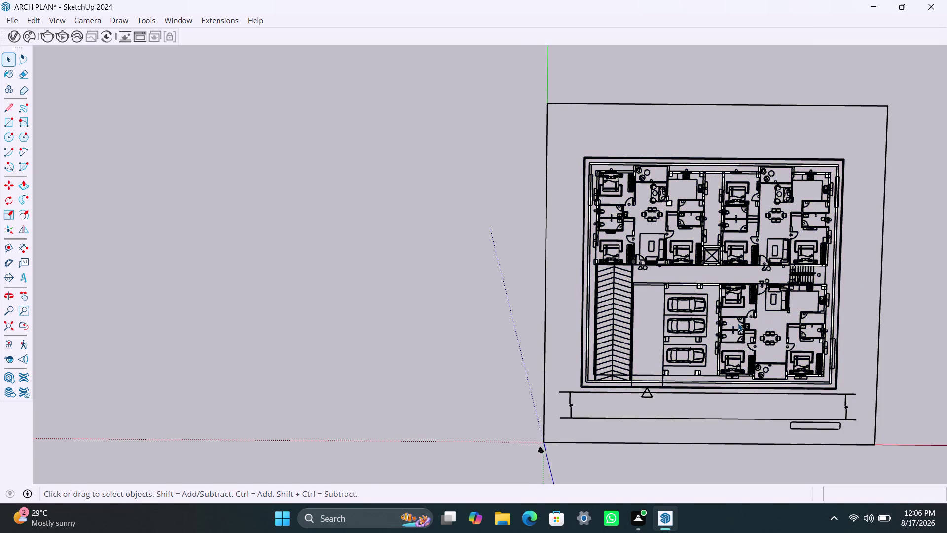
scroll(up, 3)
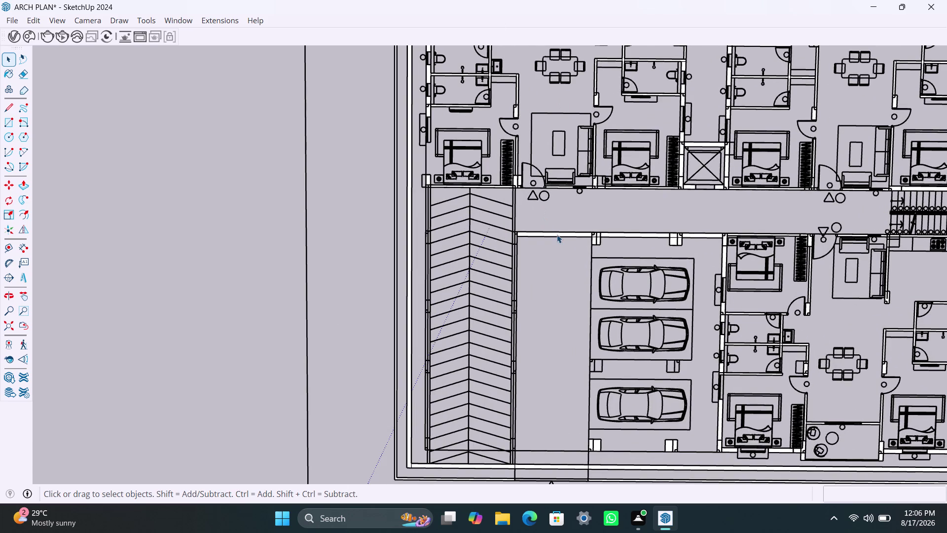
double_click(557, 234)
double_click(556, 235)
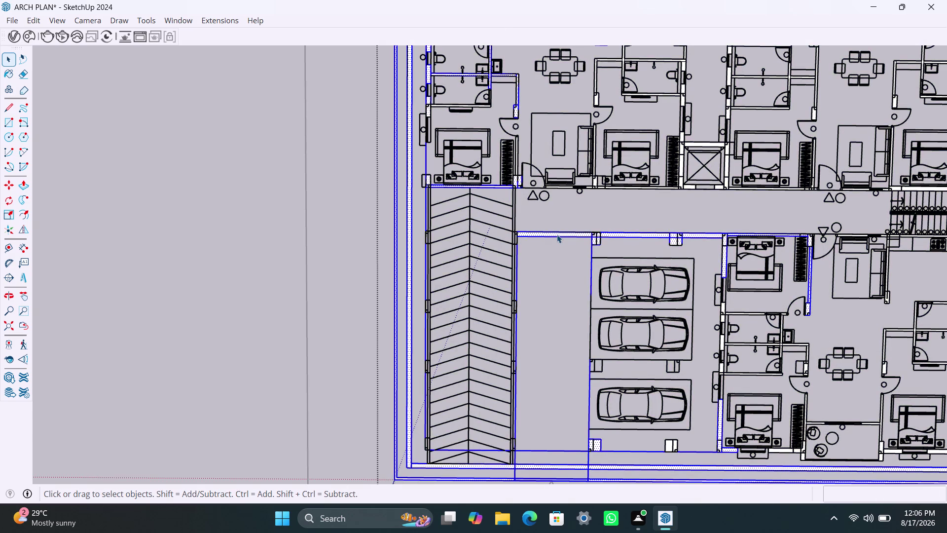
scroll(down, 3)
scroll(down, 3)
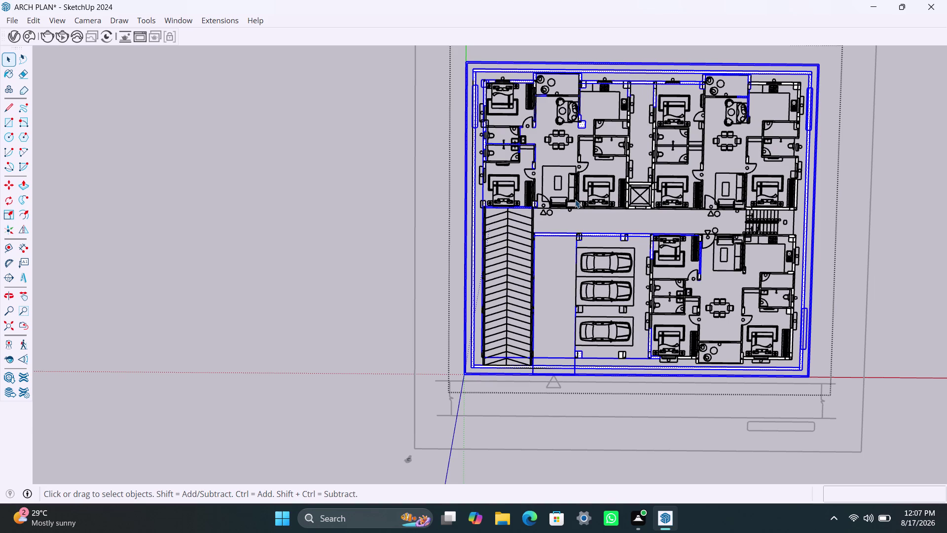
scroll(down, 3)
scroll(up, 3)
scroll(up, 3)
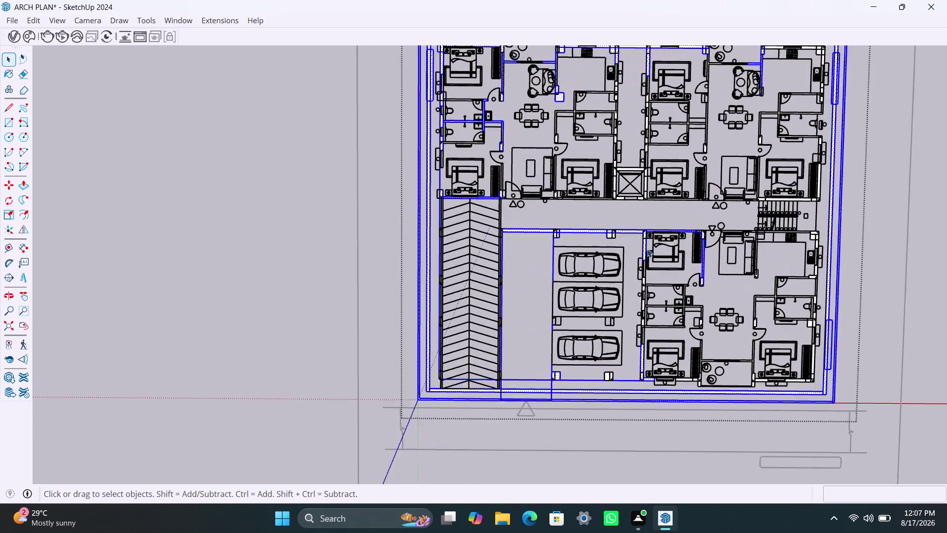
scroll(up, 3)
scroll(up, 3)
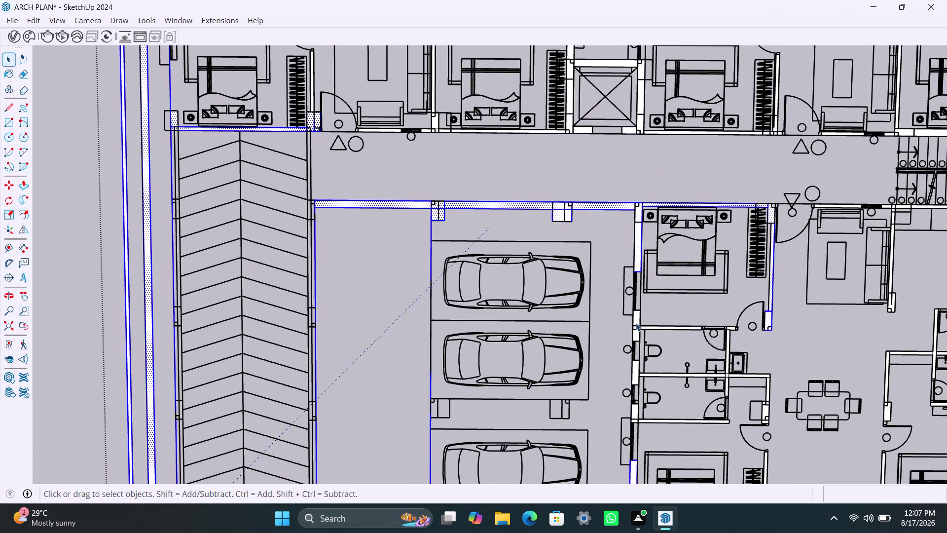
click(636, 322)
click(638, 329)
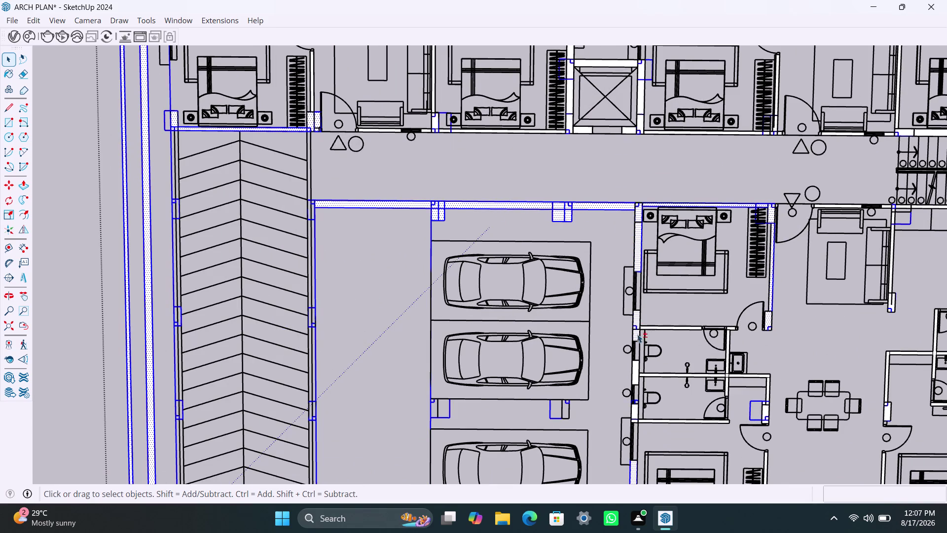
double_click(634, 318)
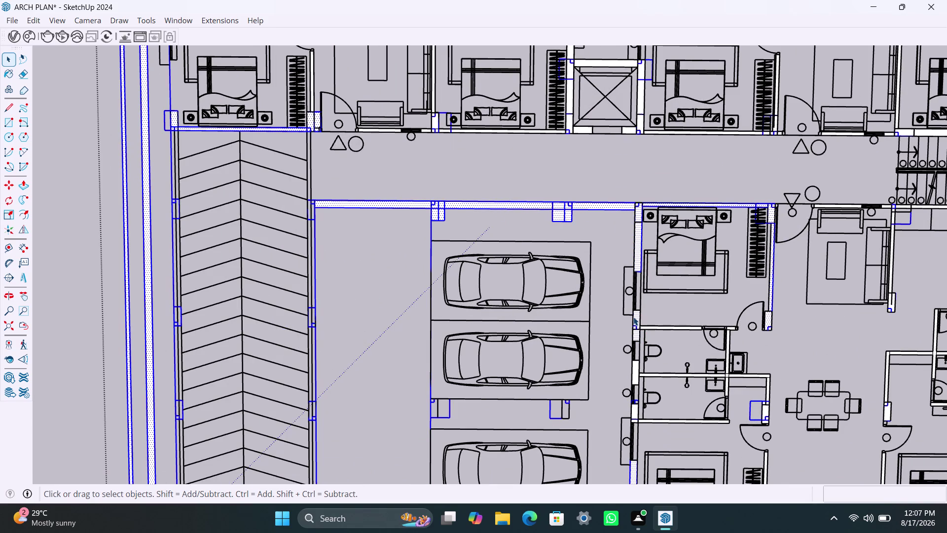
double_click(634, 316)
triple_click(635, 317)
triple_click(635, 317)
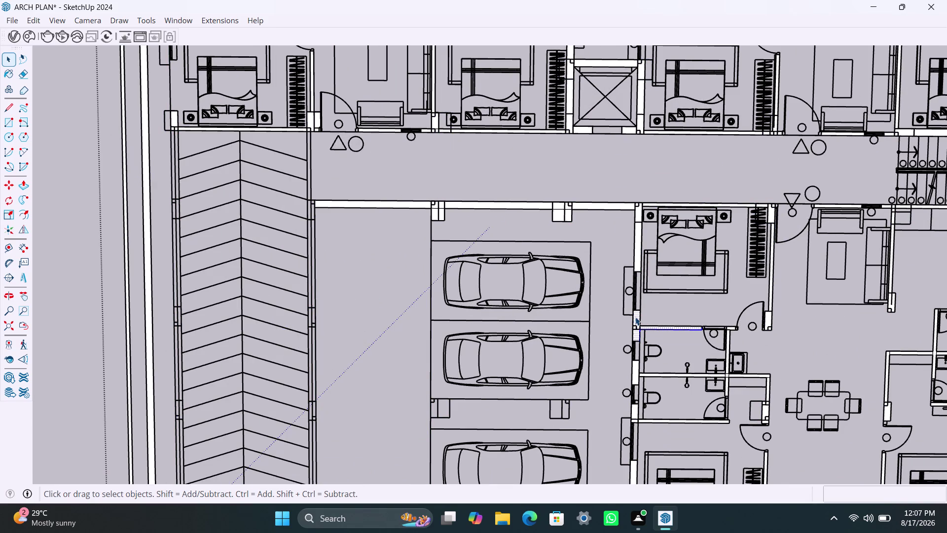
click(635, 317)
scroll(down, 3)
scroll(down, 3)
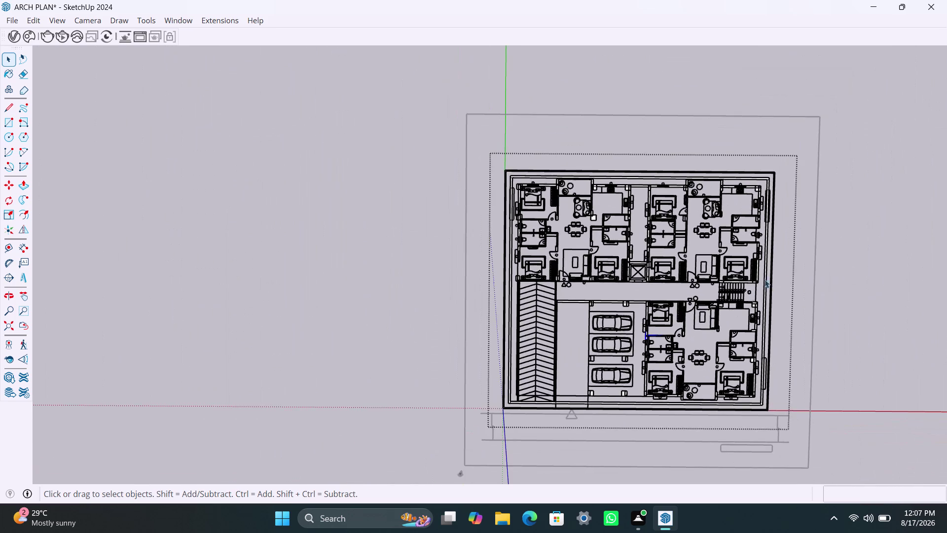
click(825, 243)
scroll(up, 3)
scroll(up, 3)
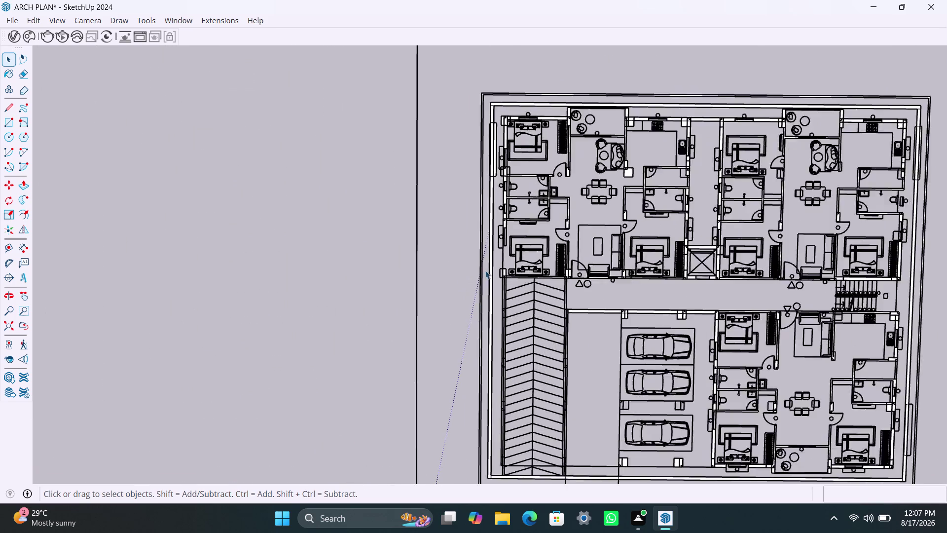
scroll(up, 3)
Erase the floor plan group by mistake and restore it with undo.
right_click(508, 269)
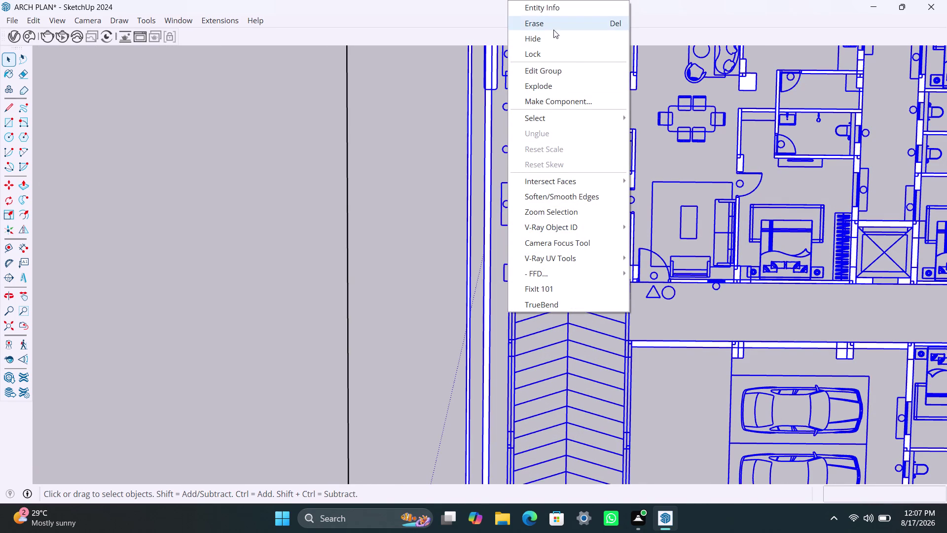
click(553, 44)
scroll(down, 3)
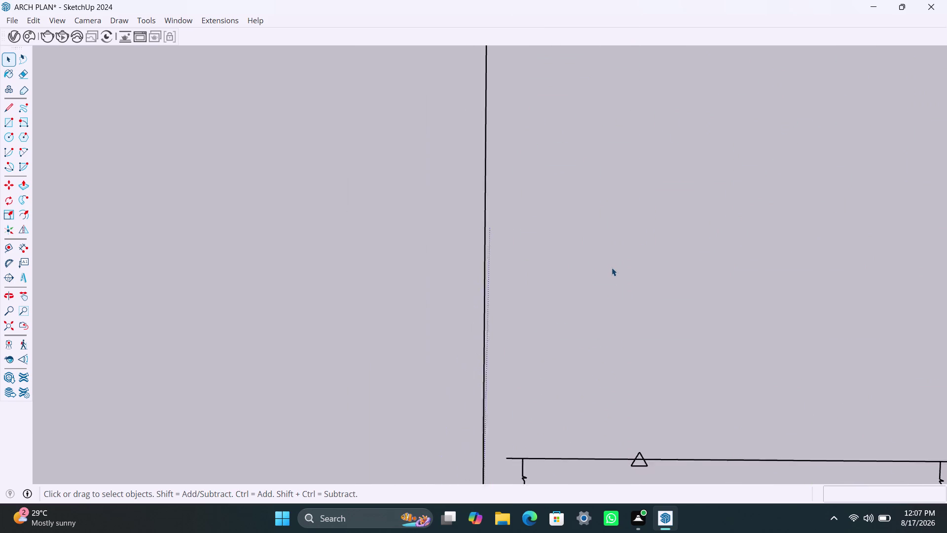
scroll(down, 3)
key(ctrl+z)
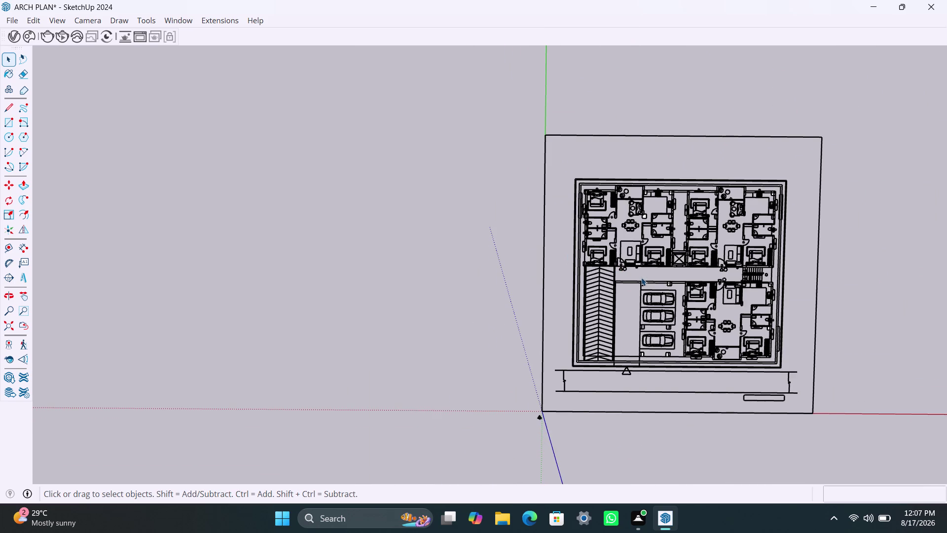
key(ctrl+z)
key(ctrl+z)
key(space)
click(884, 257)
Open the floor plan group for editing and zoom in on it.
scroll(up, 3)
scroll(up, 3)
scroll(up, 3)
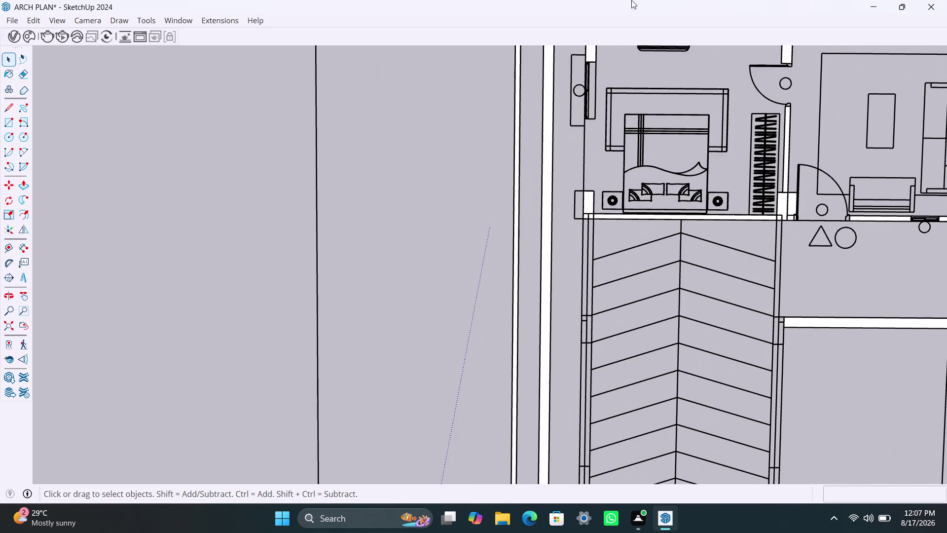
key(p)
key(space)
double_click(545, 185)
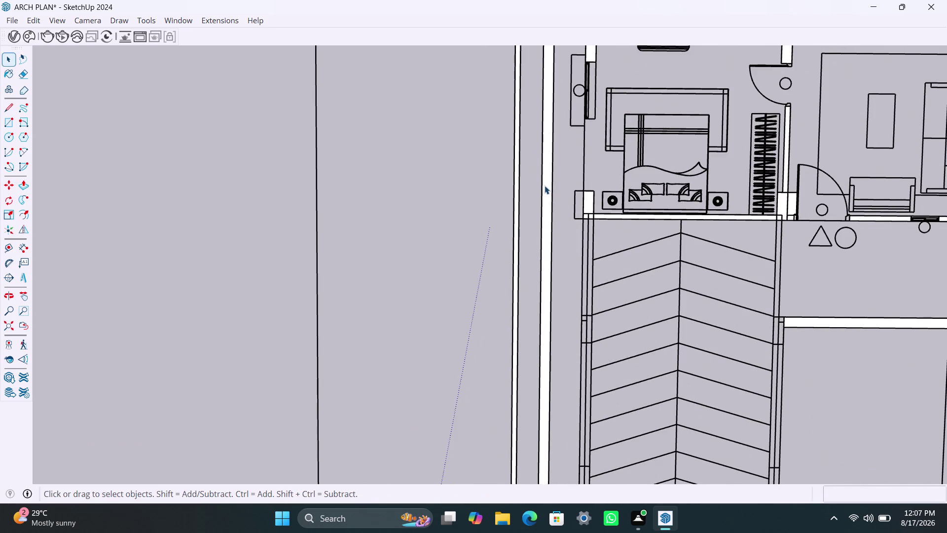
click(544, 184)
scroll(down, 3)
scroll(down, 3)
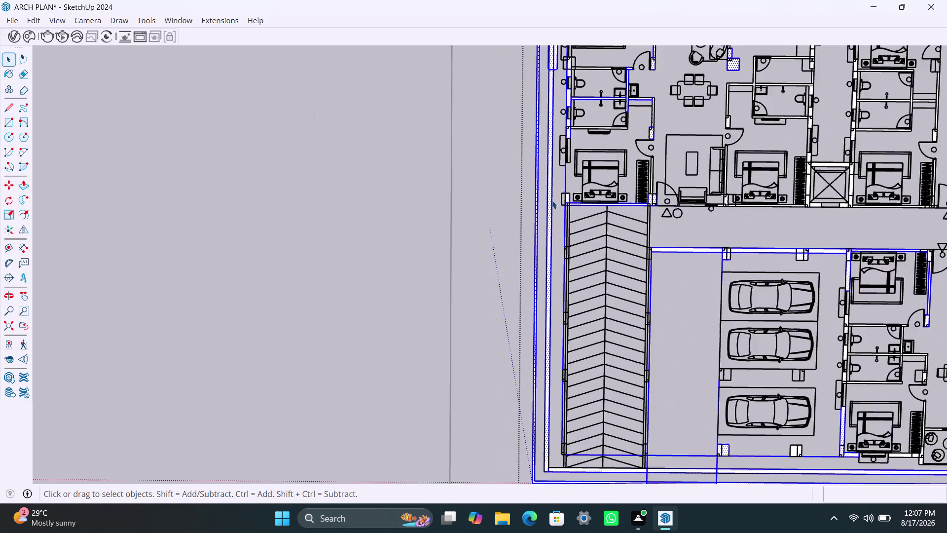
scroll(down, 3)
scroll(up, 3)
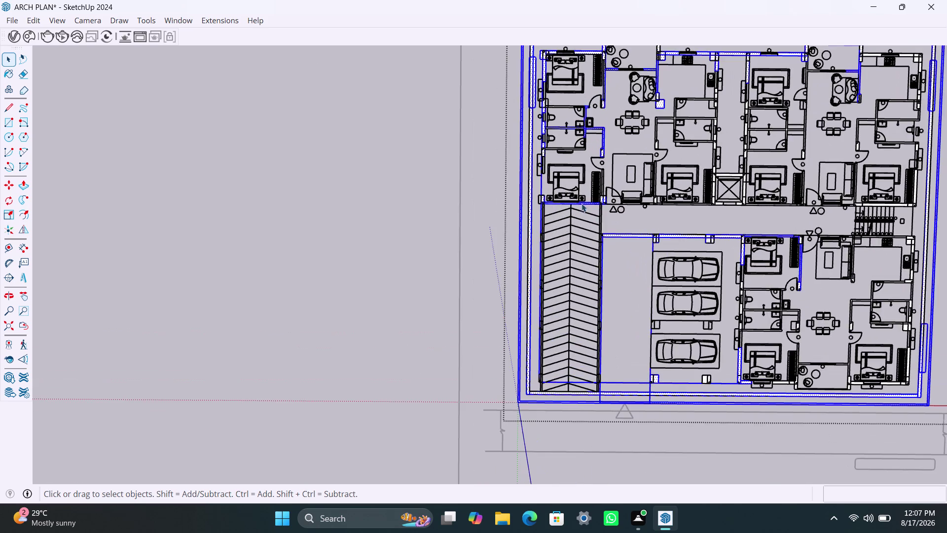
scroll(up, 3)
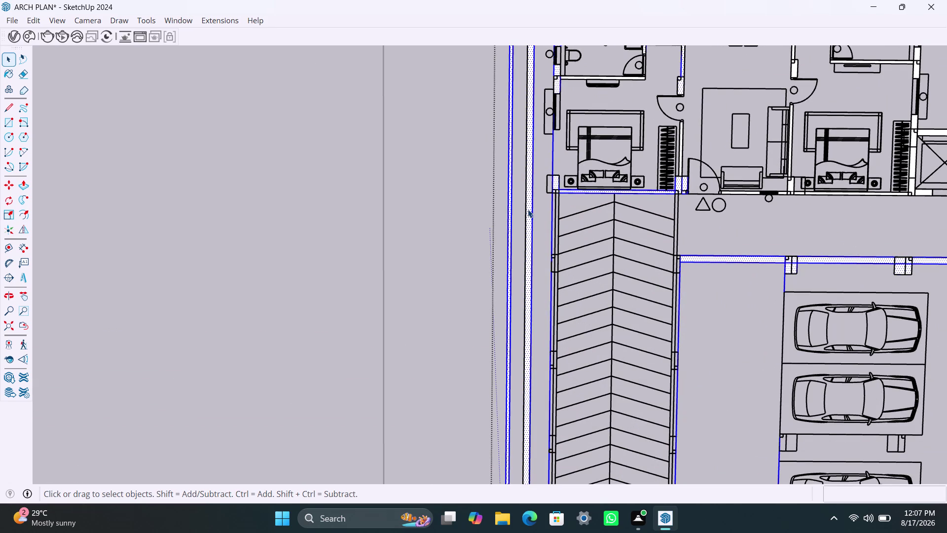
Raise the small column face beside the bed to 10' 6".
key(p)
click(527, 209)
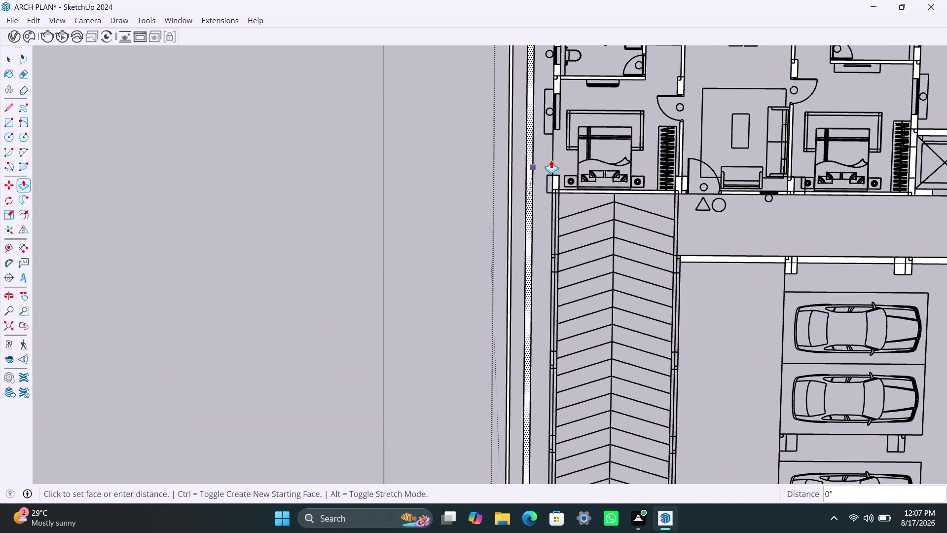
text(3')
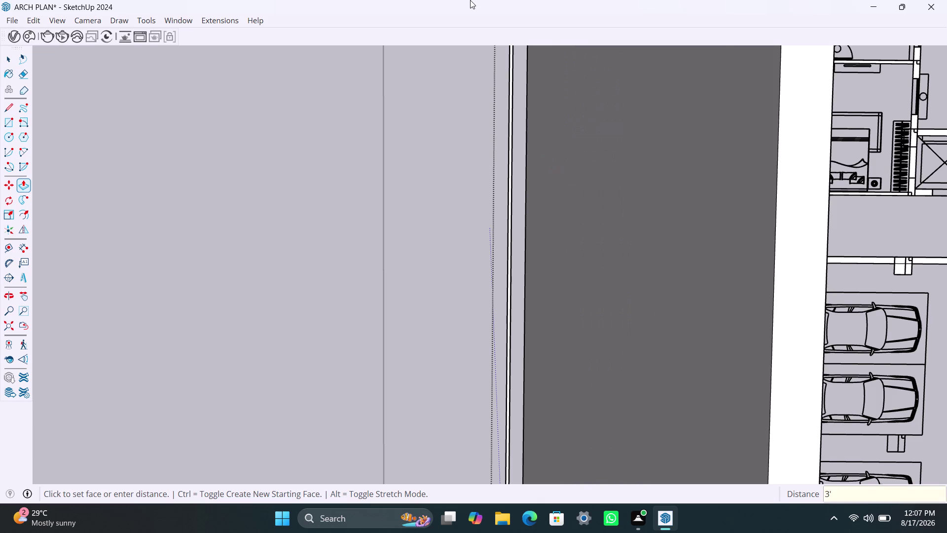
key(Return)
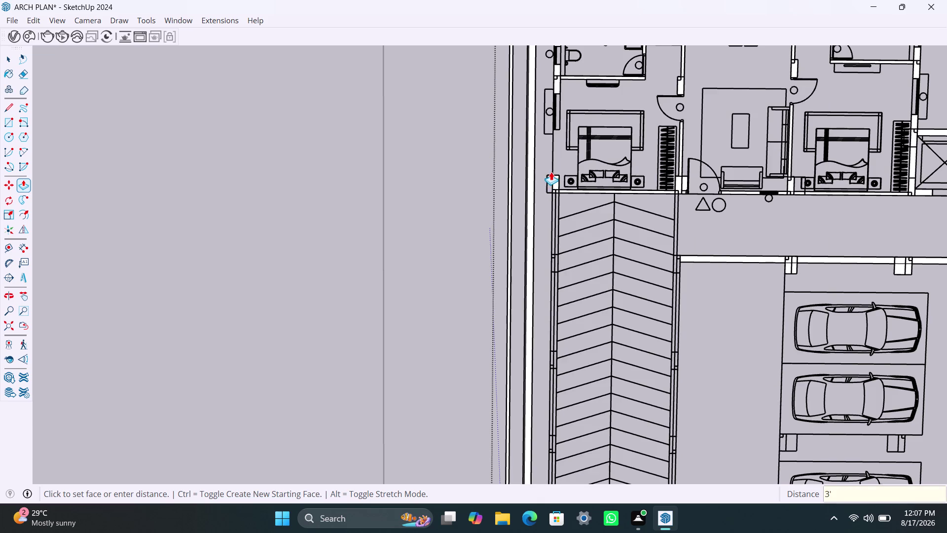
scroll(up, 3)
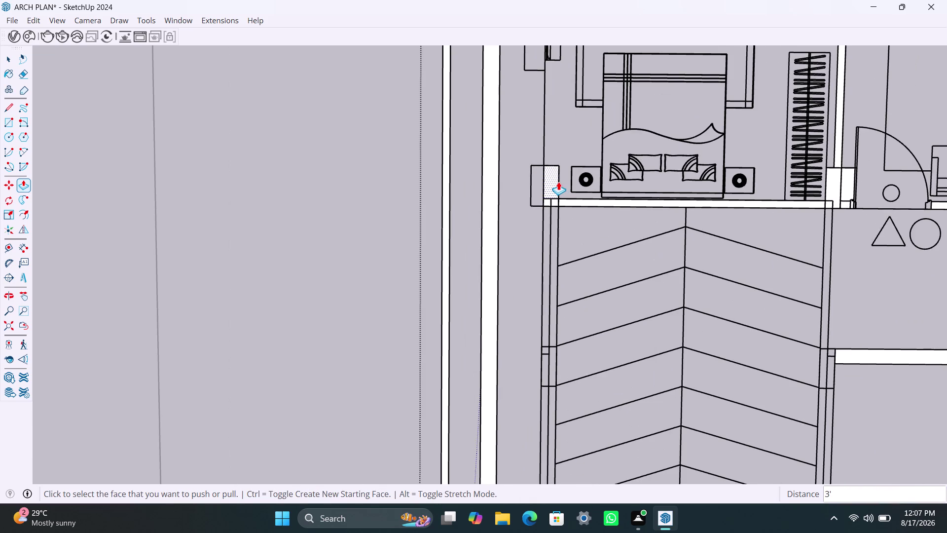
click(557, 182)
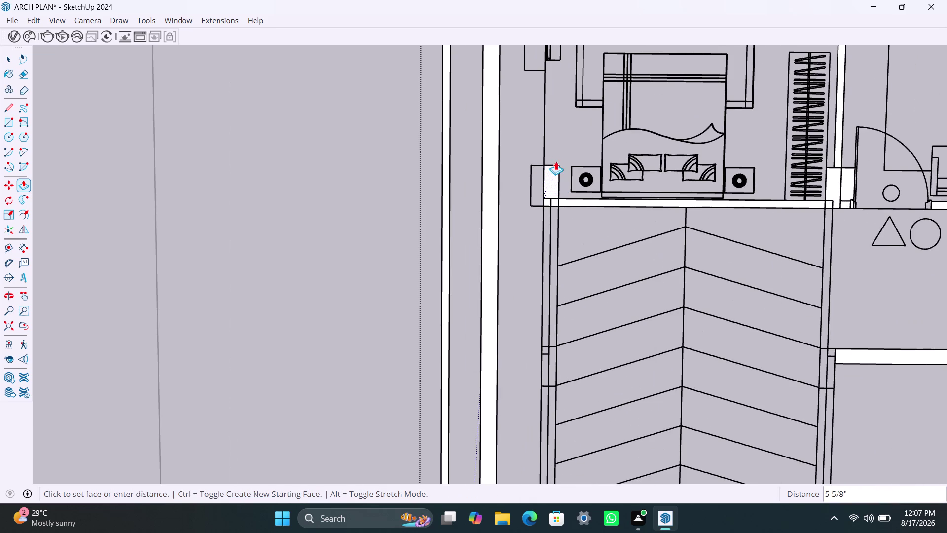
text(10')
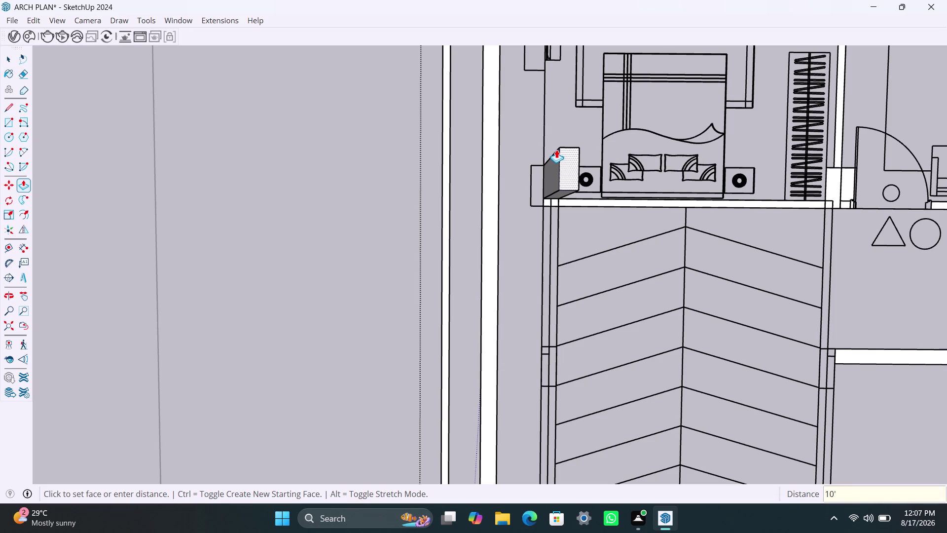
text(6")
key(Return)
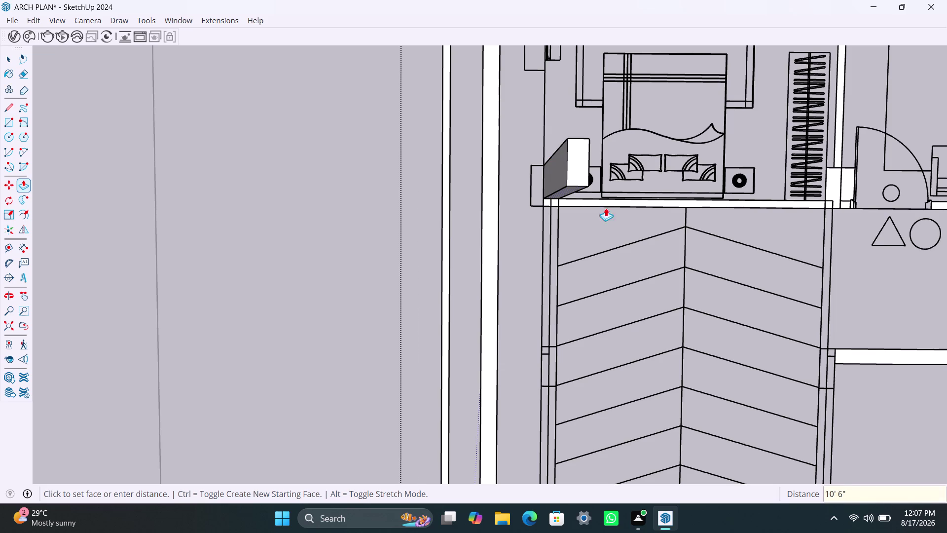
Repeat that height on the wall strips near the upper bathroom and wardrobe.
double_click(586, 202)
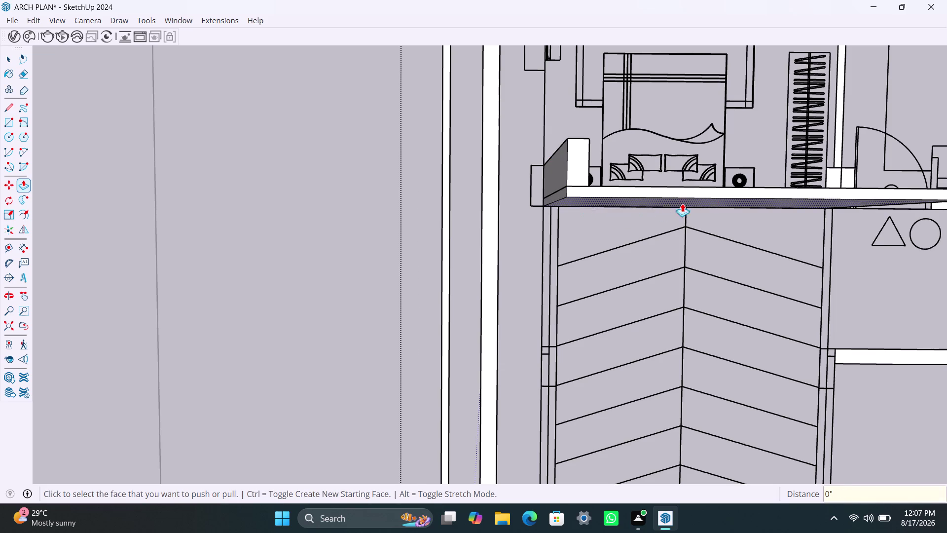
double_click(841, 173)
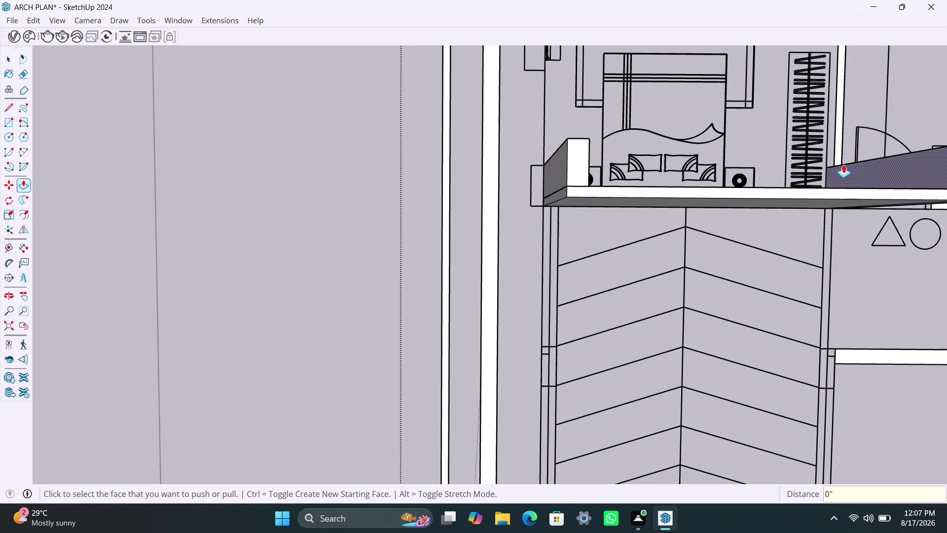
double_click(840, 146)
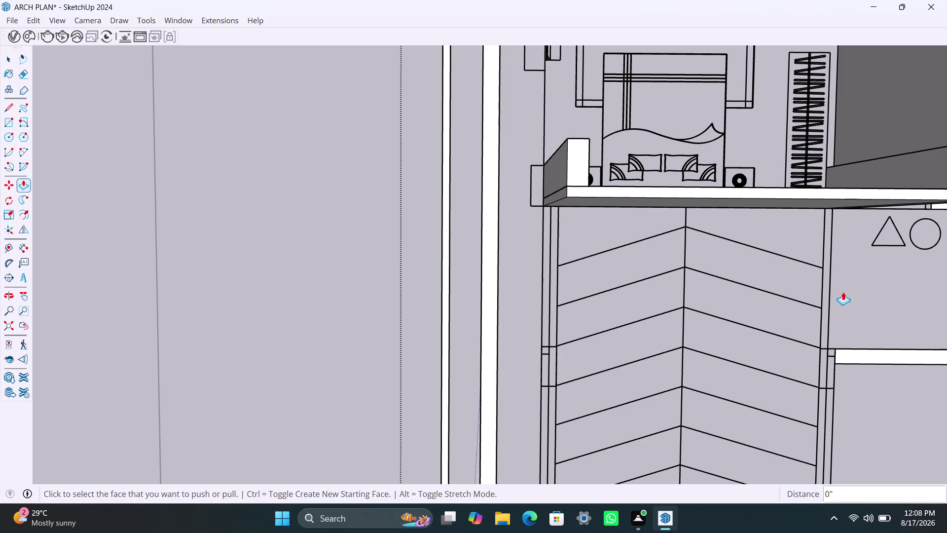
scroll(down, 3)
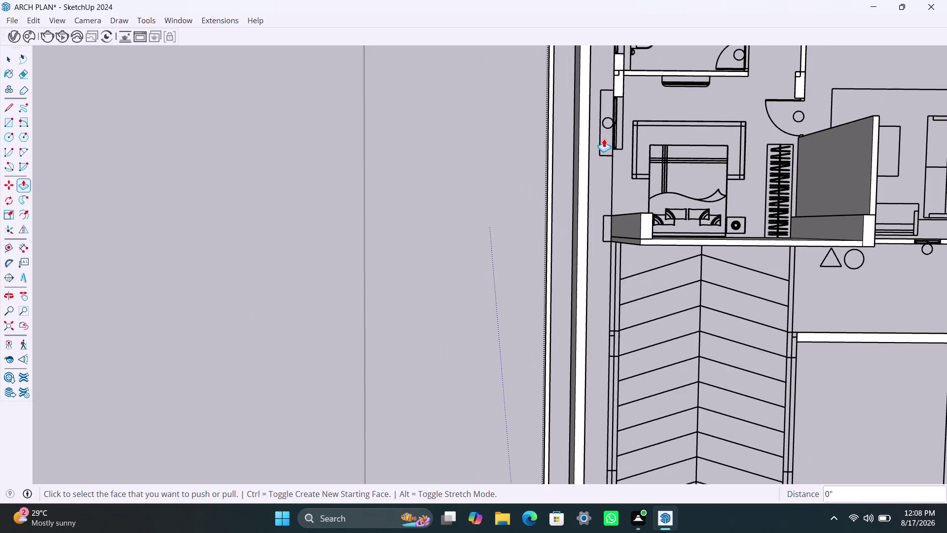
double_click(619, 82)
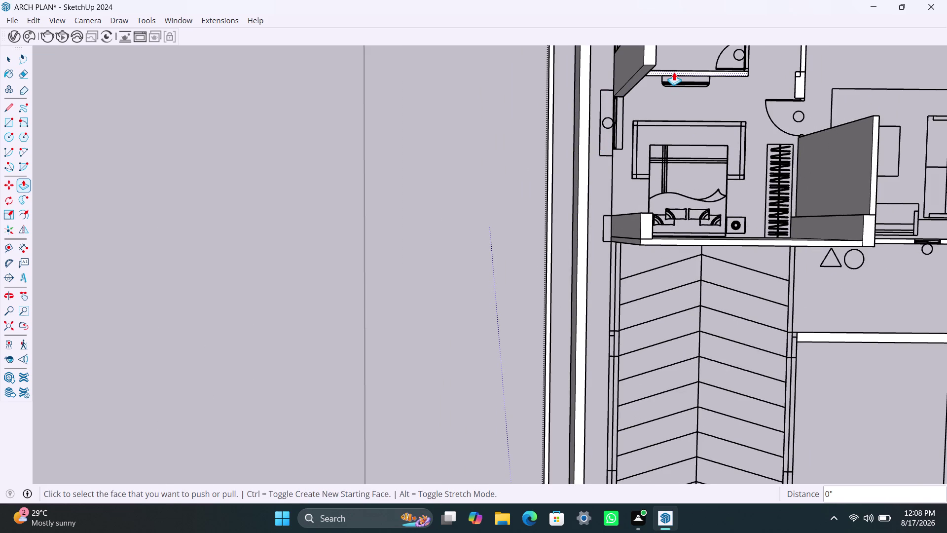
double_click(674, 72)
double_click(805, 86)
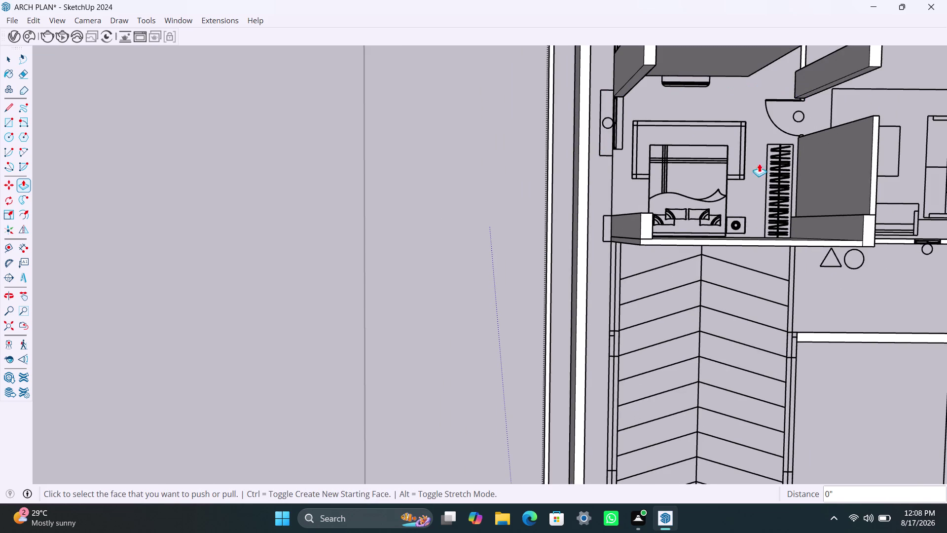
scroll(down, 3)
Raise the bathroom walls near the door, right side, top and left side.
middle_drag(741, 245, 583, 278)
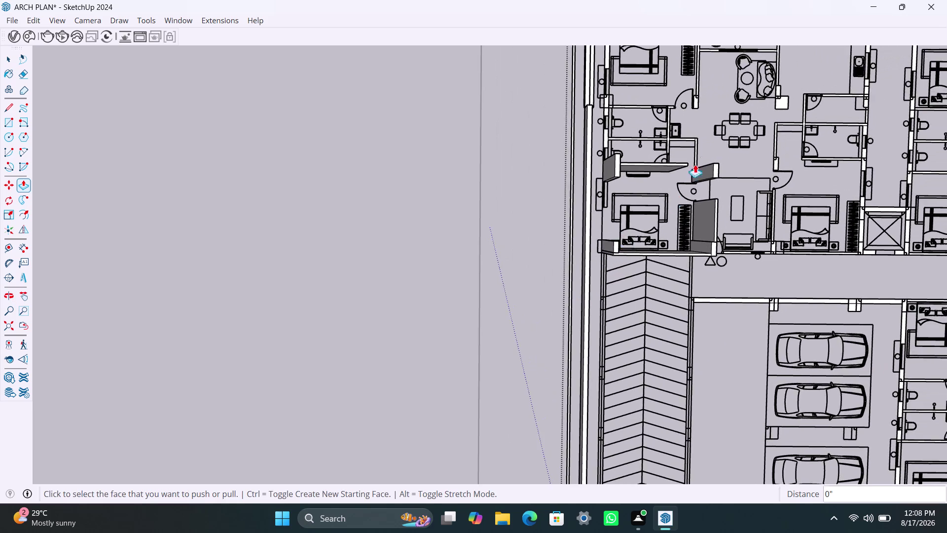
scroll(up, 3)
scroll(up, 3)
scroll(up, 3)
double_click(694, 158)
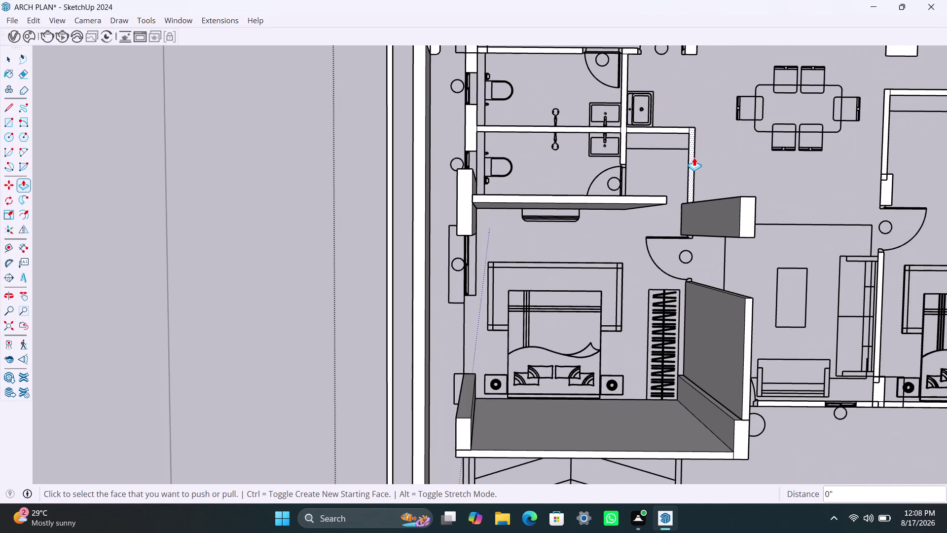
double_click(643, 131)
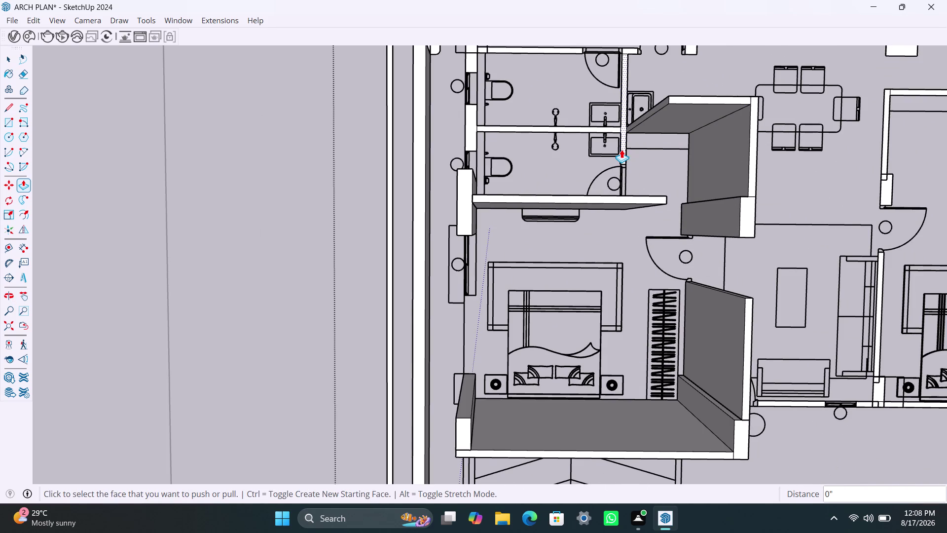
double_click(621, 149)
double_click(570, 132)
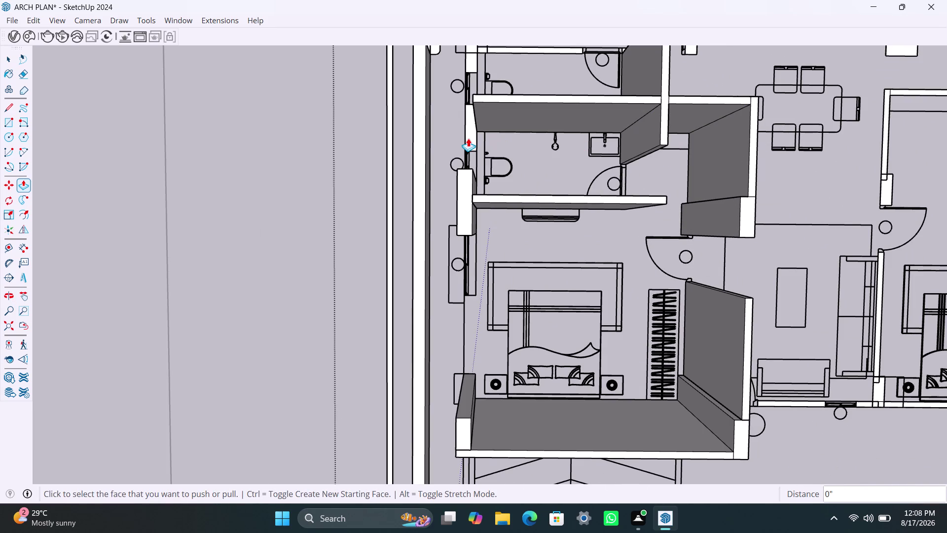
double_click(469, 139)
Raise the dividing walls between and above the two bathrooms.
scroll(down, 3)
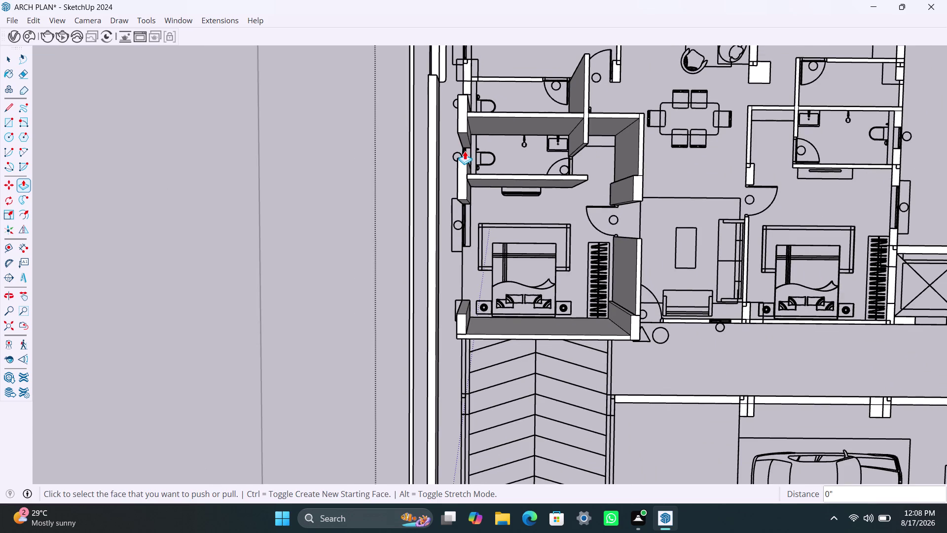
scroll(down, 3)
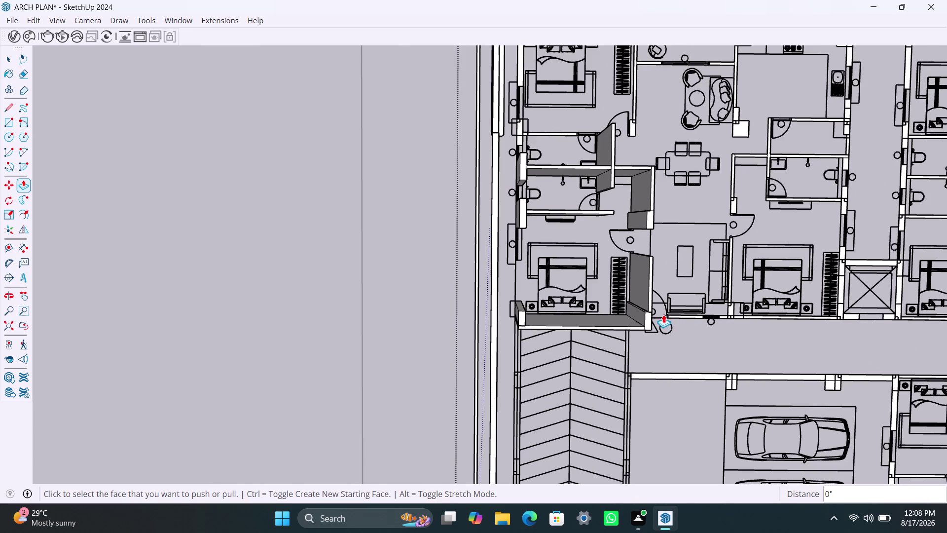
scroll(up, 3)
double_click(517, 127)
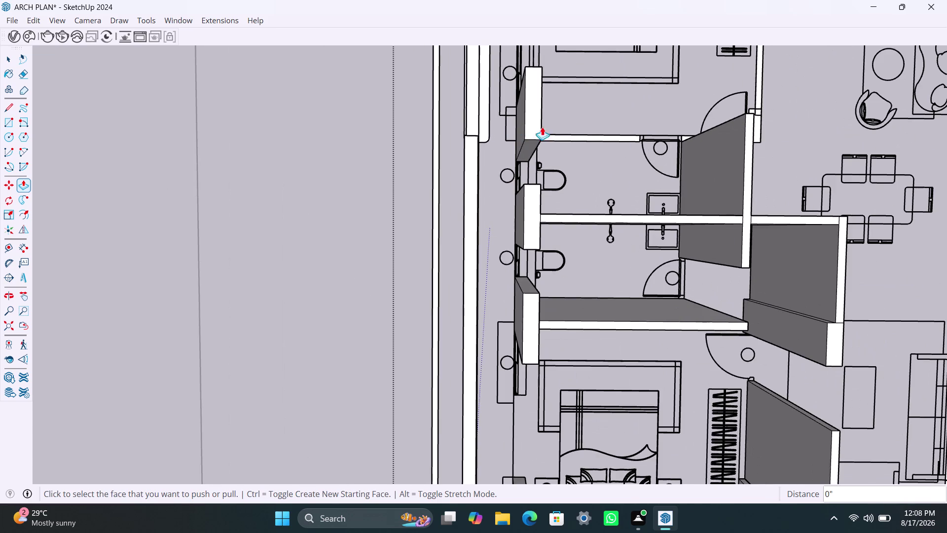
double_click(584, 137)
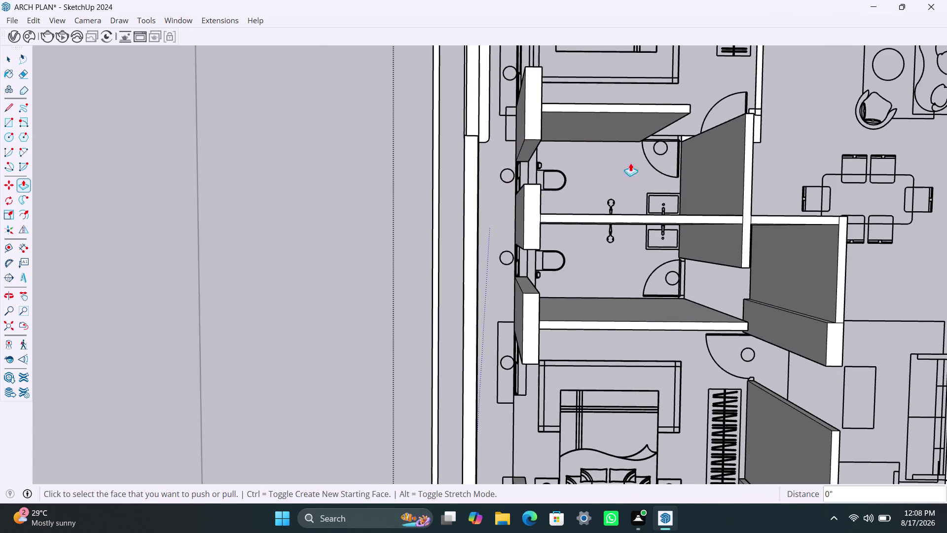
Raise the narrow walls by the bathroom and living-room doors and the bedroom's left wall.
scroll(down, 3)
middle_drag(630, 175, 484, 218)
scroll(up, 3)
middle_drag(550, 217, 553, 274)
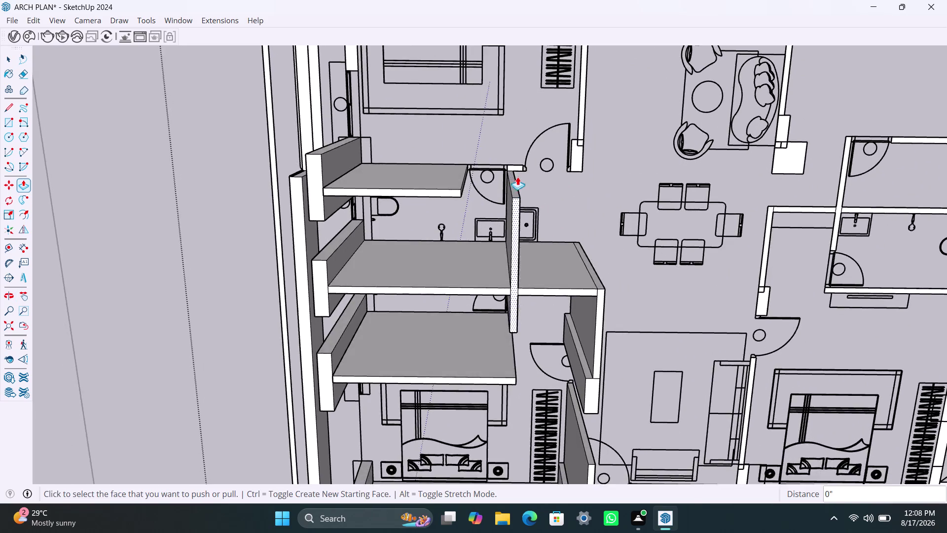
scroll(up, 3)
double_click(519, 164)
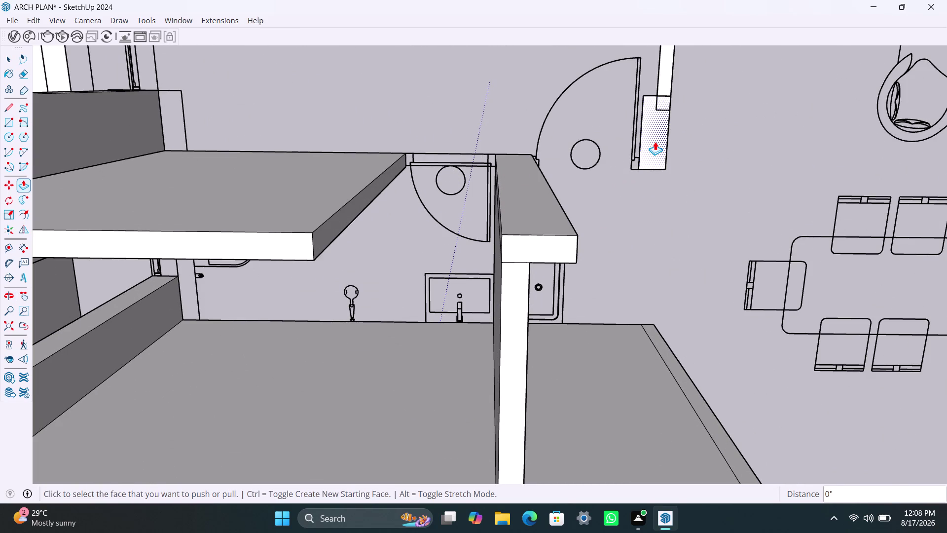
double_click(655, 141)
scroll(down, 3)
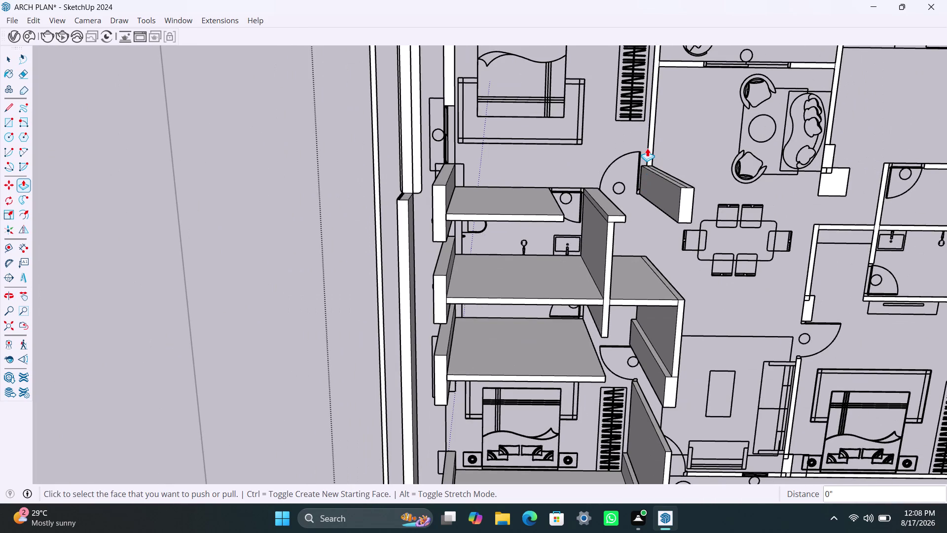
double_click(652, 143)
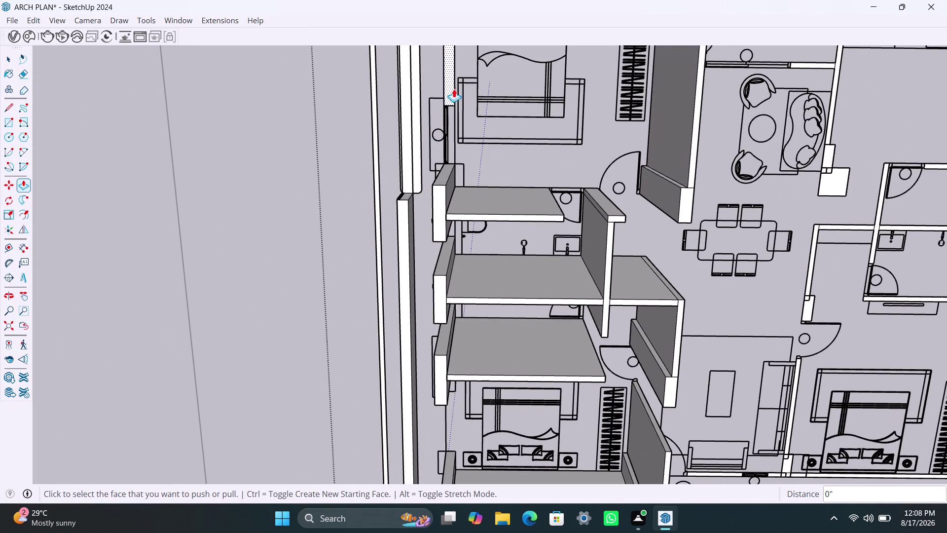
double_click(453, 96)
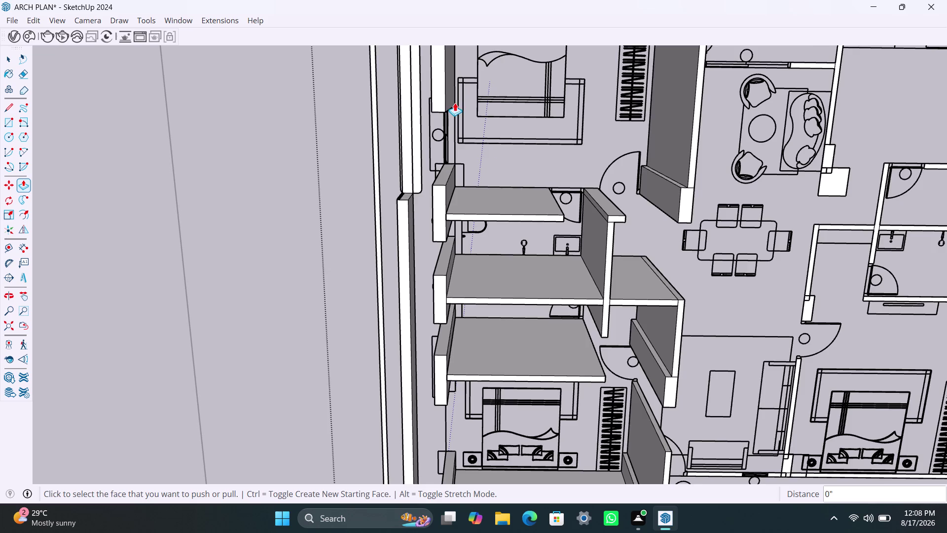
Raise the bedroom's top-left corner column pieces and the wall above the bed.
scroll(down, 3)
middle_drag(539, 174, 534, 201)
scroll(up, 3)
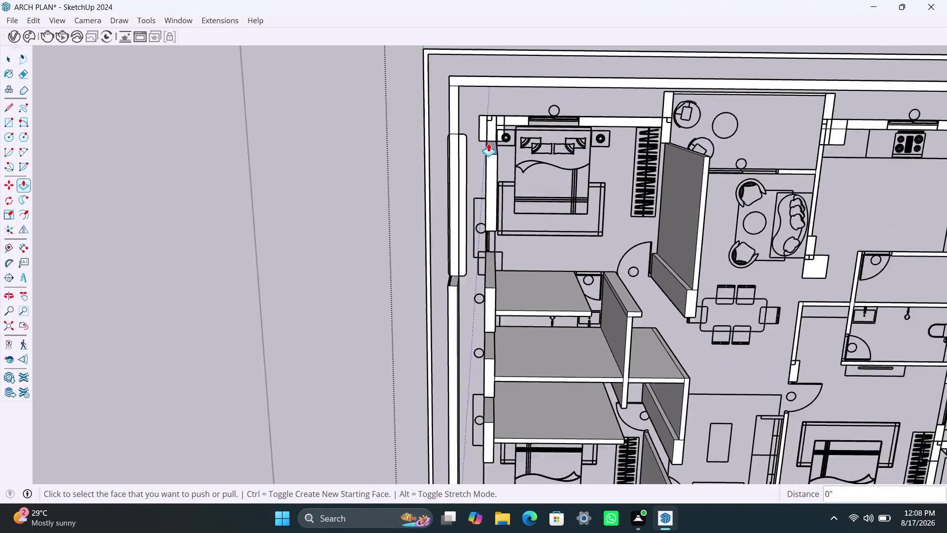
scroll(up, 3)
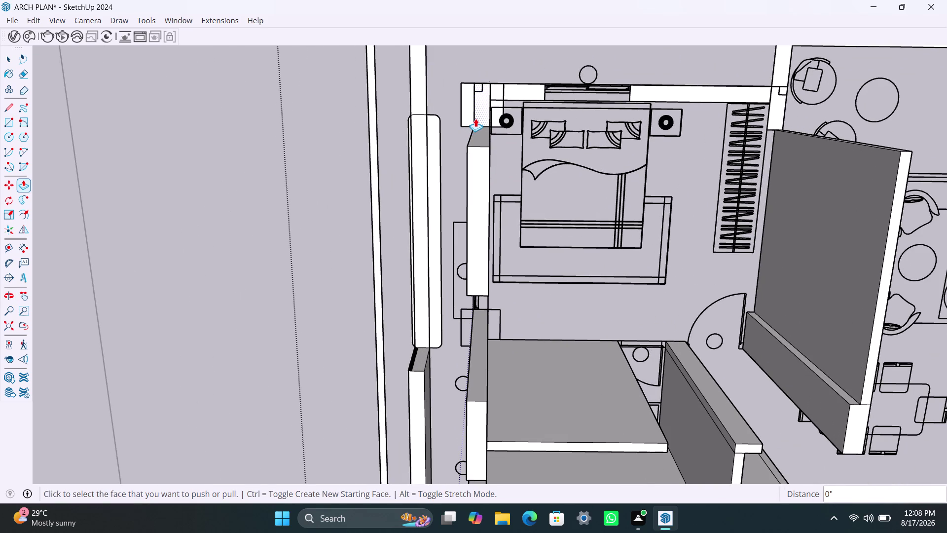
double_click(470, 116)
double_click(488, 111)
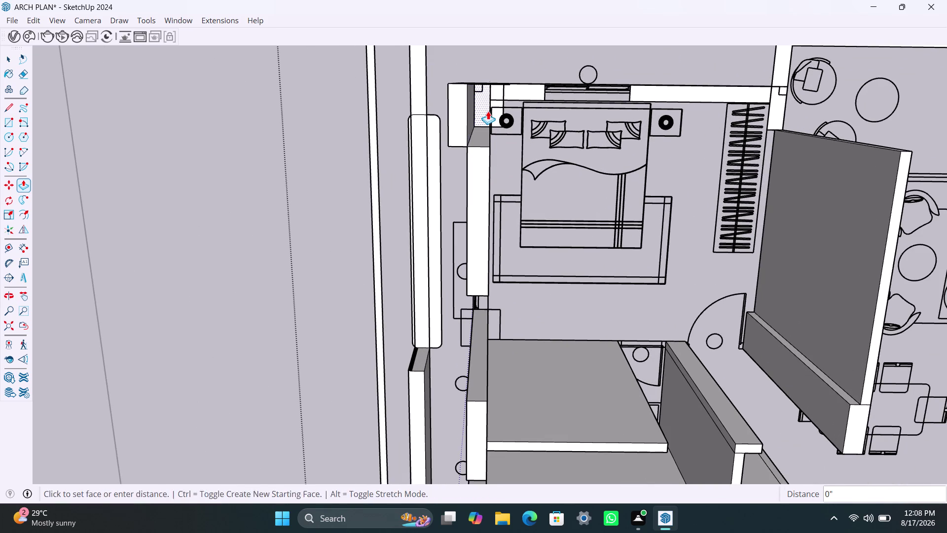
double_click(498, 92)
double_click(517, 85)
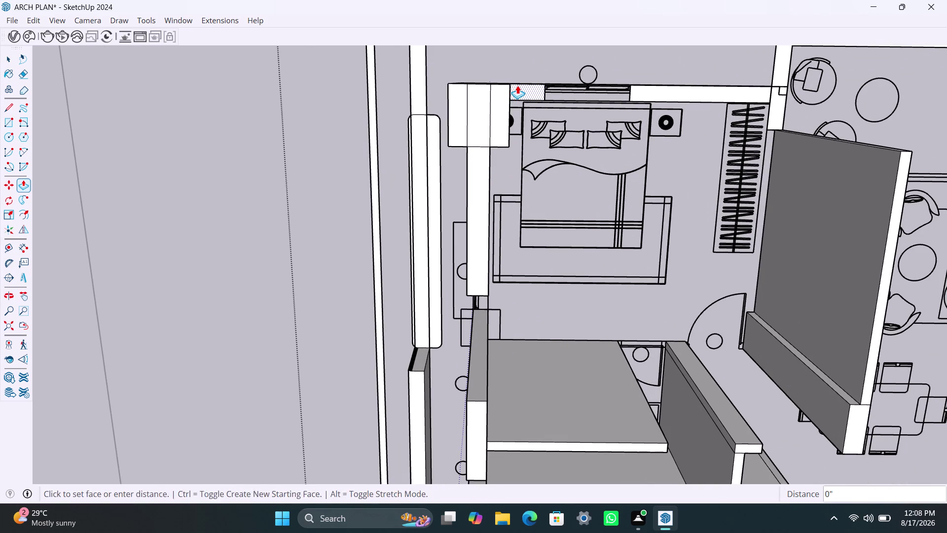
double_click(674, 88)
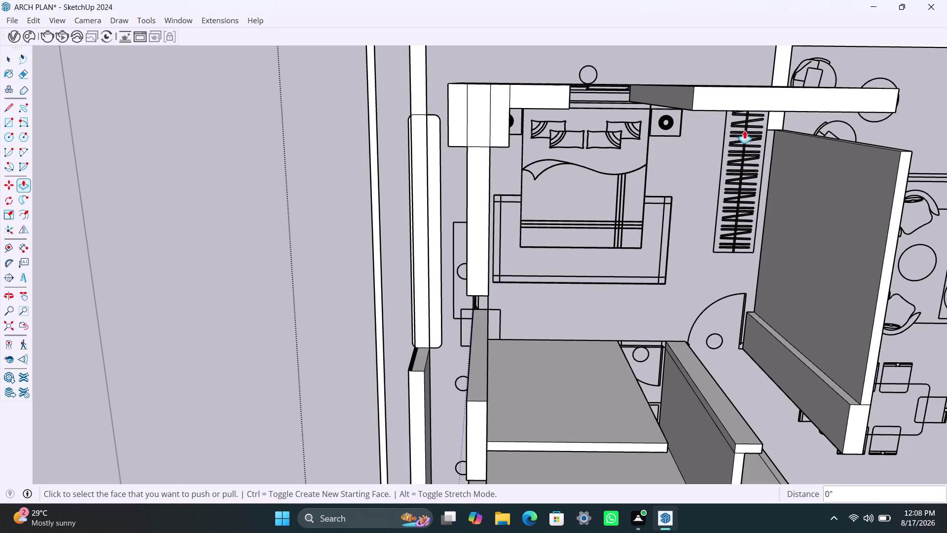
Orbit to check the raised bedroom walls from an angle.
scroll(down, 3)
middle_drag(622, 178, 499, 108)
scroll(up, 3)
middle_drag(642, 187, 550, 116)
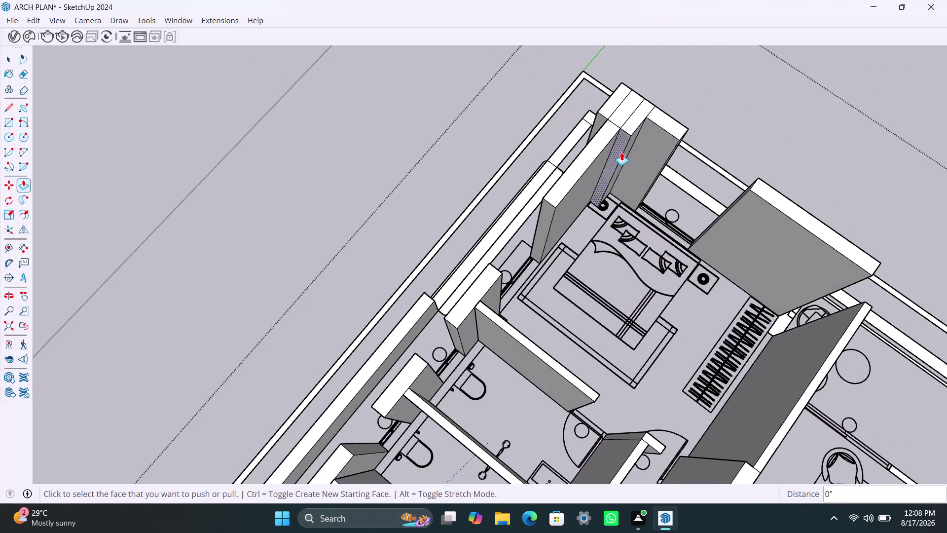
scroll(up, 3)
scroll(up, 3)
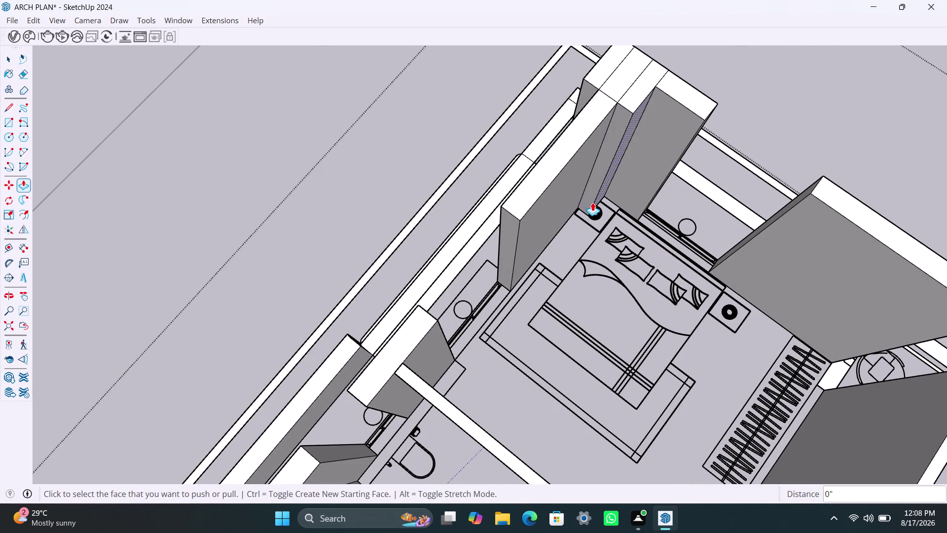
key(space)
Pull the thin strip beside the headboard up to meet the tall walls.
click(594, 195)
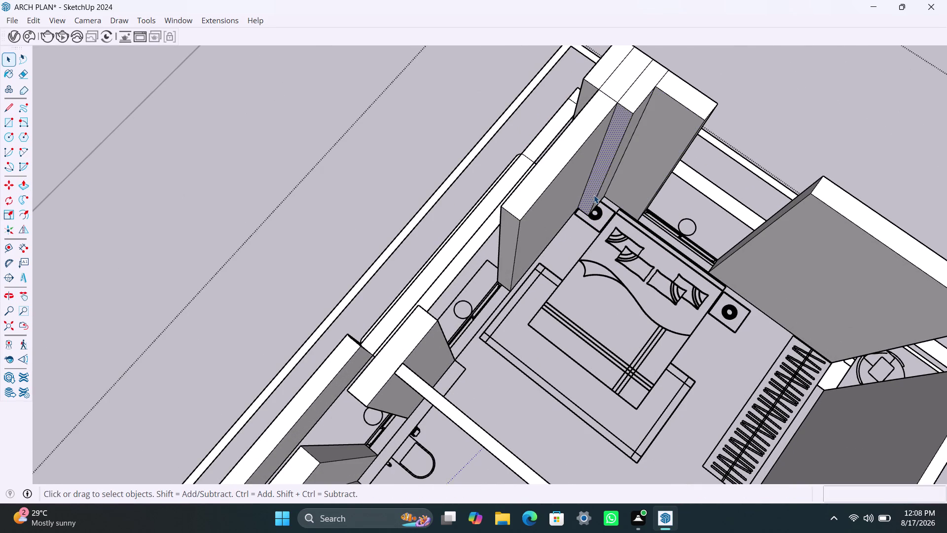
click(631, 101)
click(624, 138)
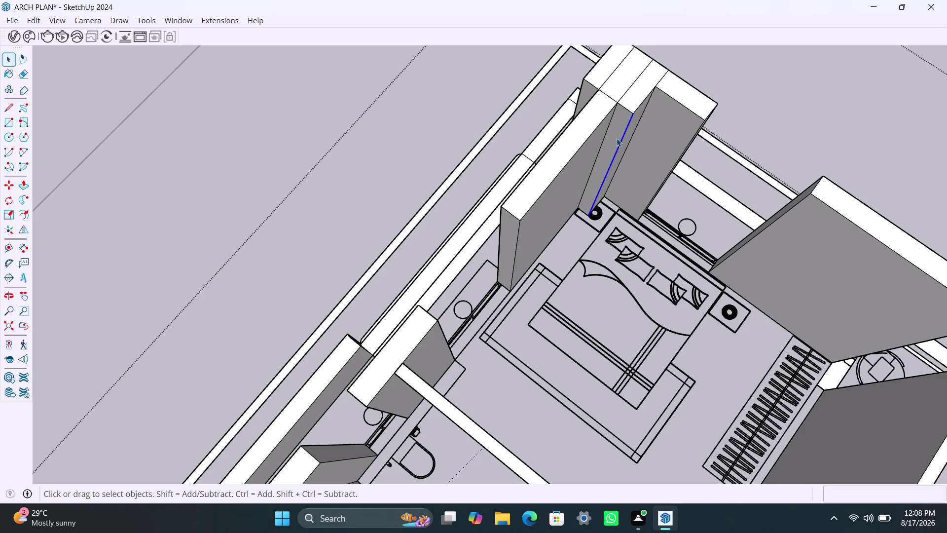
click(616, 137)
key(p)
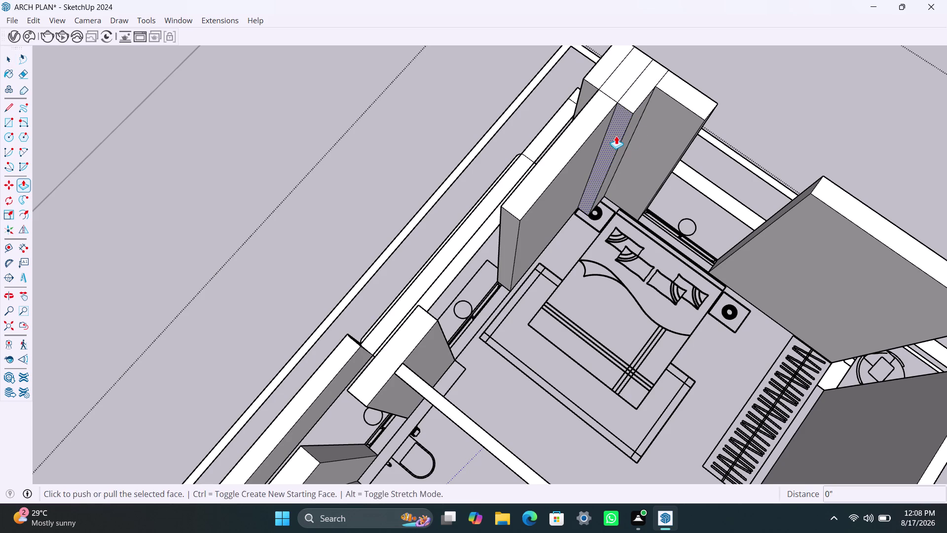
click(616, 135)
click(670, 98)
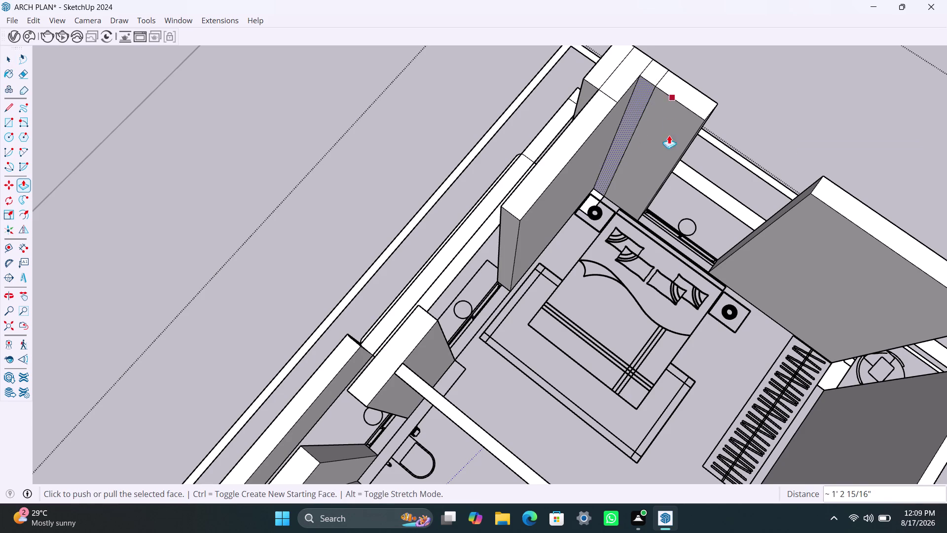
key(space)
Orbit to a top-down view looking into the upper bedroom.
scroll(down, 3)
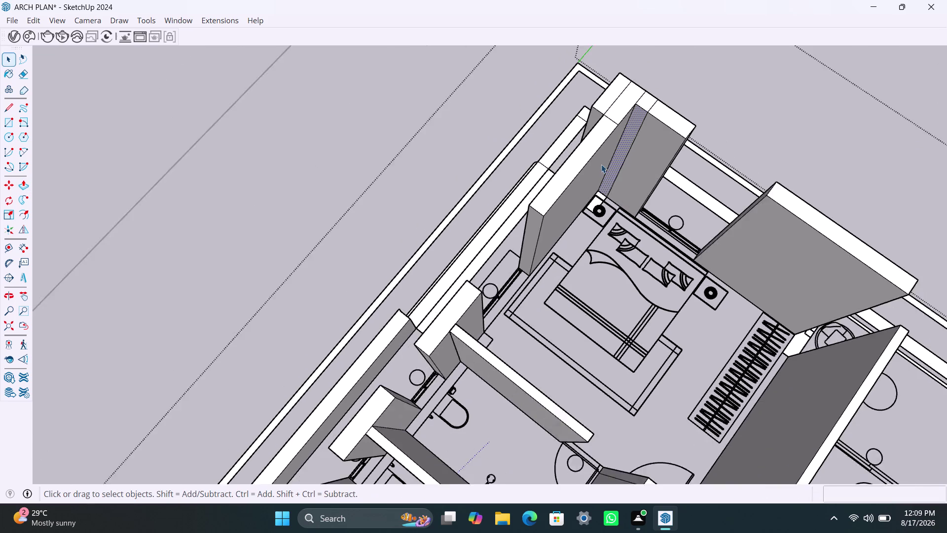
scroll(down, 3)
middle_drag(578, 209, 766, 251)
scroll(up, 3)
middle_drag(668, 136, 641, 160)
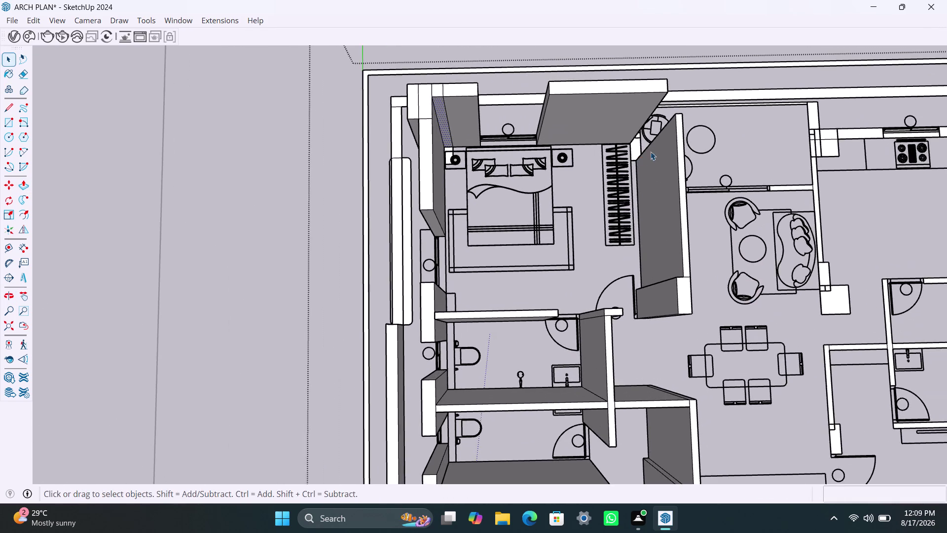
scroll(up, 3)
middle_drag(660, 157, 630, 232)
scroll(up, 3)
middle_drag(652, 171, 632, 153)
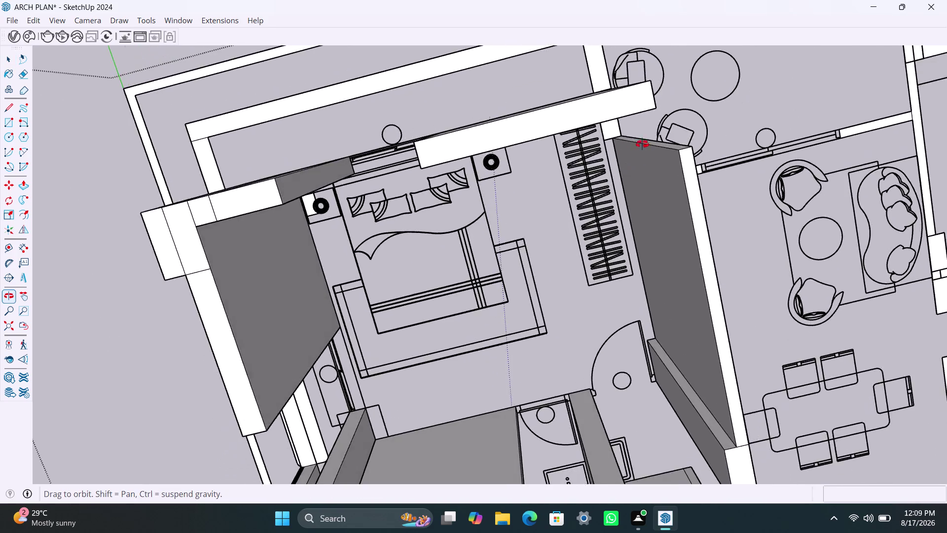
middle_drag(632, 153, 737, 146)
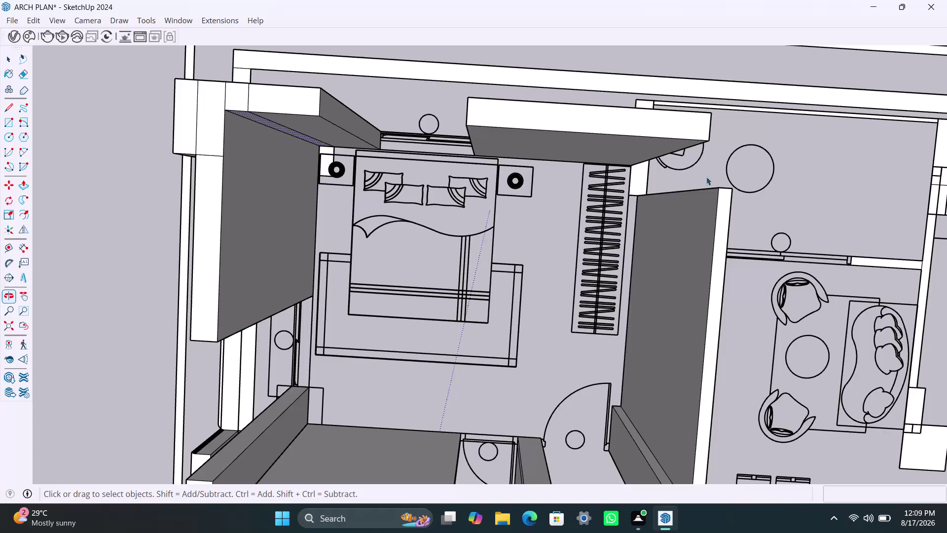
Raise the gap face beside the wardrobe up to the wall strip above the opening.
key(p)
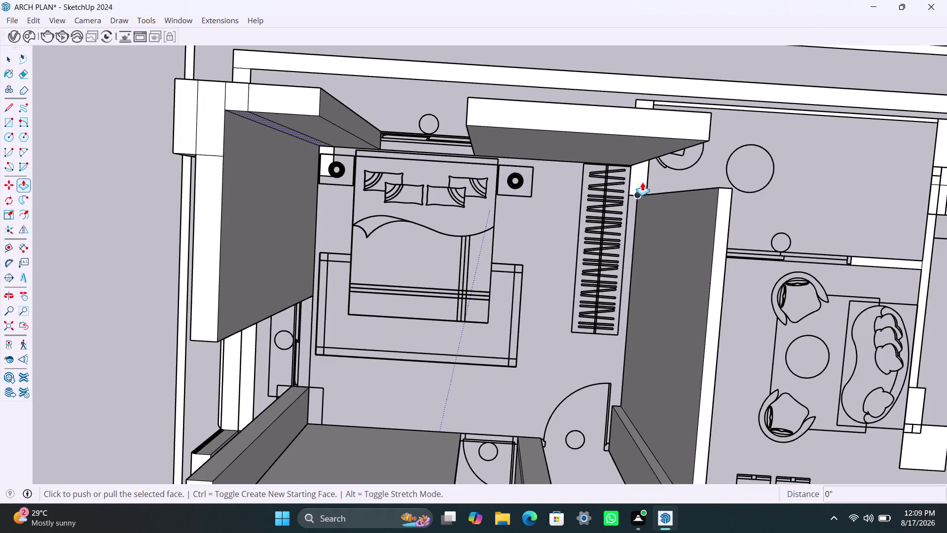
key(space)
click(634, 183)
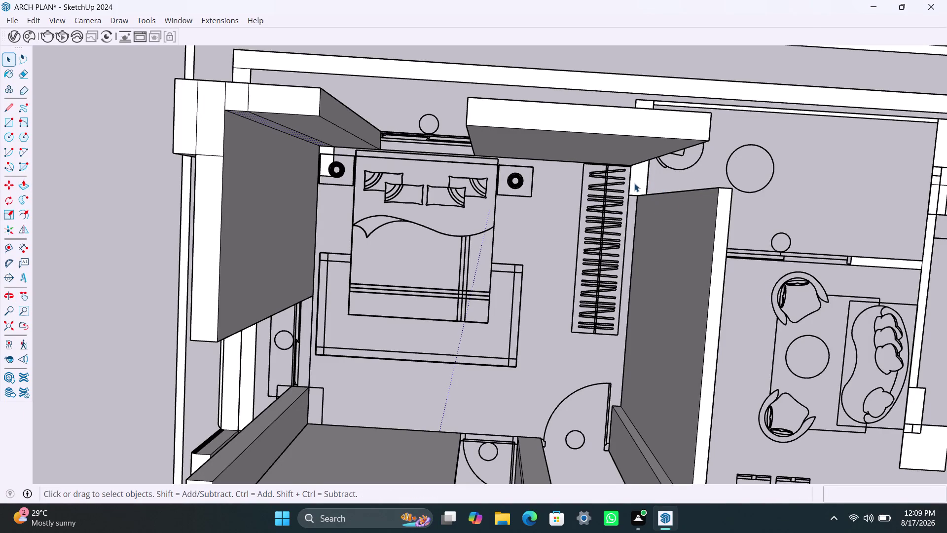
click(634, 183)
key(p)
click(634, 183)
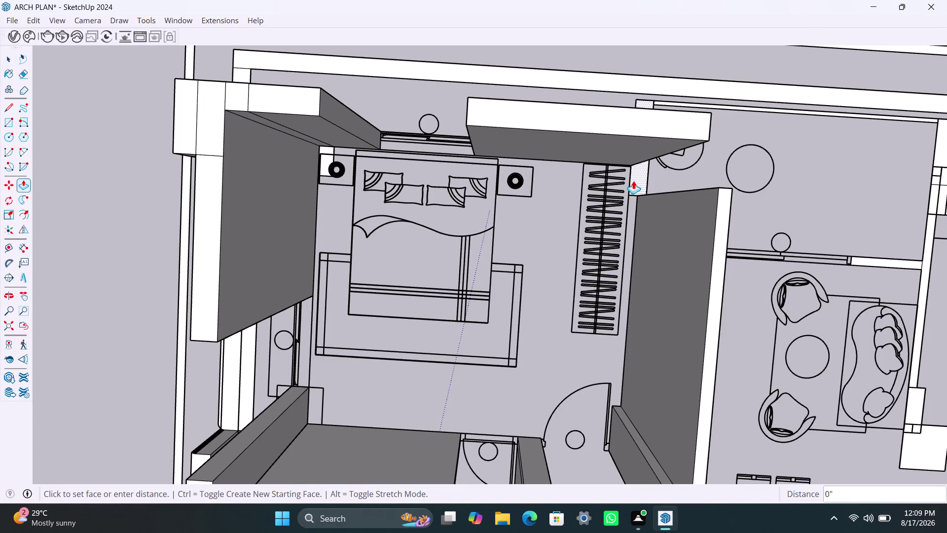
click(622, 125)
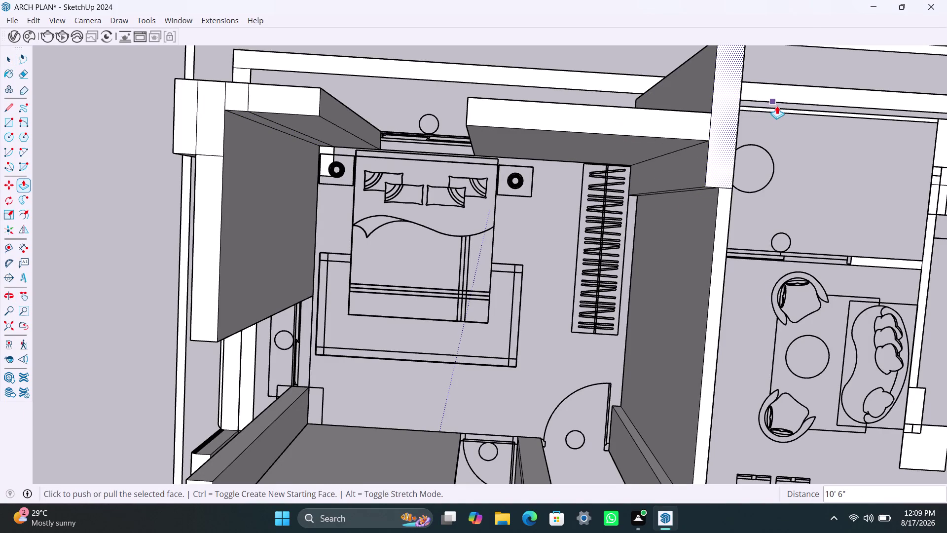
scroll(up, 3)
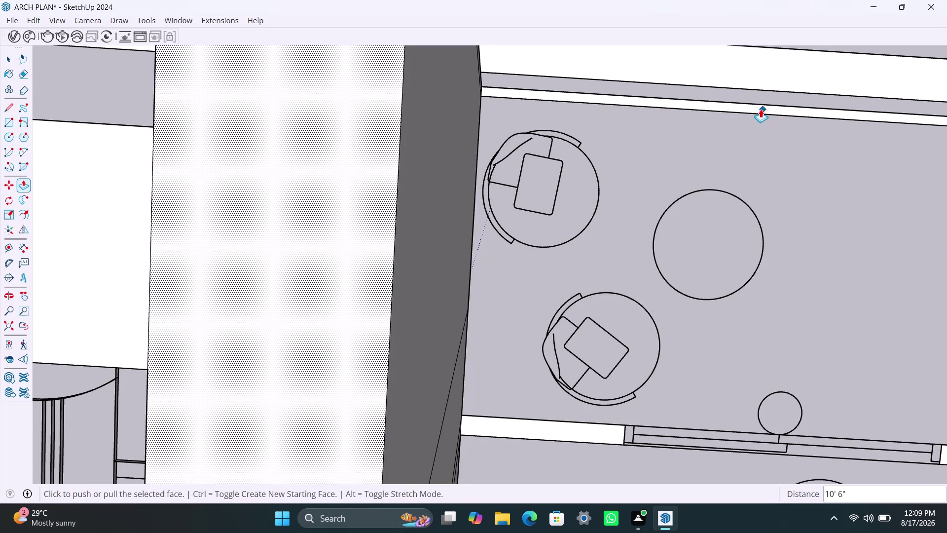
Extrude the thin strip above the seating area to full lintel height.
key(space)
double_click(660, 101)
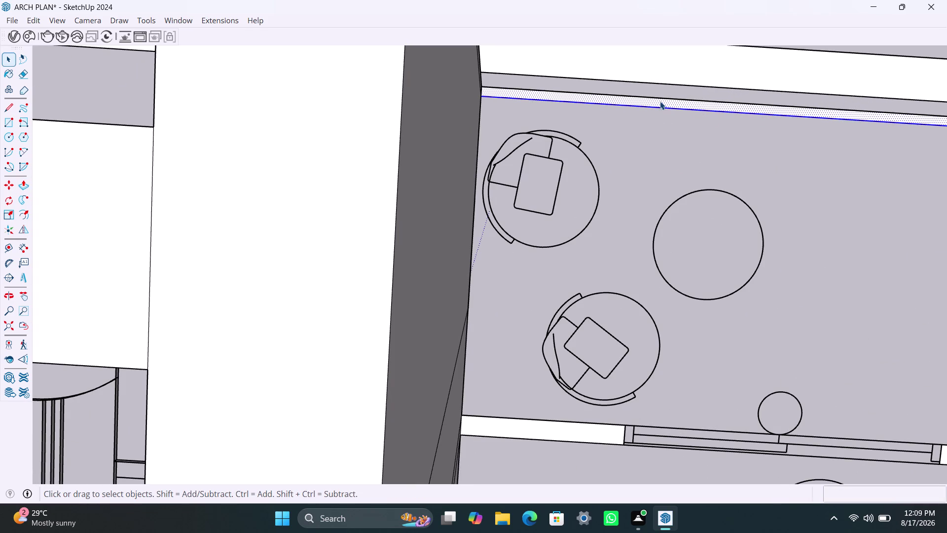
click(660, 101)
key(p)
click(661, 100)
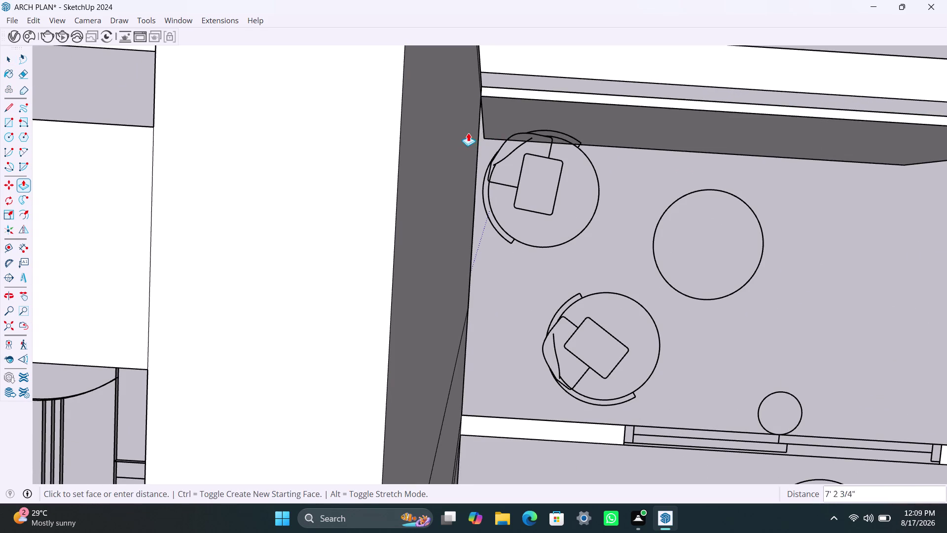
click(386, 156)
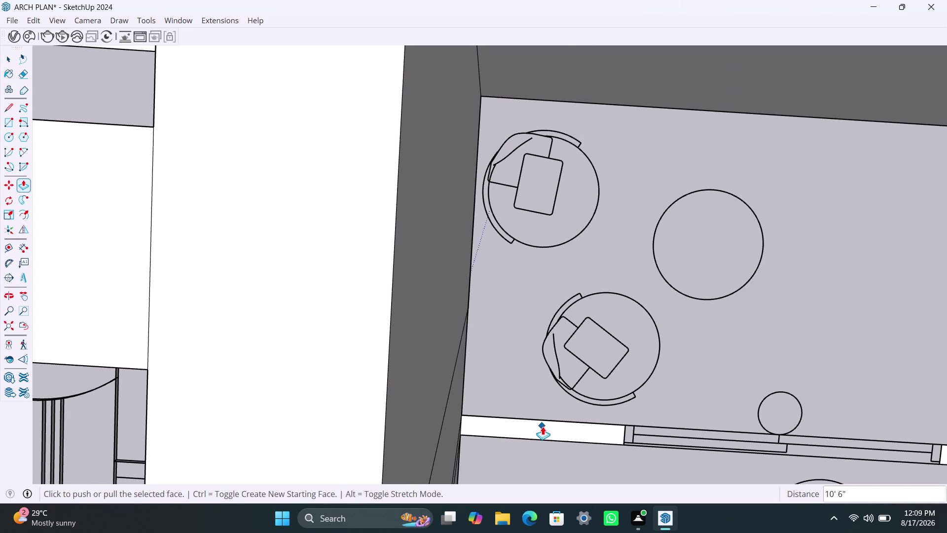
key(space)
Extrude the strip between the bedroom and living room to 10' 6".
click(534, 426)
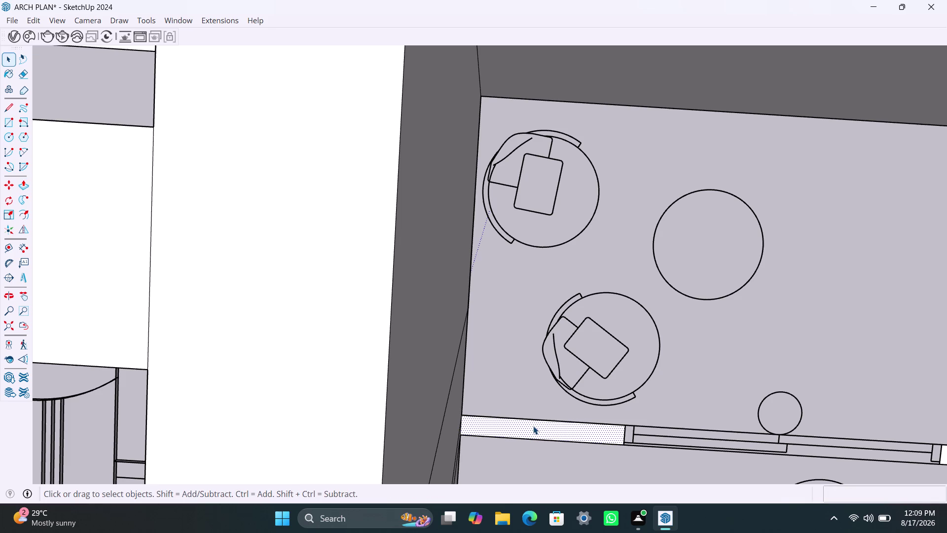
scroll(down, 3)
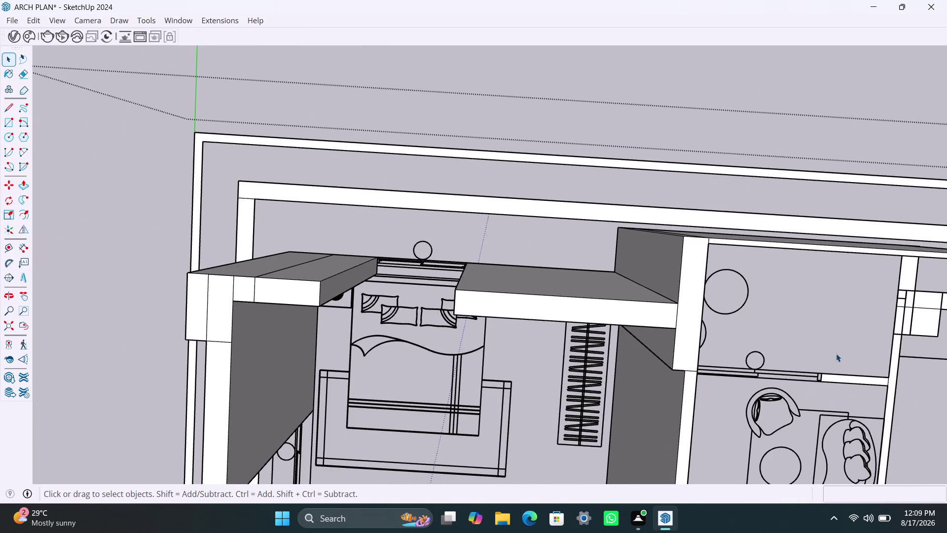
scroll(down, 3)
middle_drag(799, 275, 586, 105)
scroll(up, 3)
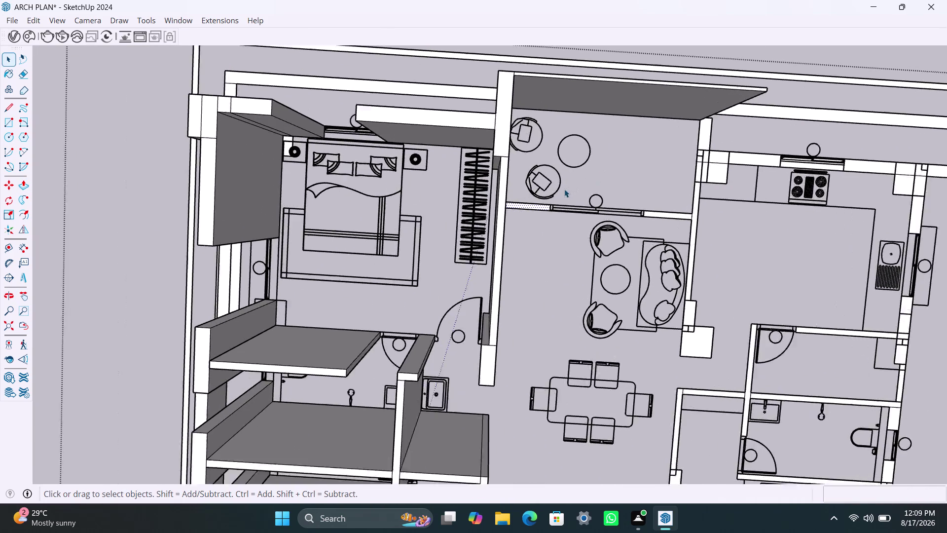
scroll(up, 3)
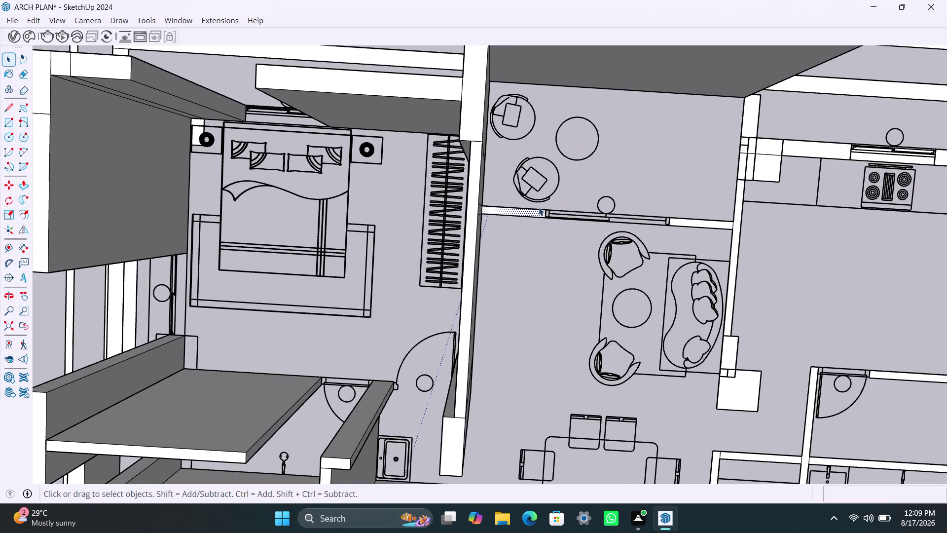
key(p)
click(528, 209)
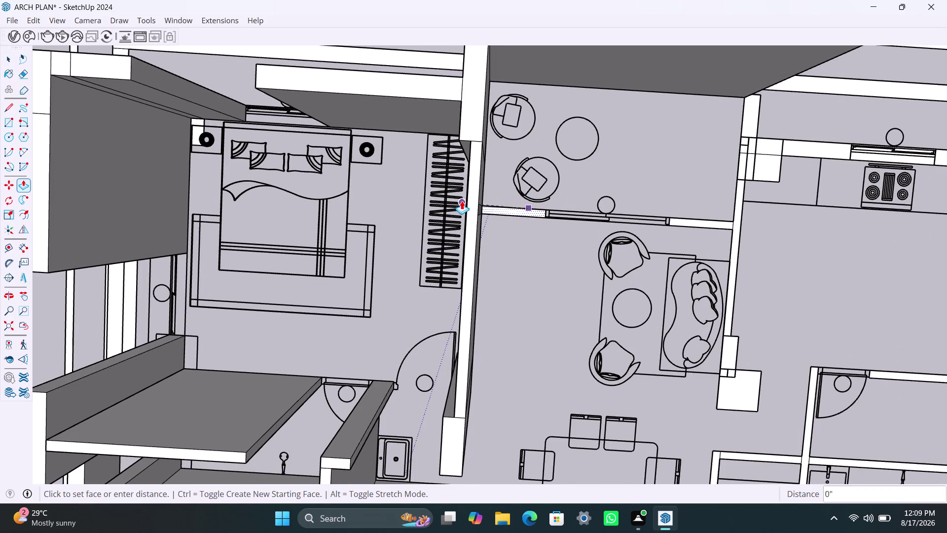
click(471, 198)
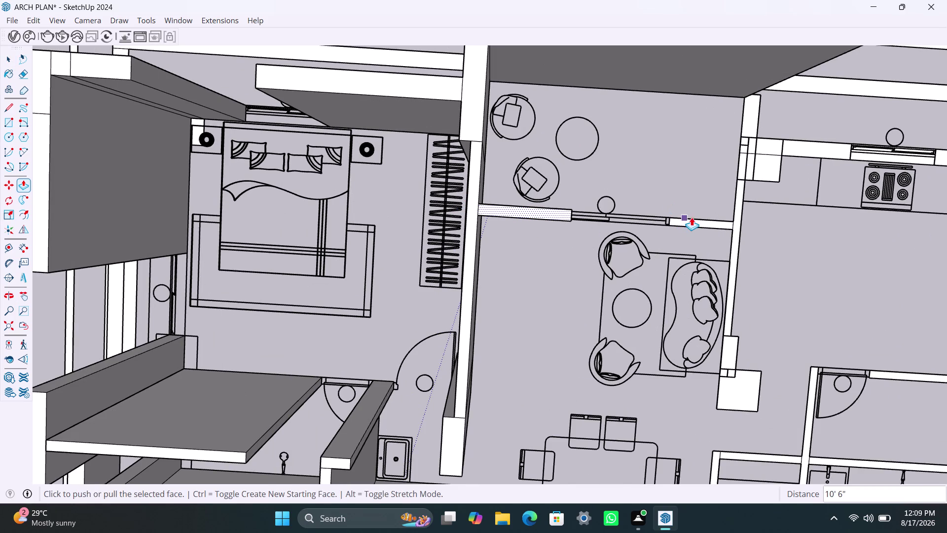
Extrude the strip beside the living room to 10' 6".
key(space)
key(space)
key(space)
key(space)
triple_click(695, 222)
click(694, 222)
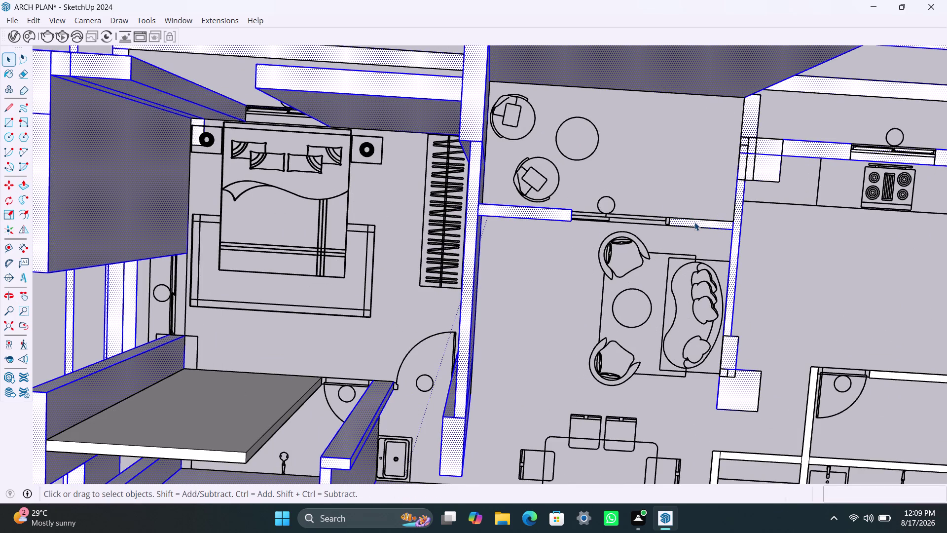
key(p)
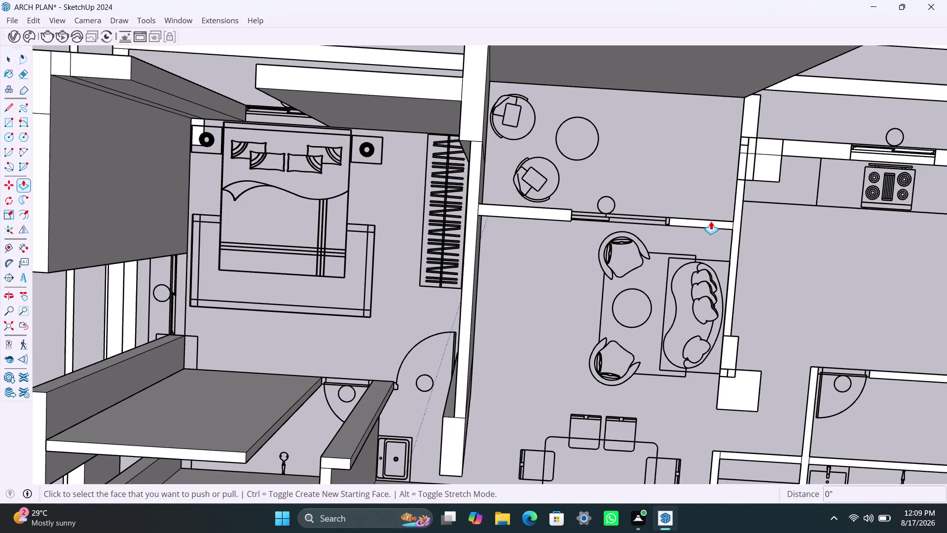
click(705, 221)
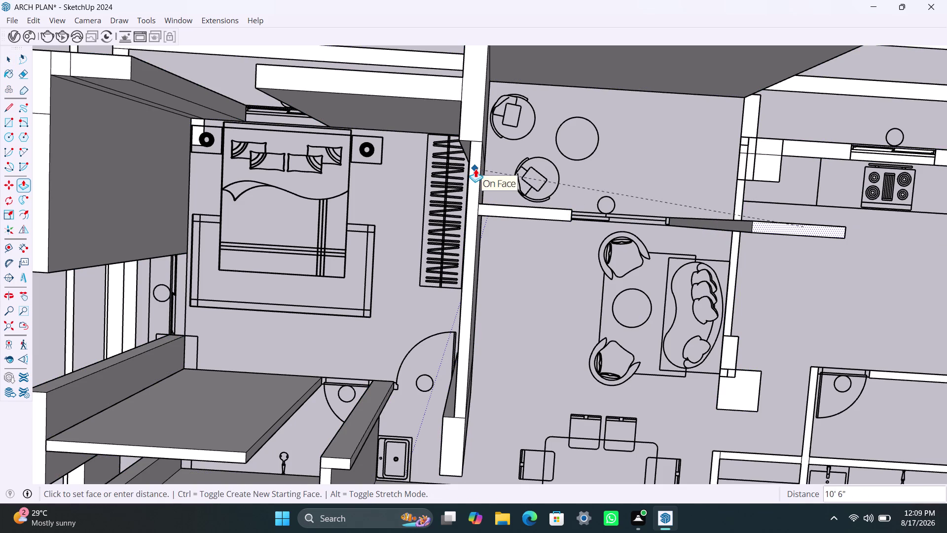
click(473, 115)
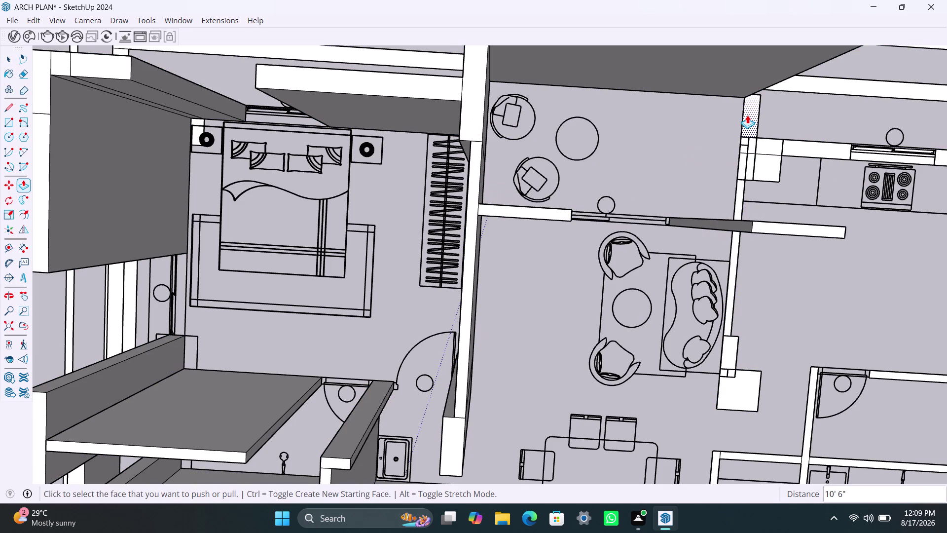
Raise six more right-side living-room wall faces to the same height.
double_click(747, 115)
double_click(752, 148)
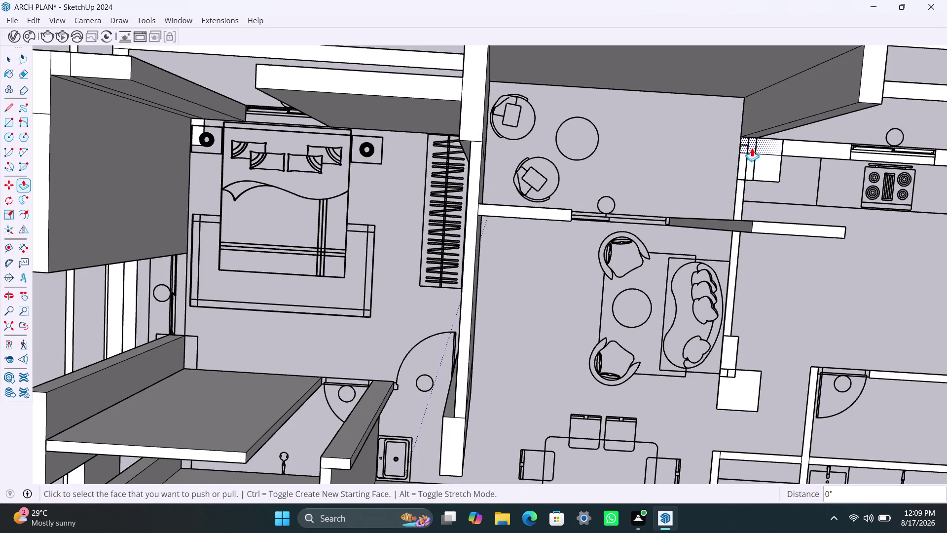
double_click(749, 164)
double_click(740, 190)
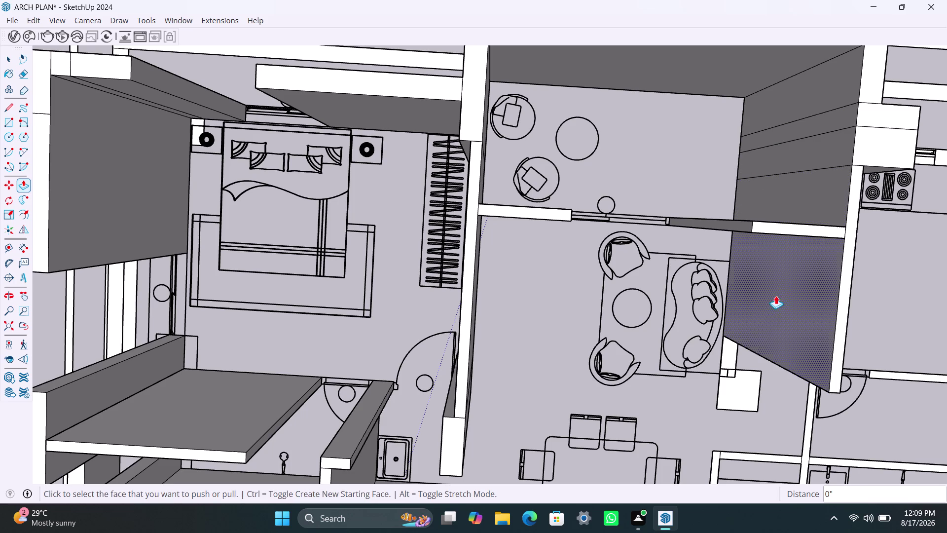
double_click(732, 363)
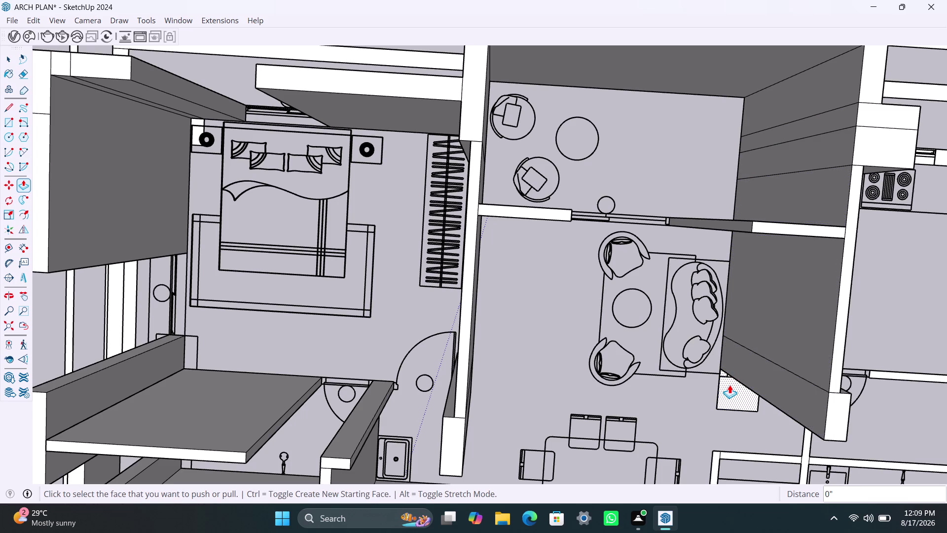
double_click(730, 384)
scroll(down, 3)
scroll(down, 3)
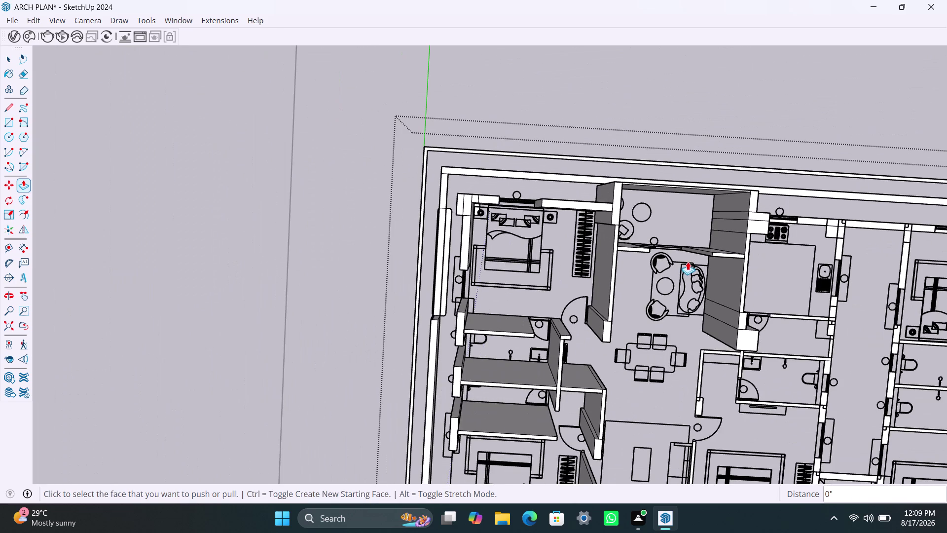
middle_drag(717, 237, 473, 165)
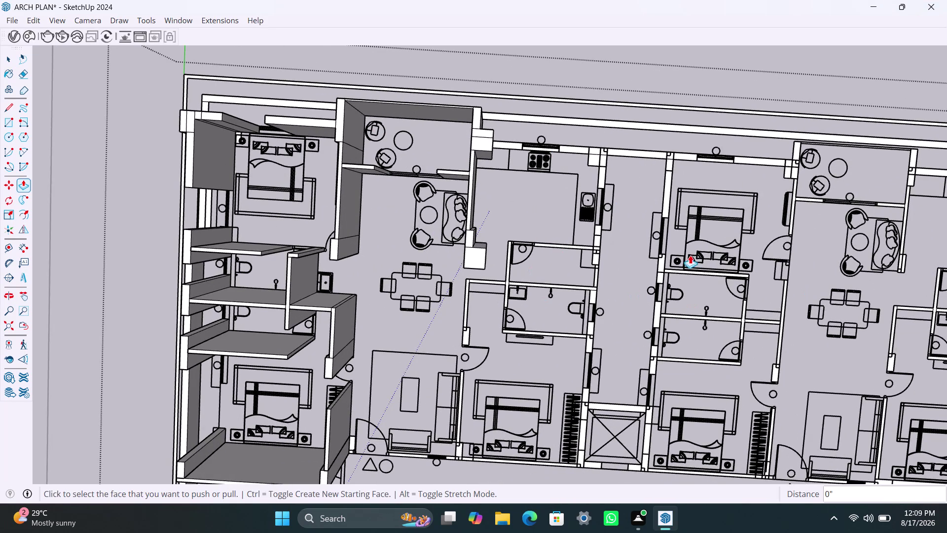
scroll(up, 3)
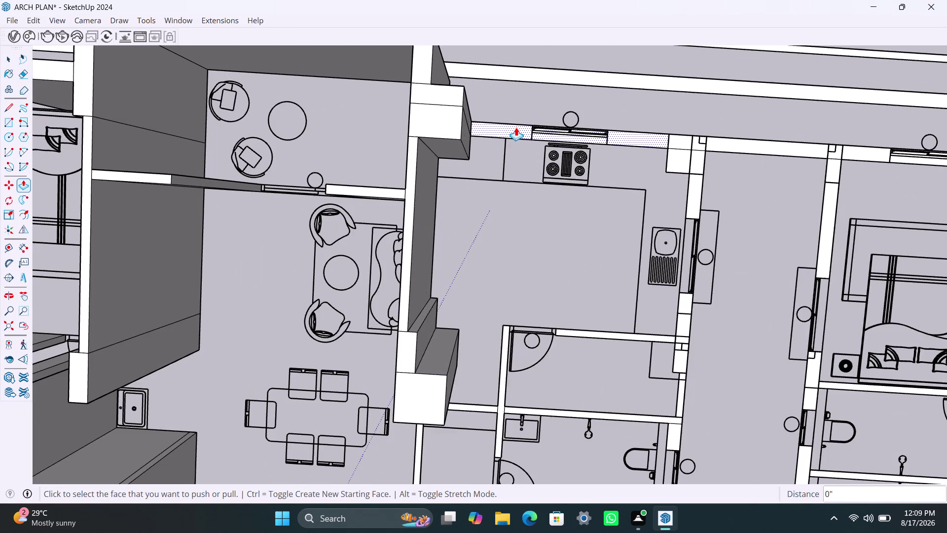
double_click(516, 134)
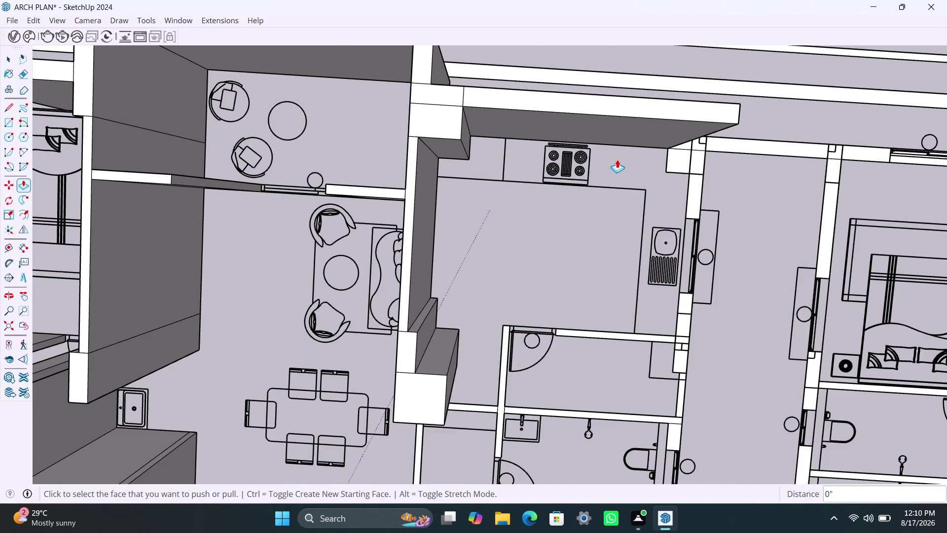
key(ctrl+z)
key(space)
click(554, 137)
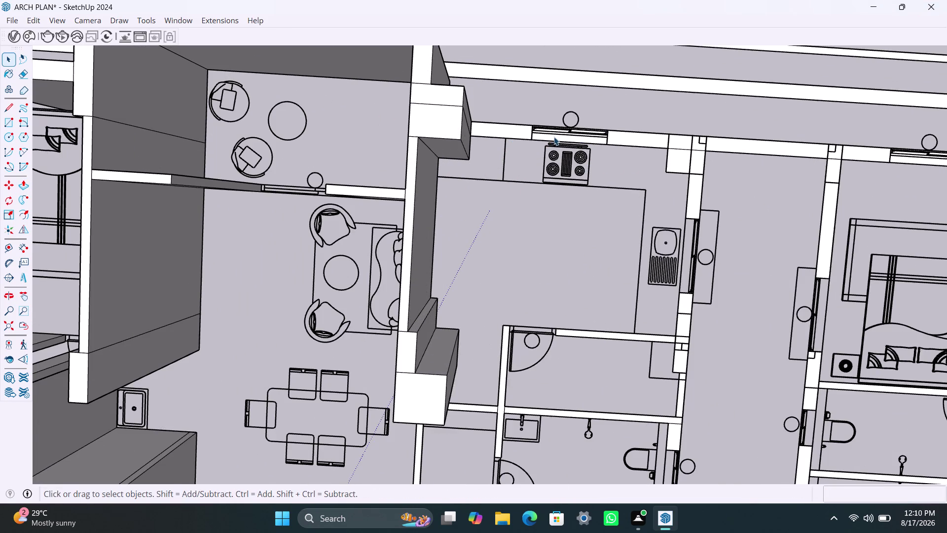
scroll(up, 3)
scroll(up, 3)
Delete the kitchen wall strips beside the window, then restore them.
click(568, 139)
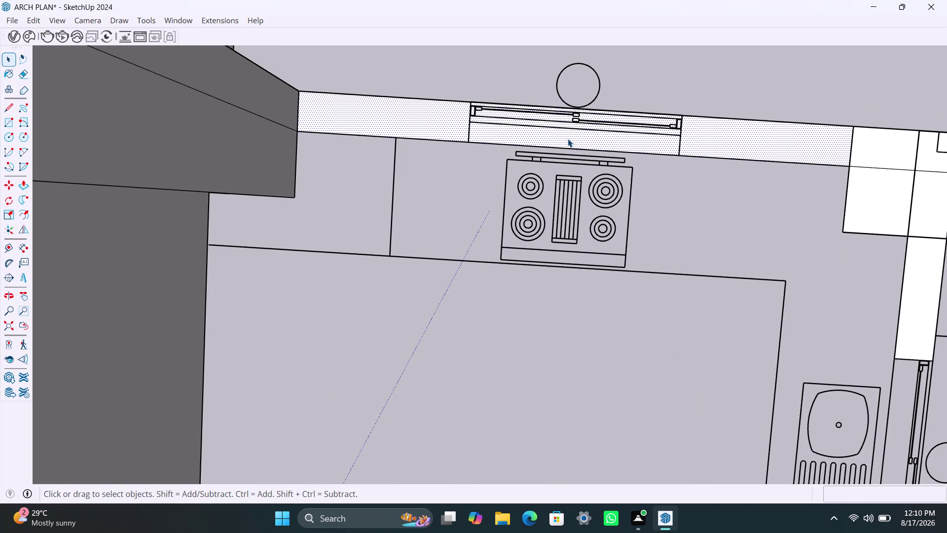
double_click(568, 139)
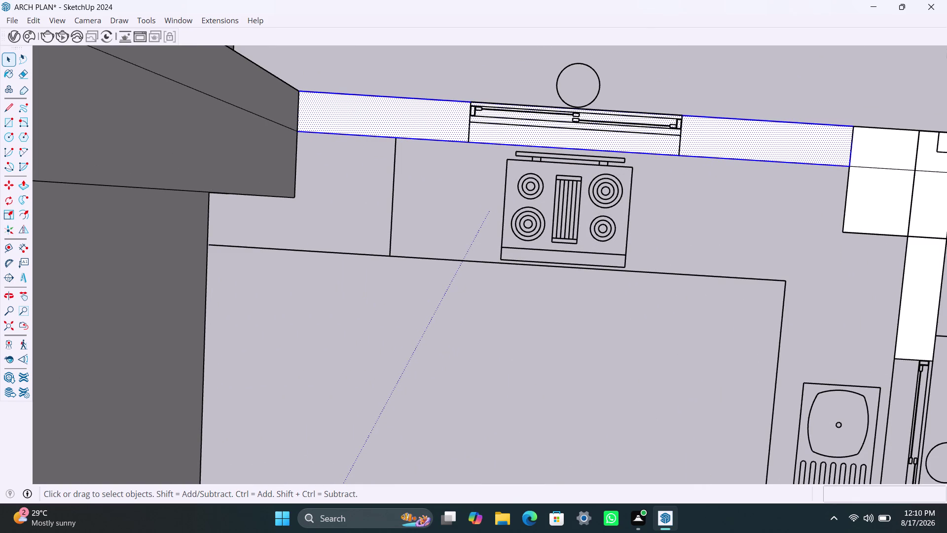
key(Delete)
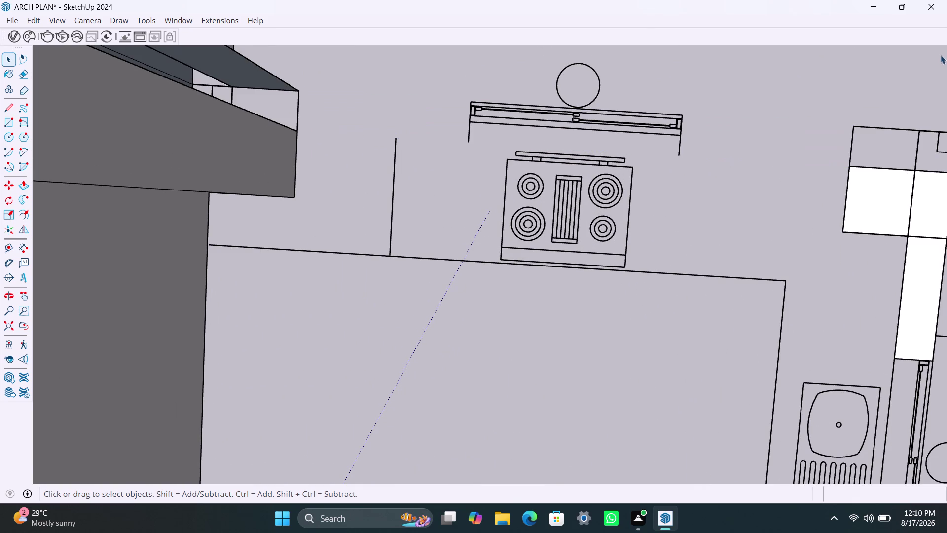
key(ctrl+z)
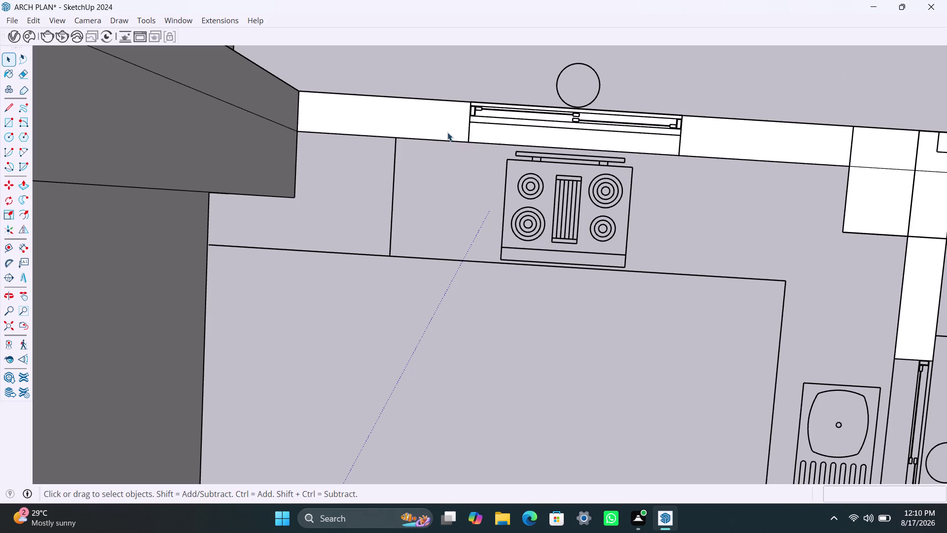
click(447, 132)
key(Delete)
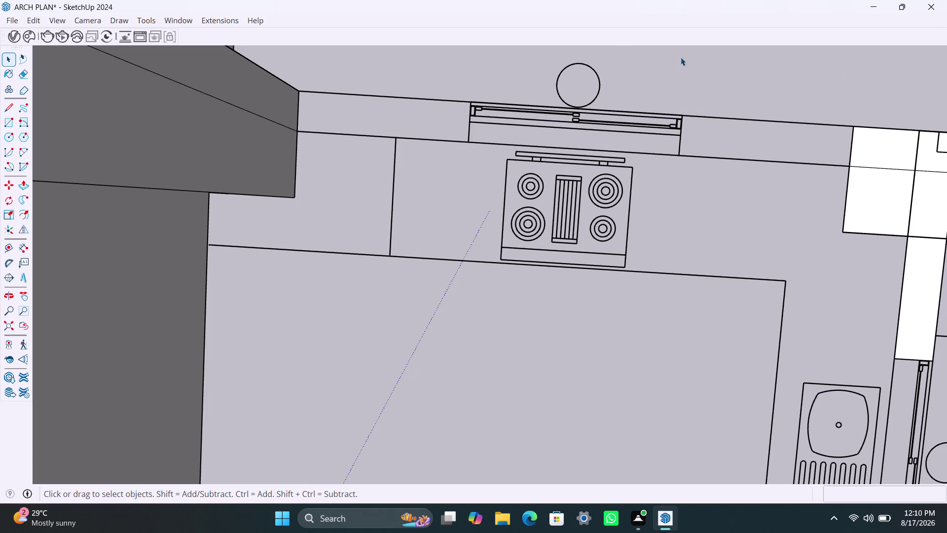
Try drawing rectangles over the left wall strip, undoing the first attempt.
key(r)
click(301, 91)
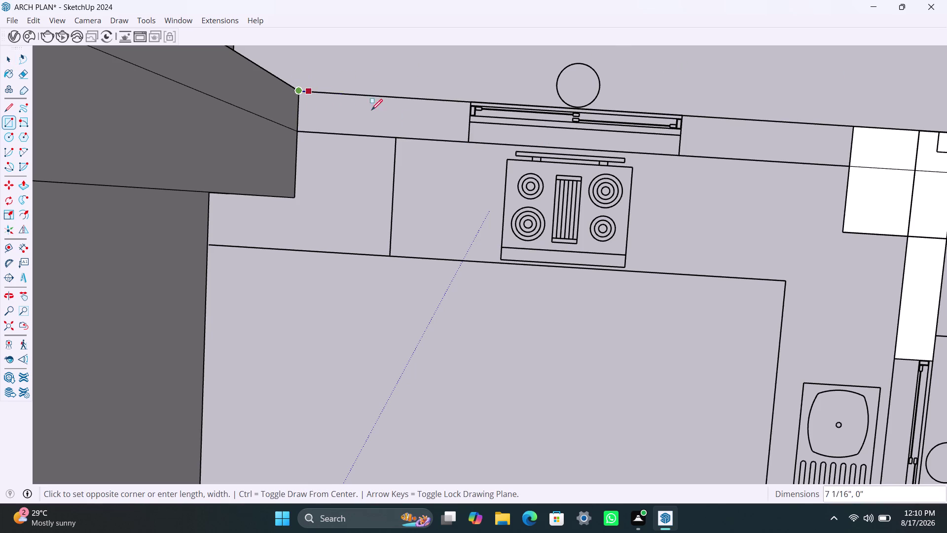
click(468, 144)
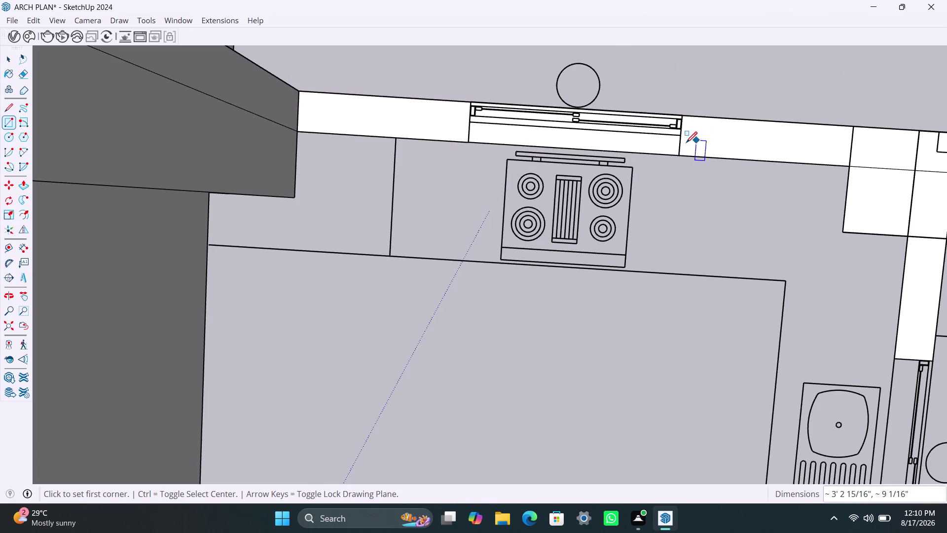
key(ctrl+z)
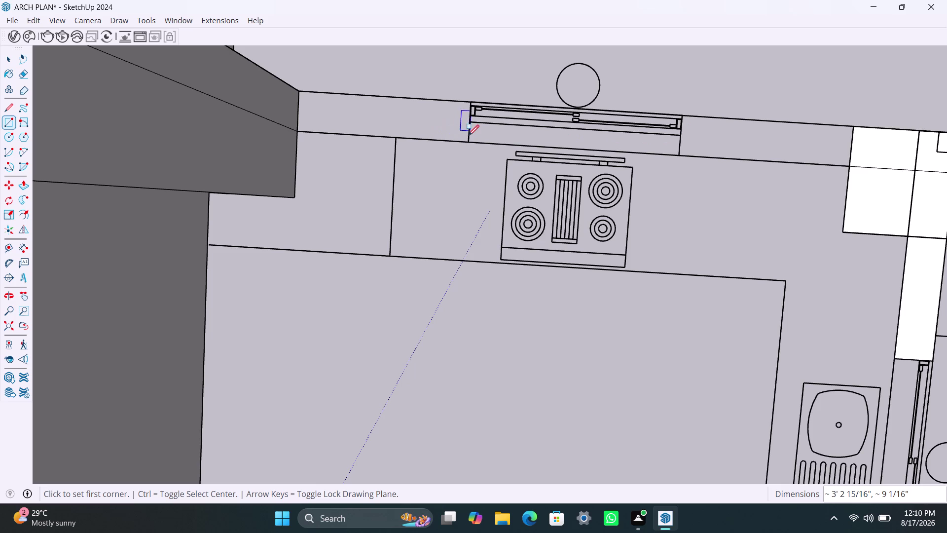
click(468, 138)
click(301, 95)
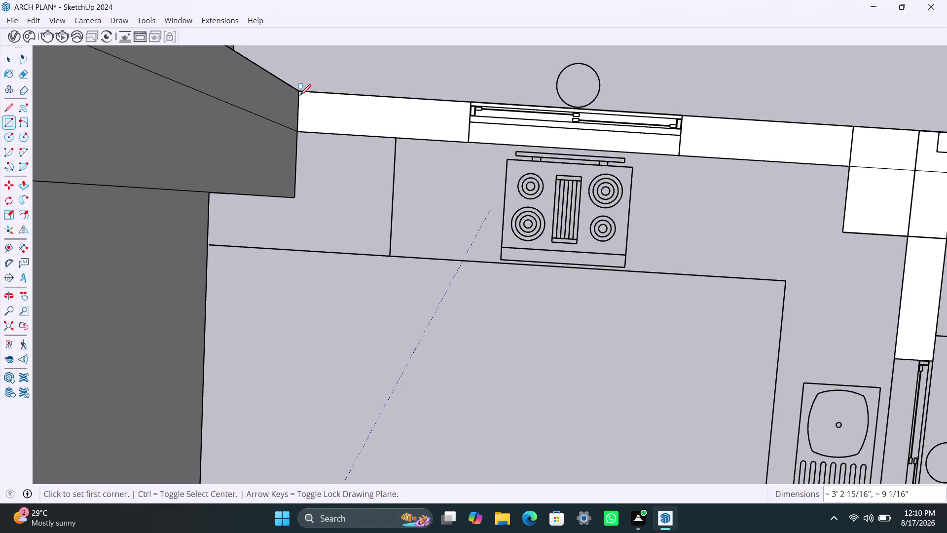
key(space)
click(512, 138)
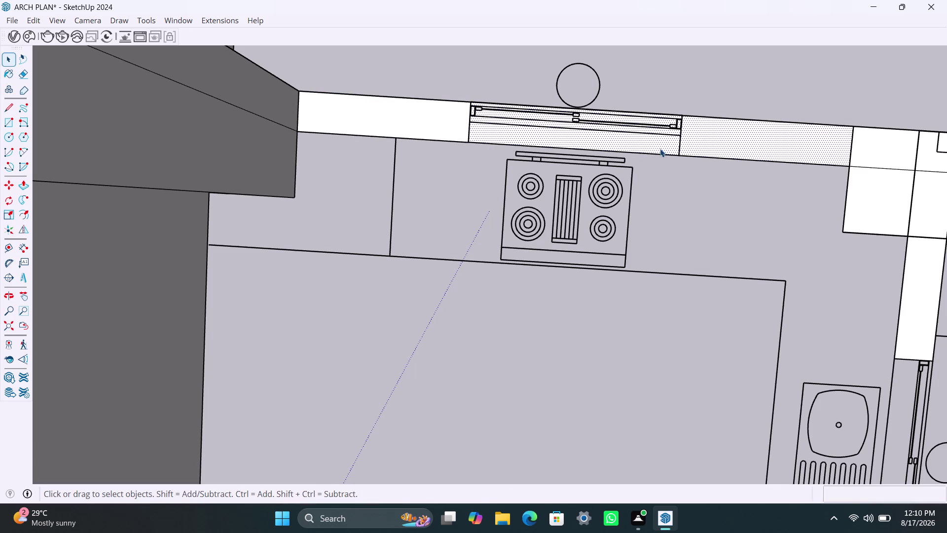
key(Delete)
Draw a rectangle across the window opening to make it a separate face.
key(r)
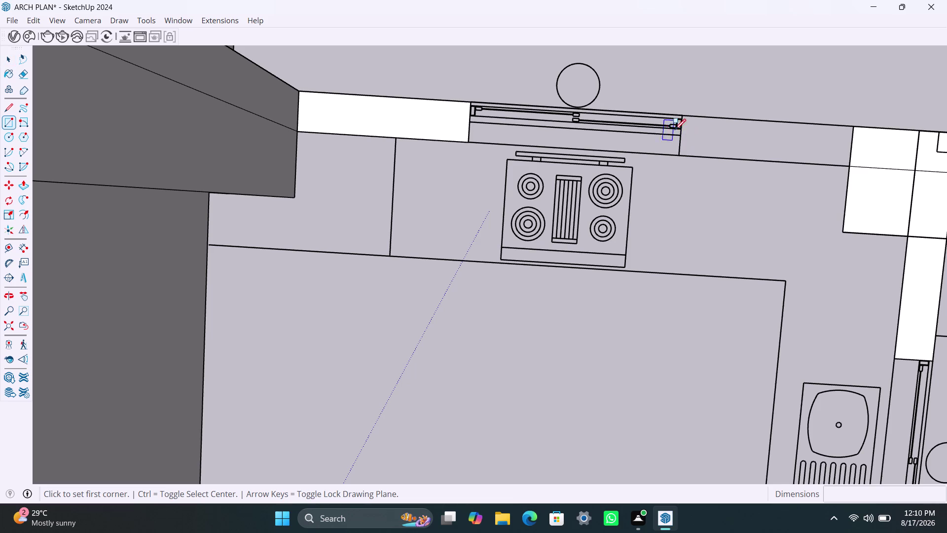
click(684, 116)
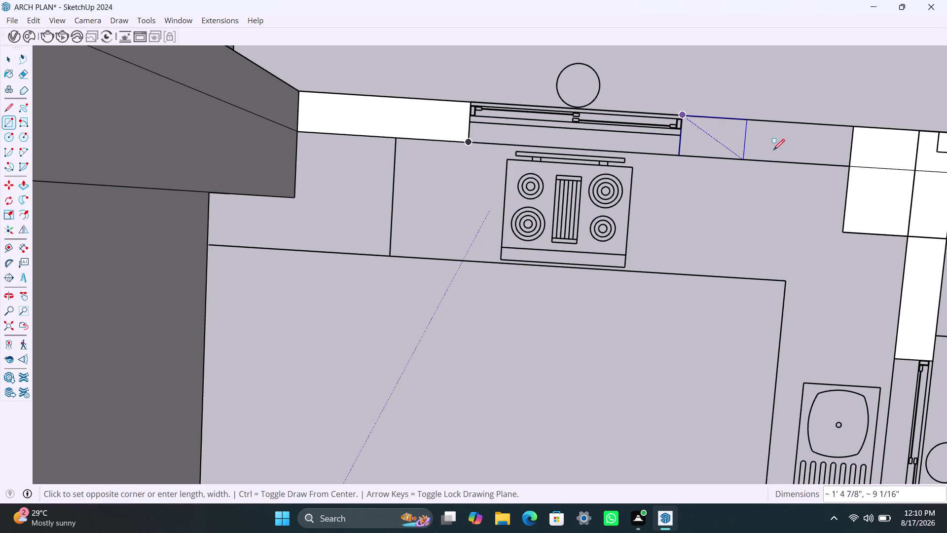
click(853, 164)
key(space)
click(665, 145)
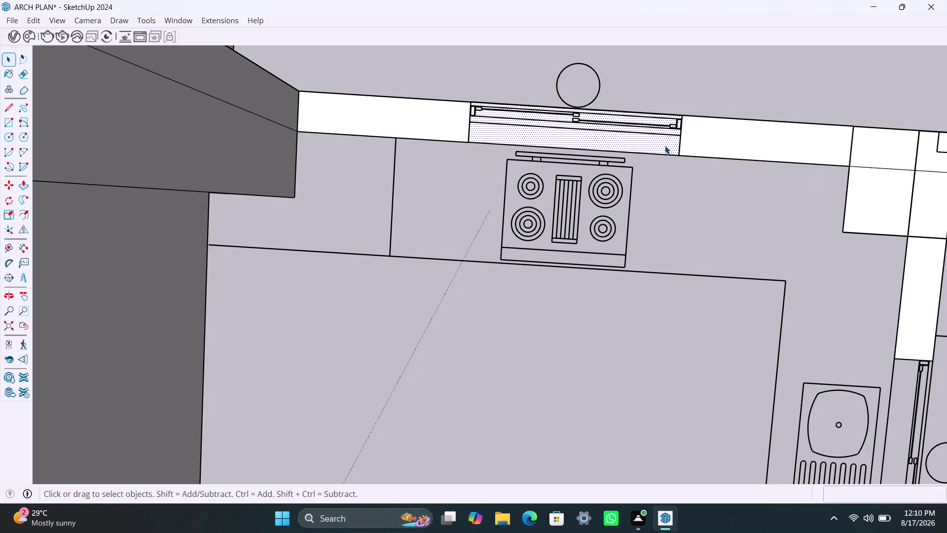
key(Delete)
scroll(down, 3)
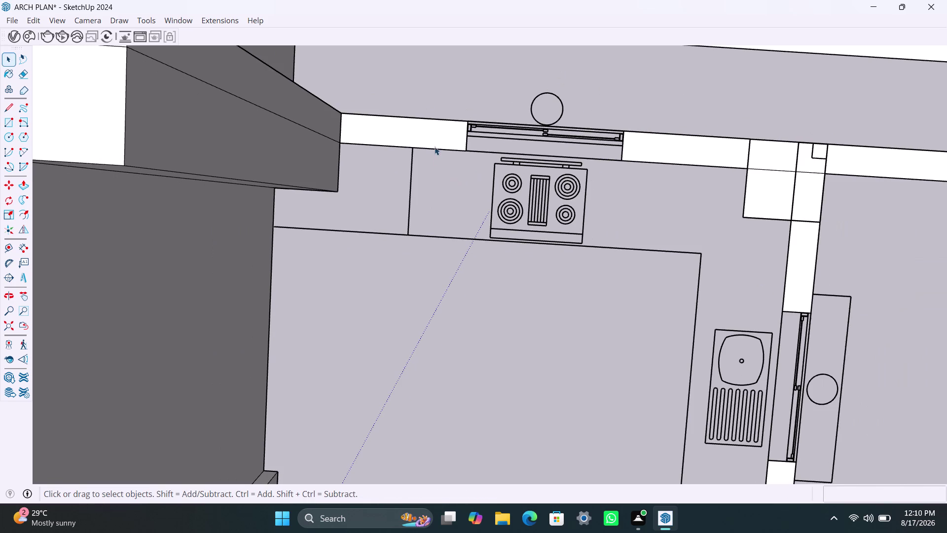
Select the connected kitchen wall geometry and switch to Push/Pull (P).
click(433, 141)
scroll(down, 3)
scroll(down, 3)
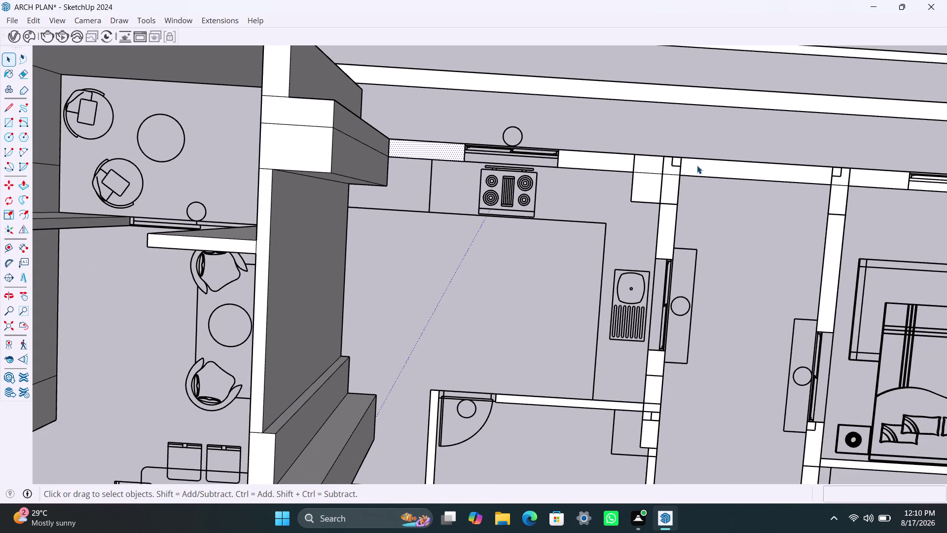
double_click(703, 165)
double_click(704, 166)
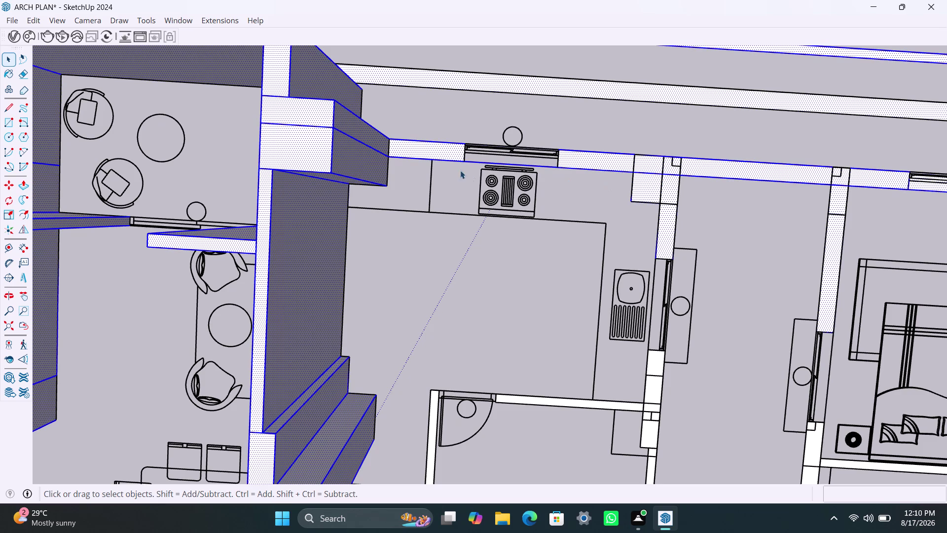
key(p)
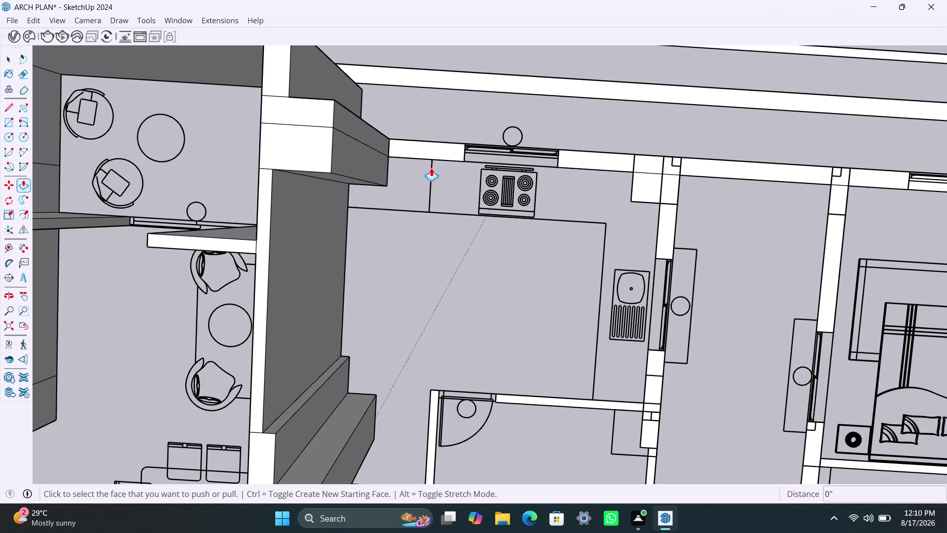
Extrude the window-side strips, sink wall, bathroom-door wall and corner piece to full height.
double_click(427, 153)
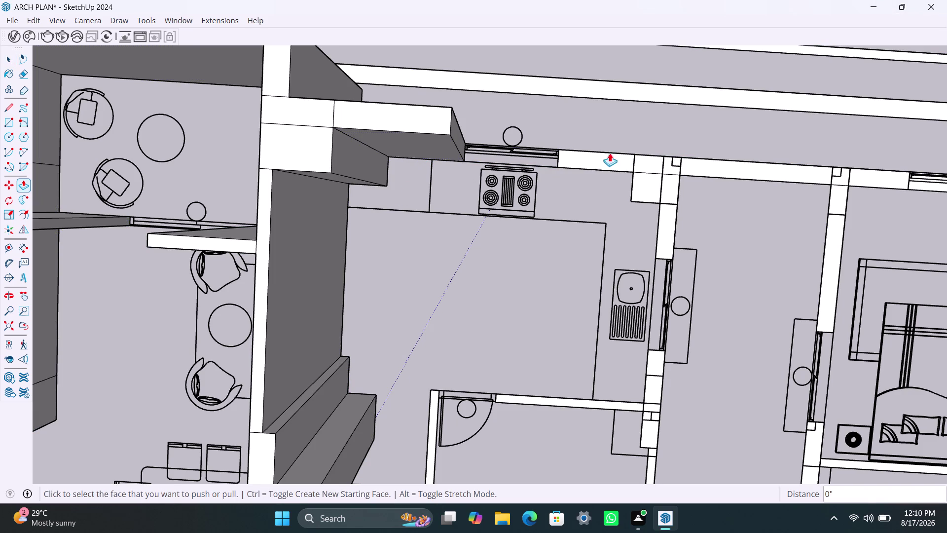
double_click(608, 159)
double_click(647, 180)
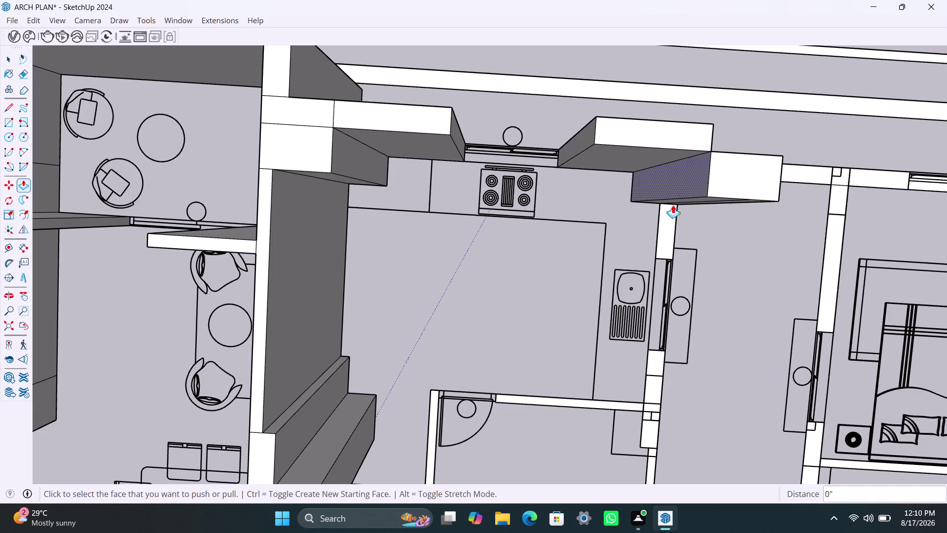
double_click(670, 226)
double_click(590, 406)
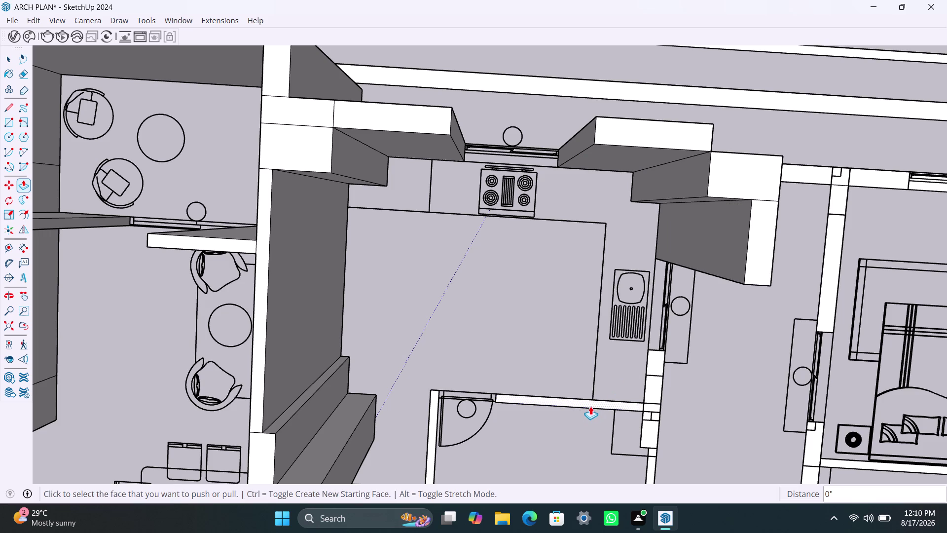
double_click(427, 443)
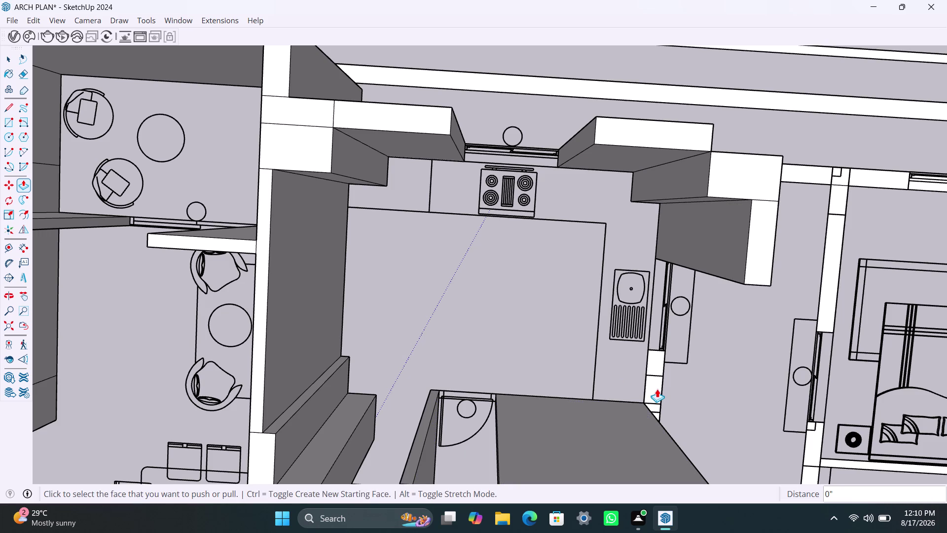
double_click(657, 389)
scroll(down, 3)
Raise the strip between kitchen and bathroom, then undo that extrusion.
middle_drag(695, 297, 621, 239)
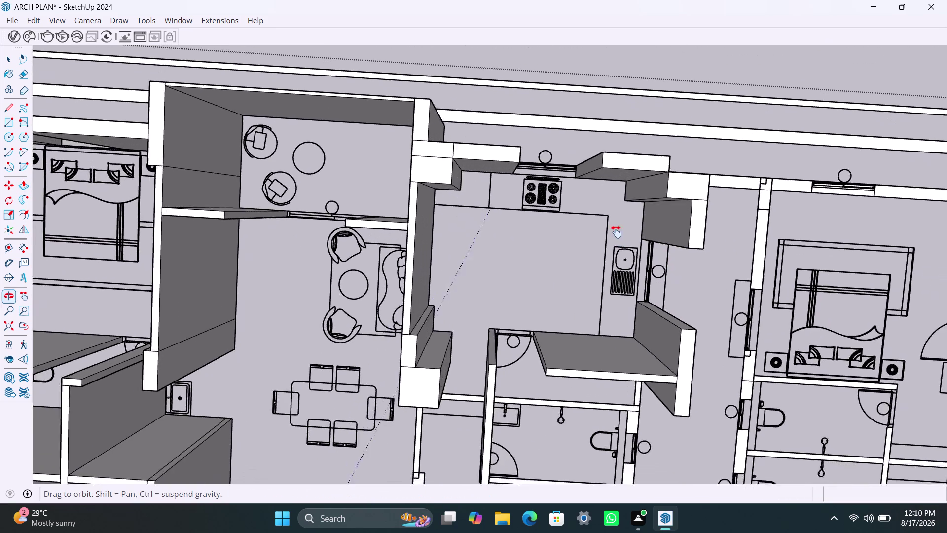
middle_drag(621, 240, 609, 221)
scroll(up, 3)
double_click(575, 330)
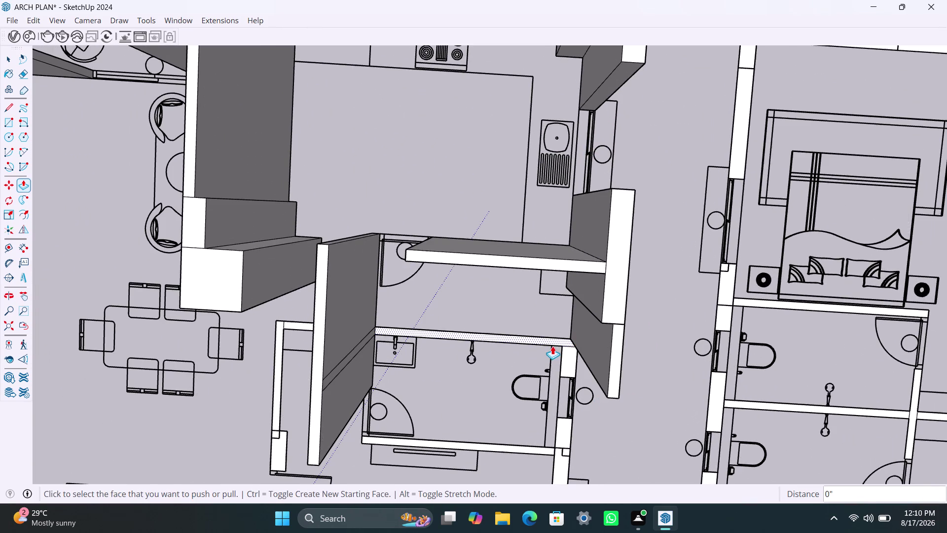
double_click(550, 344)
scroll(down, 3)
middle_drag(563, 398, 553, 331)
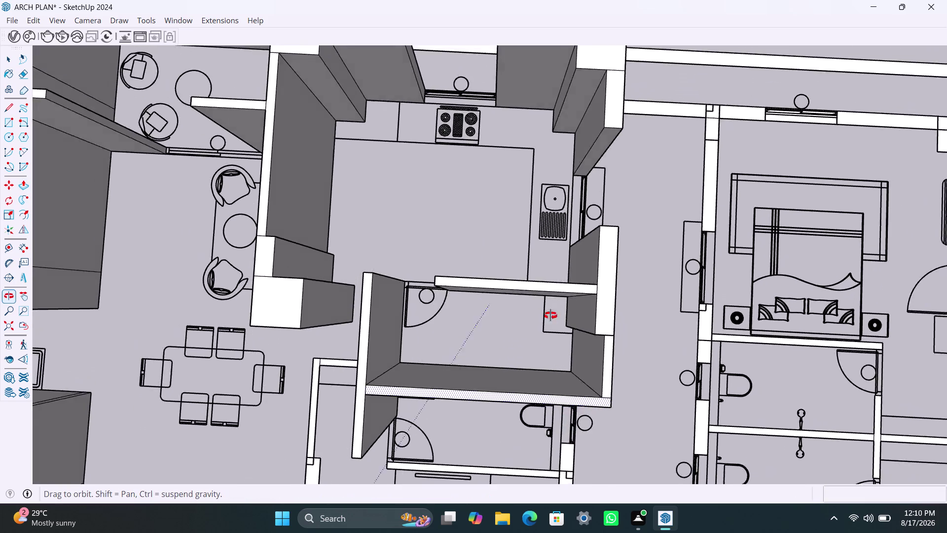
middle_drag(553, 330, 542, 214)
key(ctrl+z)
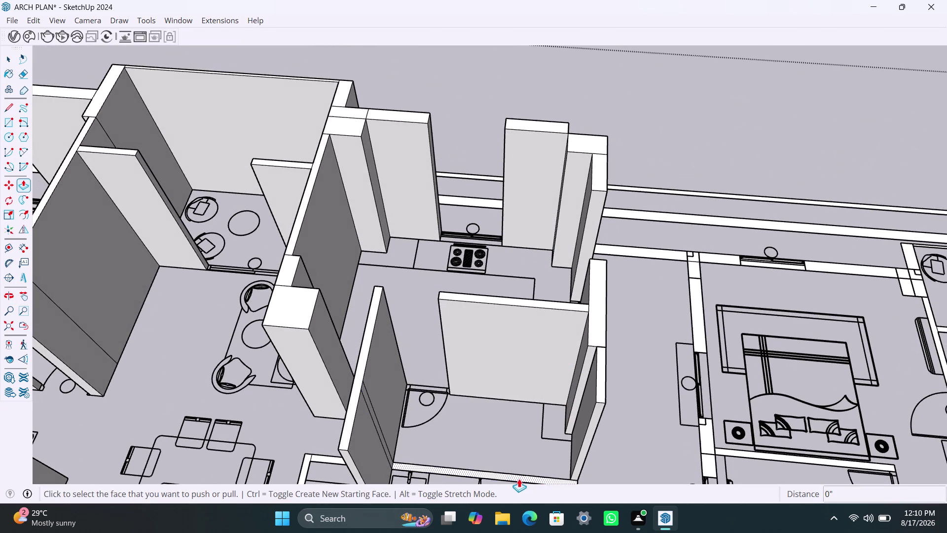
Pull the wall strip above the bathroom up to the adjacent wall top.
scroll(down, 3)
middle_drag(537, 387, 557, 346)
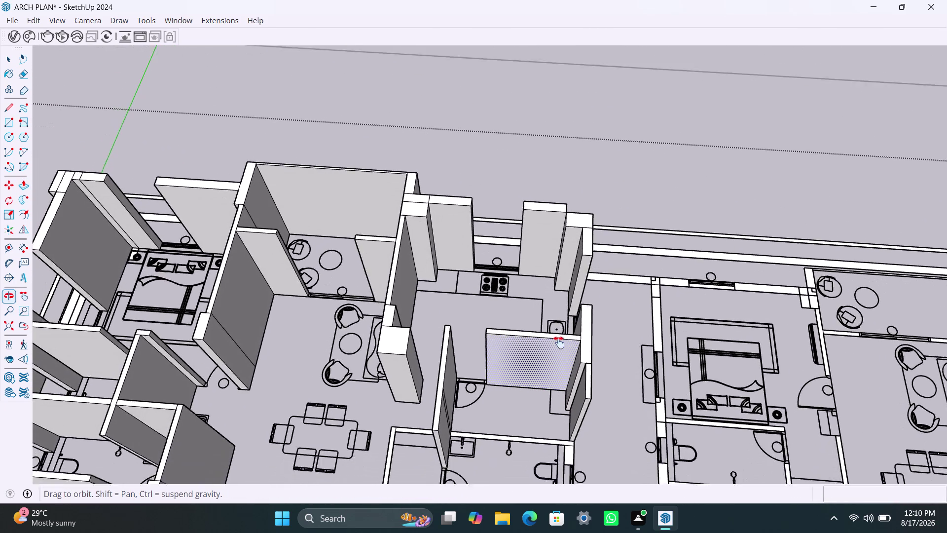
middle_drag(558, 347, 569, 298)
scroll(up, 3)
middle_drag(546, 357, 550, 429)
scroll(up, 3)
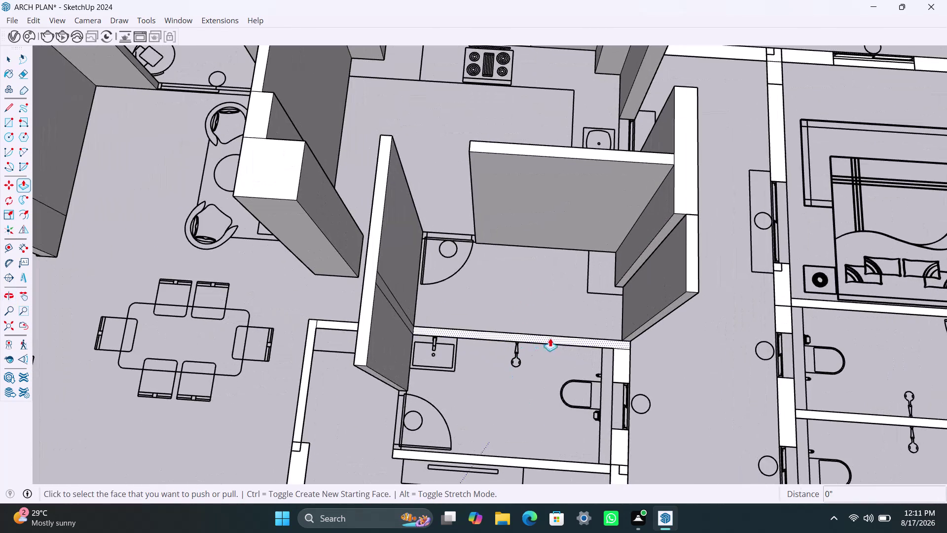
click(556, 337)
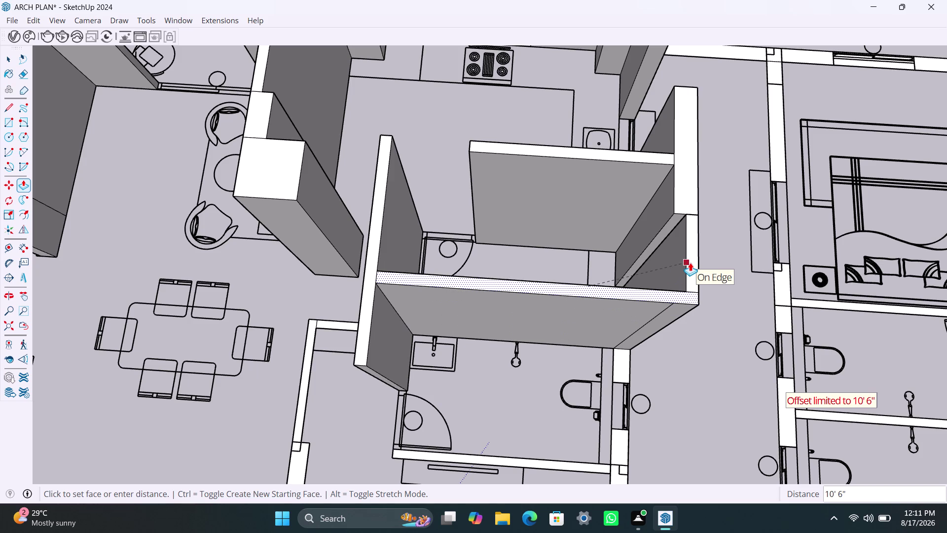
click(690, 263)
double_click(620, 369)
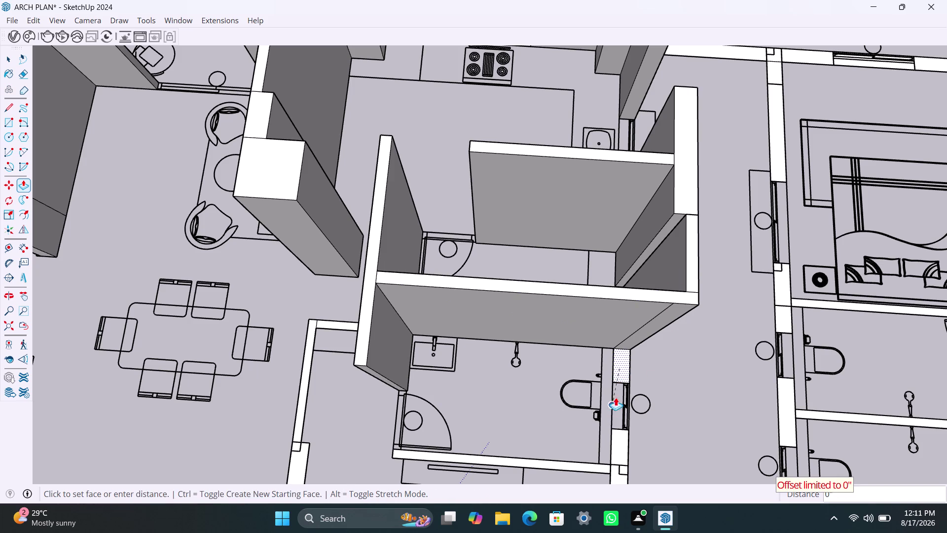
Raise the narrow wall piece to the neighbouring wall's top after cancelled attempts.
click(623, 360)
click(625, 364)
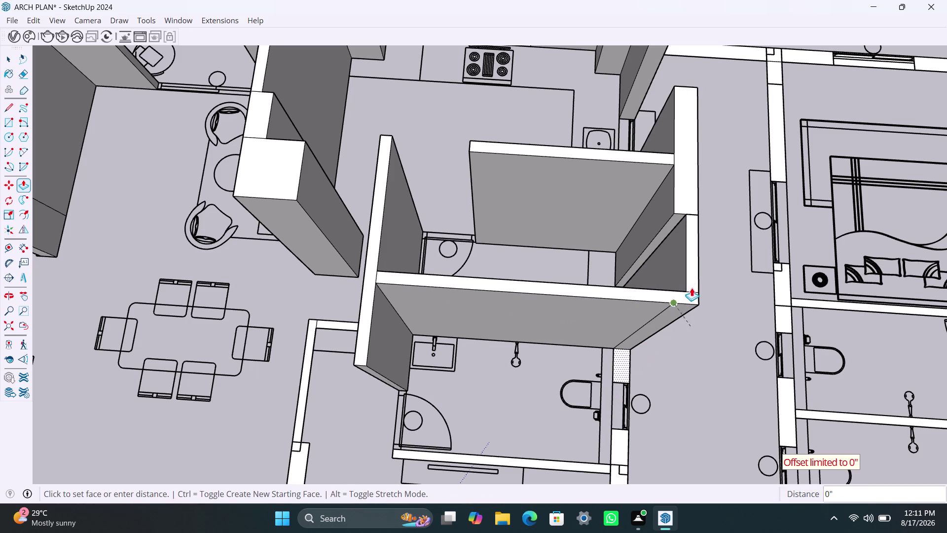
click(622, 363)
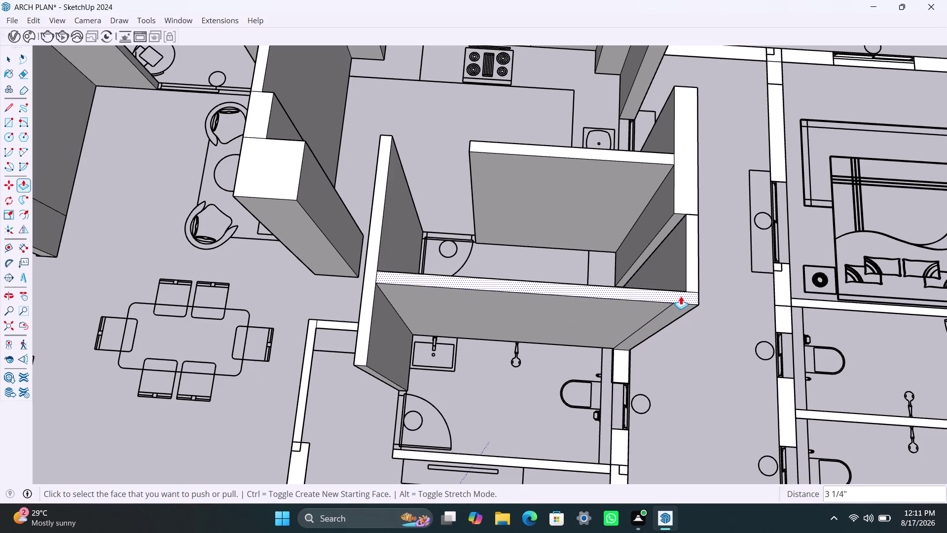
key(ctrl+z)
click(622, 369)
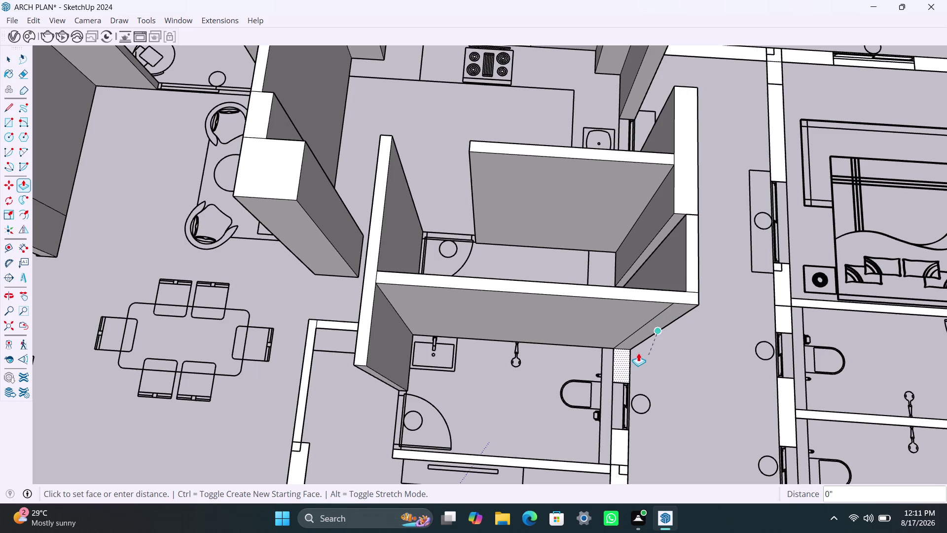
key(ctrl+z)
click(622, 369)
key(ctrl+z)
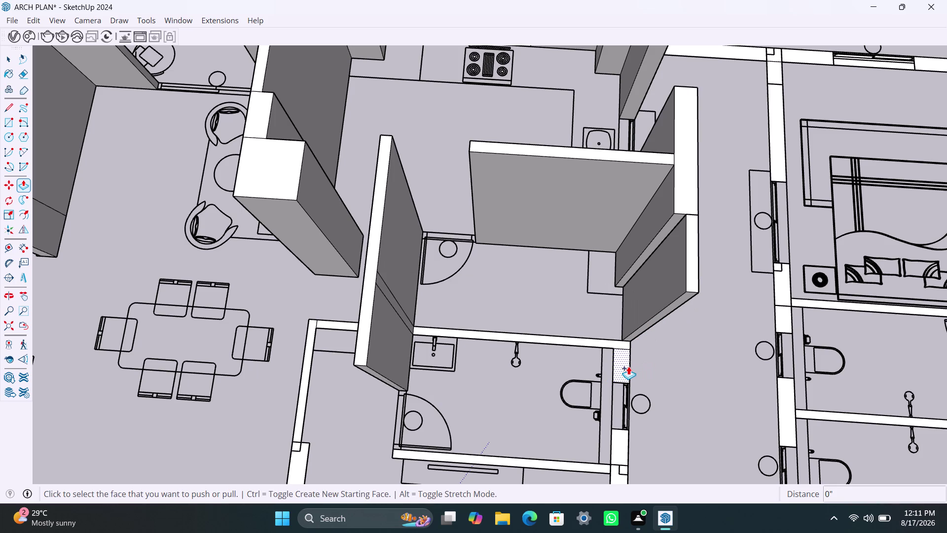
click(628, 366)
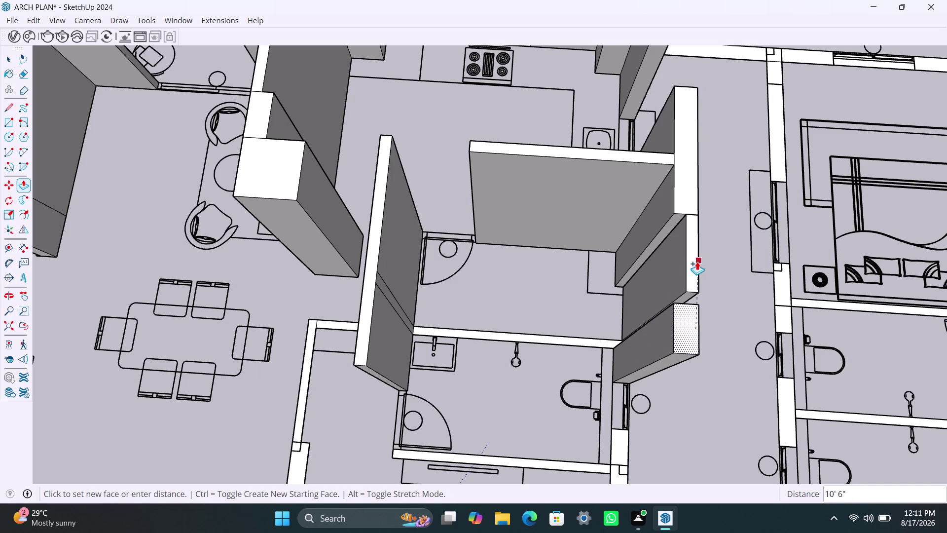
click(697, 262)
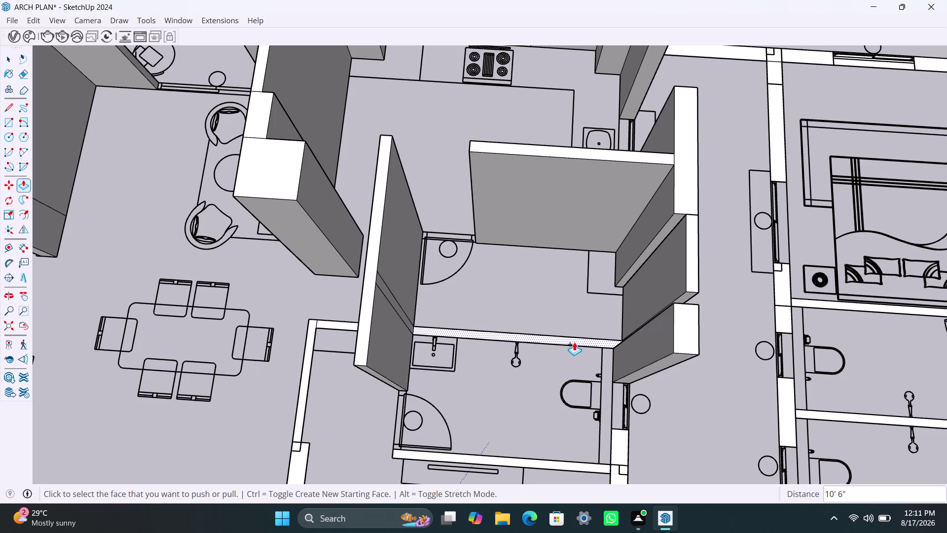
Repeat the extrusion on the bathroom's upper strip, short piece and lower wall.
double_click(574, 340)
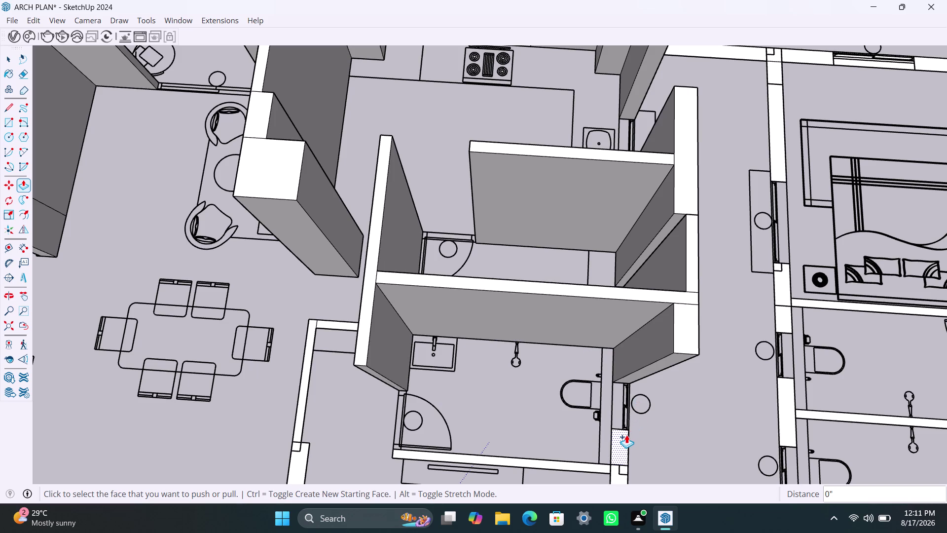
double_click(626, 434)
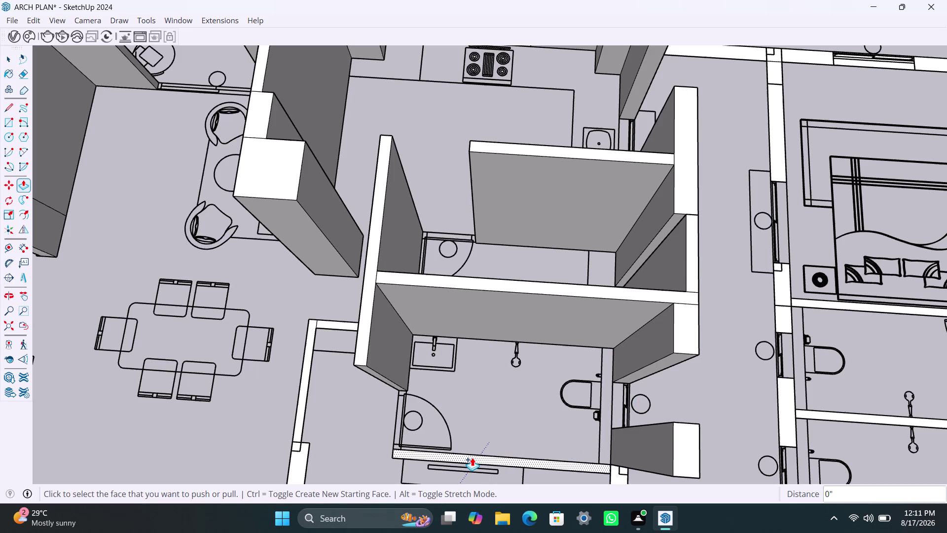
double_click(472, 457)
scroll(down, 3)
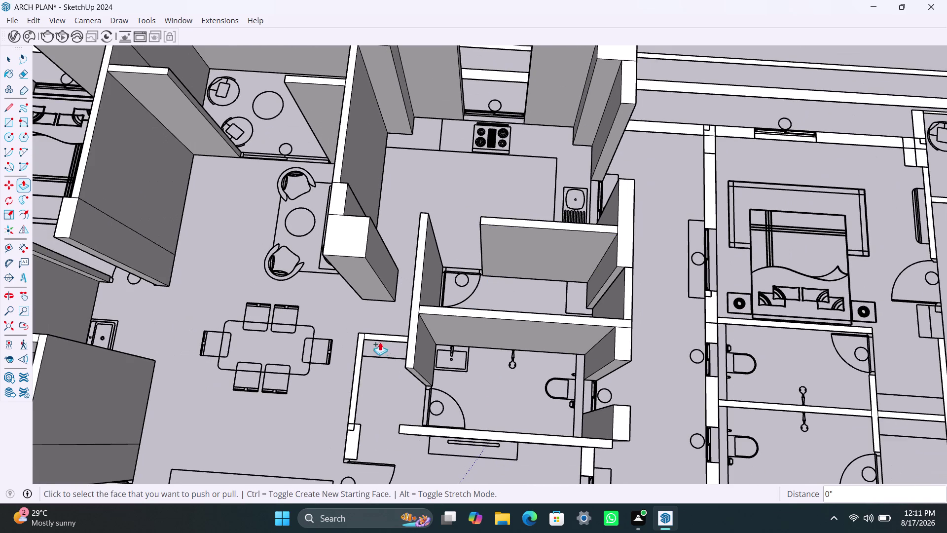
Raise the wall pieces beside the dining area and the strip below the bathroom.
double_click(379, 337)
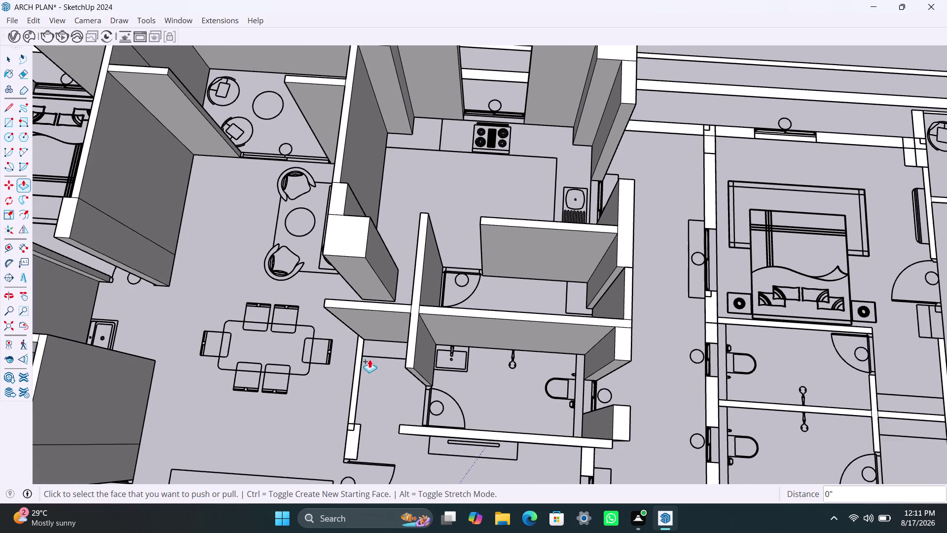
double_click(356, 369)
double_click(353, 438)
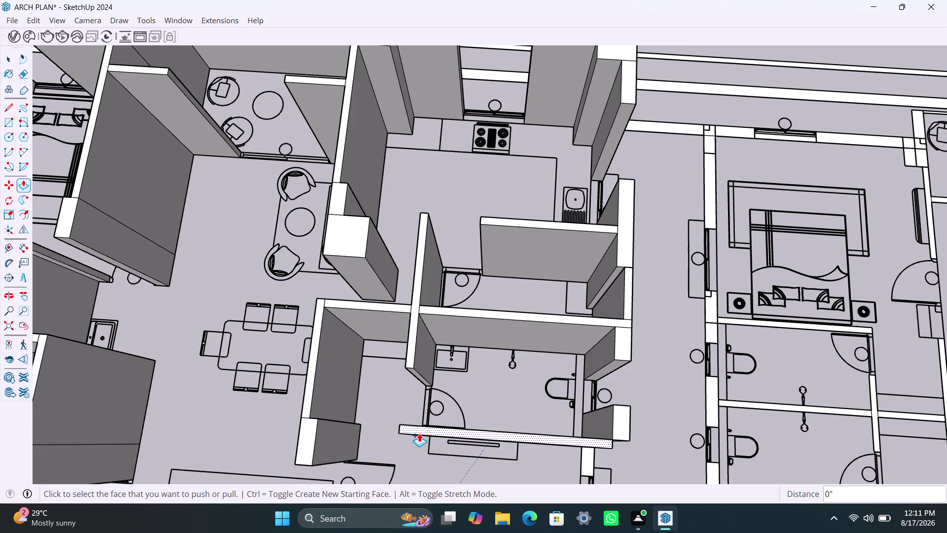
double_click(423, 433)
scroll(down, 3)
scroll(down, 3)
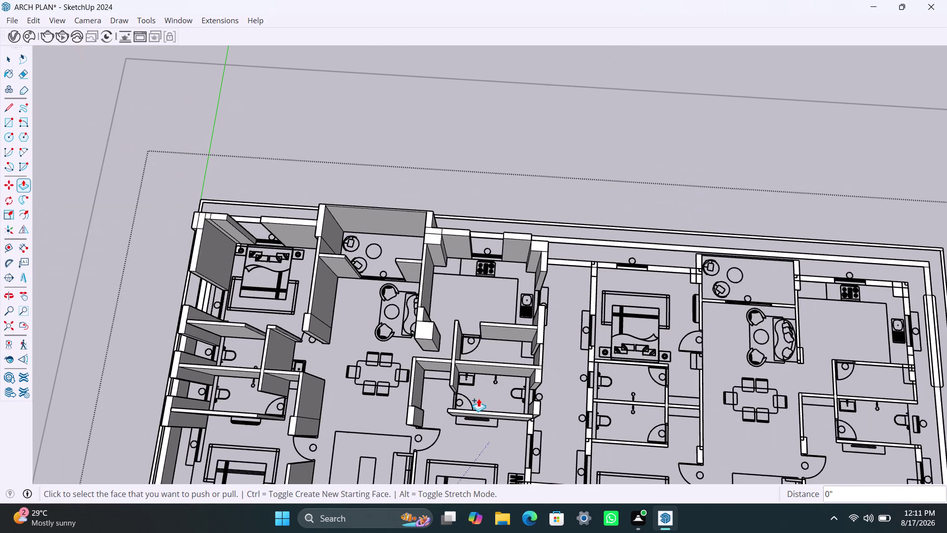
Raise the wall stubs beside the bathroom and the walls around the corridor shaft.
middle_drag(499, 406, 439, 292)
scroll(up, 3)
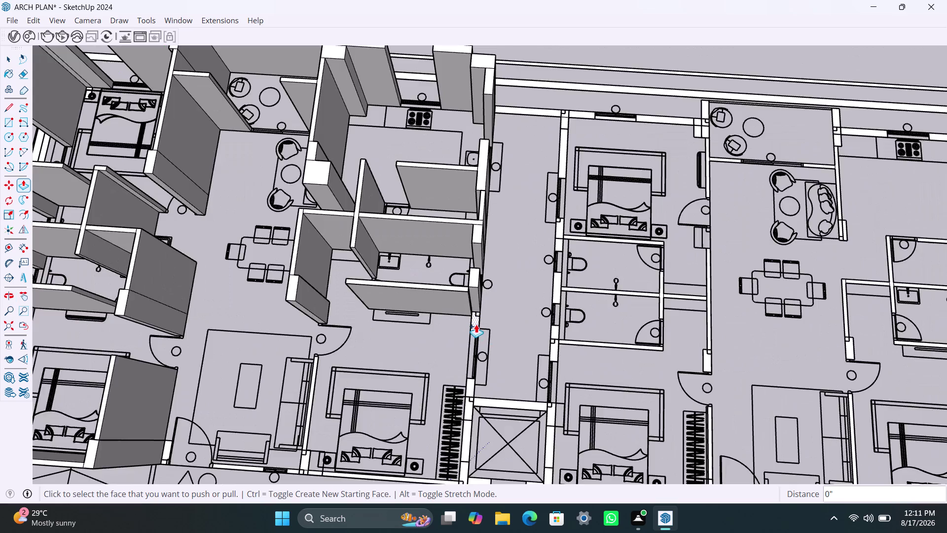
scroll(up, 3)
double_click(477, 324)
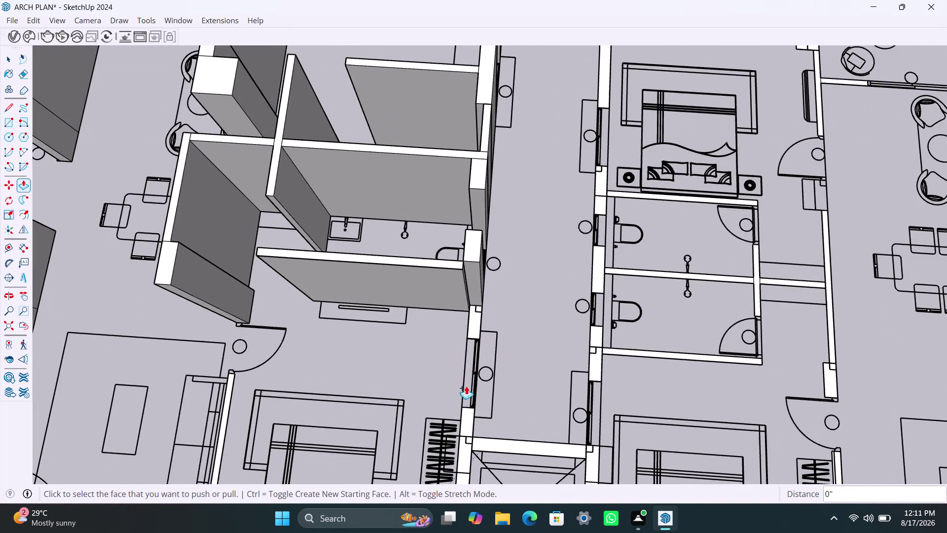
click(474, 325)
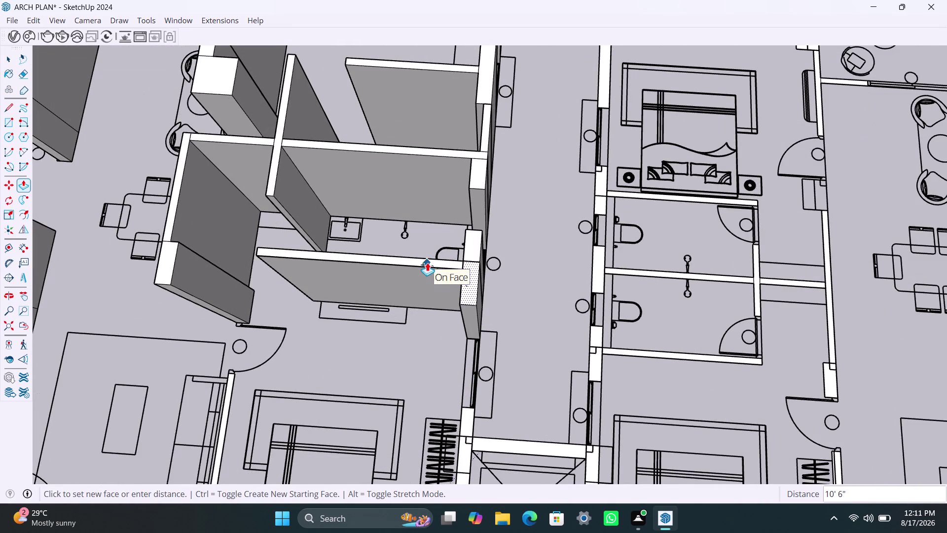
click(427, 263)
double_click(469, 420)
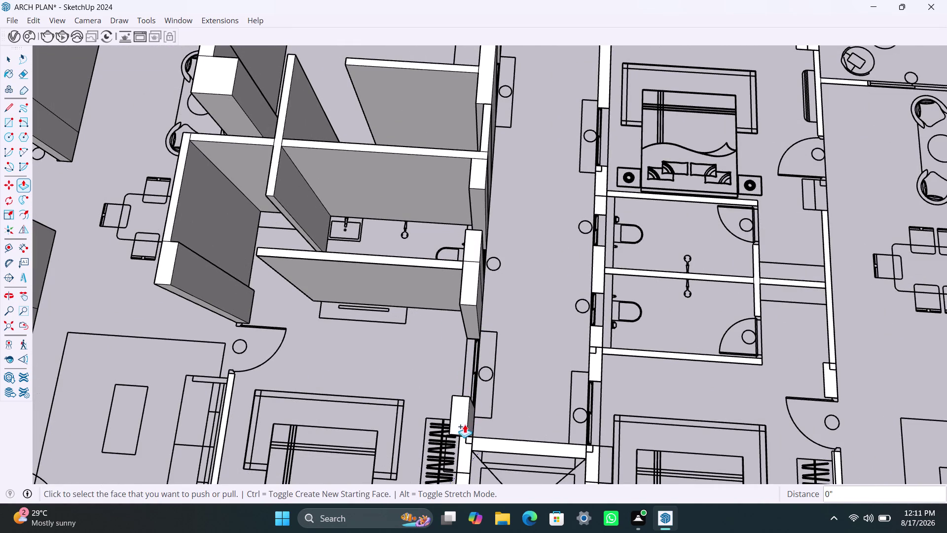
double_click(463, 462)
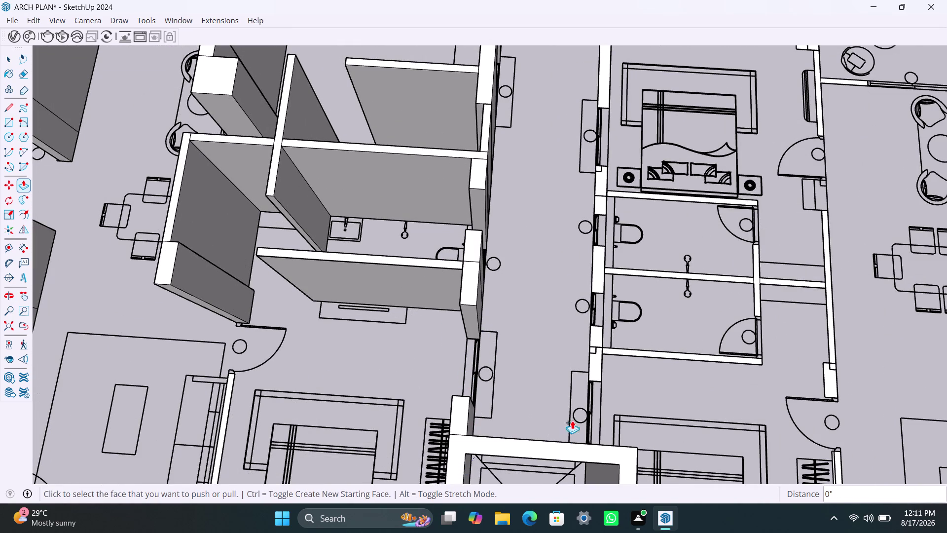
Raise the thin wall segment and the lower bathroom wall in the right apartment.
double_click(592, 374)
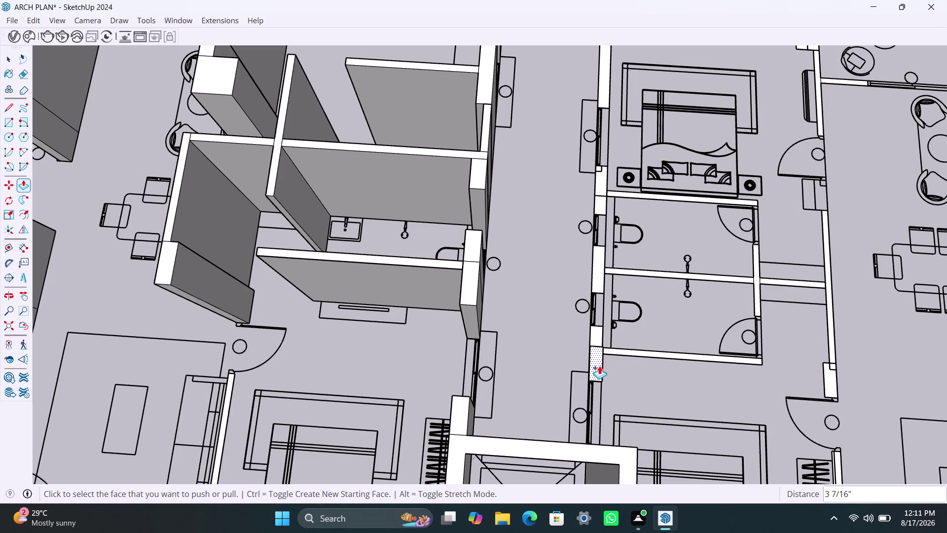
click(599, 365)
click(471, 298)
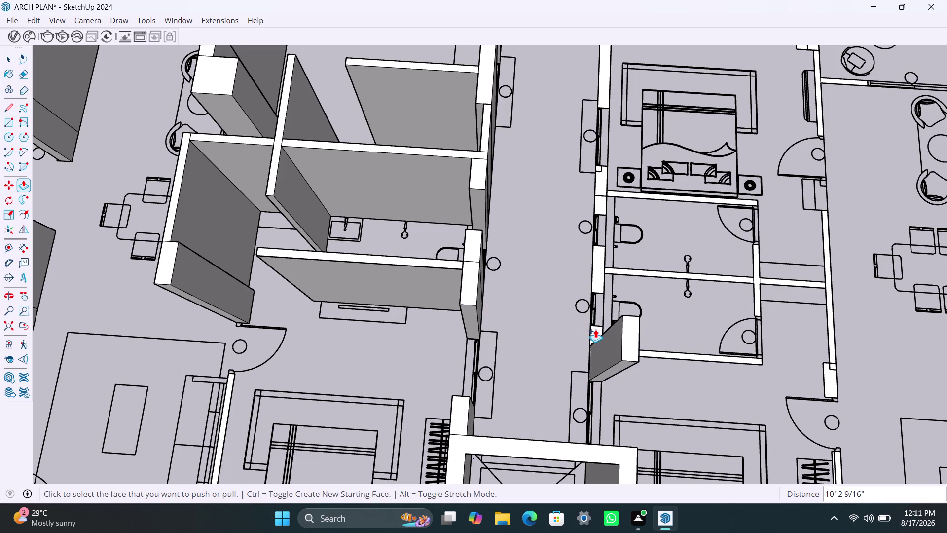
double_click(595, 329)
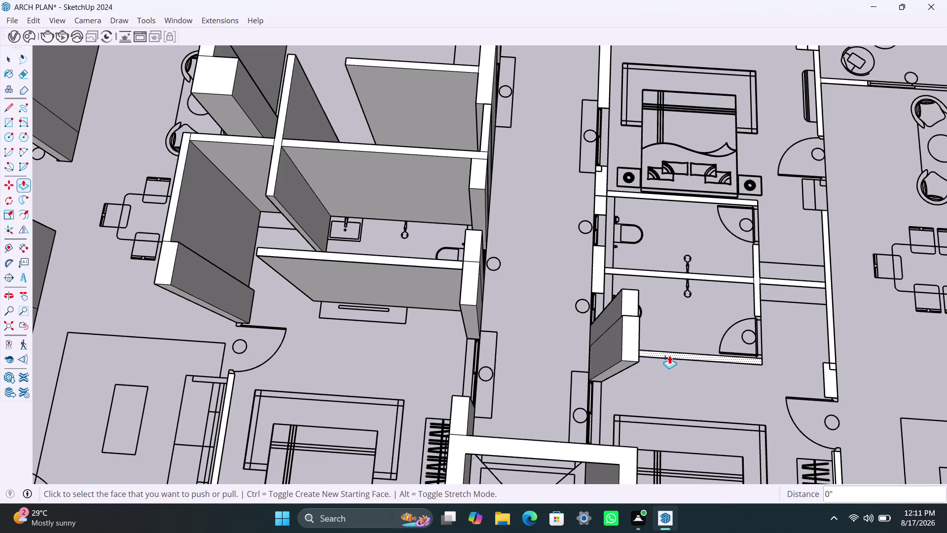
scroll(up, 3)
Extrude the walls below and between the two bathrooms to full height.
double_click(670, 355)
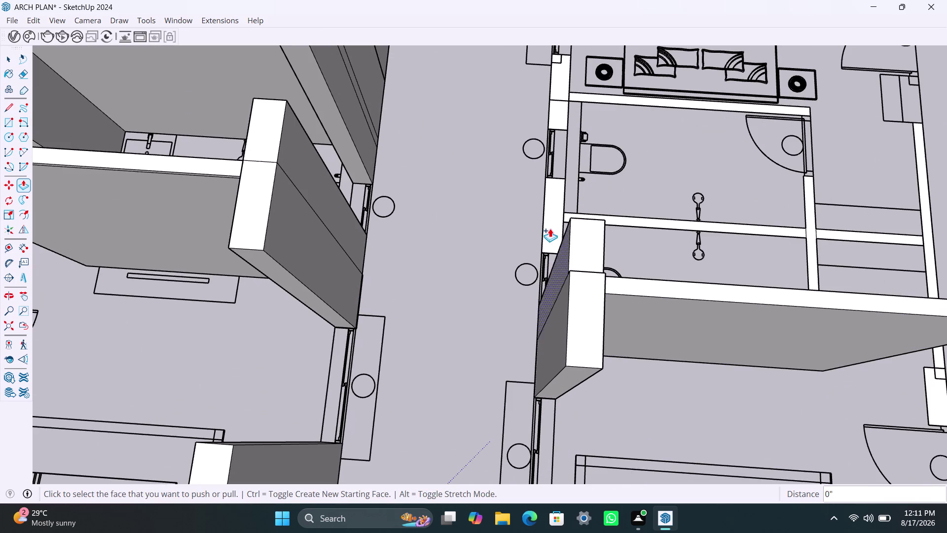
double_click(550, 228)
double_click(647, 223)
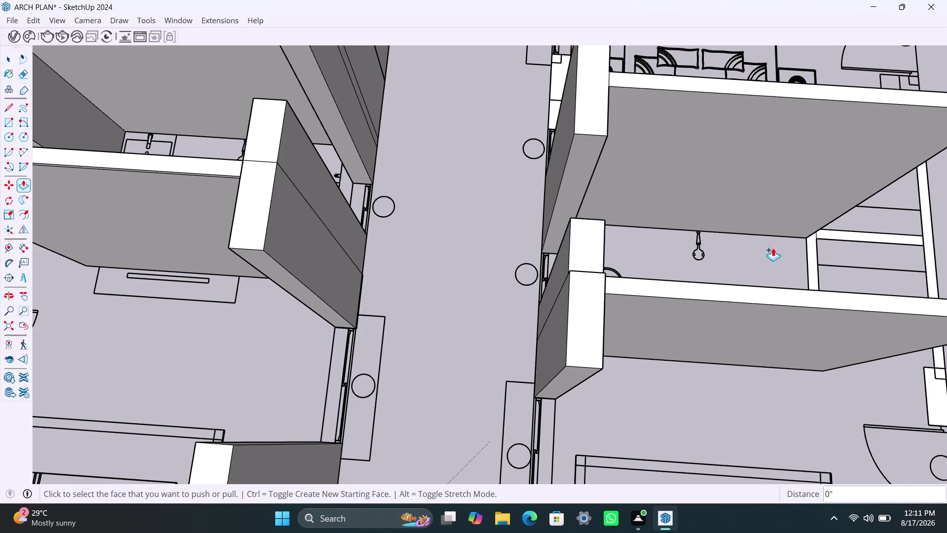
double_click(813, 265)
scroll(down, 3)
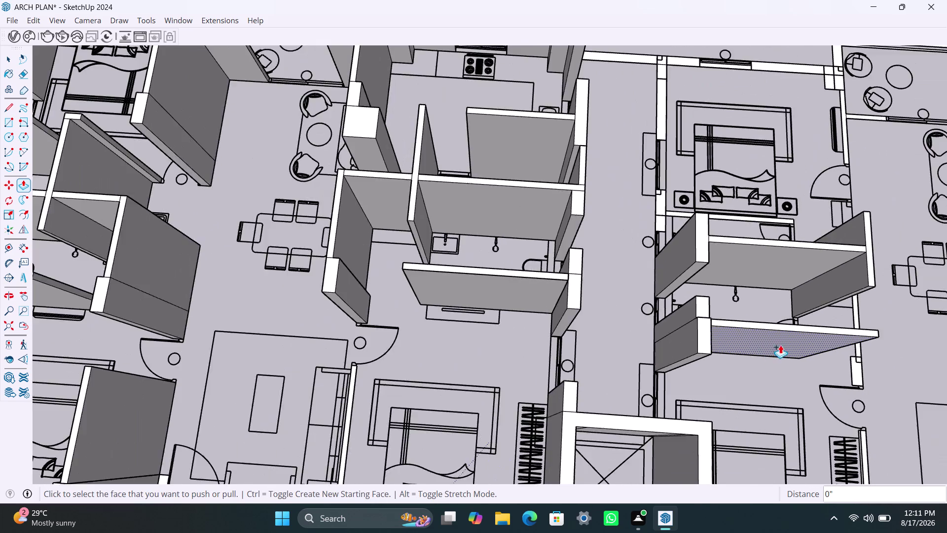
Raise the long wall beside the dining area to full height.
middle_drag(781, 343, 492, 310)
scroll(up, 3)
scroll(up, 3)
double_click(591, 322)
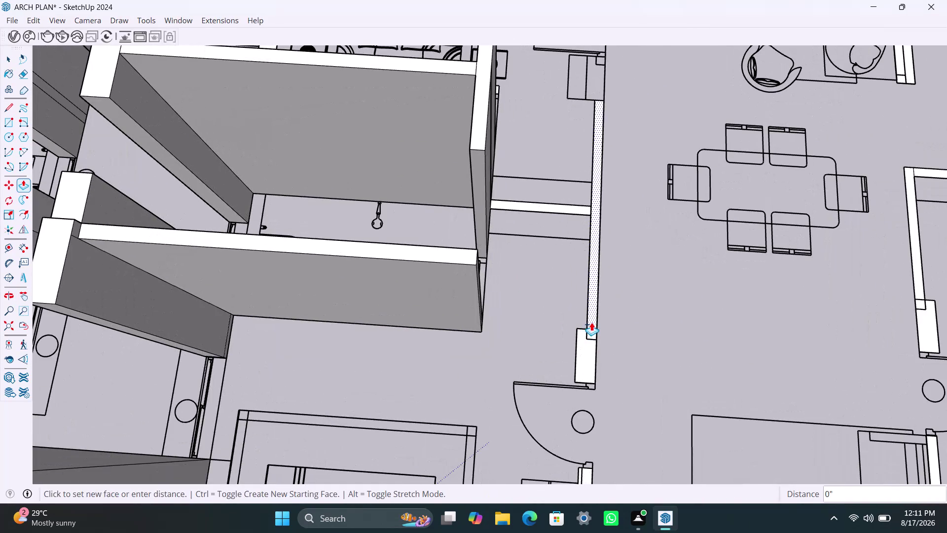
double_click(588, 355)
Raise the thin wall piece beside the bedroom door.
middle_drag(638, 325, 622, 344)
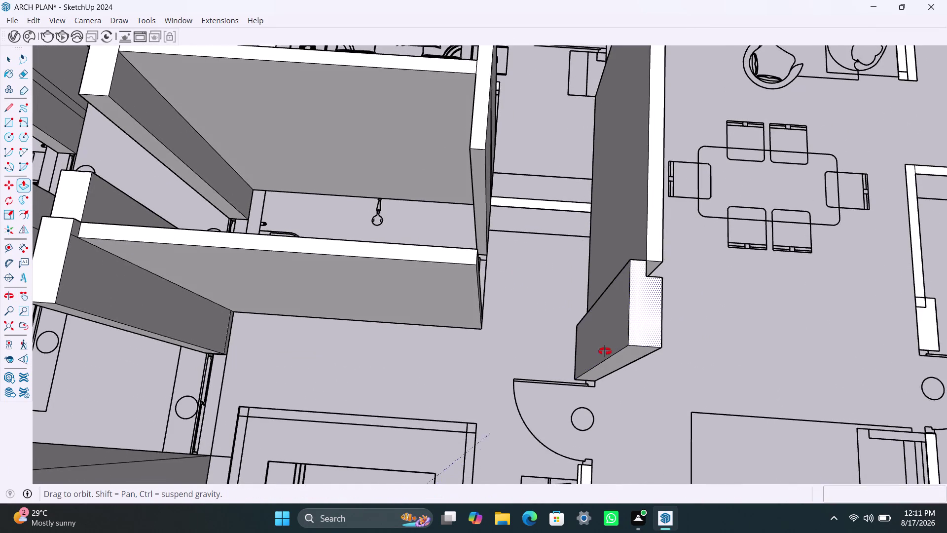
middle_drag(622, 344, 445, 345)
scroll(up, 3)
middle_drag(600, 386, 456, 319)
scroll(up, 3)
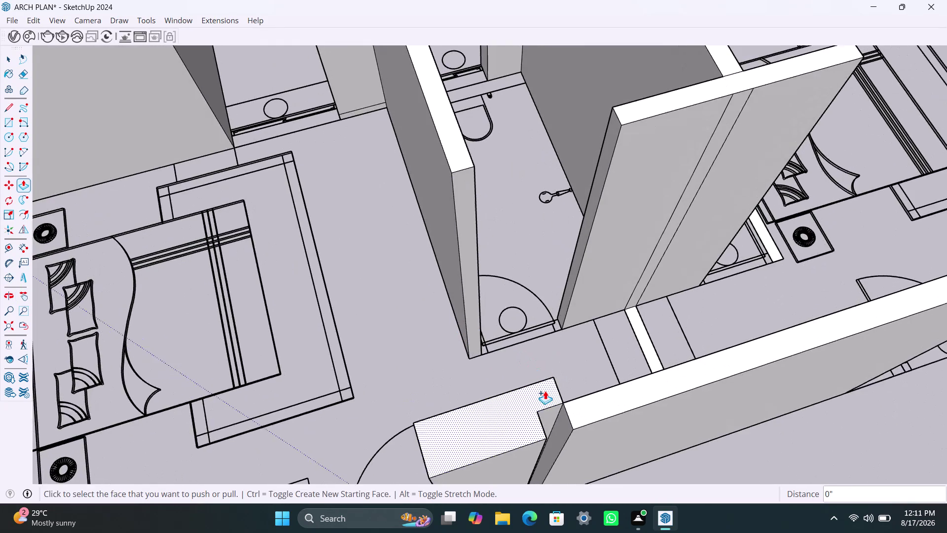
scroll(down, 3)
middle_drag(554, 394, 533, 326)
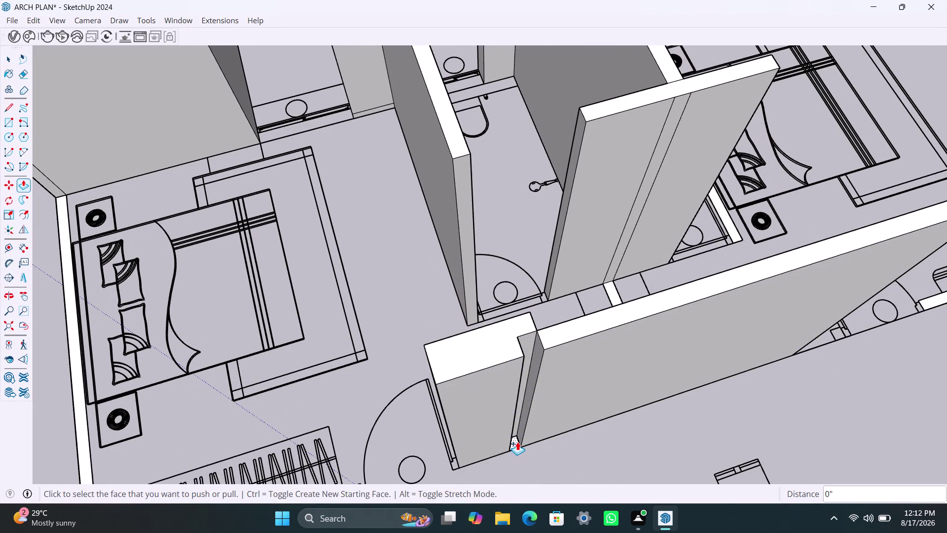
double_click(517, 442)
scroll(down, 3)
scroll(down, 3)
scroll(down, 3)
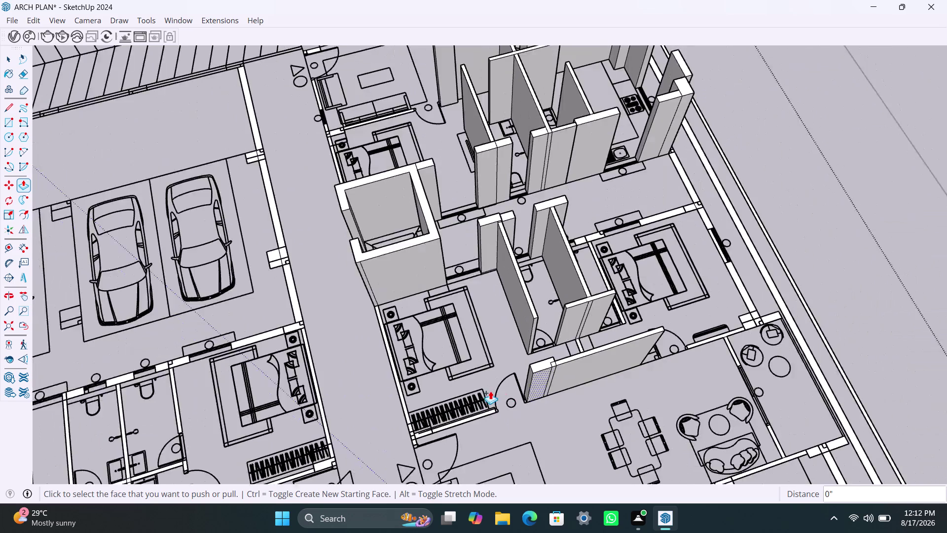
scroll(up, 3)
scroll(up, 3)
scroll(up, 3)
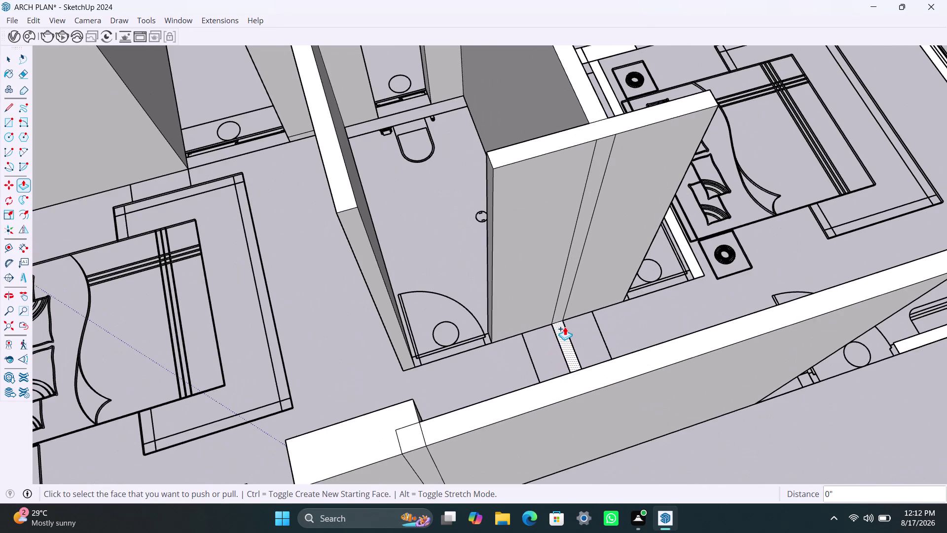
Raise the narrow strip between the bathroom doors.
double_click(564, 327)
scroll(down, 3)
middle_drag(625, 278, 619, 318)
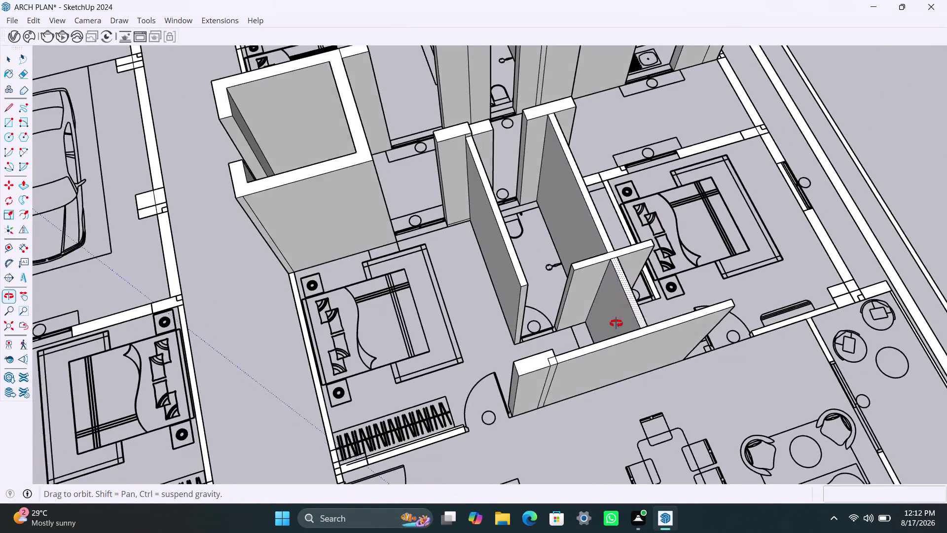
middle_drag(619, 319, 698, 272)
scroll(up, 3)
scroll(up, 3)
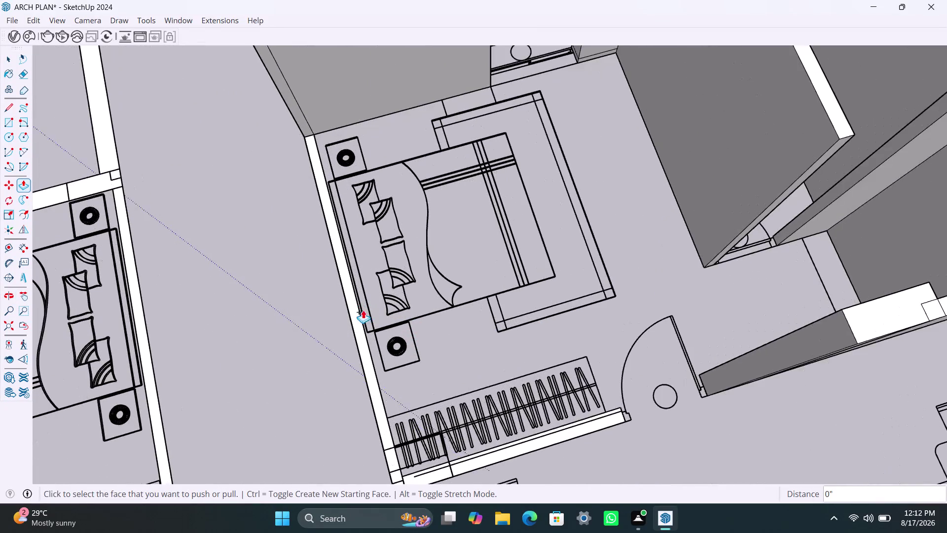
Raise the bedroom's long side wall and the wall below the wardrobe.
double_click(357, 311)
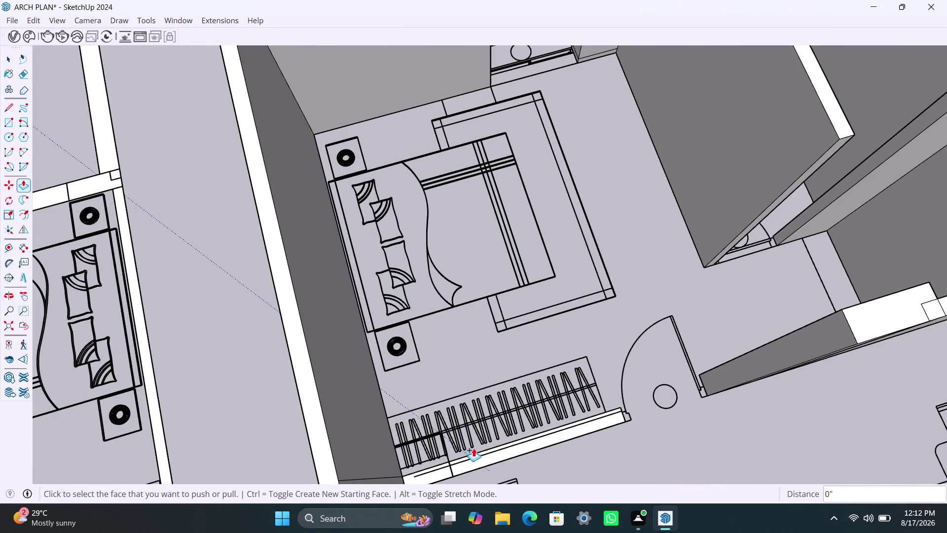
double_click(488, 452)
scroll(down, 3)
scroll(down, 3)
scroll(up, 3)
scroll(down, 3)
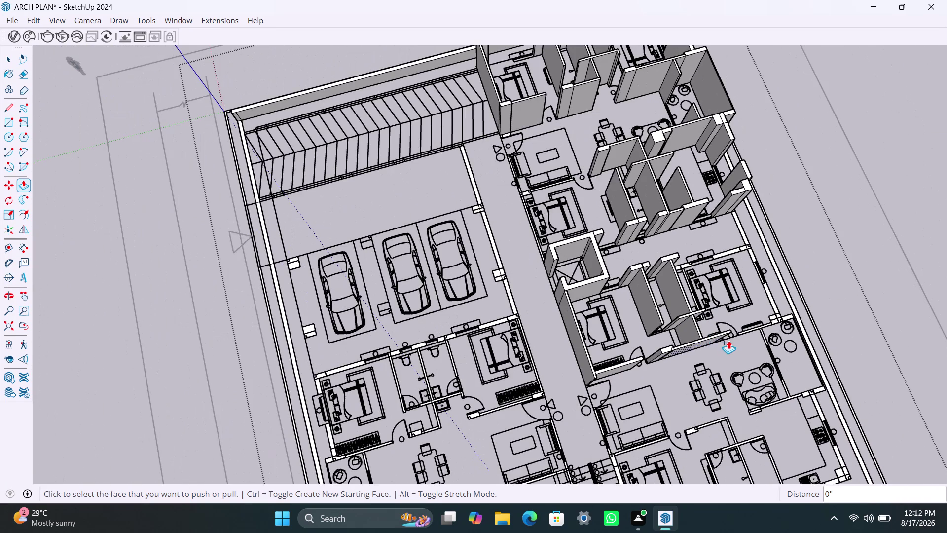
Raise the corridor-side wall, the wall stub above the bed and the adjoining wall to full height.
middle_drag(734, 340, 705, 373)
scroll(up, 3)
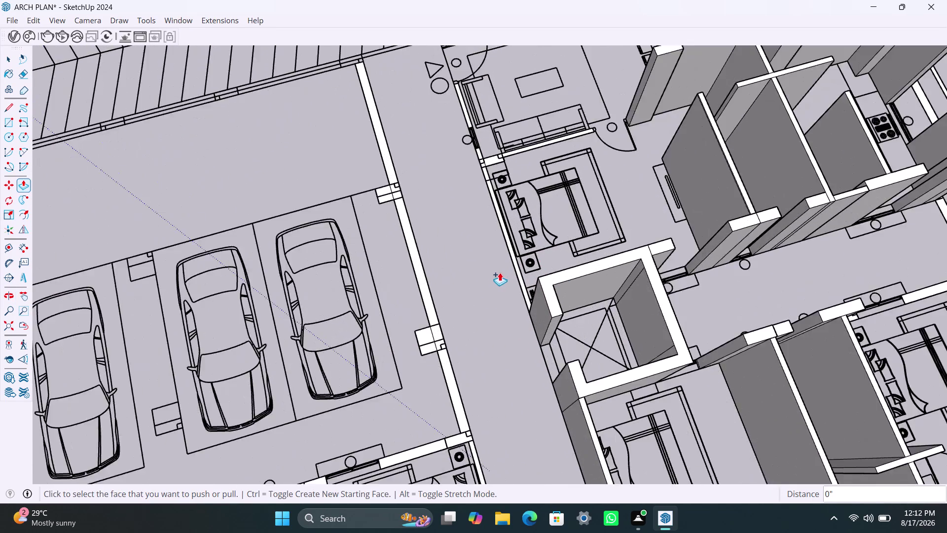
scroll(up, 3)
double_click(522, 268)
scroll(down, 3)
middle_drag(549, 298, 552, 324)
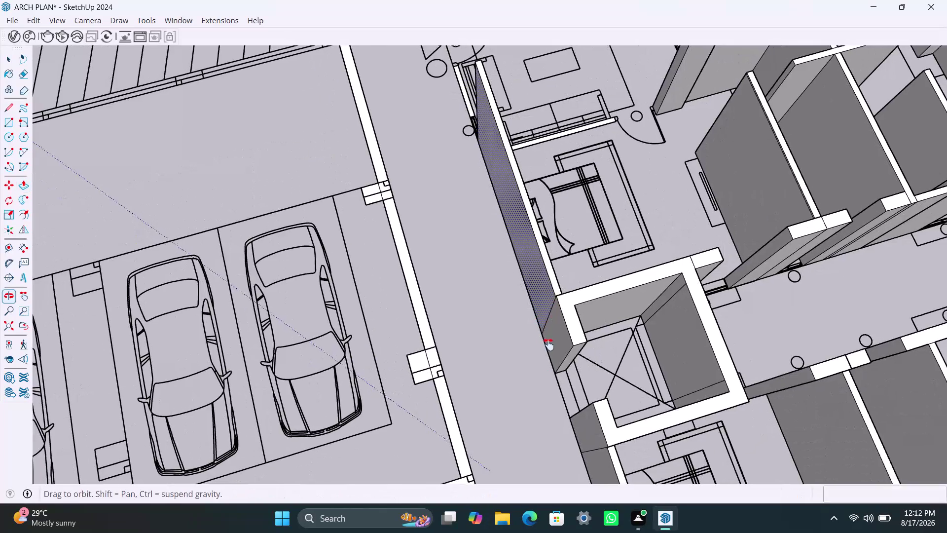
middle_drag(552, 324, 546, 383)
scroll(up, 3)
middle_drag(525, 220, 488, 283)
scroll(up, 3)
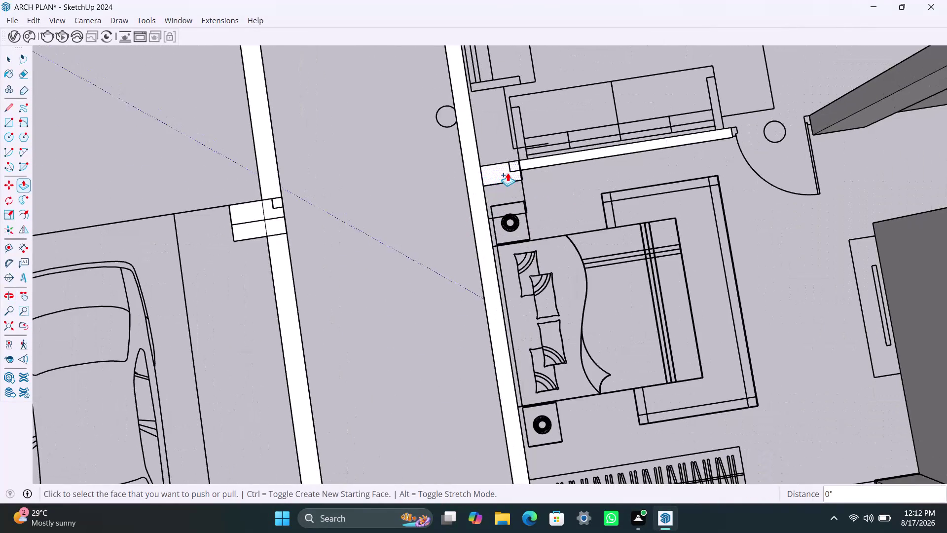
double_click(508, 173)
double_click(574, 156)
Raise the living room's side wall and the wall stub by the entrance door.
scroll(down, 3)
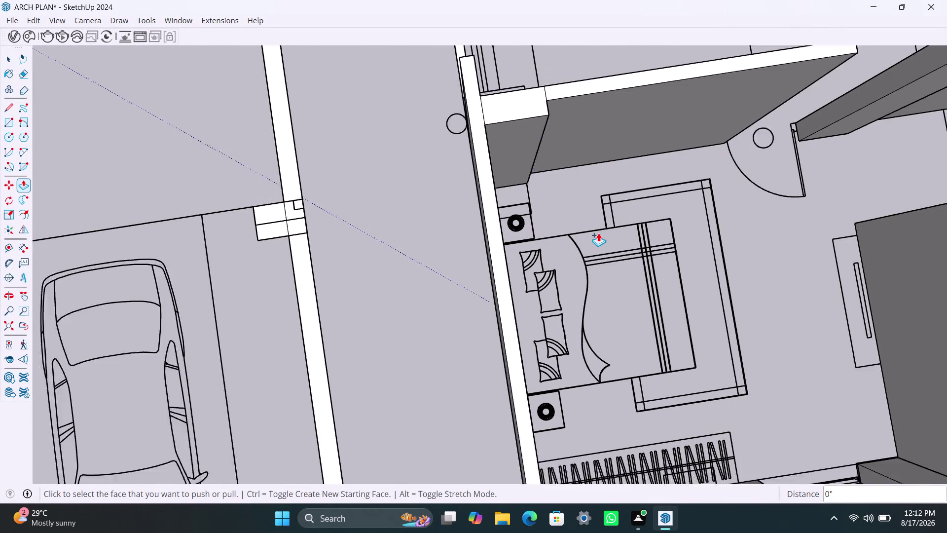
scroll(down, 3)
middle_drag(552, 240, 572, 309)
scroll(up, 3)
double_click(545, 200)
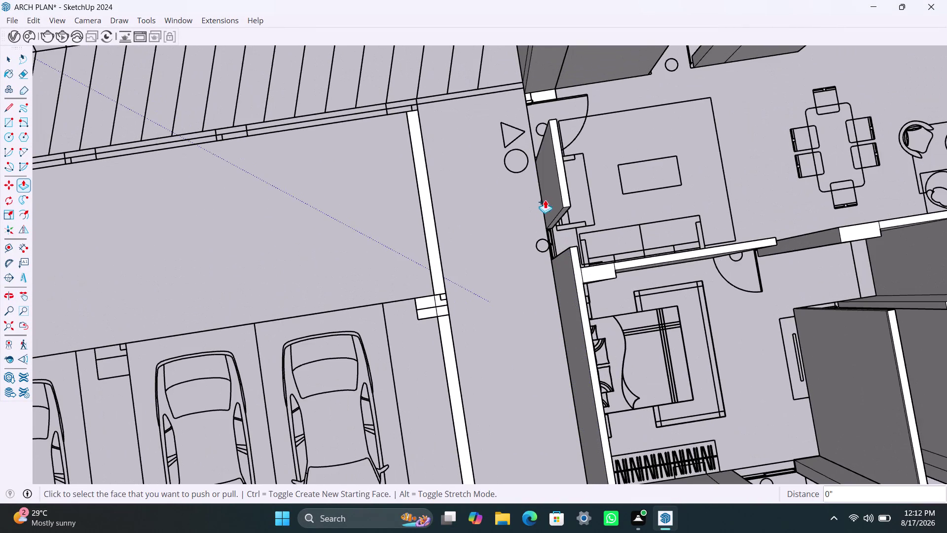
scroll(down, 3)
middle_drag(585, 255, 590, 321)
scroll(up, 3)
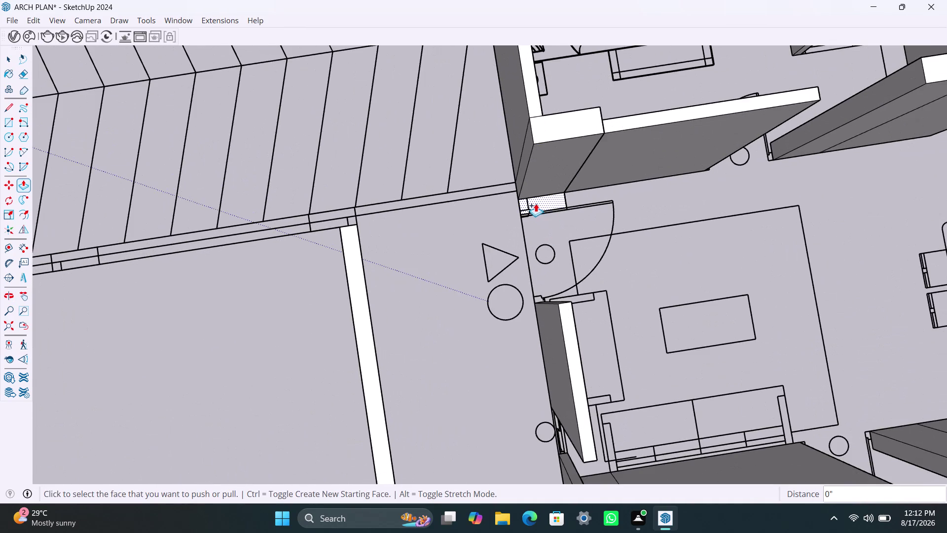
double_click(537, 202)
scroll(down, 3)
scroll(up, 3)
Raise the wall at the building's outer edge and the wall stub beside the kitchen.
middle_drag(693, 303, 558, 251)
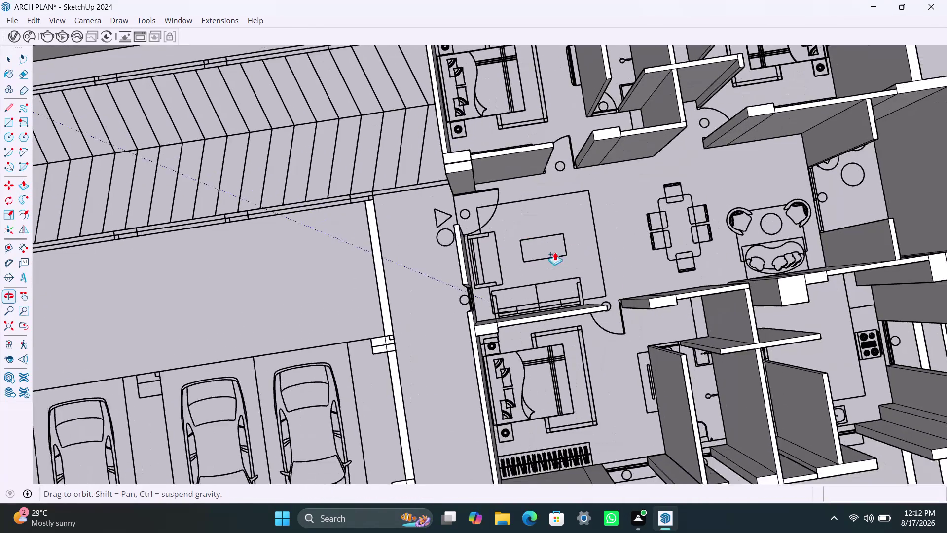
middle_drag(558, 252, 555, 252)
scroll(down, 3)
scroll(down, 3)
middle_drag(609, 330, 560, 226)
scroll(down, 3)
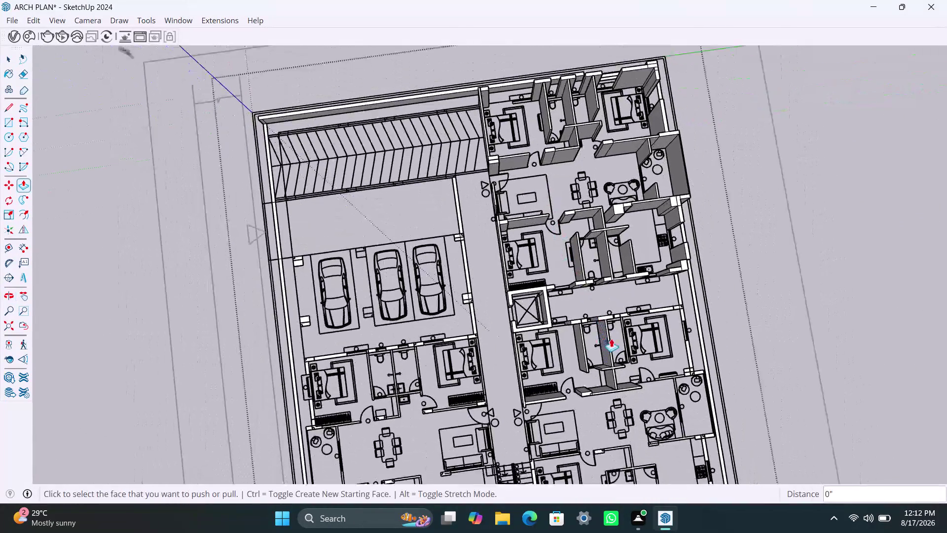
middle_drag(623, 340, 568, 300)
scroll(up, 3)
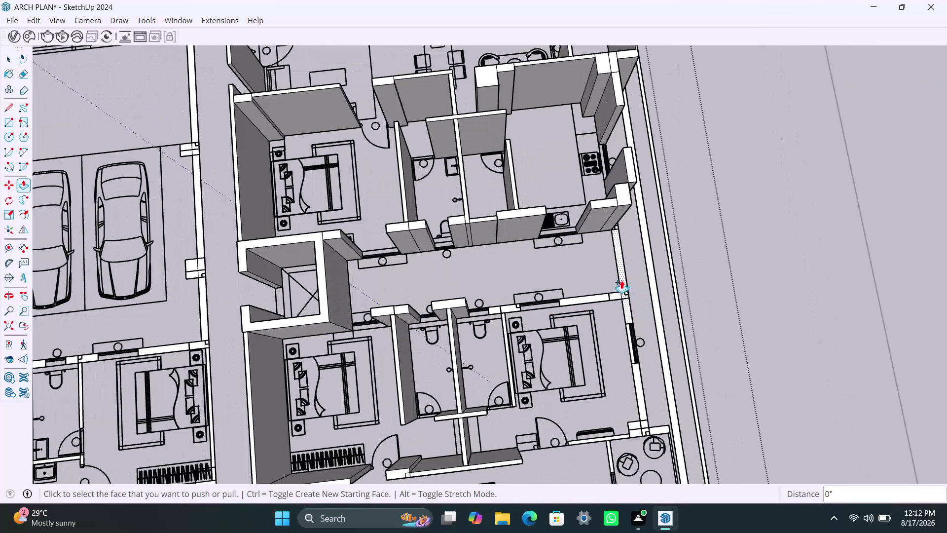
double_click(621, 280)
scroll(down, 3)
middle_drag(621, 300, 504, 321)
middle_drag(552, 279, 536, 368)
scroll(up, 3)
middle_drag(505, 270, 507, 244)
scroll(up, 3)
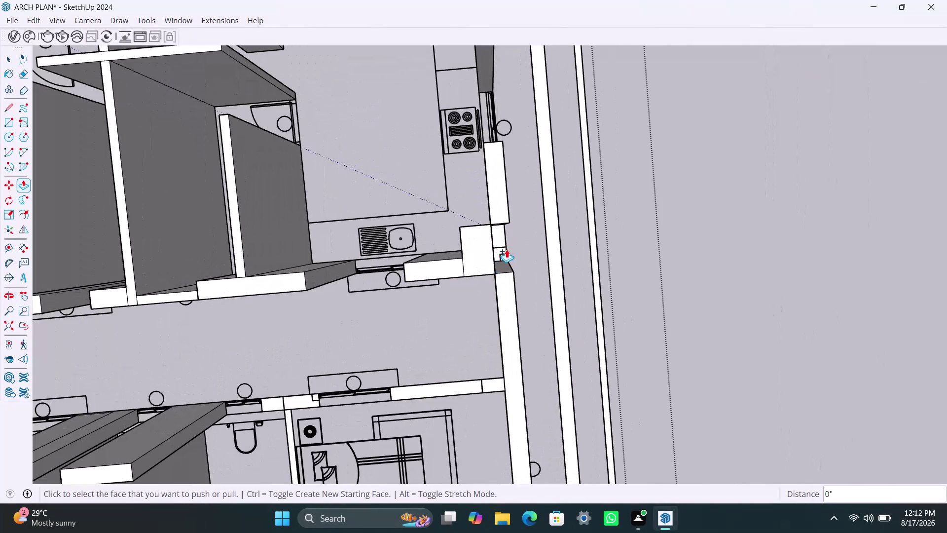
double_click(503, 243)
Raise the corridor wall face, the sill under the doorway and the wall beside the bed.
scroll(down, 3)
middle_drag(521, 319, 527, 310)
scroll(up, 3)
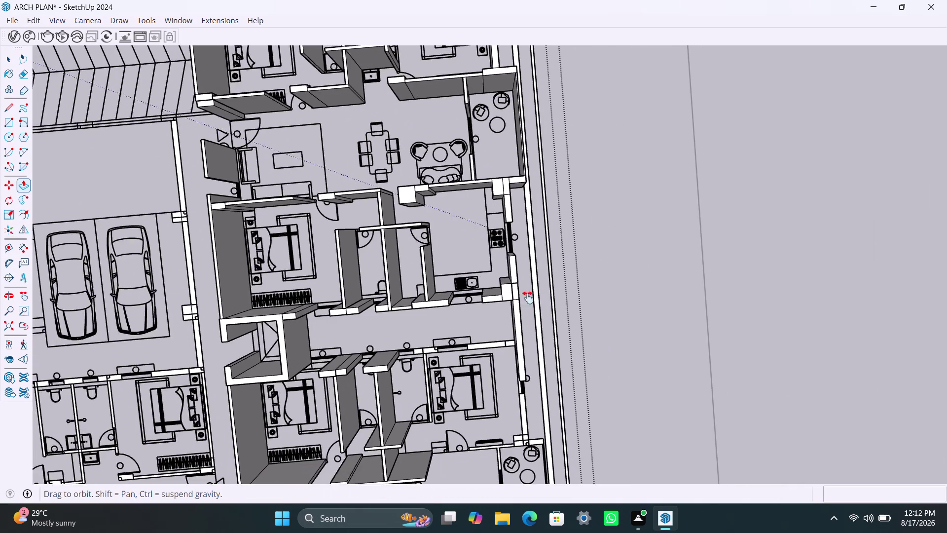
middle_drag(527, 310, 540, 241)
scroll(up, 3)
double_click(341, 293)
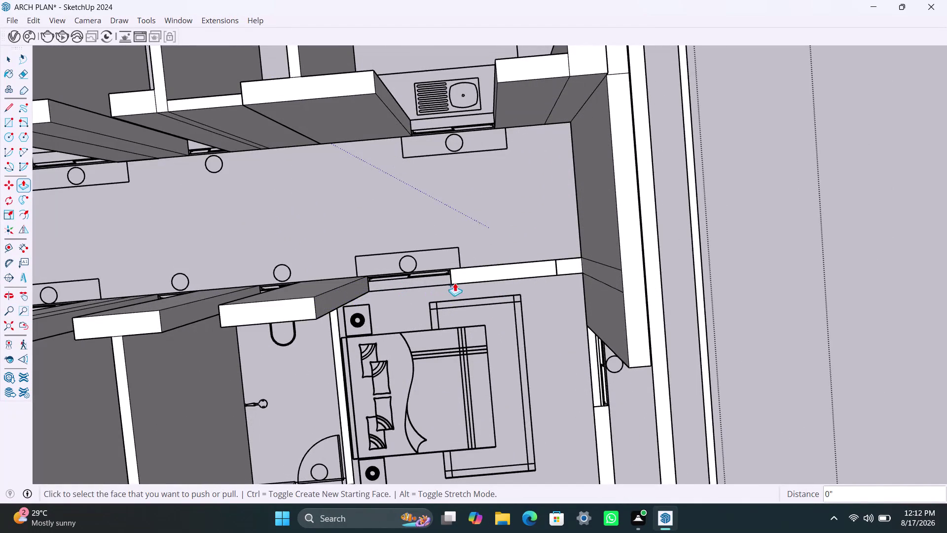
double_click(480, 280)
scroll(down, 3)
middle_drag(516, 301, 529, 259)
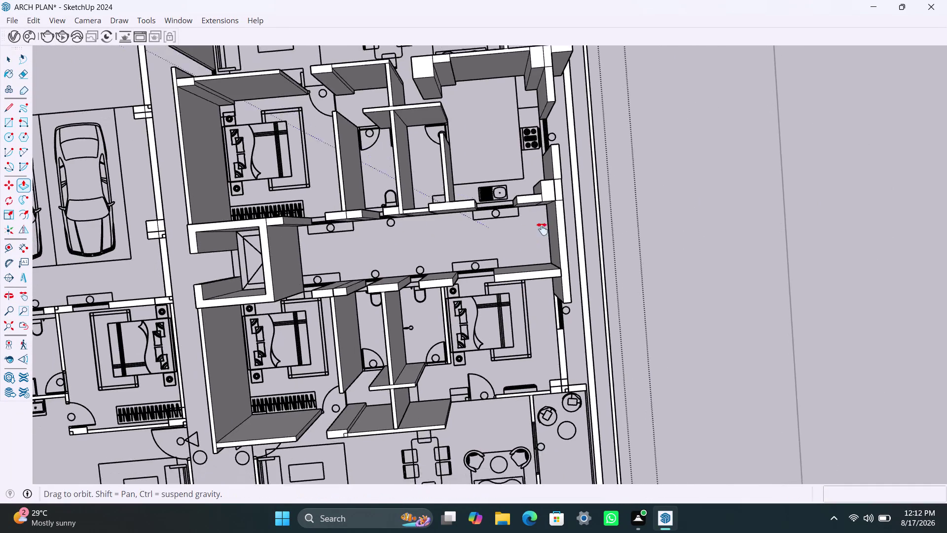
middle_drag(529, 260, 552, 211)
scroll(up, 3)
double_click(473, 269)
scroll(down, 3)
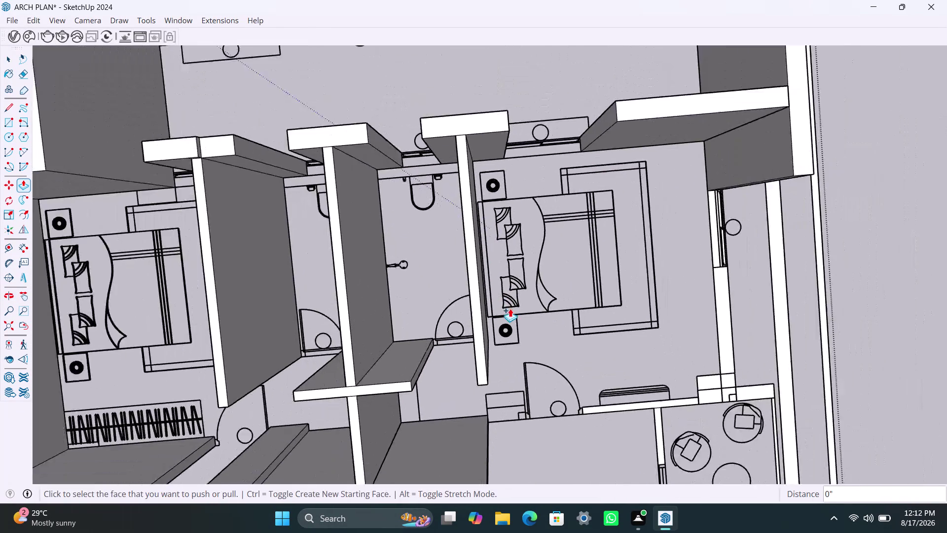
Raise the walls by the balcony doorway and seating area, the balcony partition and ledge.
middle_drag(513, 309, 541, 191)
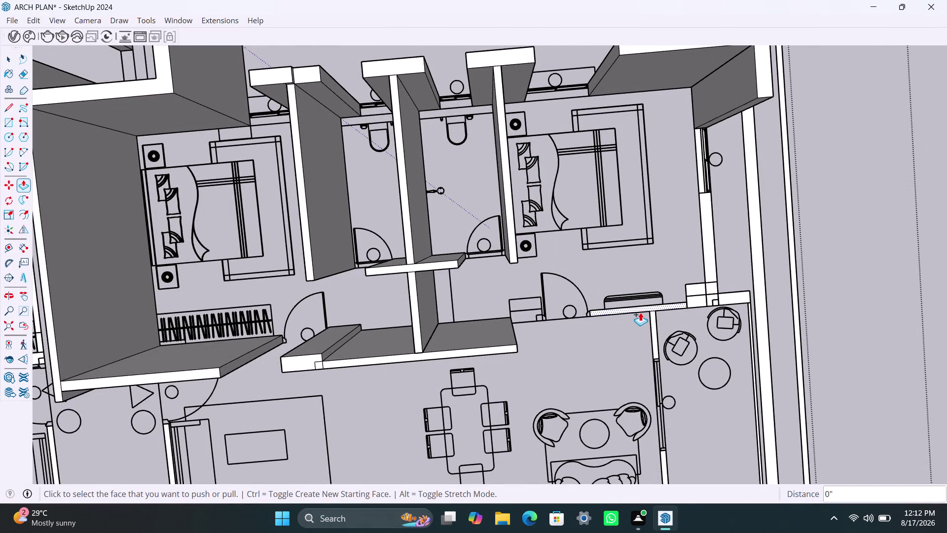
double_click(639, 309)
scroll(down, 3)
middle_drag(648, 360, 625, 263)
scroll(up, 3)
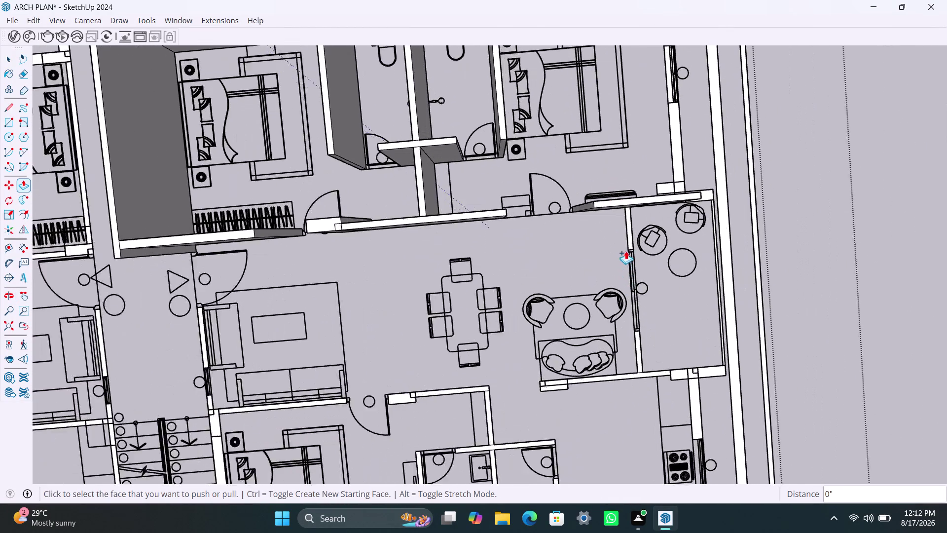
scroll(up, 3)
double_click(633, 234)
double_click(643, 357)
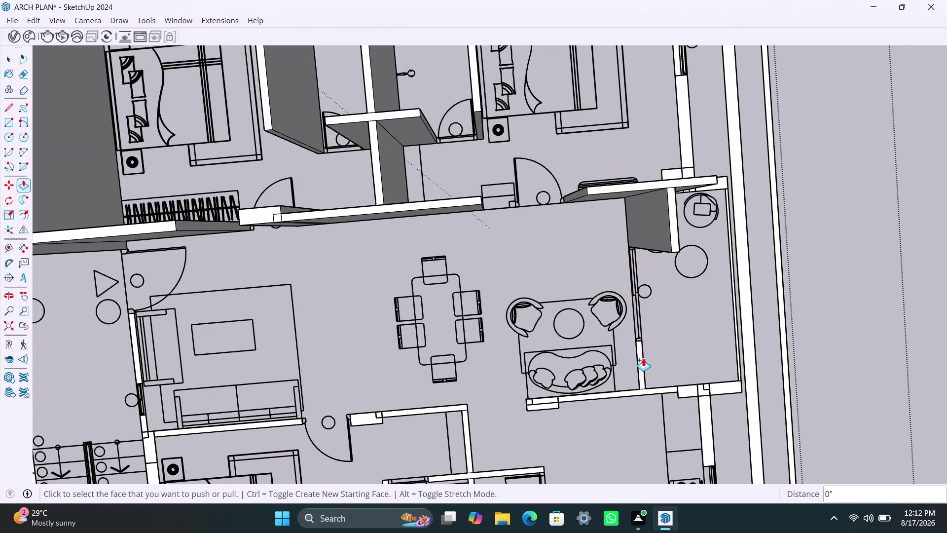
double_click(551, 400)
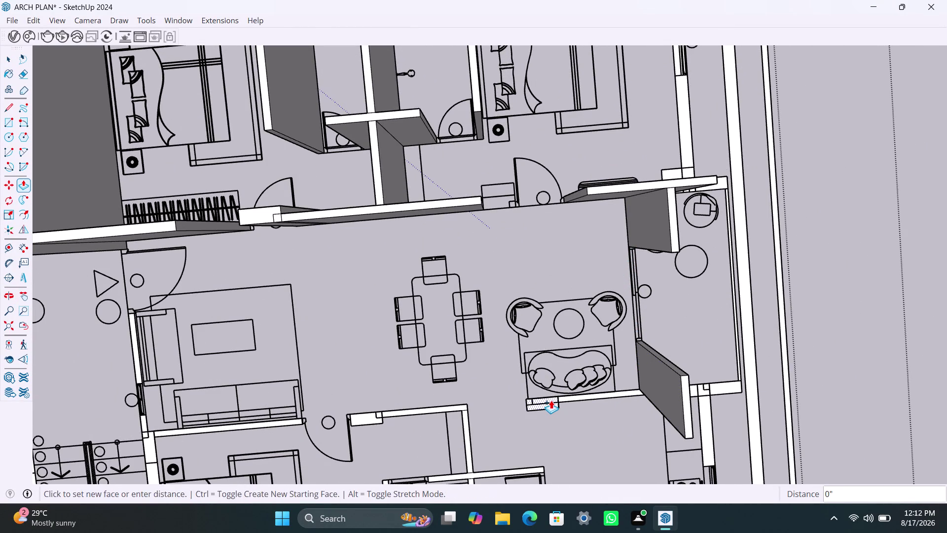
double_click(588, 397)
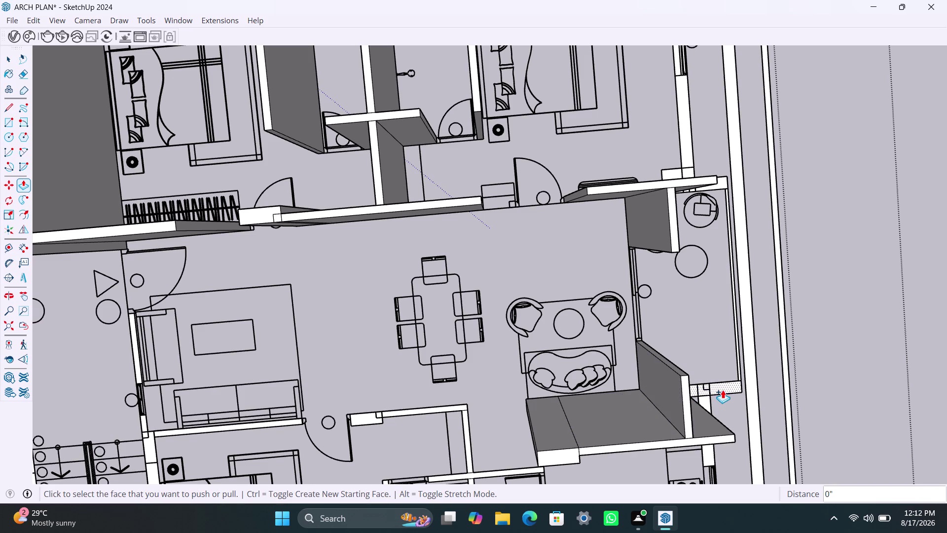
double_click(720, 390)
Raise the outer balcony wall, its upper-corner wall, the narrow strip and thin outer wall.
scroll(up, 3)
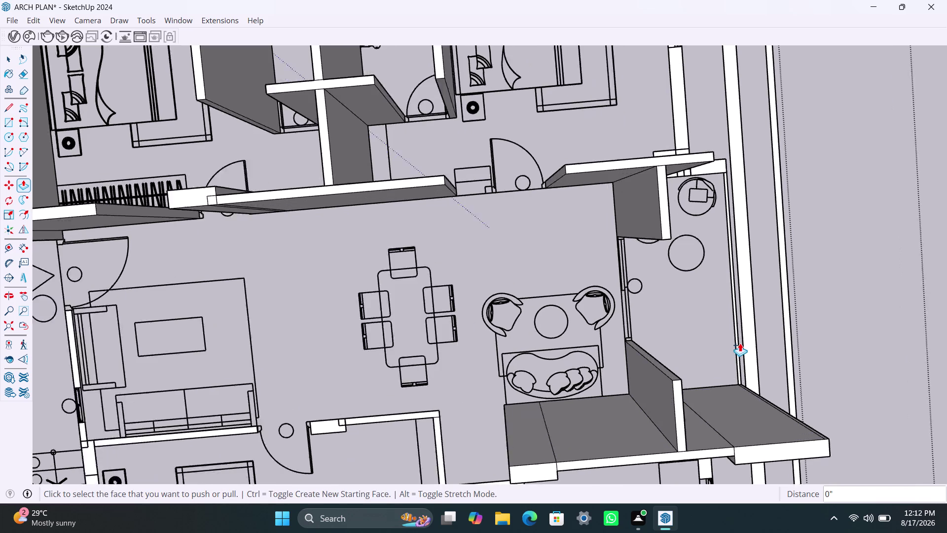
scroll(up, 3)
double_click(735, 338)
scroll(down, 3)
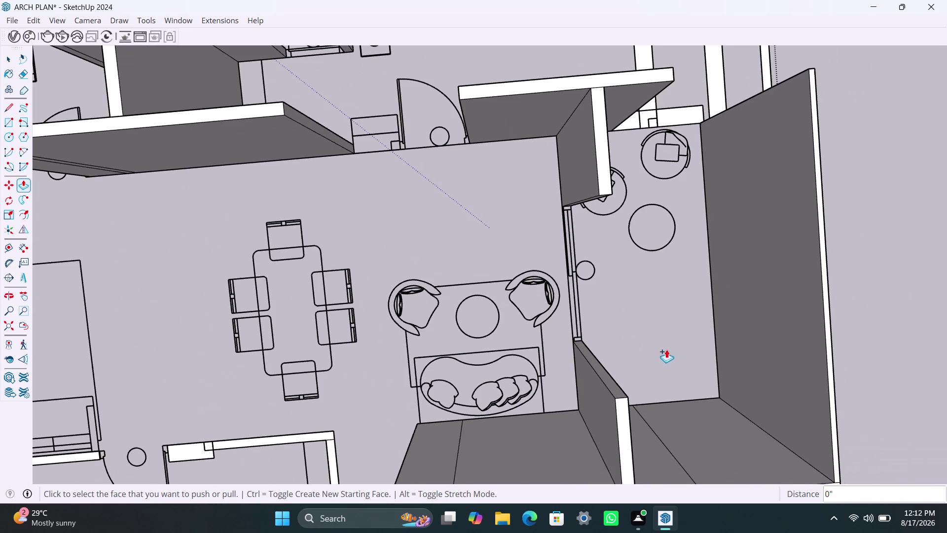
double_click(691, 117)
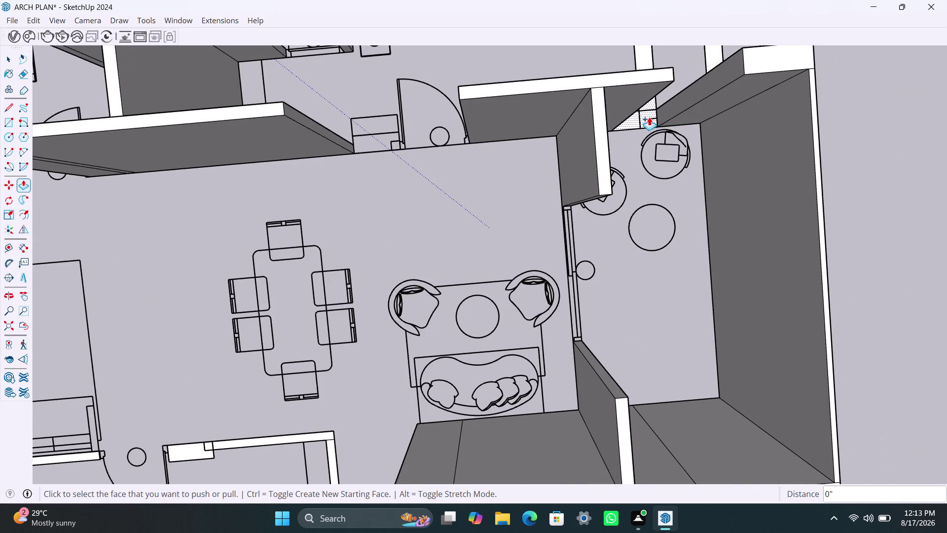
double_click(649, 117)
scroll(down, 3)
middle_drag(665, 209, 670, 267)
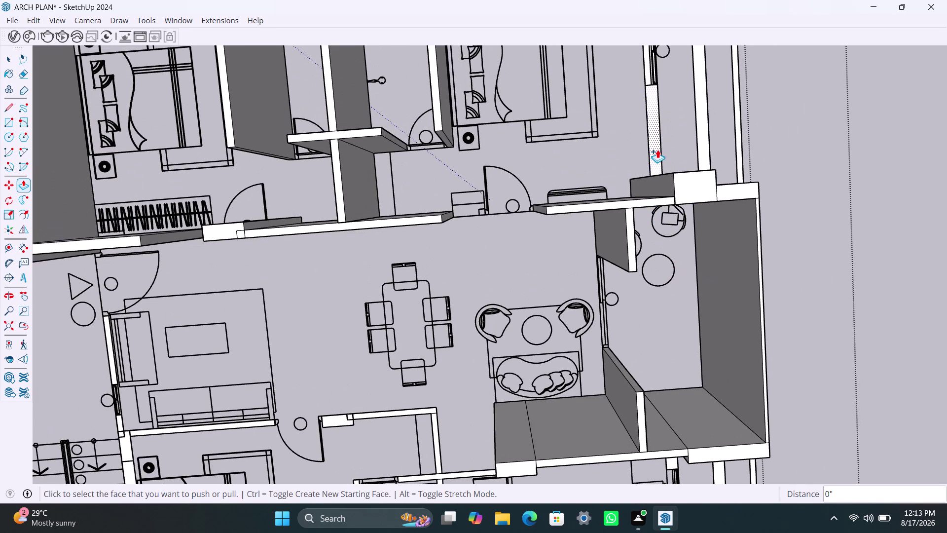
double_click(658, 150)
scroll(down, 3)
Raise the kitchen walls by the stove and sink and the two sills beside the sink.
middle_drag(650, 215, 636, 132)
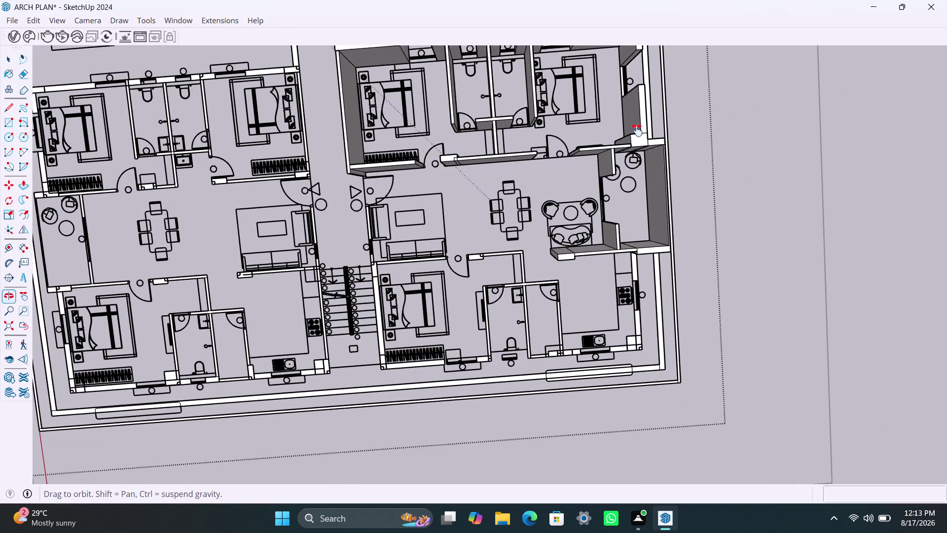
middle_drag(637, 132, 637, 130)
scroll(up, 3)
double_click(649, 248)
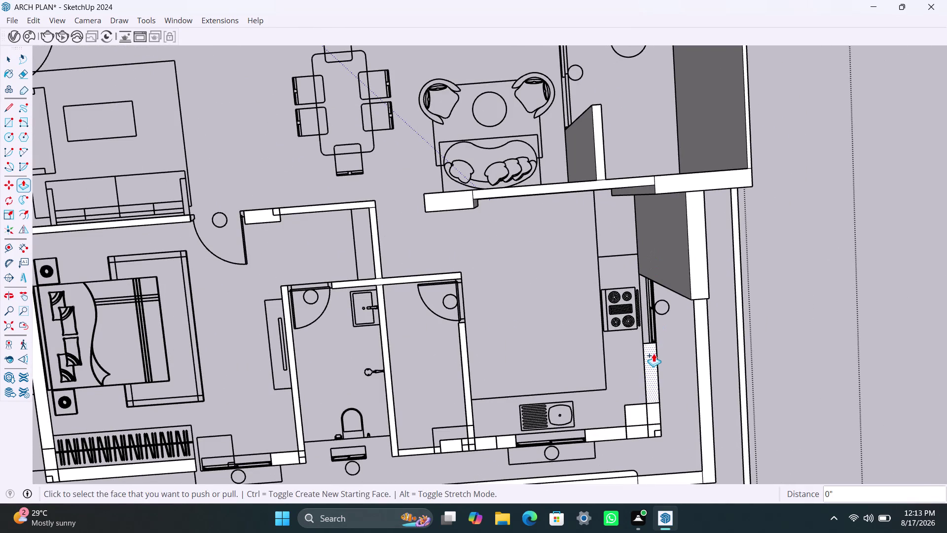
double_click(653, 353)
double_click(639, 422)
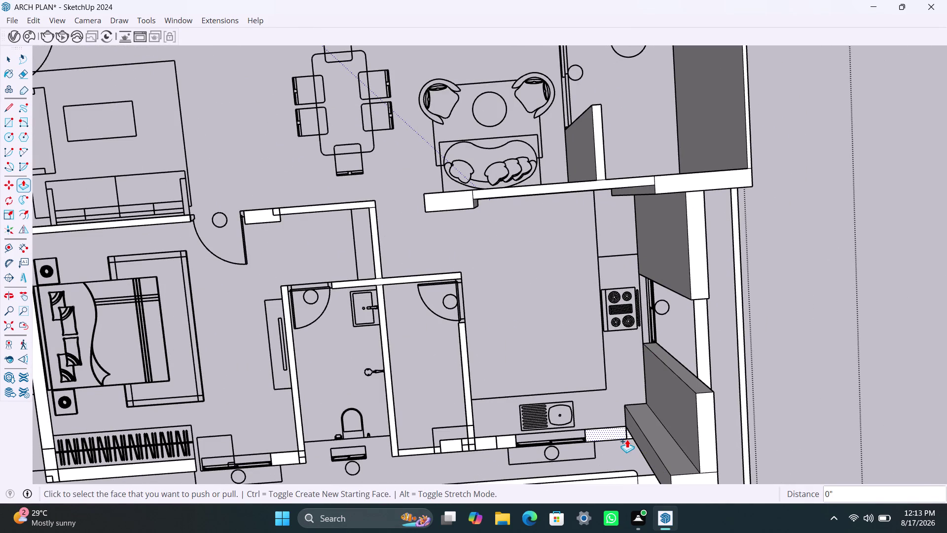
double_click(626, 438)
scroll(down, 3)
middle_drag(606, 431, 581, 298)
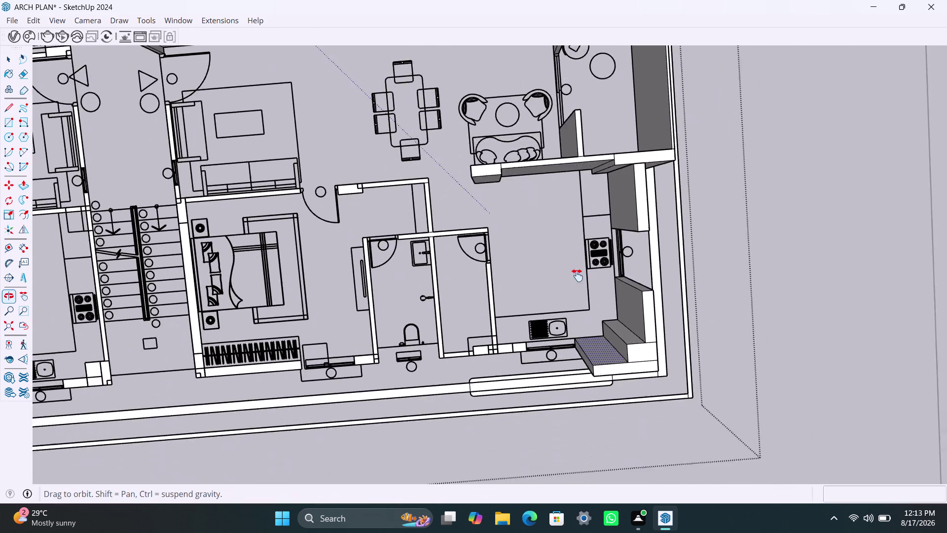
Raise the bathroom window sills, the partition between bathrooms and the bathroom's surrounding walls.
middle_drag(582, 297, 574, 262)
scroll(up, 3)
double_click(503, 263)
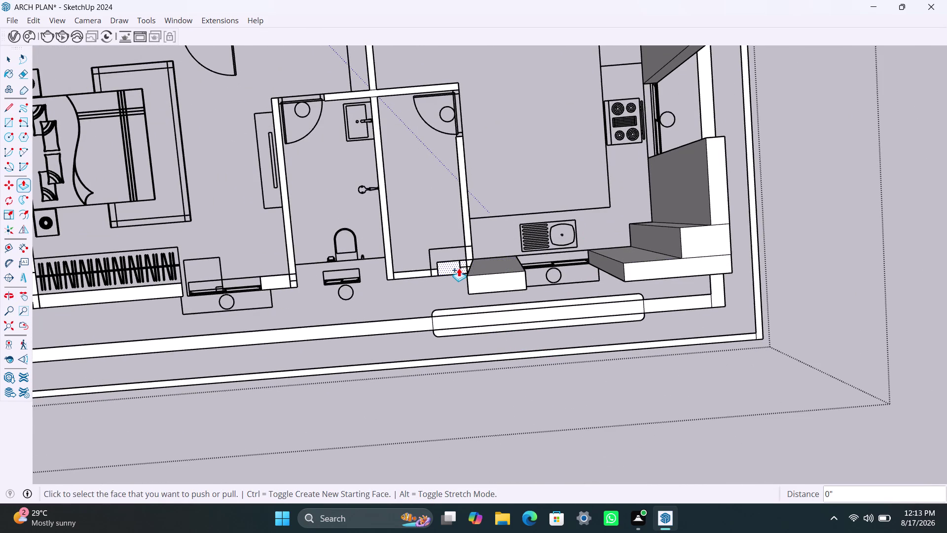
double_click(459, 268)
double_click(465, 215)
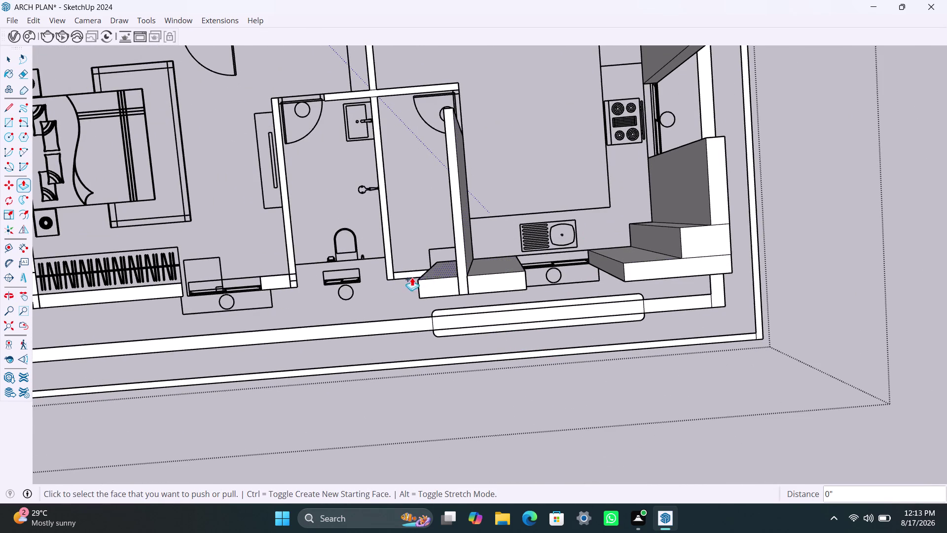
double_click(400, 273)
double_click(389, 257)
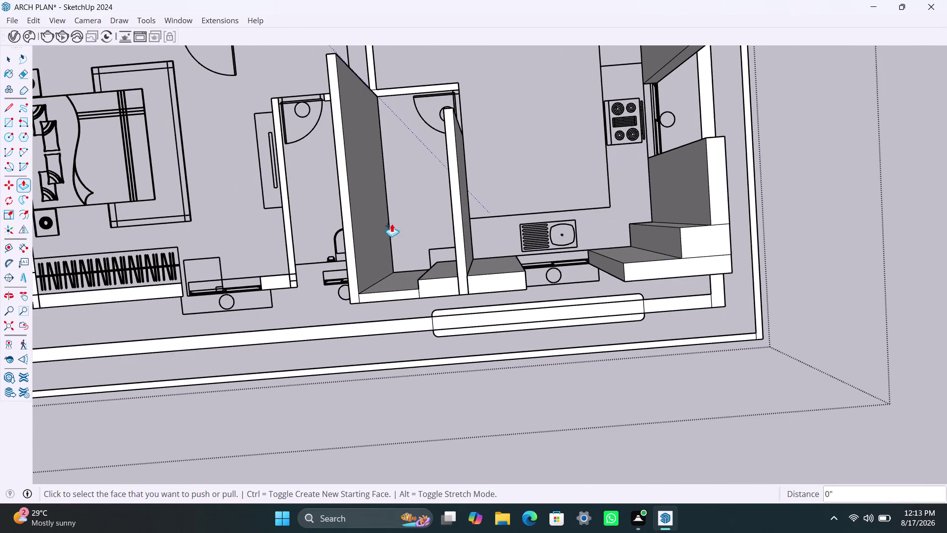
double_click(409, 92)
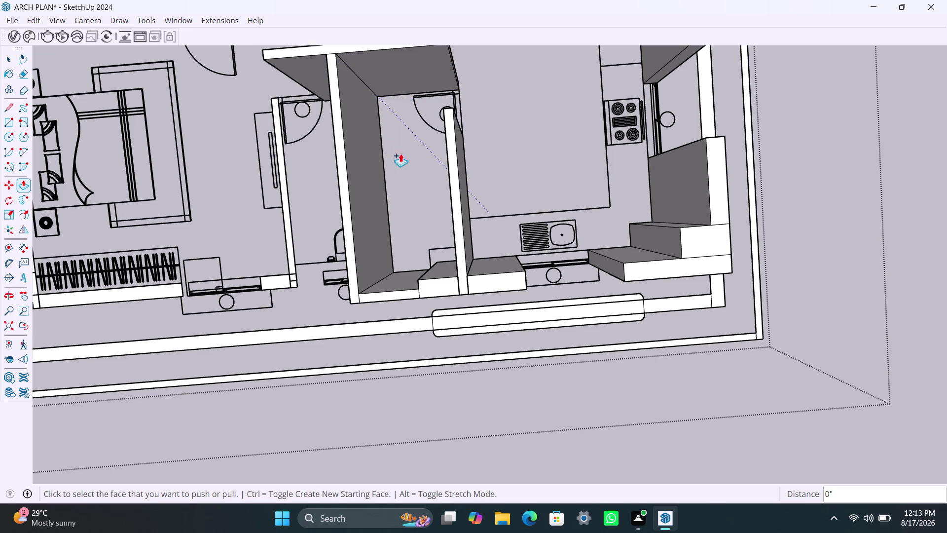
scroll(down, 3)
Pull the thin wall by the toilet to full height and raise the window sills to sill height.
middle_drag(416, 203, 560, 182)
scroll(up, 3)
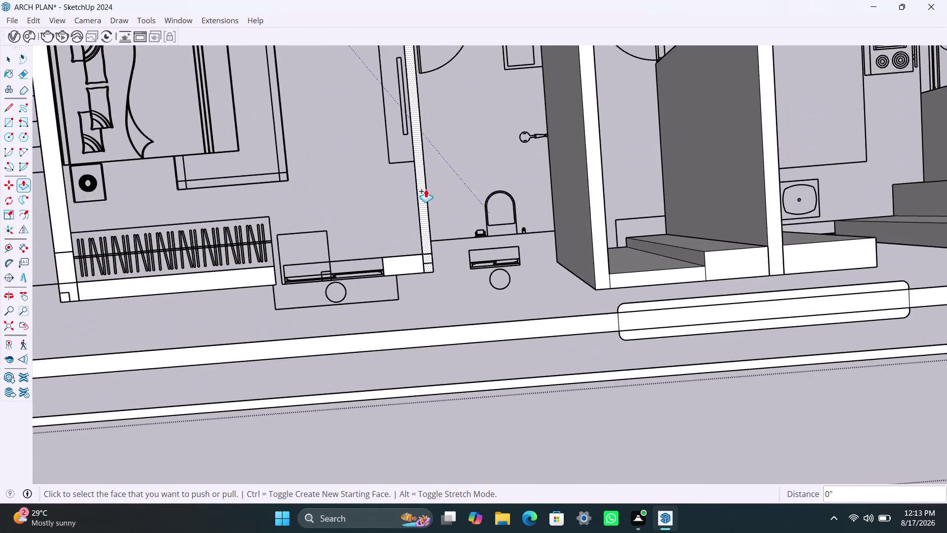
scroll(down, 3)
click(427, 204)
click(423, 205)
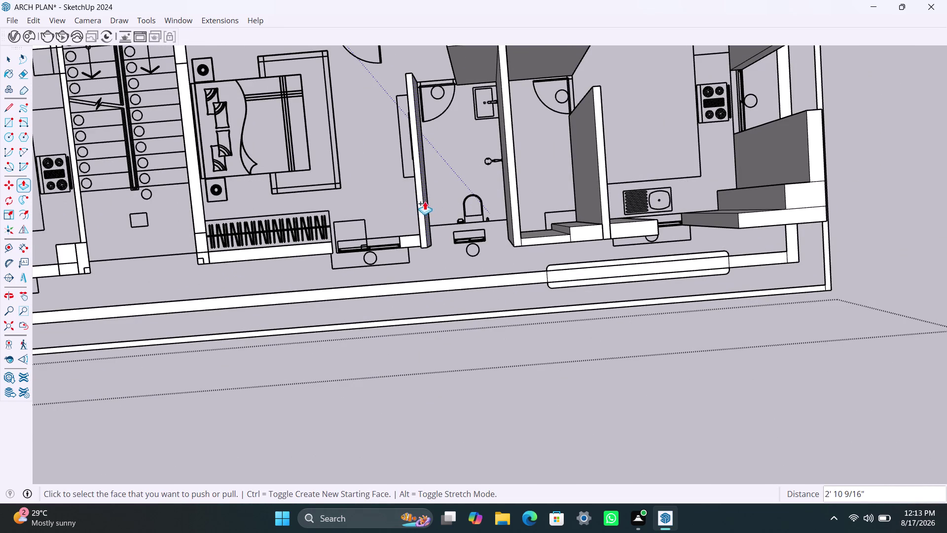
click(422, 206)
click(516, 183)
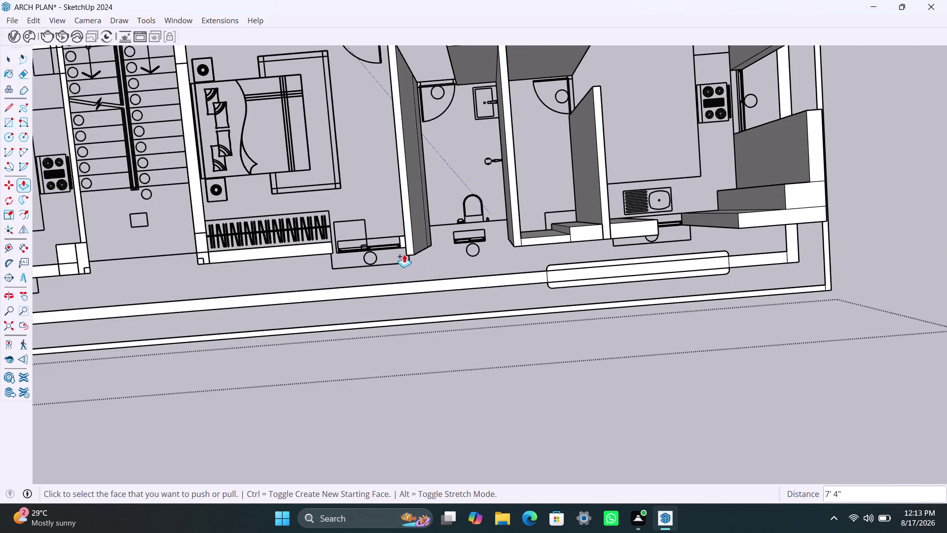
scroll(up, 3)
double_click(406, 245)
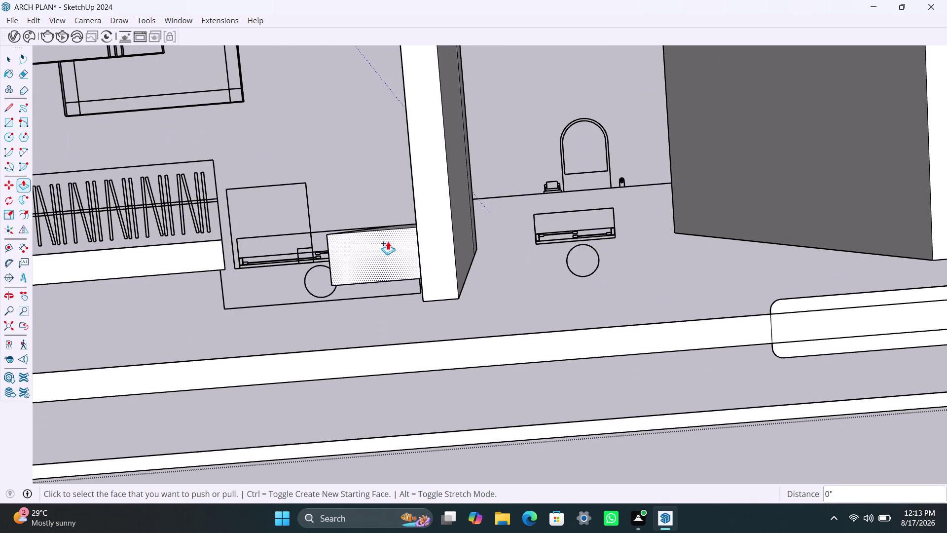
scroll(down, 3)
scroll(up, 3)
middle_drag(379, 255, 527, 199)
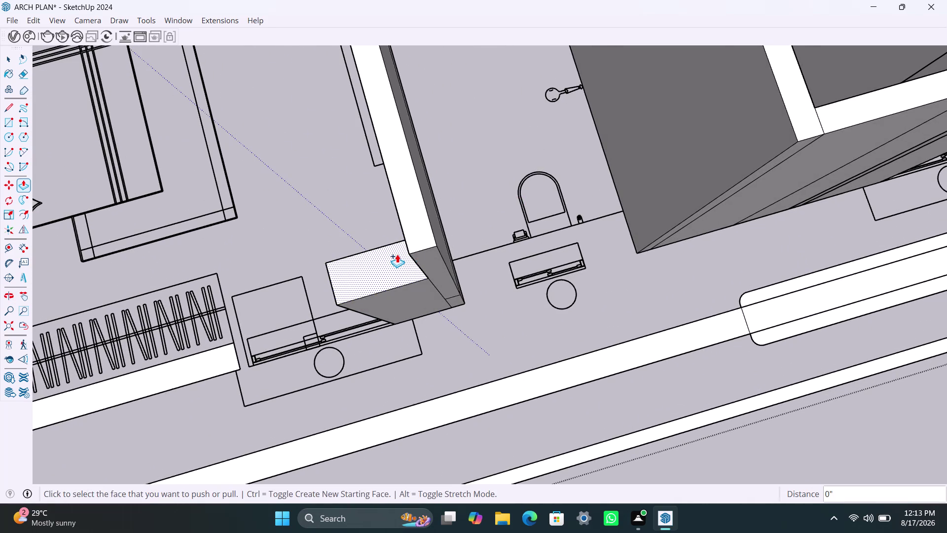
click(397, 254)
click(418, 233)
scroll(down, 3)
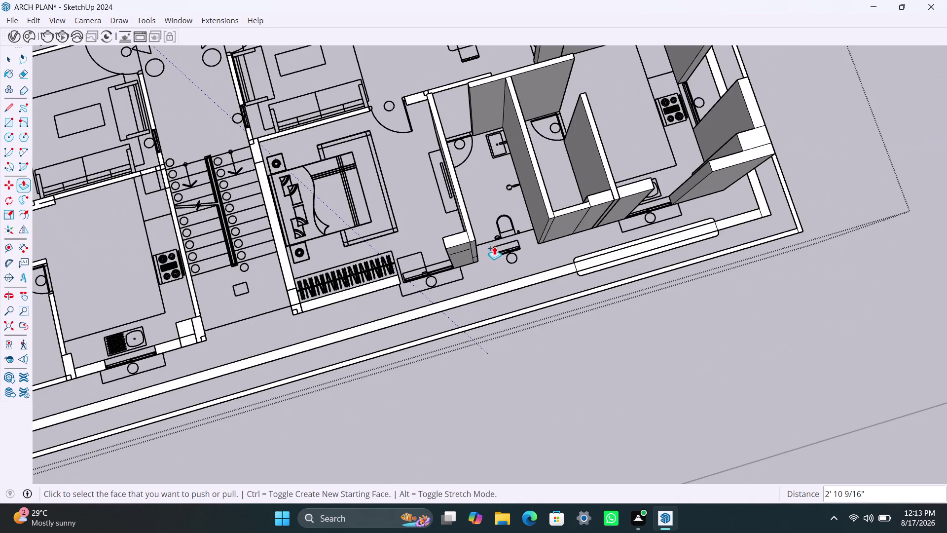
Raise the short wall end, wall strip and wall segments flanking the living-room entrance.
middle_drag(503, 231, 681, 194)
scroll(up, 3)
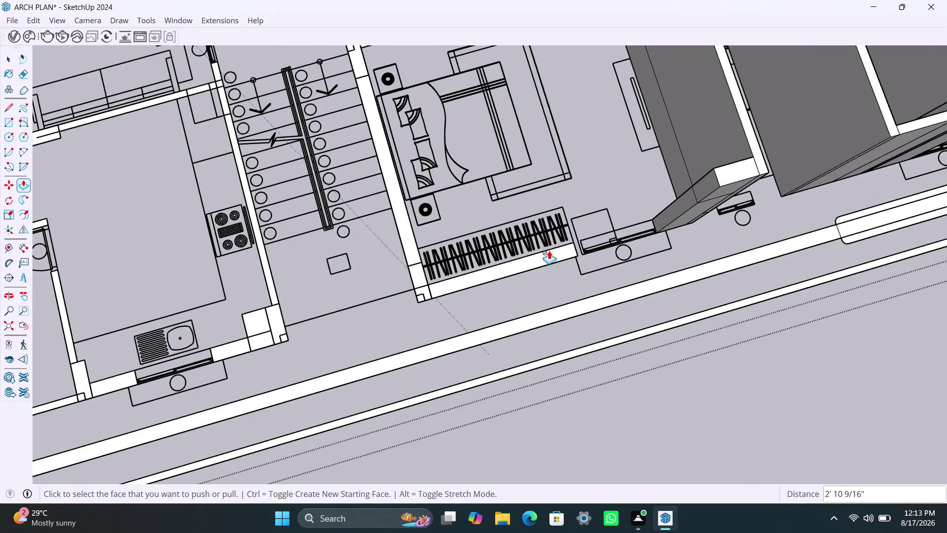
scroll(up, 3)
scroll(down, 3)
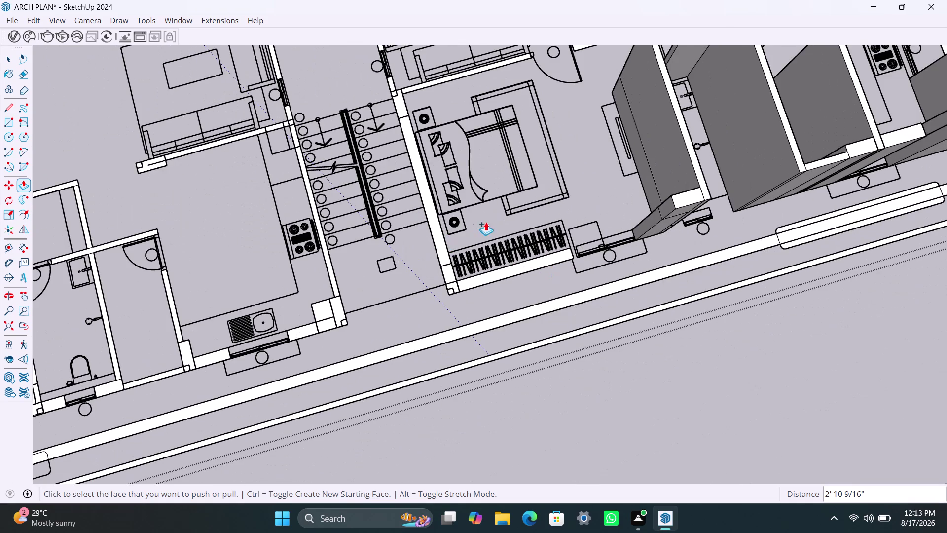
scroll(down, 3)
middle_drag(608, 247, 589, 332)
scroll(up, 3)
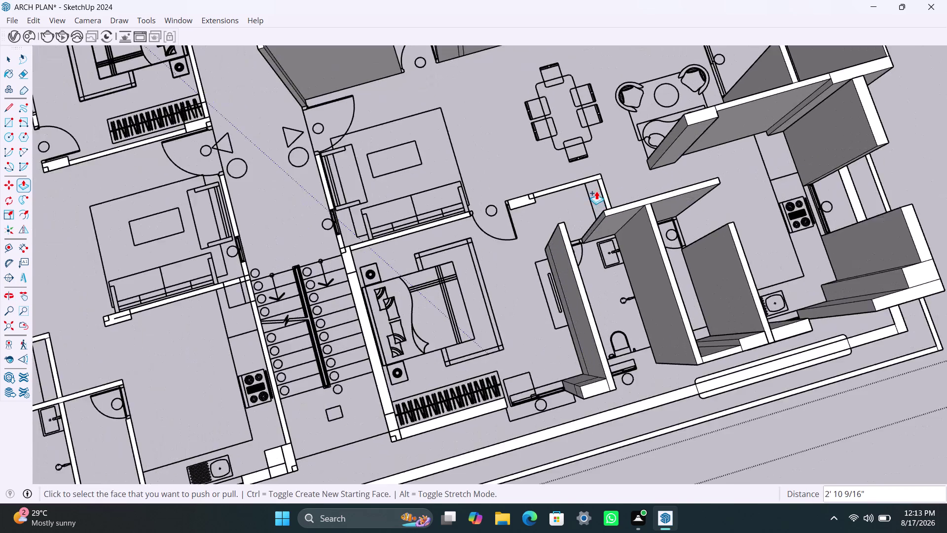
scroll(up, 3)
double_click(601, 190)
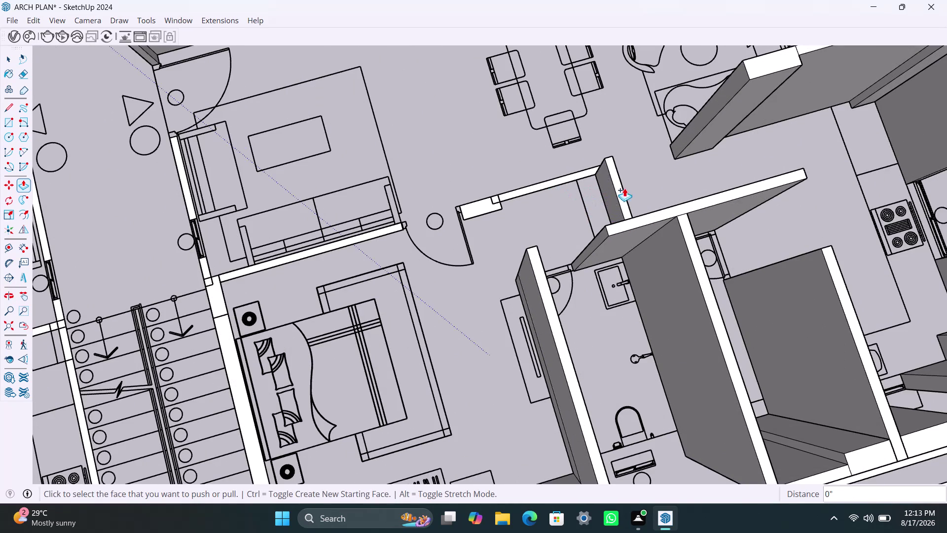
click(622, 190)
click(653, 218)
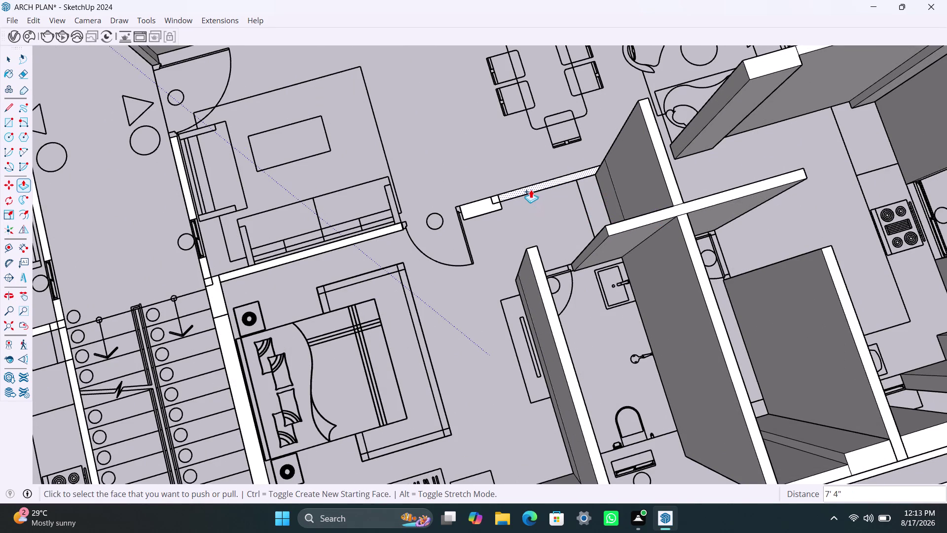
click(530, 189)
click(665, 154)
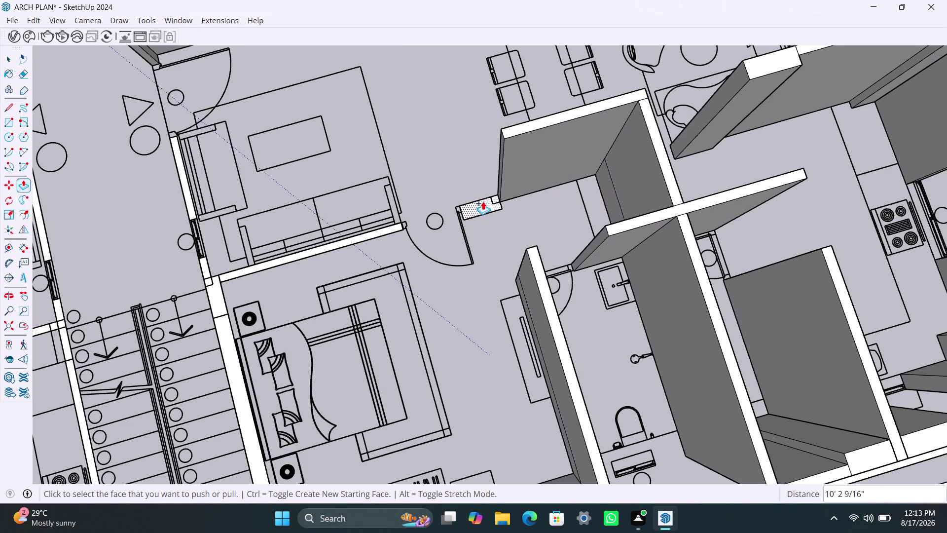
double_click(483, 202)
scroll(down, 3)
scroll(down, 3)
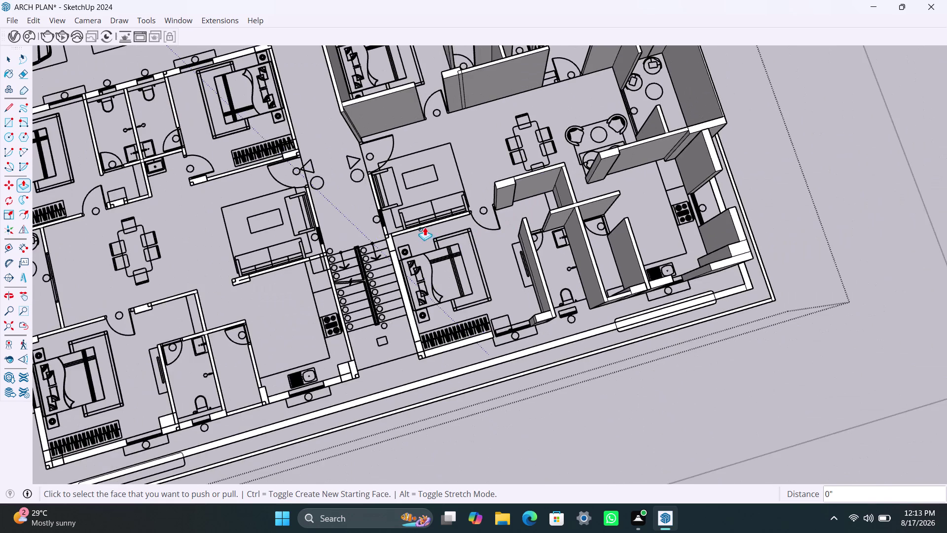
Zoom out over the floor plan and orbit toward the flat apartment next to the parking bays.
scroll(up, 3)
scroll(down, 3)
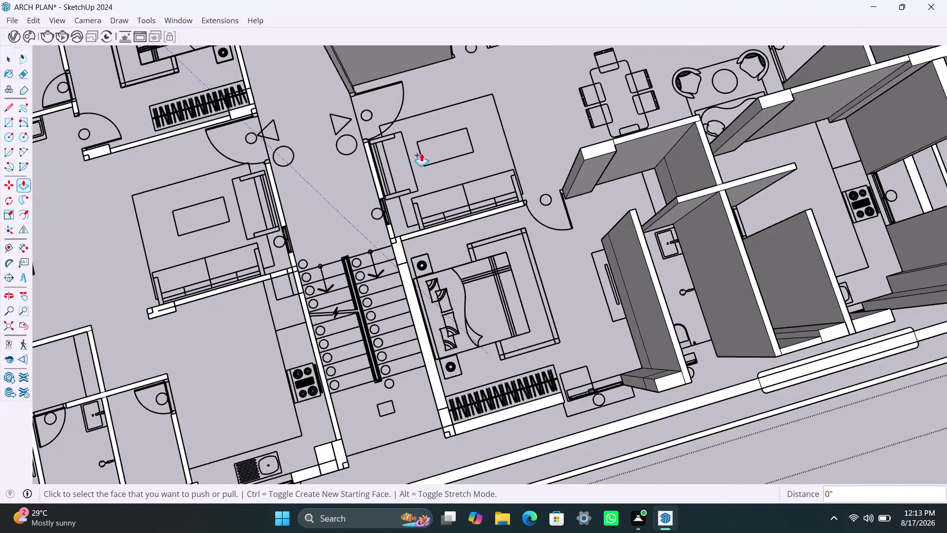
scroll(down, 3)
middle_drag(546, 228, 485, 340)
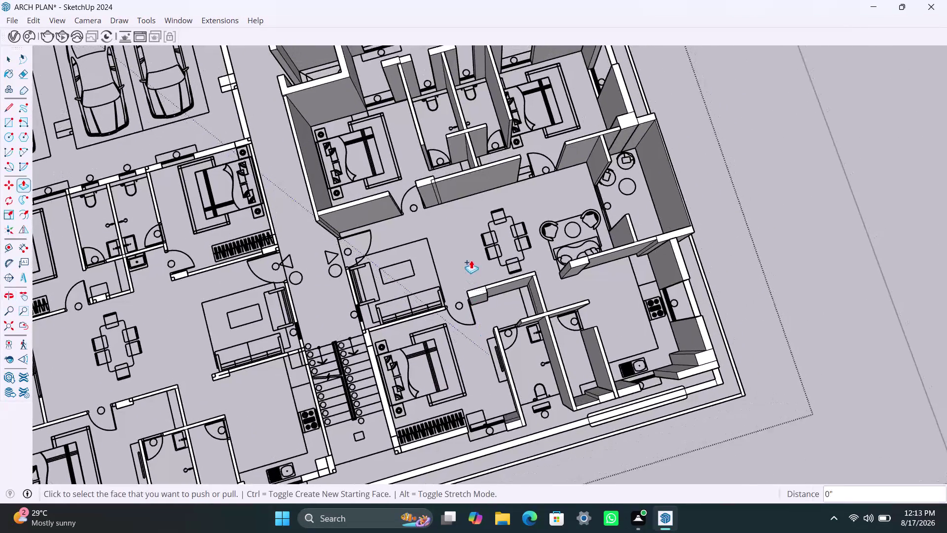
scroll(down, 3)
middle_drag(466, 278, 461, 309)
scroll(up, 3)
scroll(up, 3)
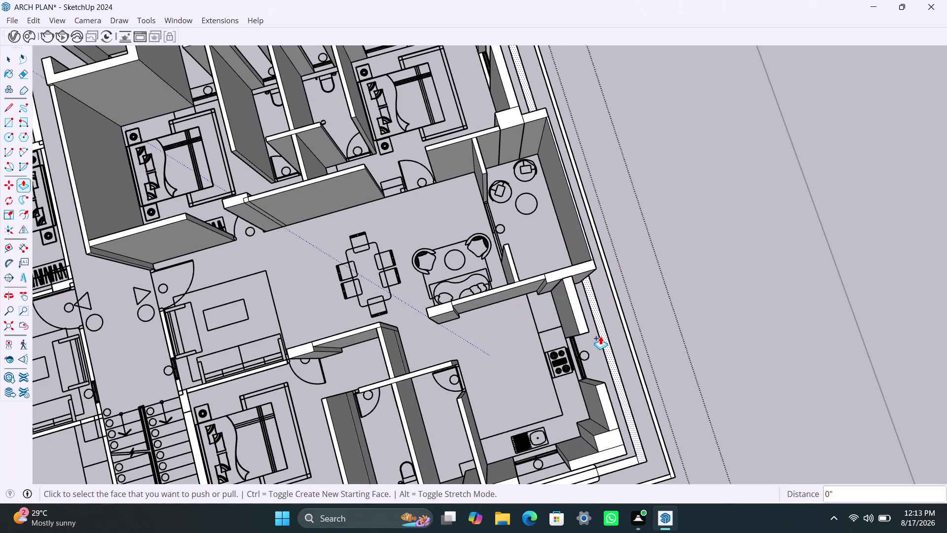
middle_drag(602, 313, 497, 388)
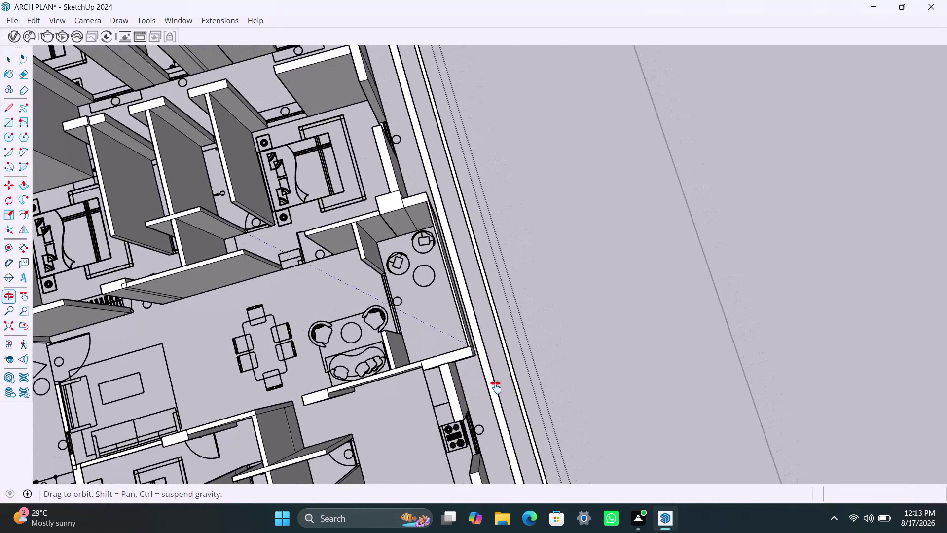
middle_drag(497, 387, 668, 394)
scroll(down, 3)
middle_drag(476, 356, 482, 354)
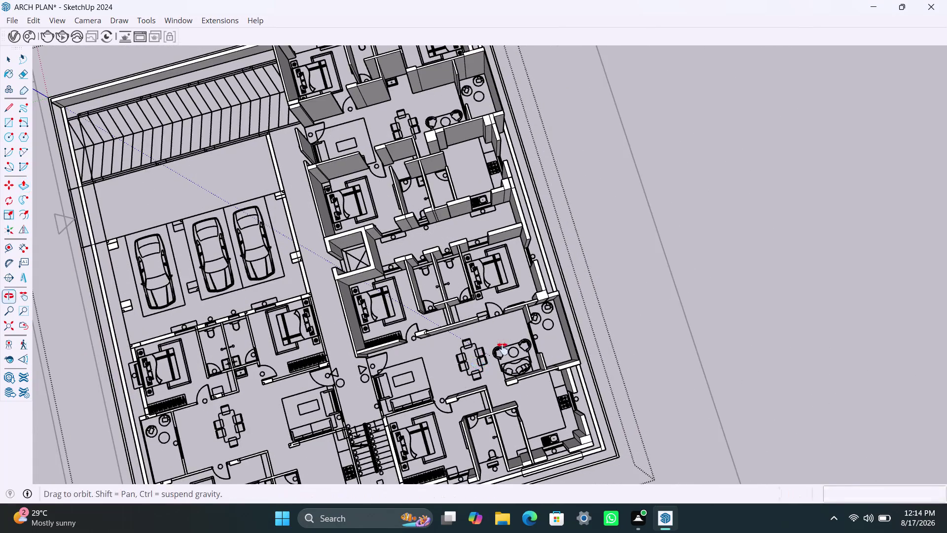
middle_drag(482, 354, 654, 268)
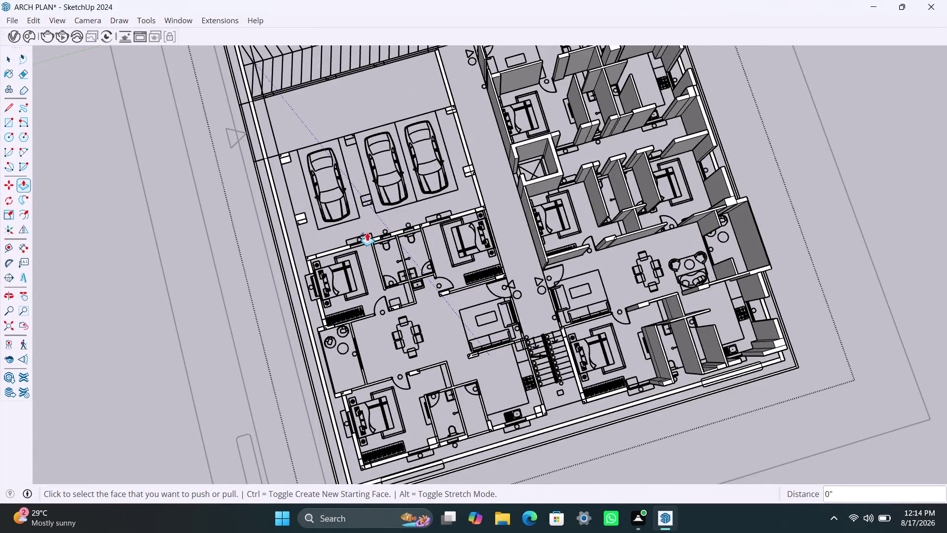
Raise the first bedroom's top, outer side and wardrobe walls to wall height.
scroll(up, 3)
double_click(309, 260)
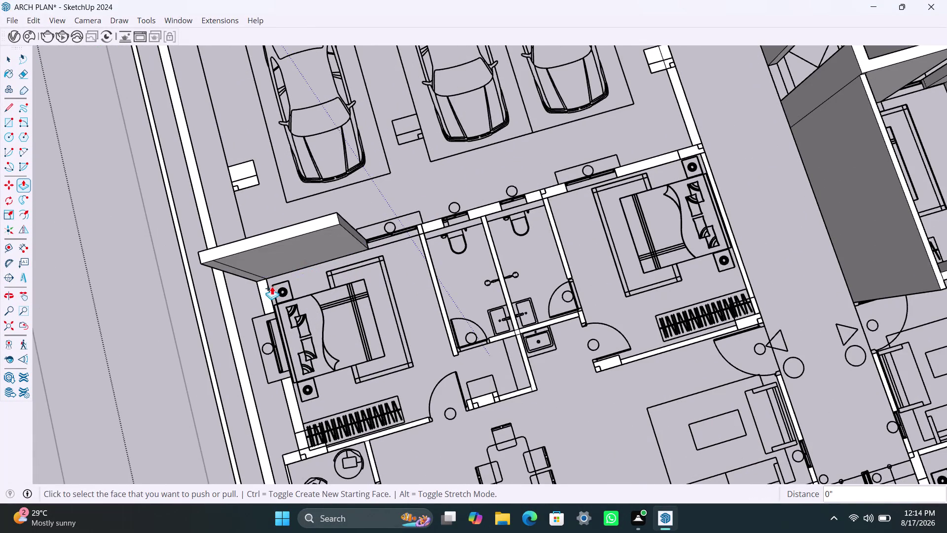
double_click(269, 296)
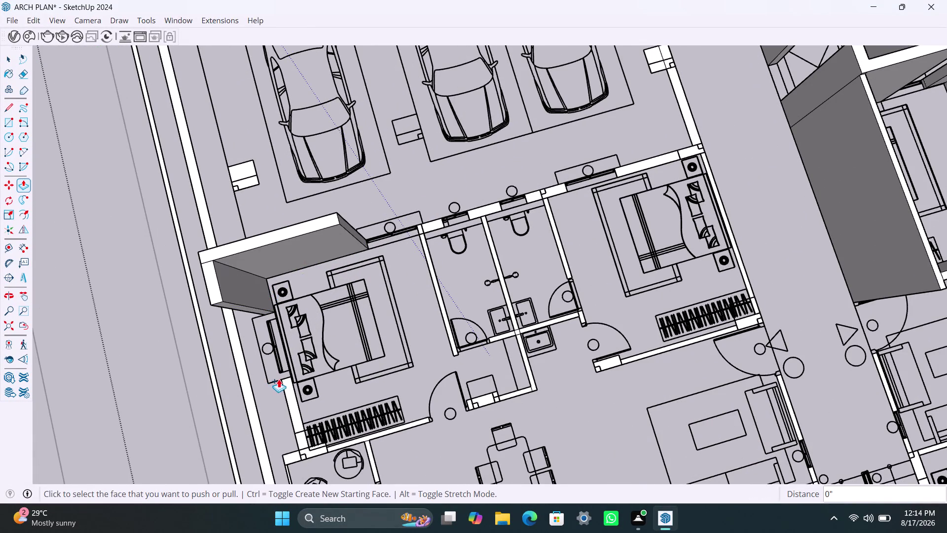
double_click(296, 412)
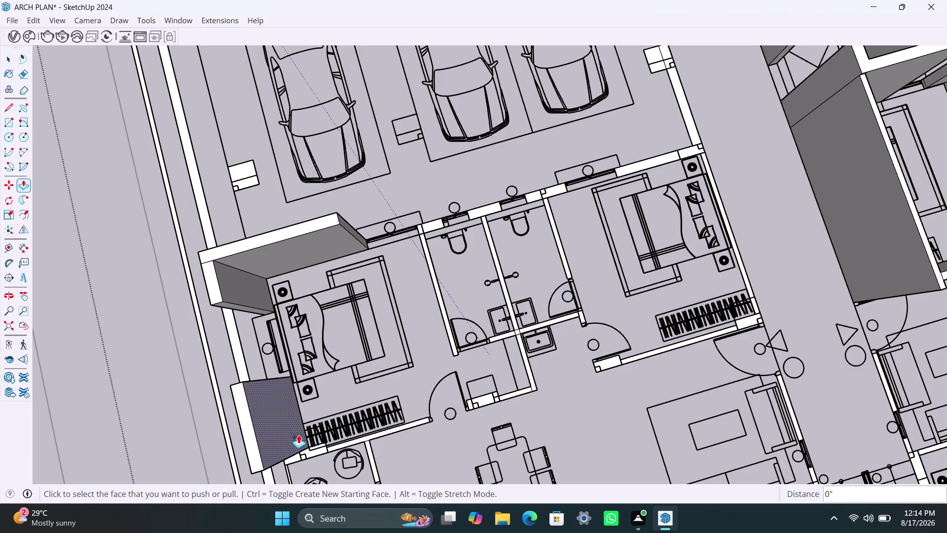
double_click(316, 448)
double_click(364, 441)
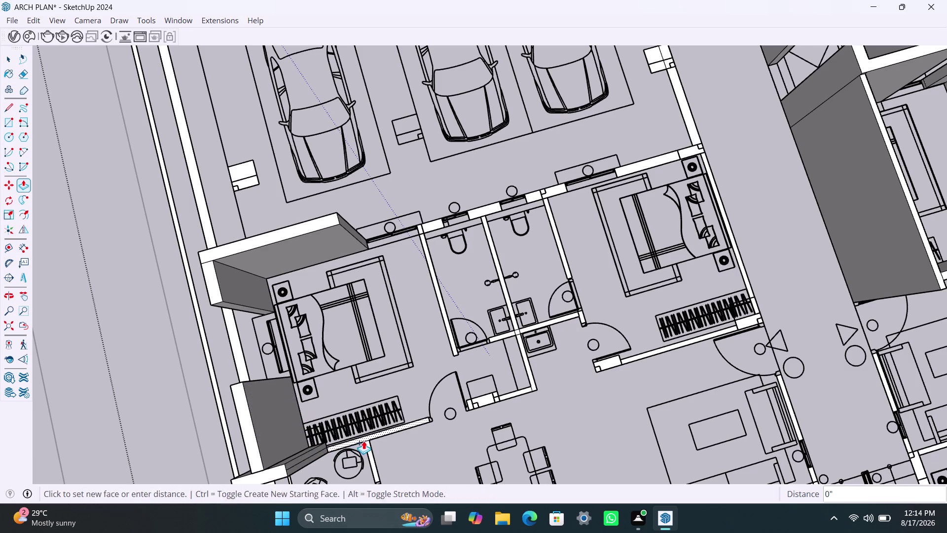
double_click(375, 463)
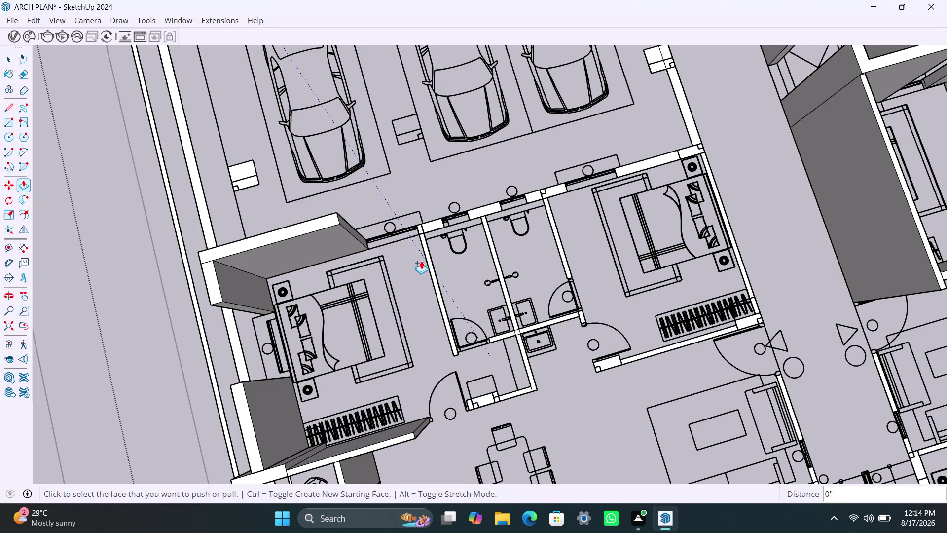
Raise the first bathroom's short walls, partitions, lower wall and basin wall.
double_click(436, 223)
double_click(426, 248)
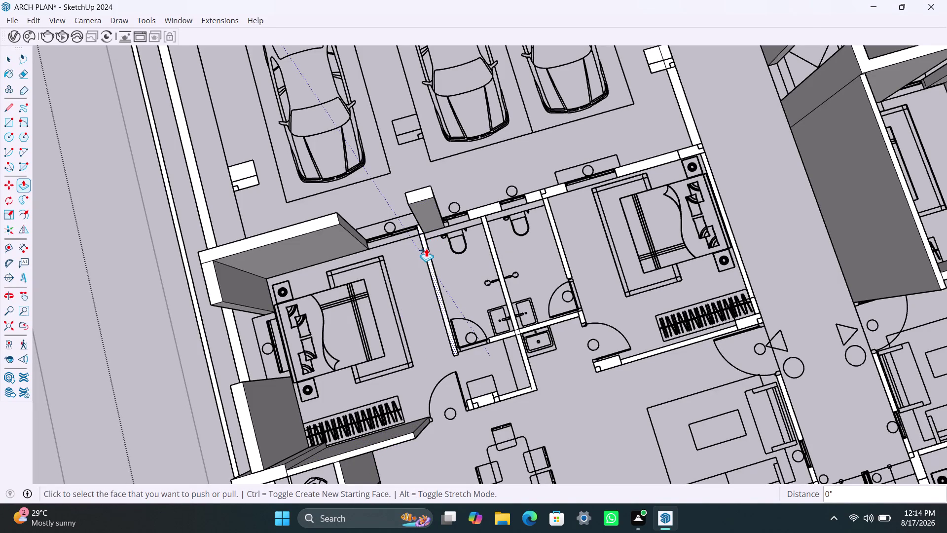
double_click(485, 206)
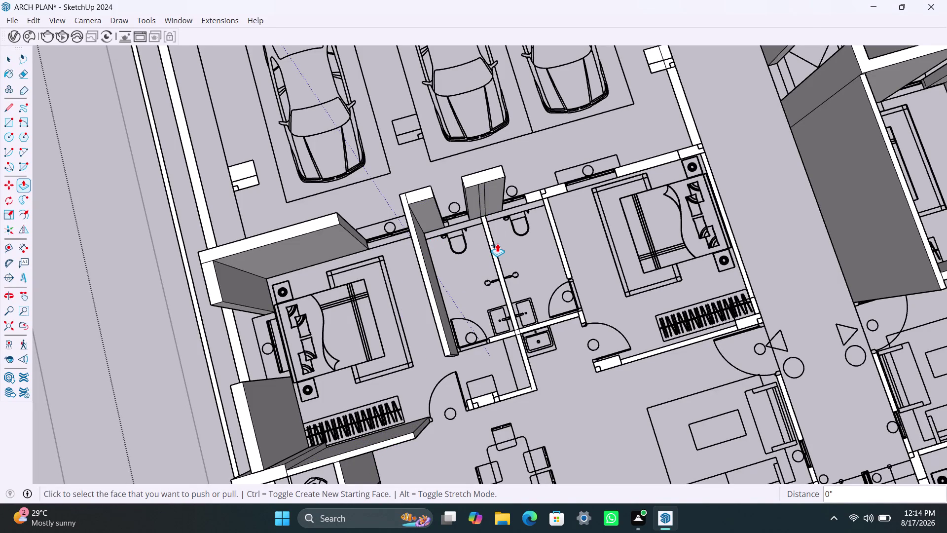
double_click(497, 260)
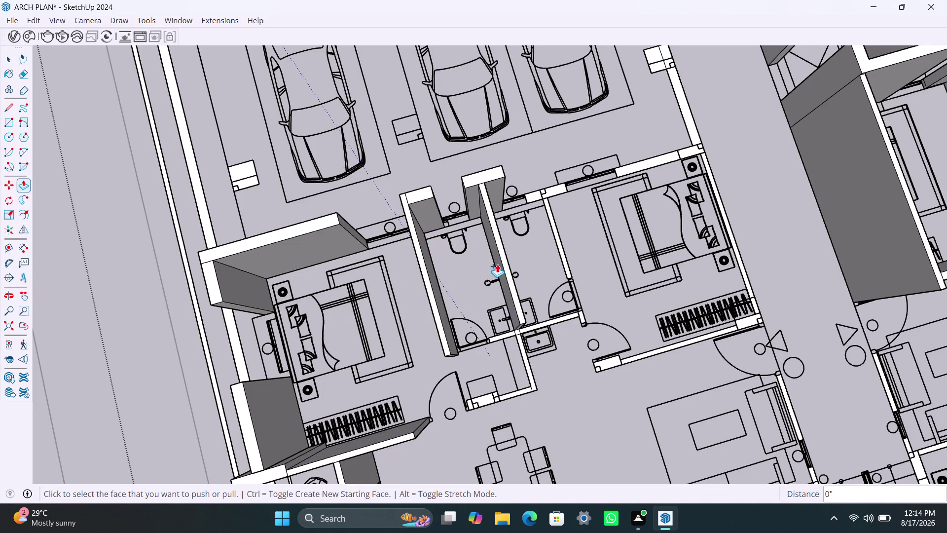
scroll(up, 3)
double_click(507, 341)
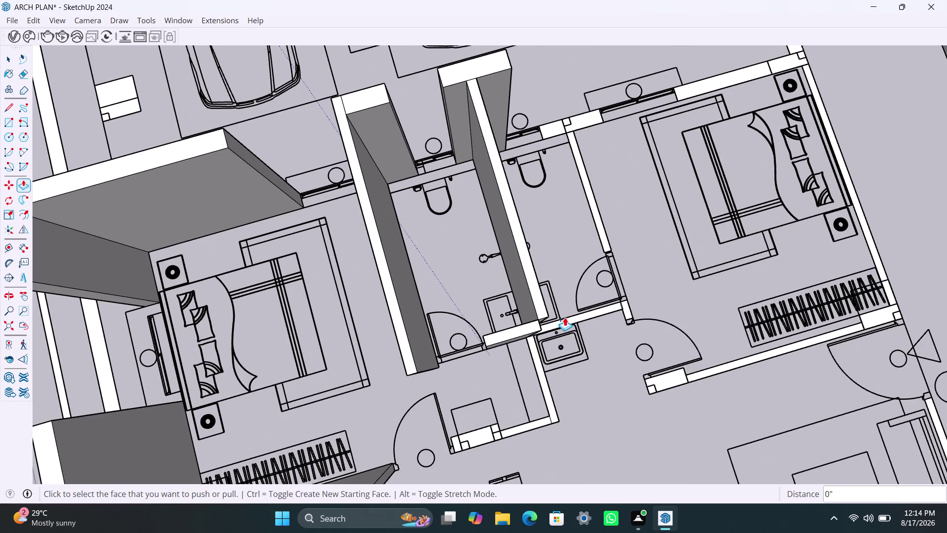
double_click(565, 317)
Raise the bathroom front wall, the basin-side wall and the second bathroom's walls.
scroll(up, 3)
middle_drag(535, 334, 516, 262)
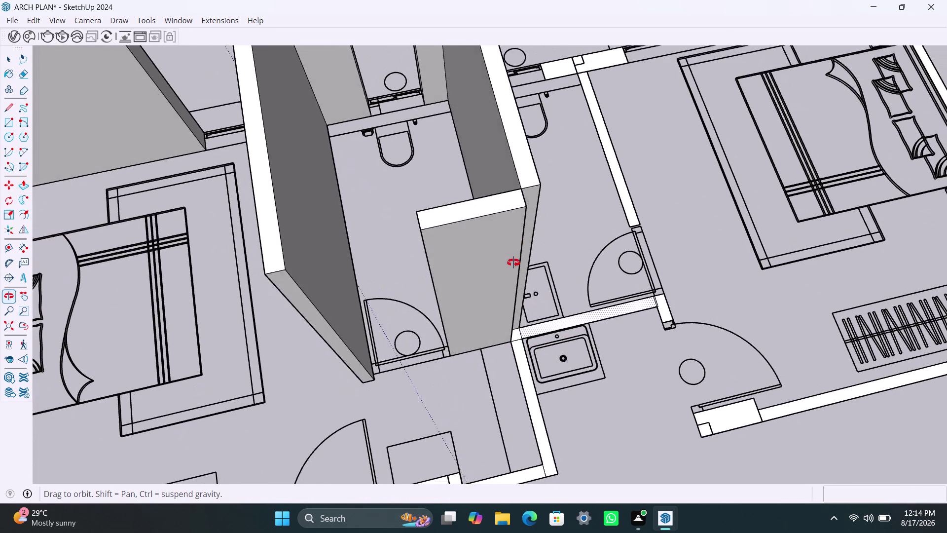
middle_drag(517, 263, 436, 269)
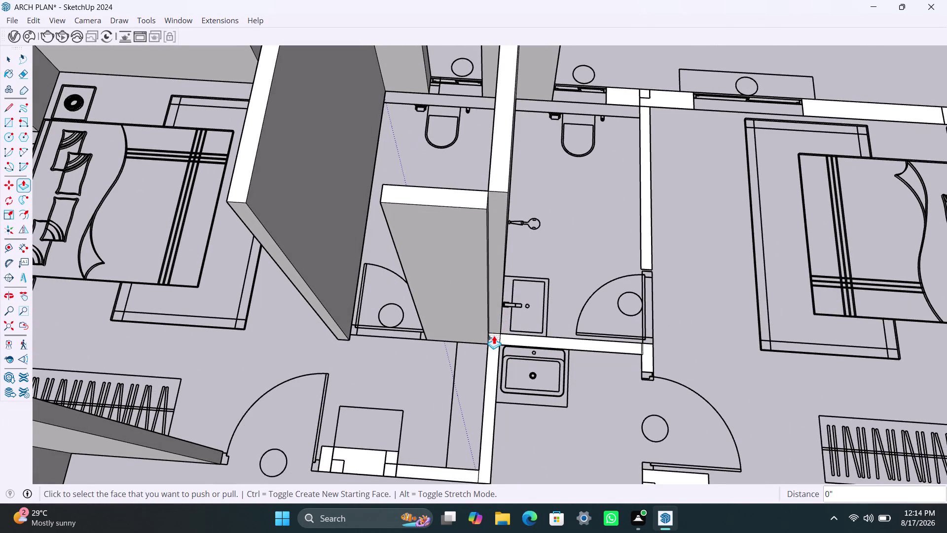
double_click(494, 335)
double_click(541, 341)
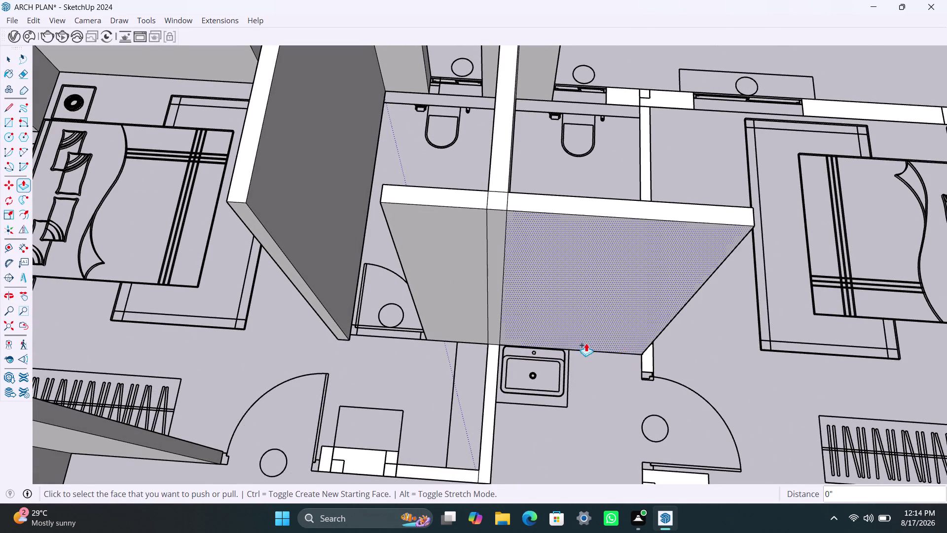
double_click(652, 361)
scroll(down, 3)
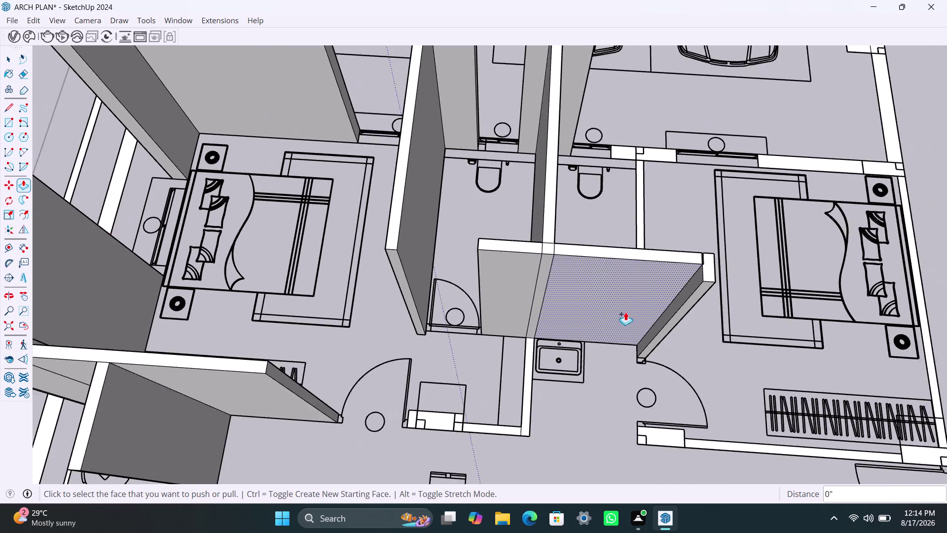
middle_drag(626, 315, 605, 374)
double_click(646, 241)
scroll(down, 3)
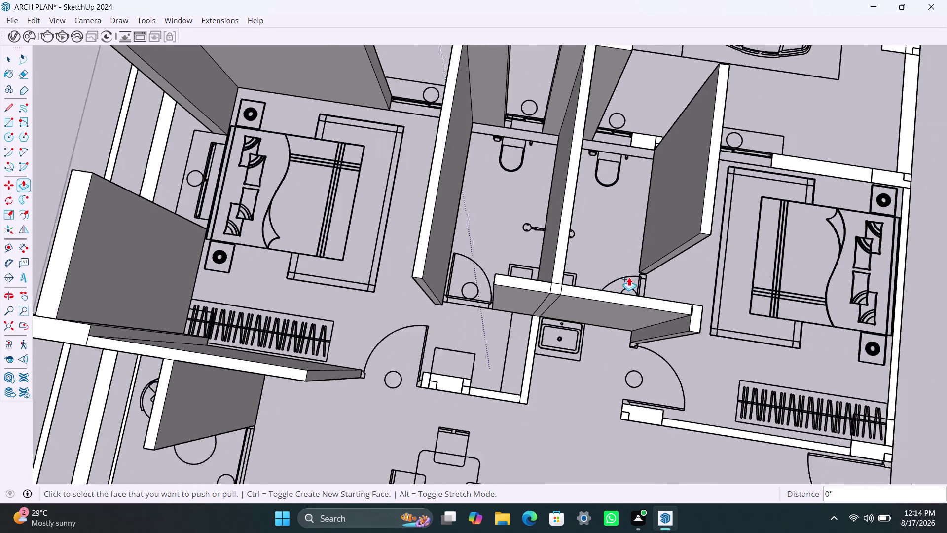
middle_drag(620, 278, 460, 321)
scroll(down, 3)
middle_drag(529, 252, 529, 296)
double_click(507, 195)
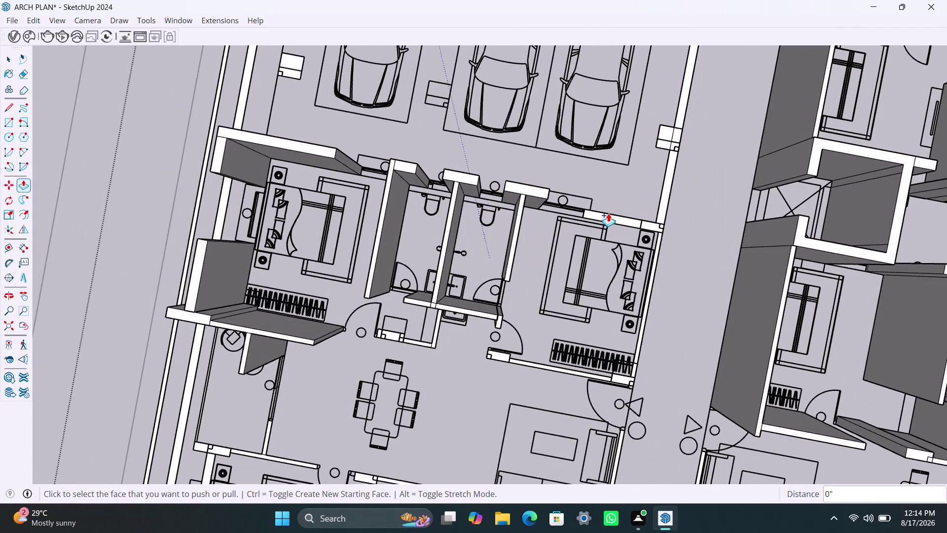
Raise the right bedroom's top, outer and lower walls to wall height.
click(608, 213)
double_click(609, 216)
double_click(656, 262)
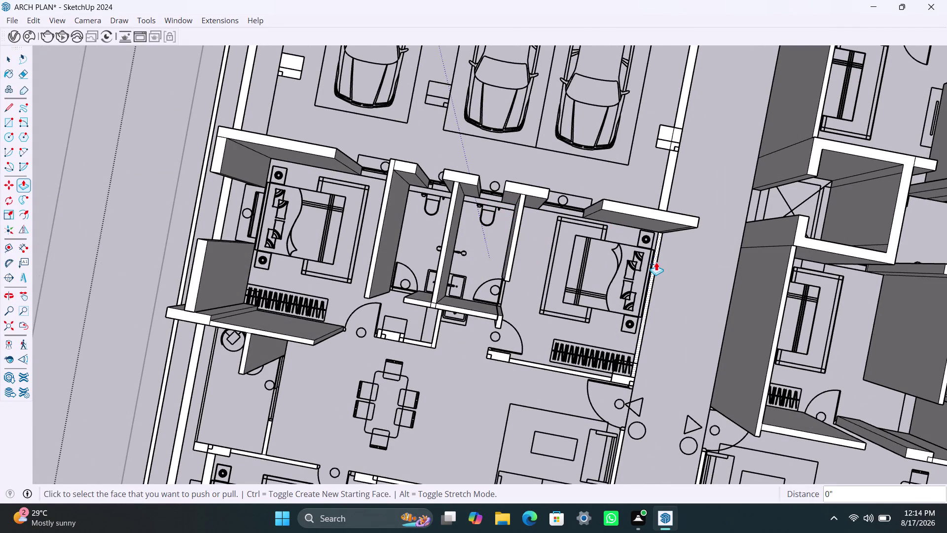
double_click(629, 378)
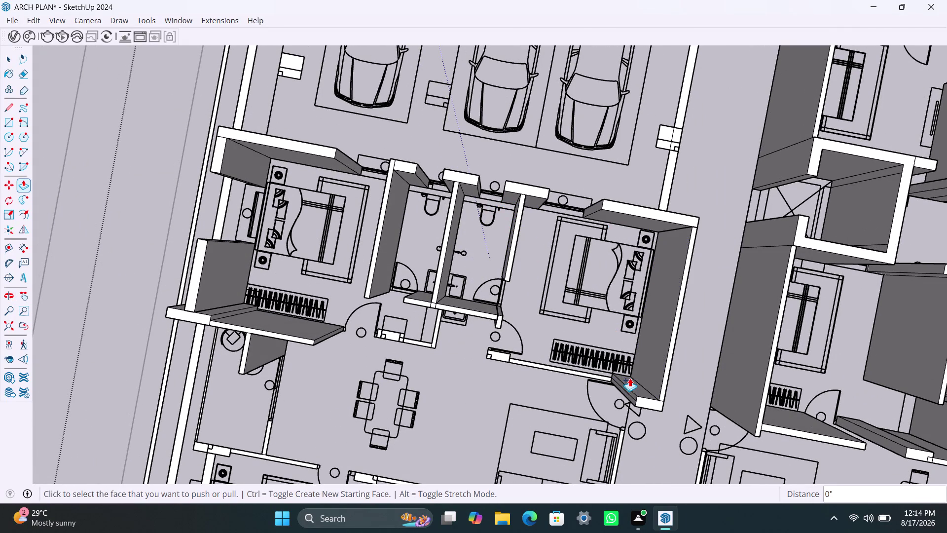
double_click(502, 355)
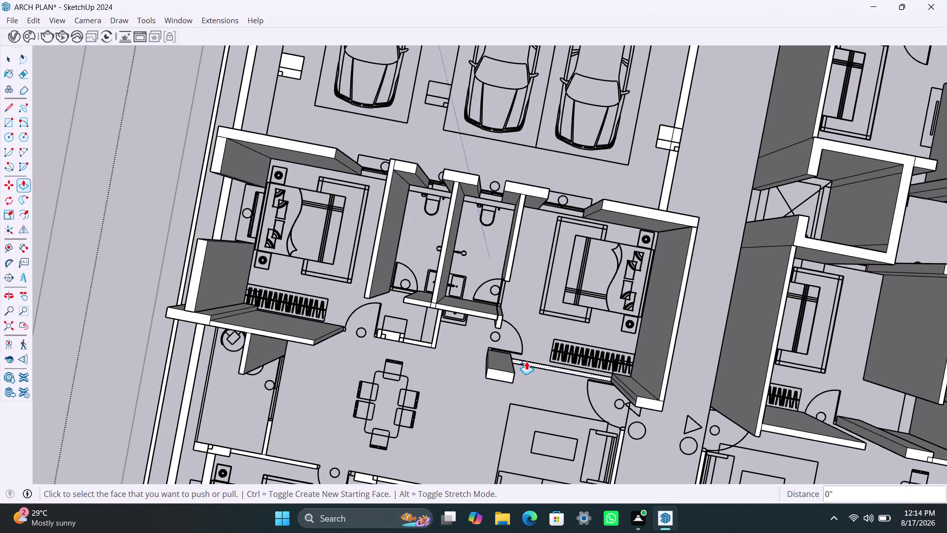
double_click(526, 361)
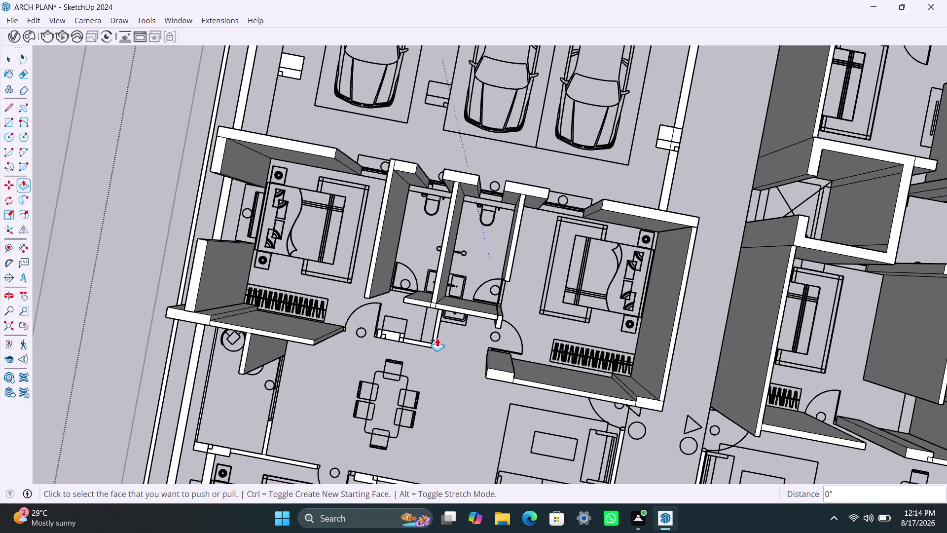
Raise the short walls near the dining area and the passage.
double_click(437, 338)
double_click(409, 341)
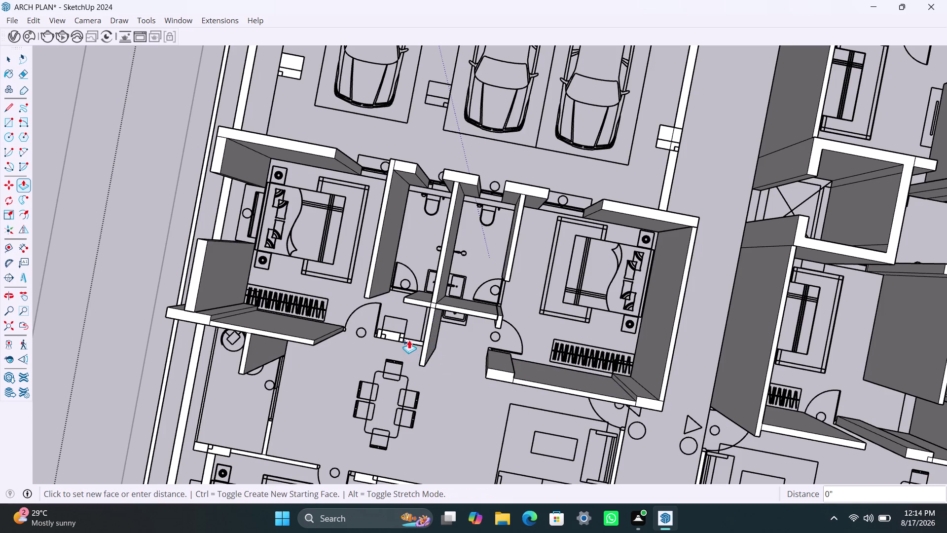
double_click(387, 332)
scroll(down, 3)
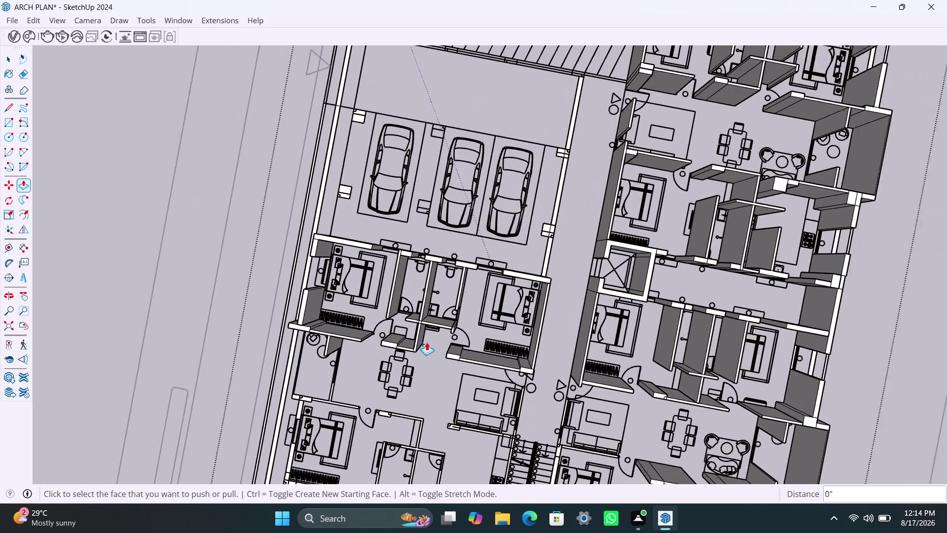
Raise the thin wall by the sitting area and the lower bedroom's top and outer walls.
middle_drag(427, 342, 530, 209)
scroll(up, 3)
scroll(up, 3)
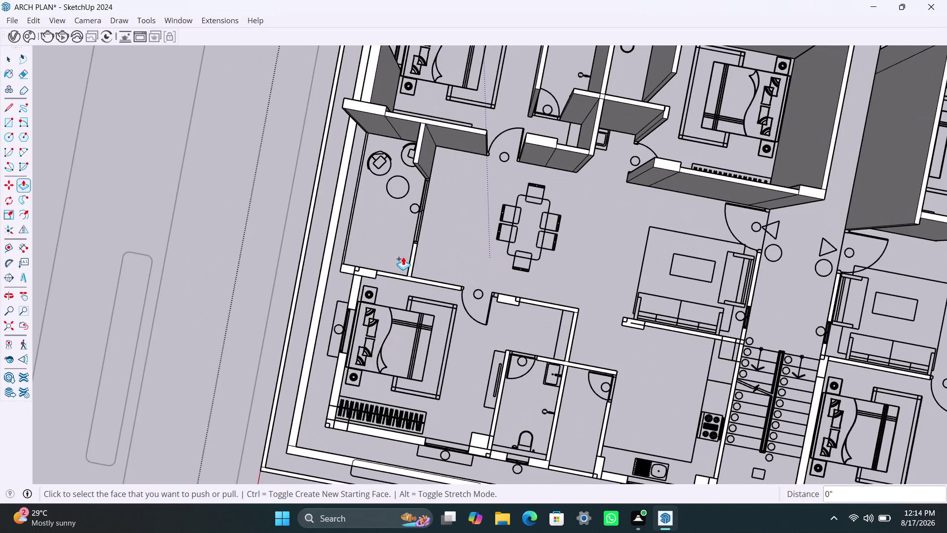
scroll(up, 3)
double_click(410, 252)
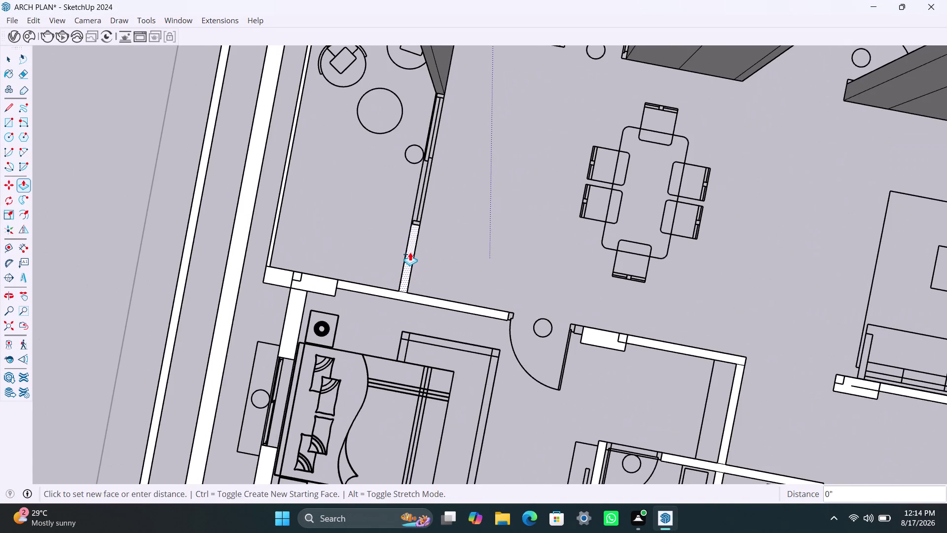
double_click(318, 285)
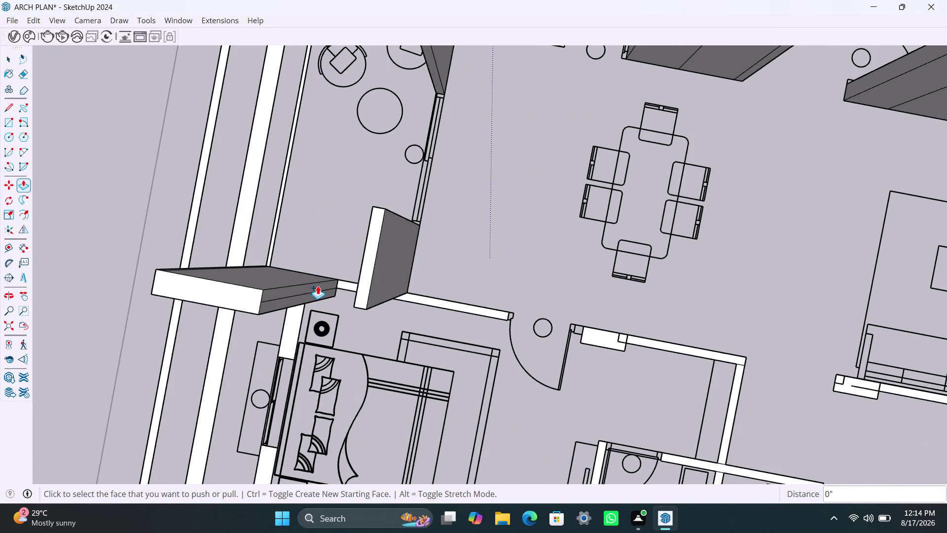
double_click(294, 321)
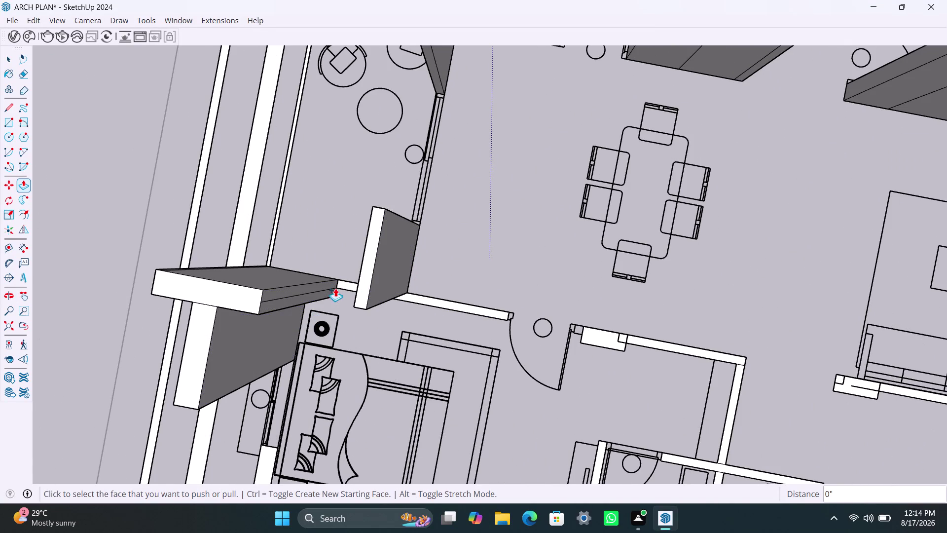
Extrude the lintel above the lower bedroom's door.
double_click(343, 284)
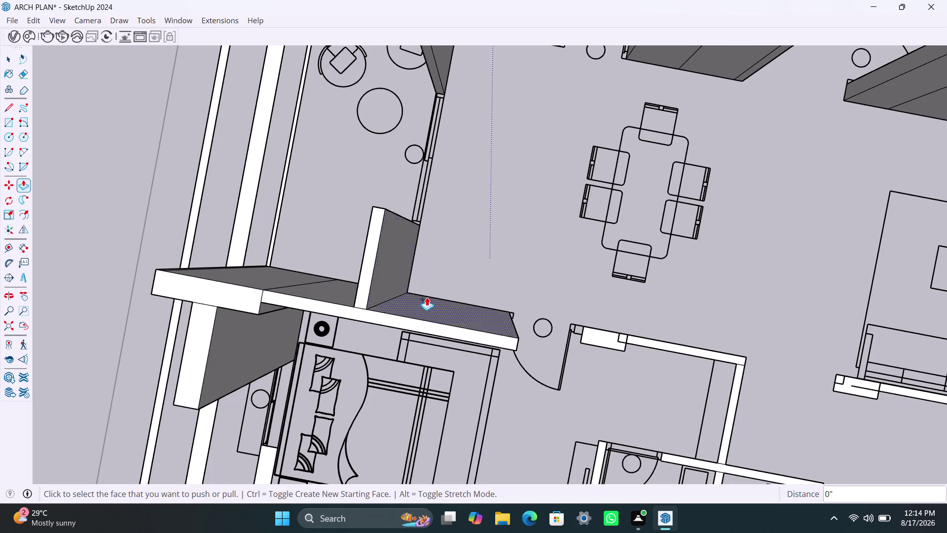
scroll(down, 3)
scroll(up, 3)
middle_drag(487, 308, 465, 233)
scroll(up, 3)
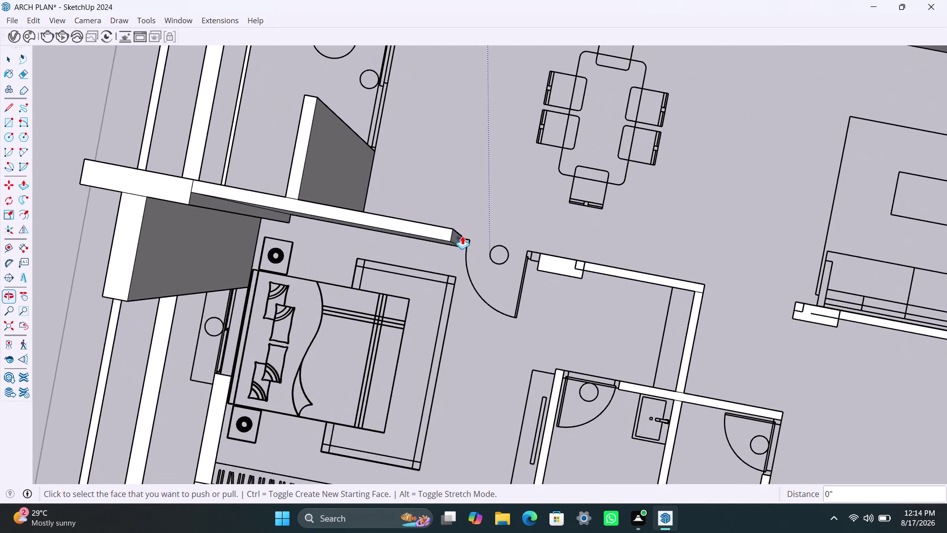
scroll(down, 3)
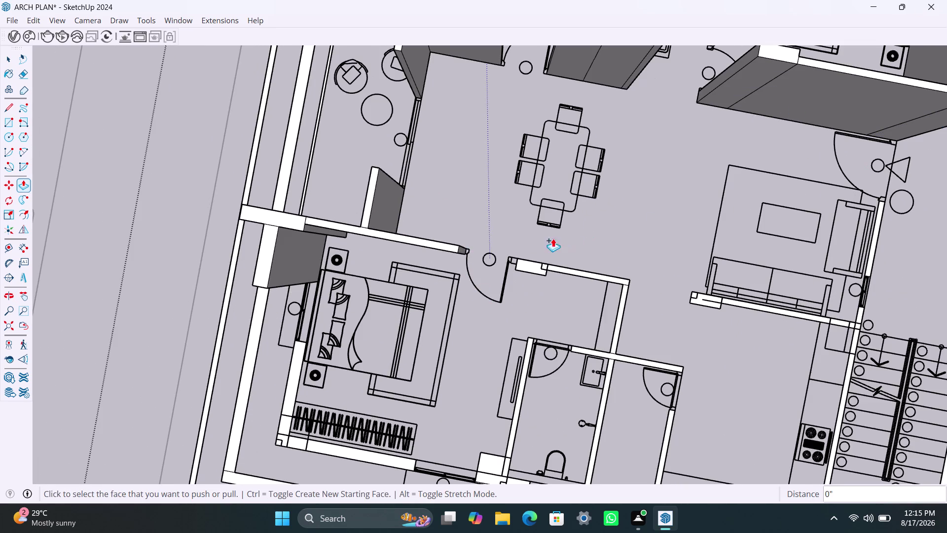
Extrude the lintels over the next doorway and fill the narrow gap between them.
double_click(535, 271)
double_click(589, 272)
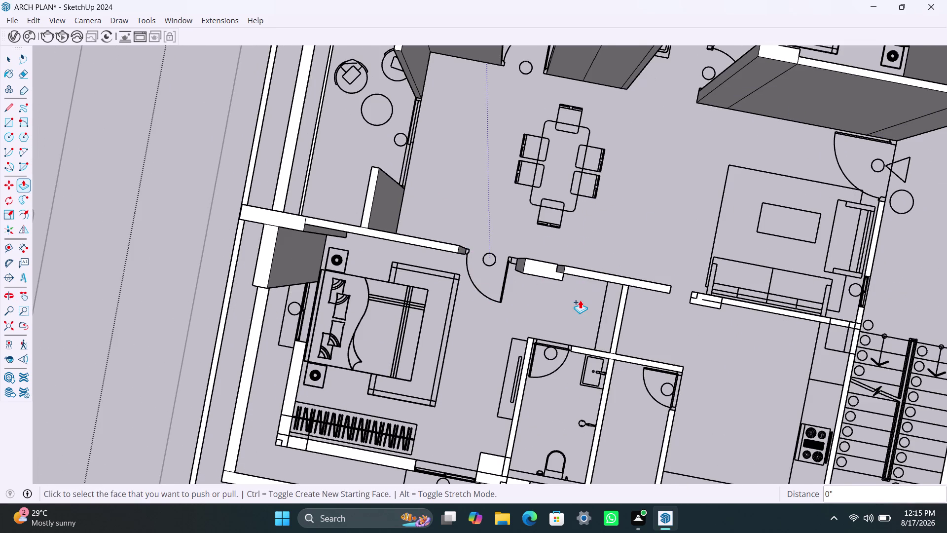
scroll(down, 3)
middle_drag(581, 298, 581, 206)
scroll(up, 3)
scroll(up, 3)
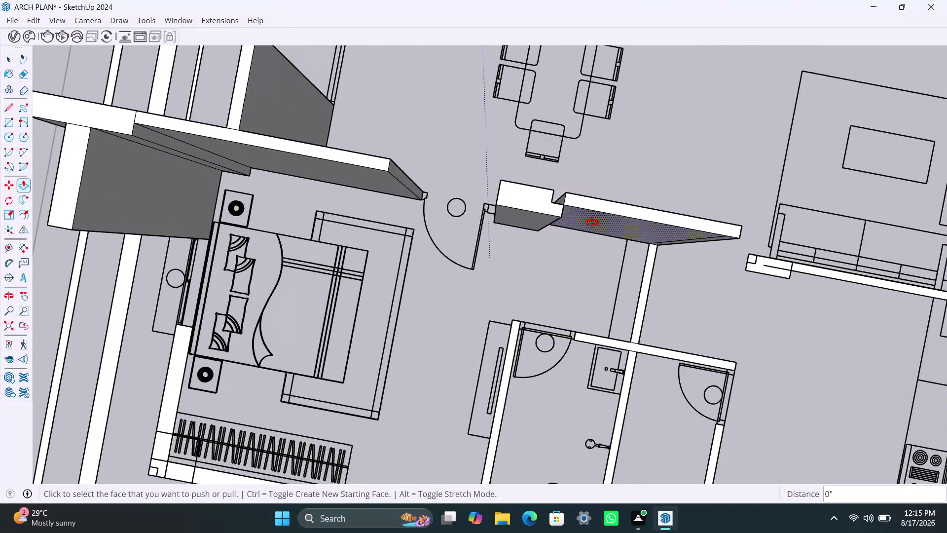
middle_drag(592, 223, 513, 263)
scroll(up, 3)
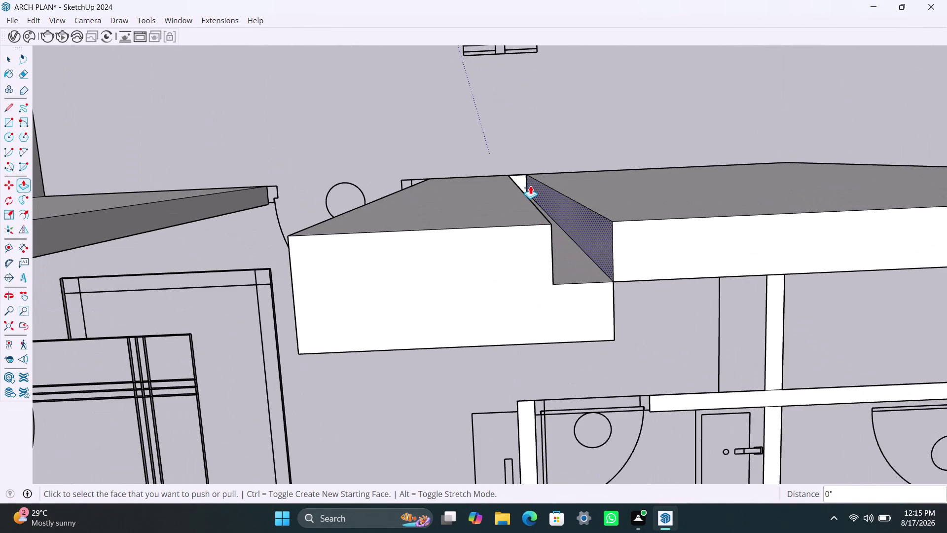
scroll(up, 3)
double_click(519, 186)
Pull the thin wall strip beside the bathroom up to the column top.
scroll(down, 3)
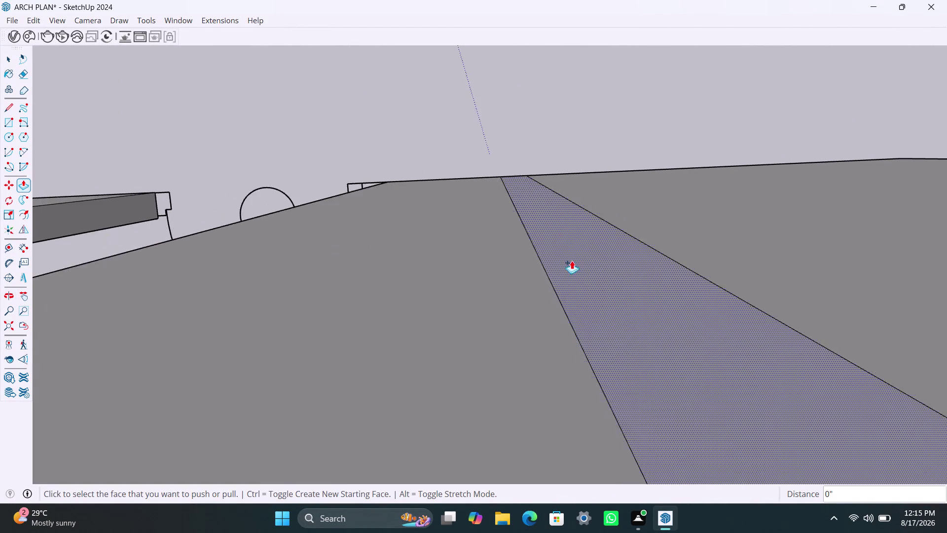
scroll(down, 3)
middle_drag(648, 317, 561, 96)
scroll(down, 3)
middle_drag(604, 216, 606, 216)
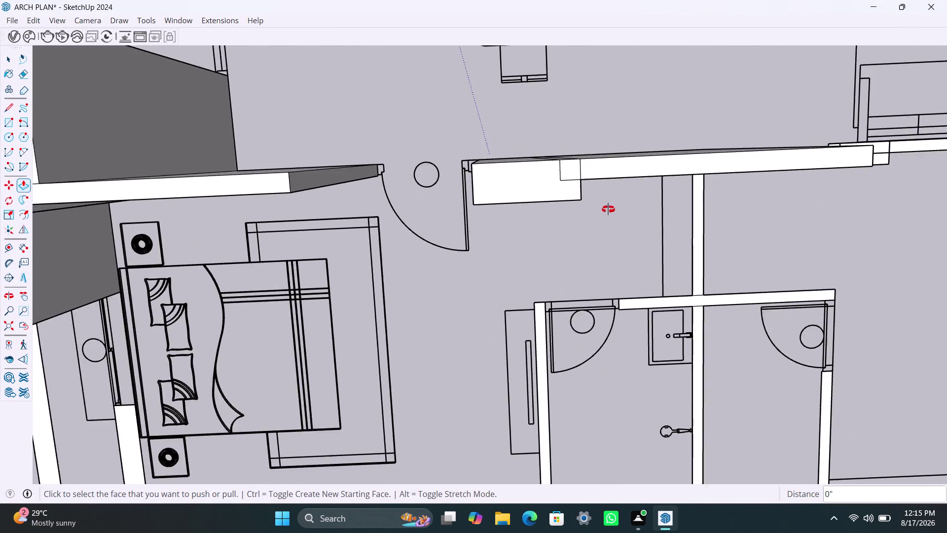
middle_drag(606, 216, 606, 72)
scroll(down, 3)
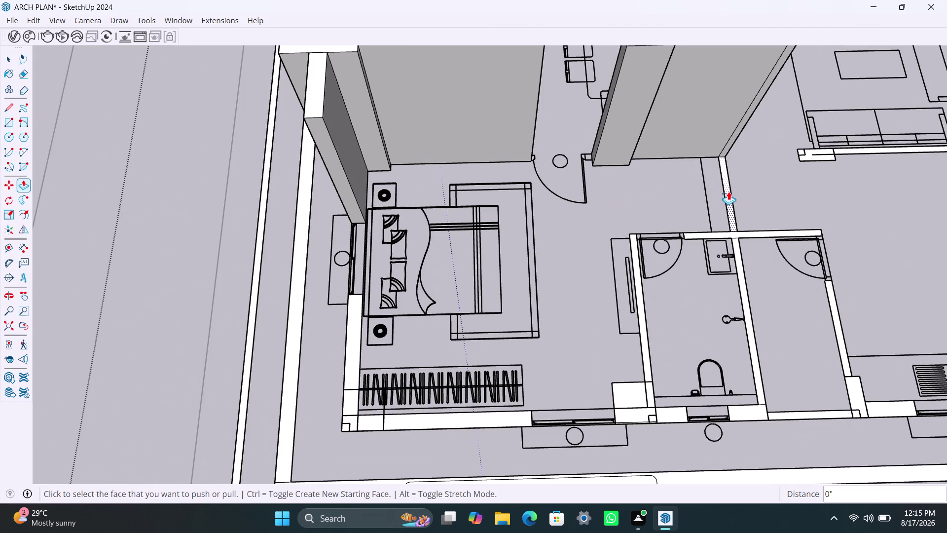
double_click(729, 194)
click(736, 219)
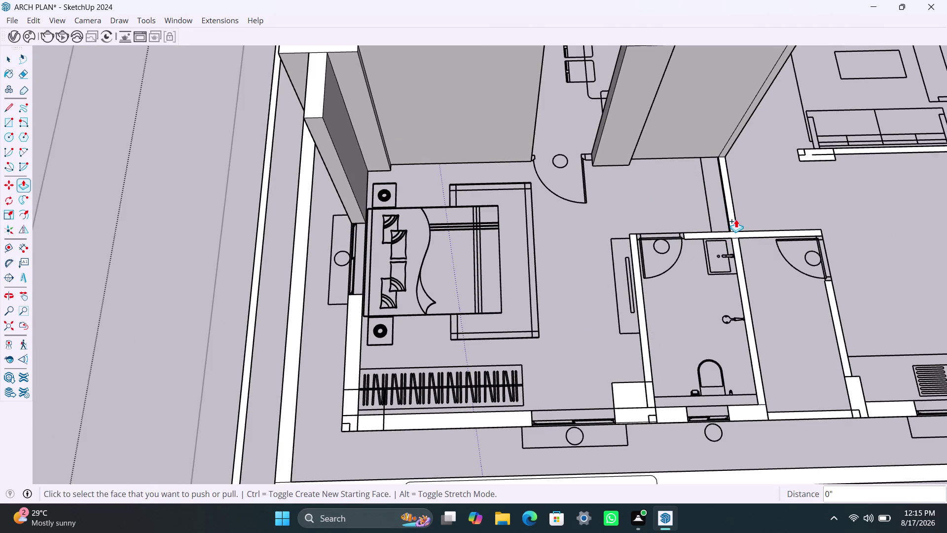
key(ctrl+z)
click(732, 221)
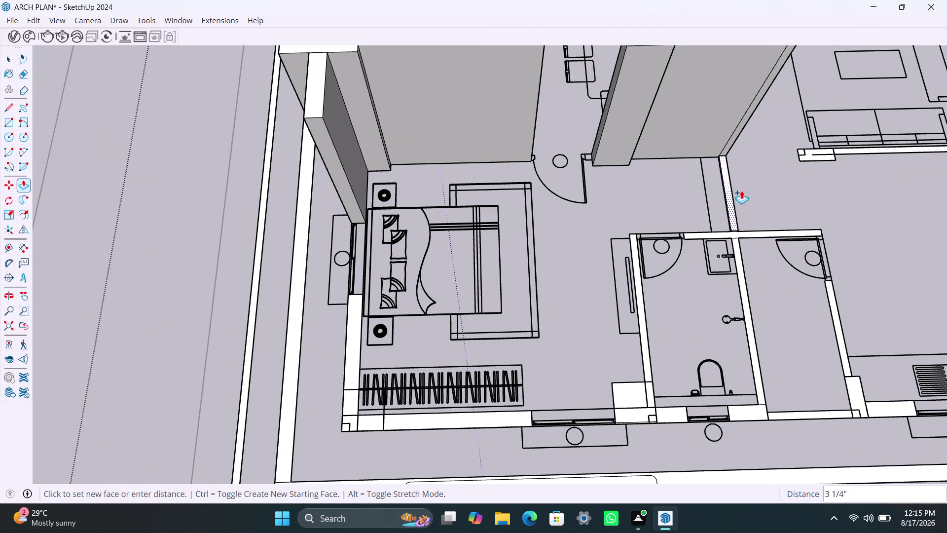
scroll(down, 3)
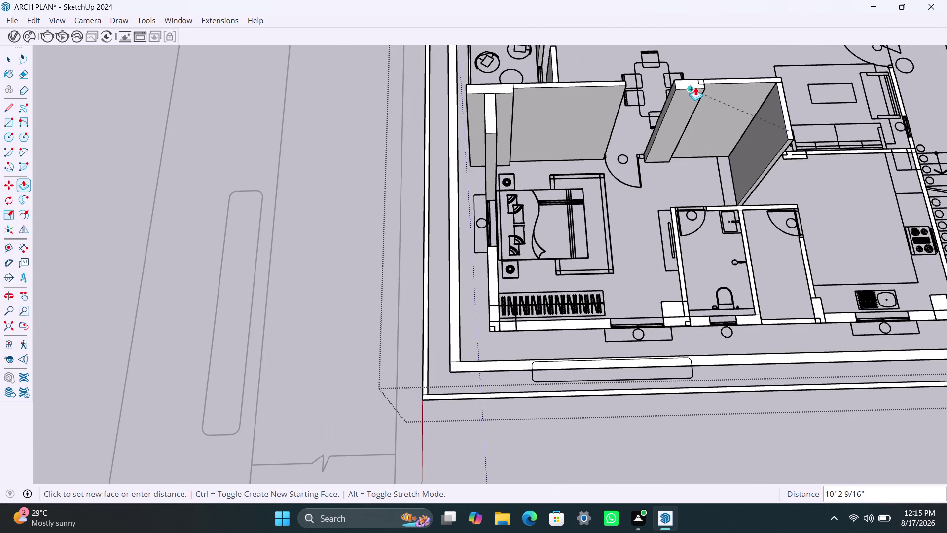
click(695, 87)
Raise the wall pieces at the bedroom corner, beside the wardrobe and around the bathroom to full height.
double_click(494, 257)
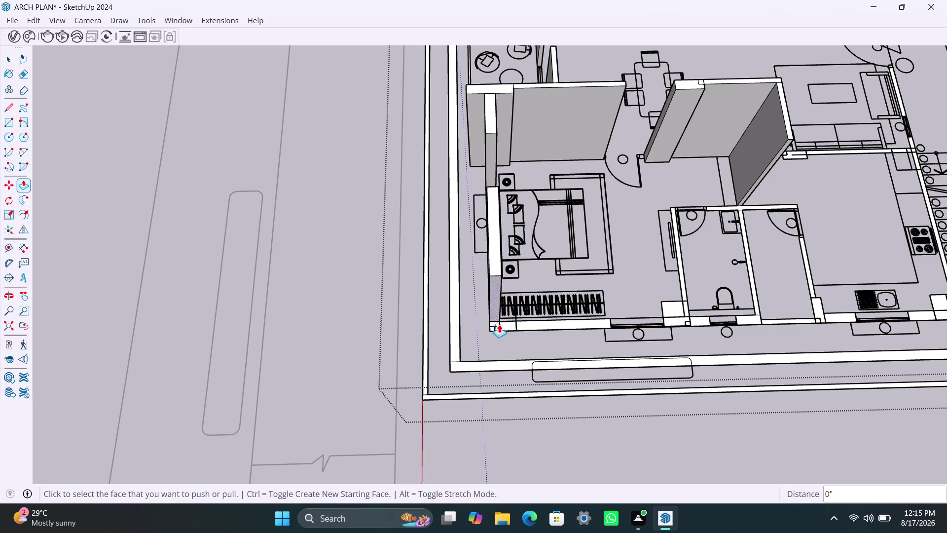
double_click(494, 324)
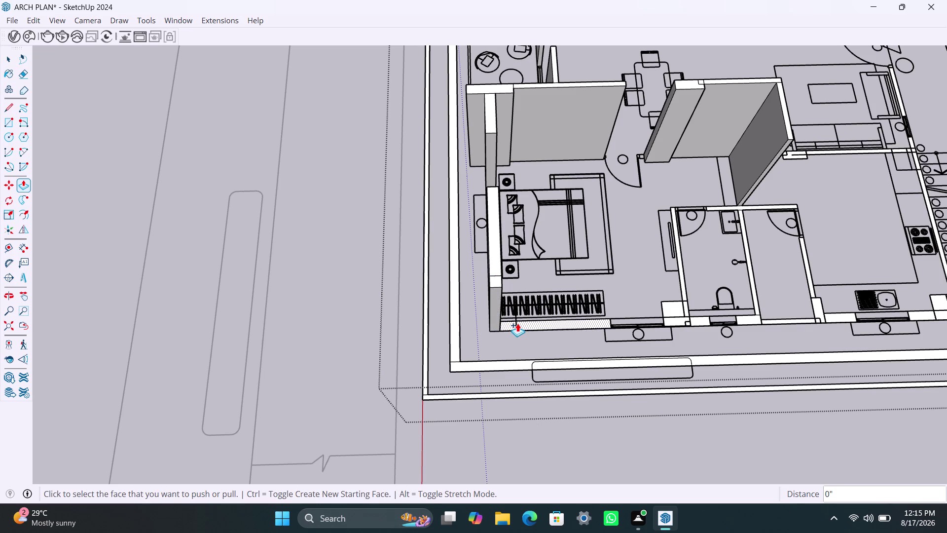
double_click(517, 323)
double_click(686, 310)
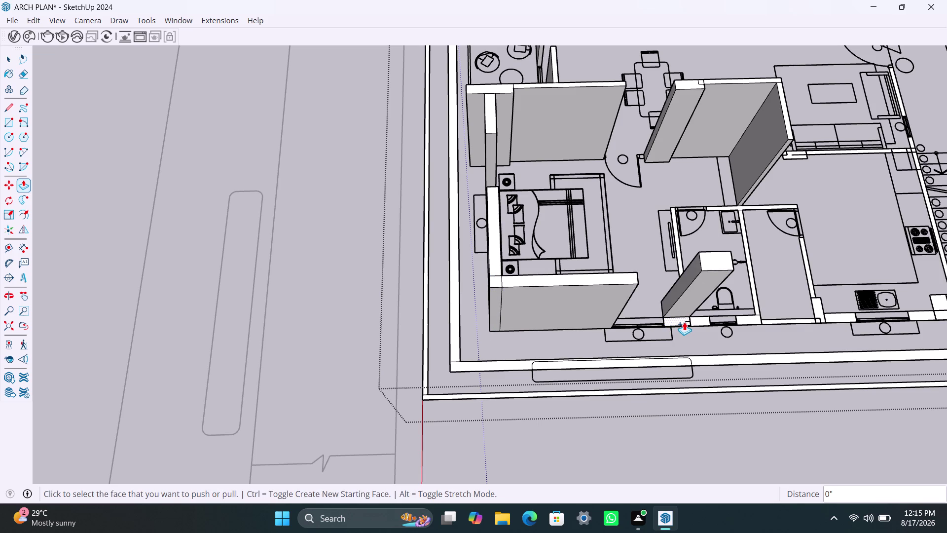
double_click(684, 322)
double_click(704, 319)
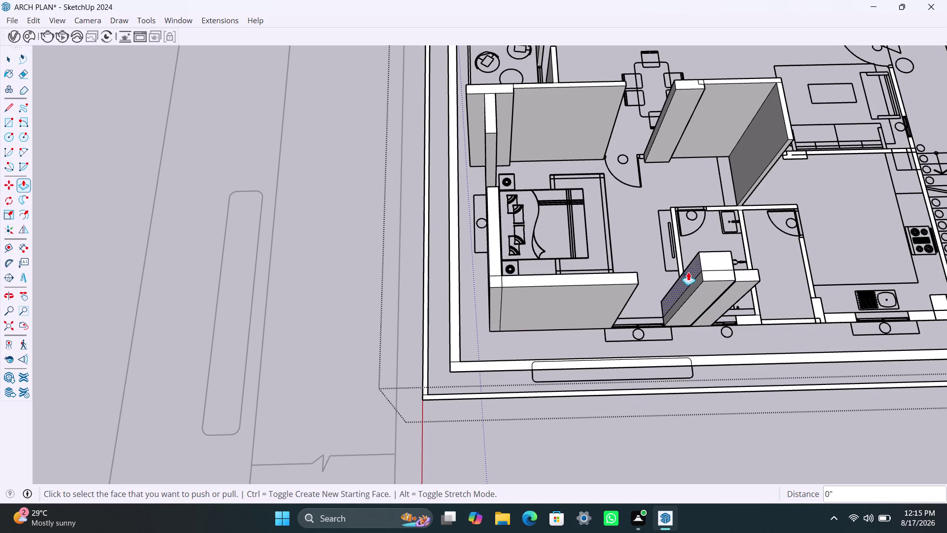
double_click(683, 263)
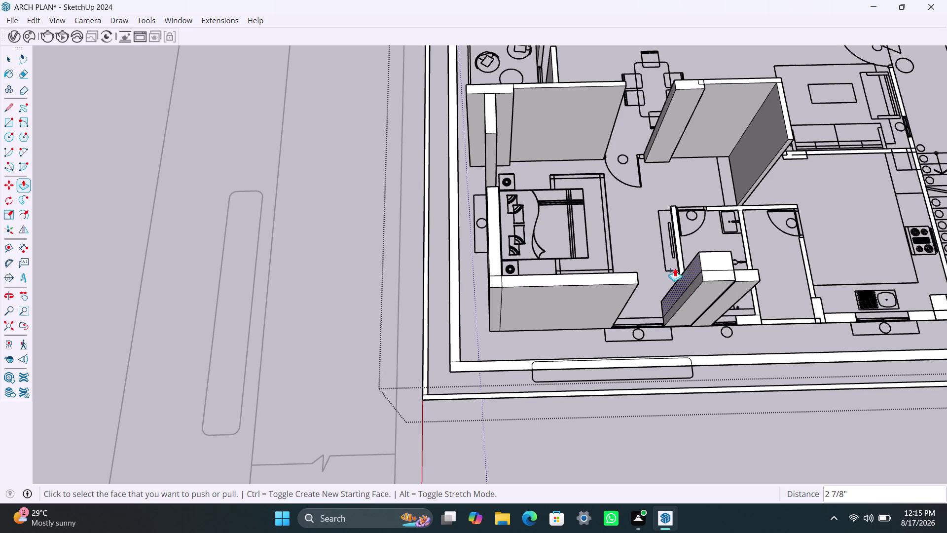
key(ctrl+z)
scroll(up, 3)
click(680, 251)
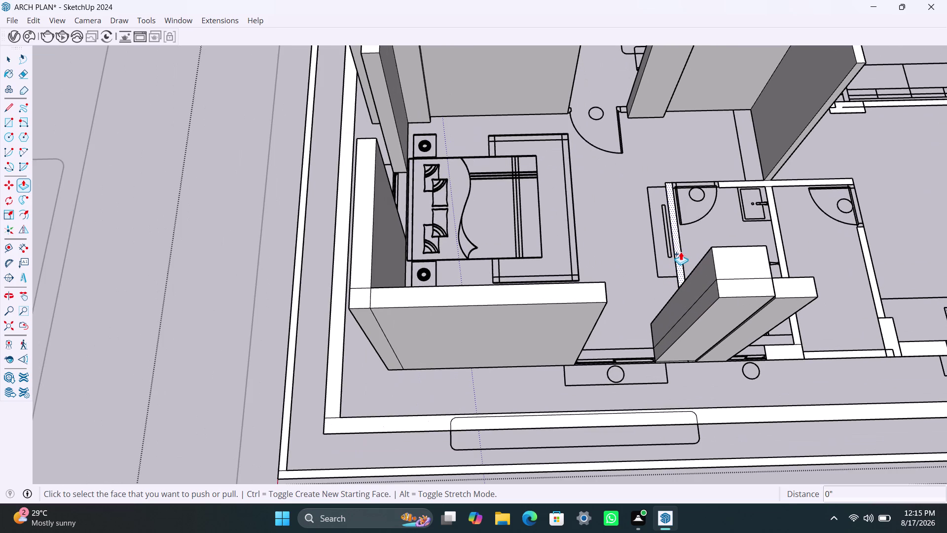
Raise the wall beside the bathroom door to the column height.
click(747, 269)
scroll(down, 3)
middle_drag(789, 299, 666, 289)
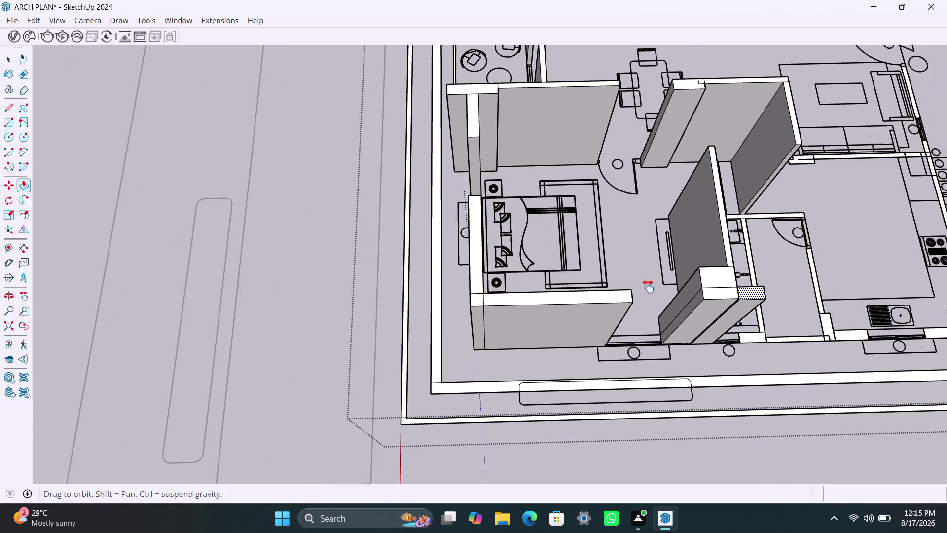
middle_drag(665, 289, 632, 285)
scroll(up, 3)
click(670, 334)
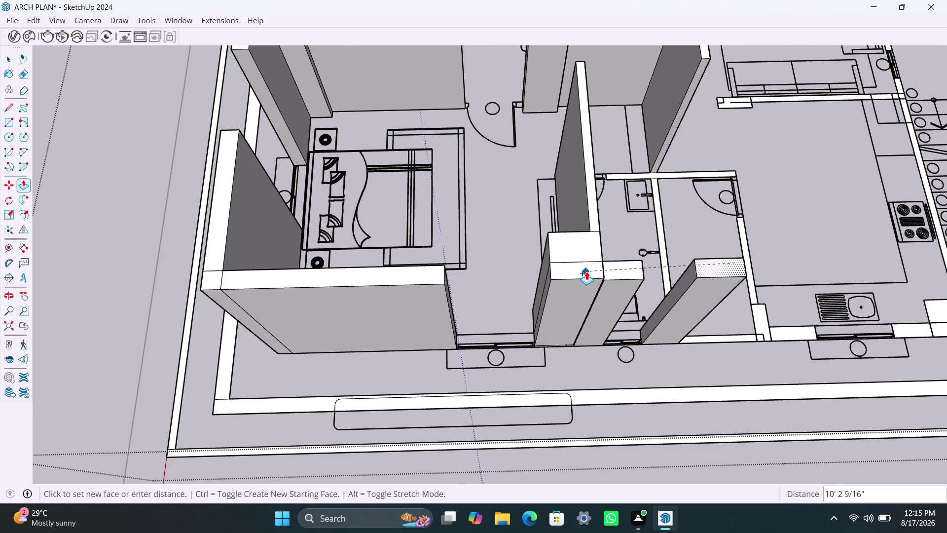
click(586, 271)
scroll(down, 3)
middle_drag(658, 292, 592, 291)
scroll(up, 3)
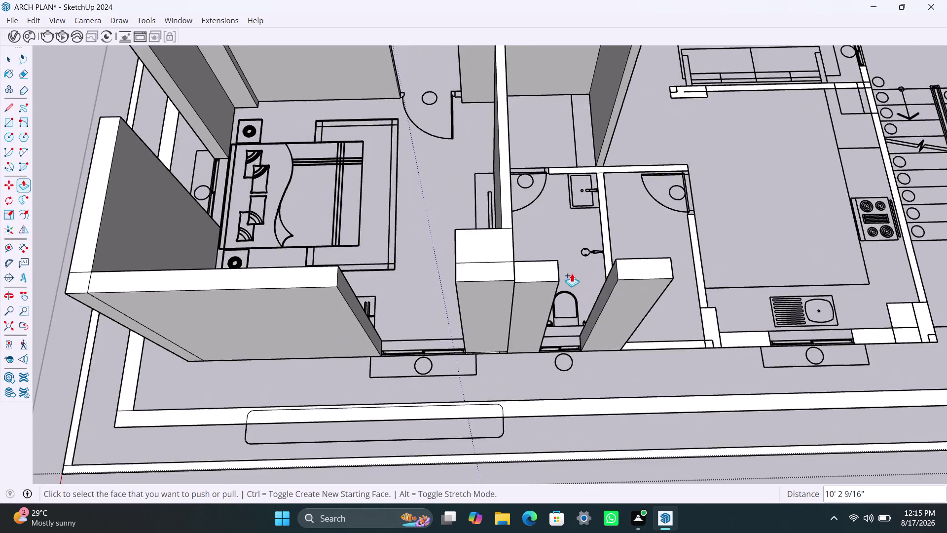
scroll(up, 3)
scroll(up, 3)
Raise the low wall face near the bathroom by repeating the last extrusion.
click(481, 249)
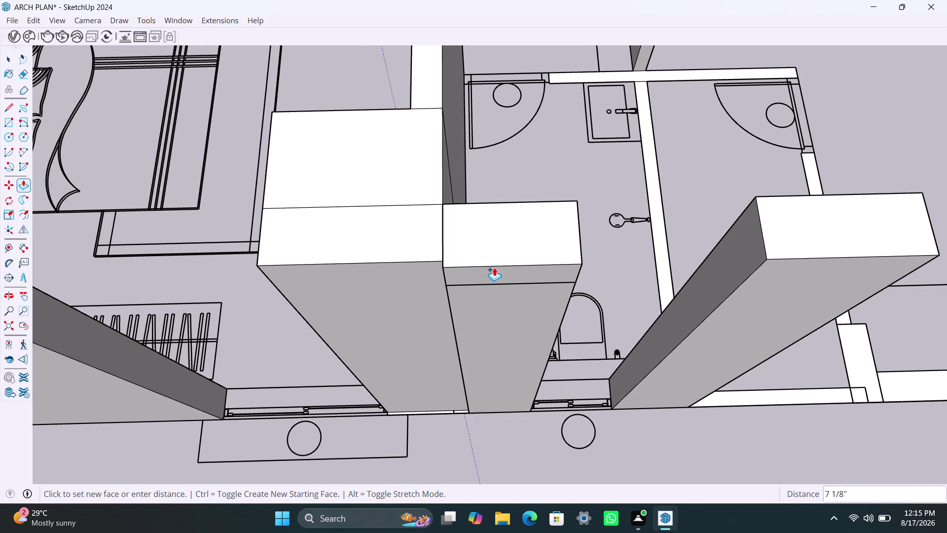
key(Escape)
scroll(up, 3)
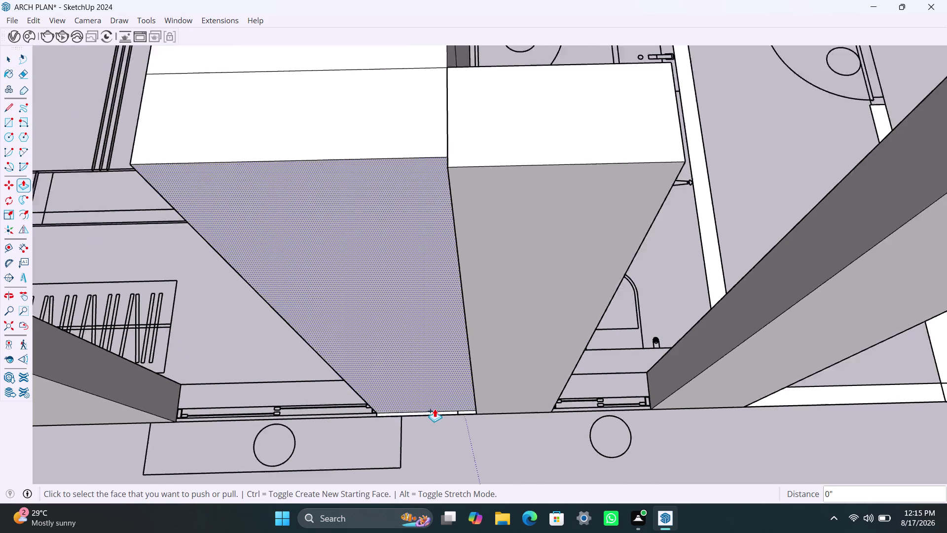
scroll(up, 3)
double_click(439, 415)
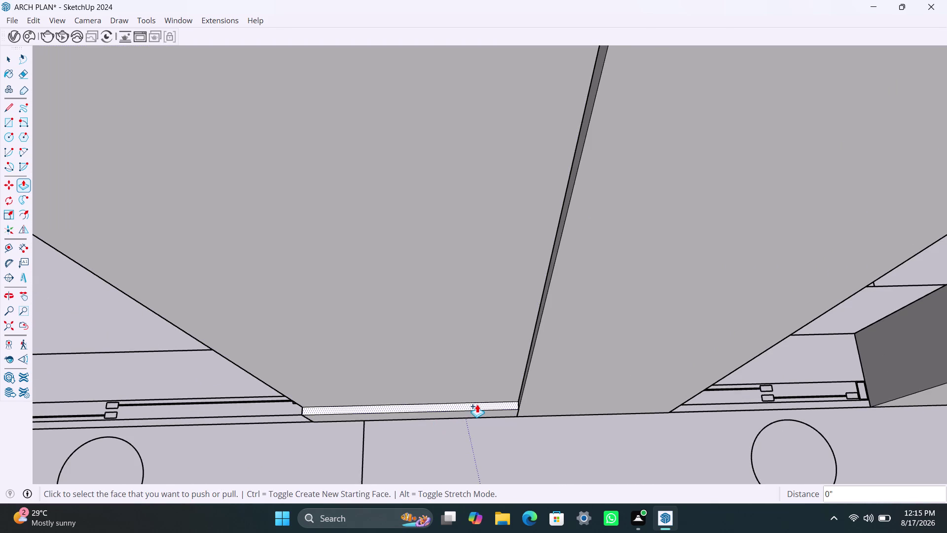
Pull the thin strip between the walls up to the column top.
click(475, 403)
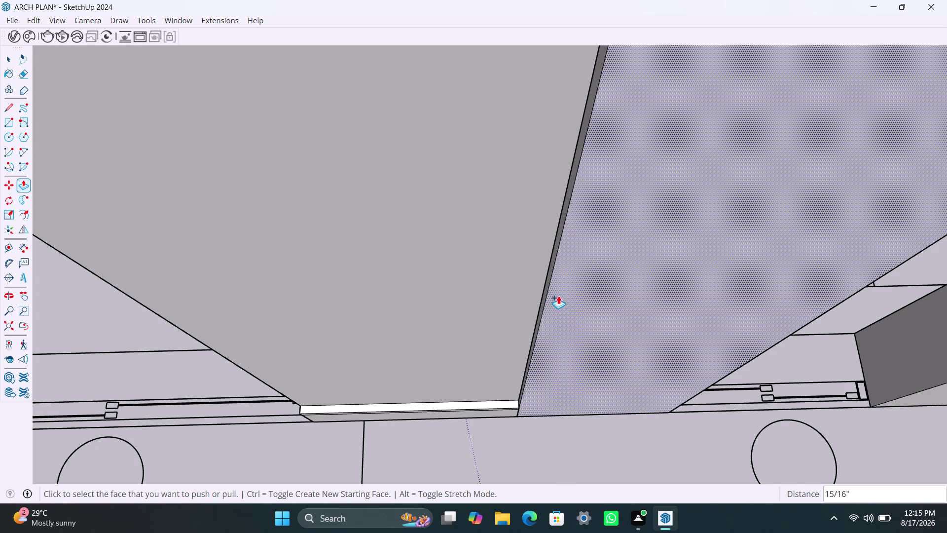
key(ctrl+z)
key(ctrl+z)
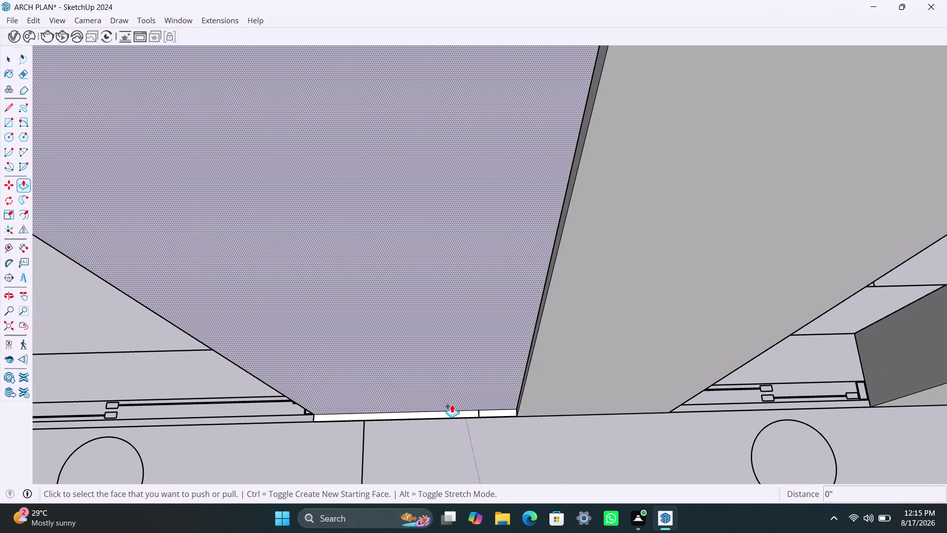
click(456, 417)
scroll(down, 3)
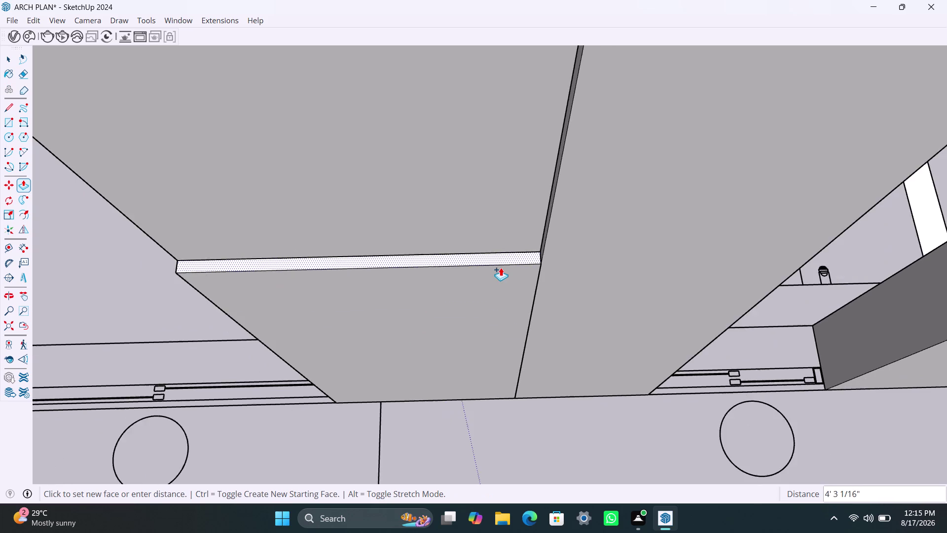
scroll(down, 3)
scroll(down, 3)
scroll(down, 3)
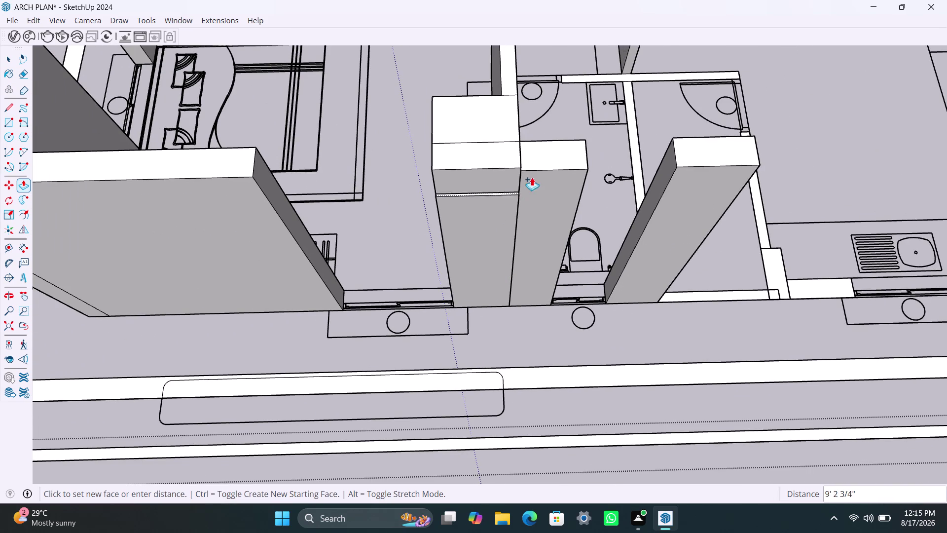
click(507, 161)
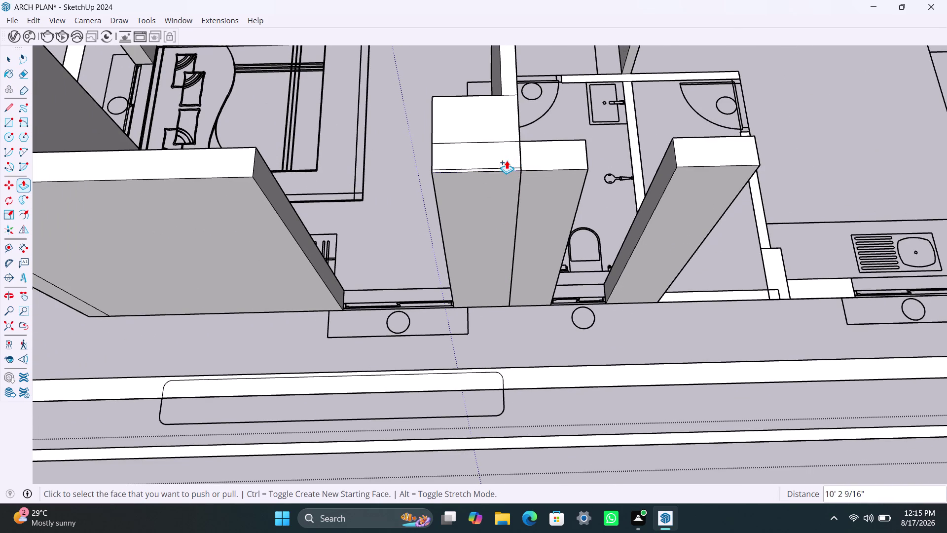
Raise the two low wall faces beside the bathroom to matching height.
scroll(down, 3)
scroll(down, 3)
middle_drag(575, 241, 458, 241)
scroll(up, 3)
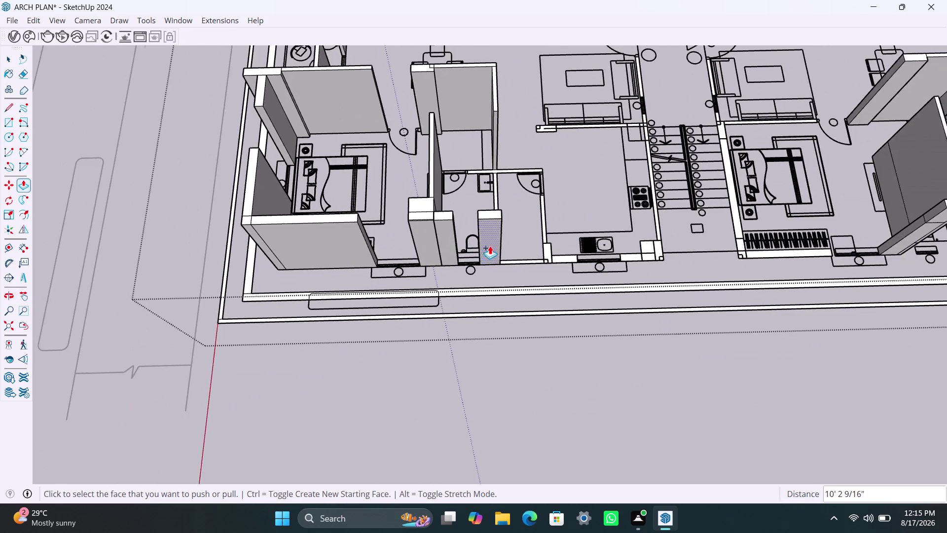
middle_drag(517, 235, 507, 309)
scroll(up, 3)
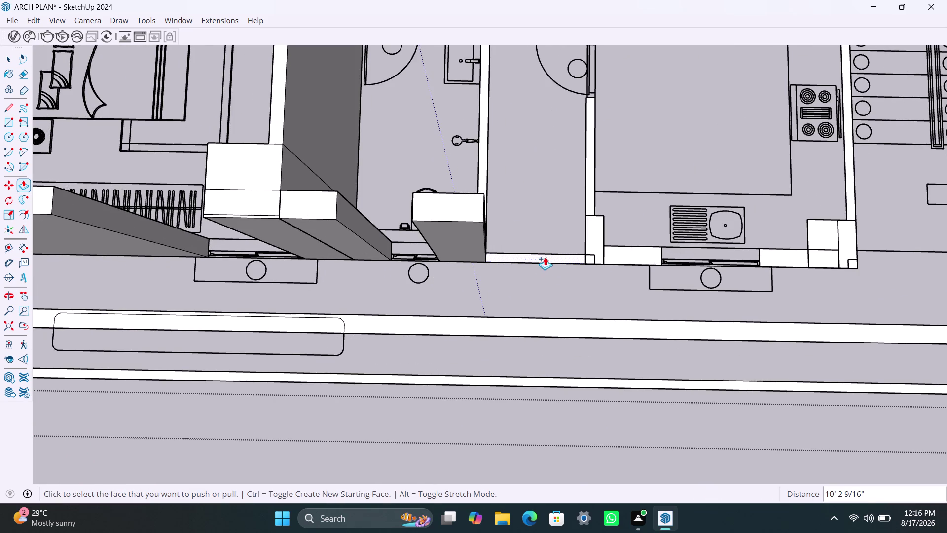
double_click(545, 256)
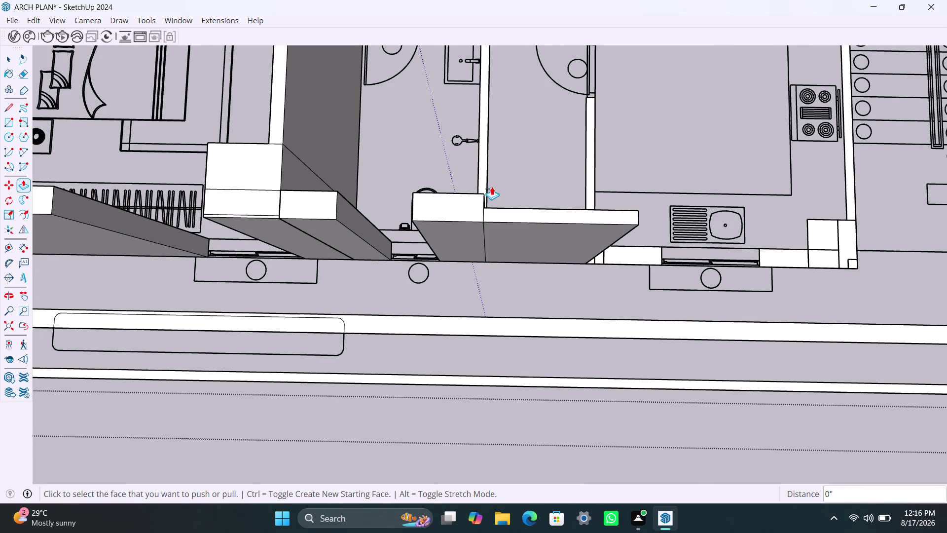
double_click(484, 182)
middle_drag(499, 191, 466, 299)
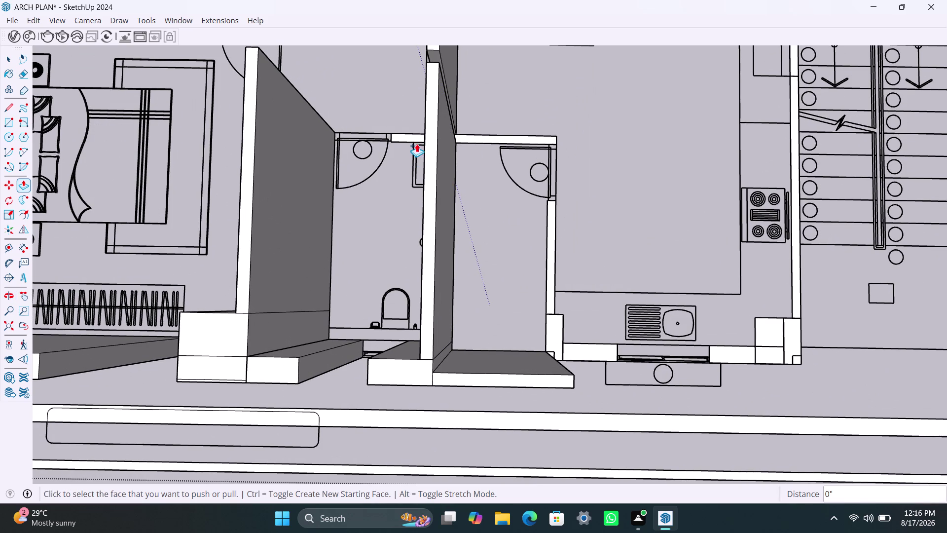
Raise the bathroom door lintel, adjacent wall pieces, and the kitchen window sills.
double_click(414, 137)
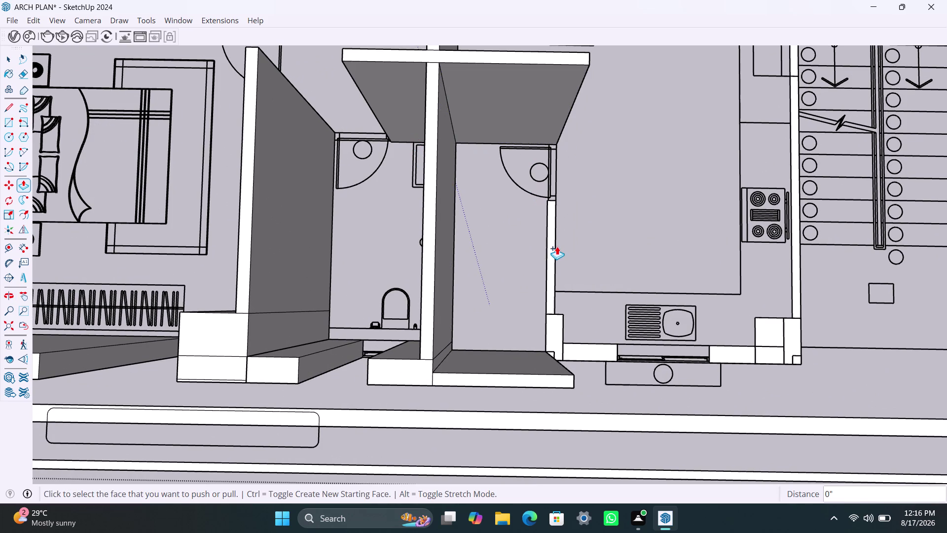
double_click(554, 255)
double_click(556, 340)
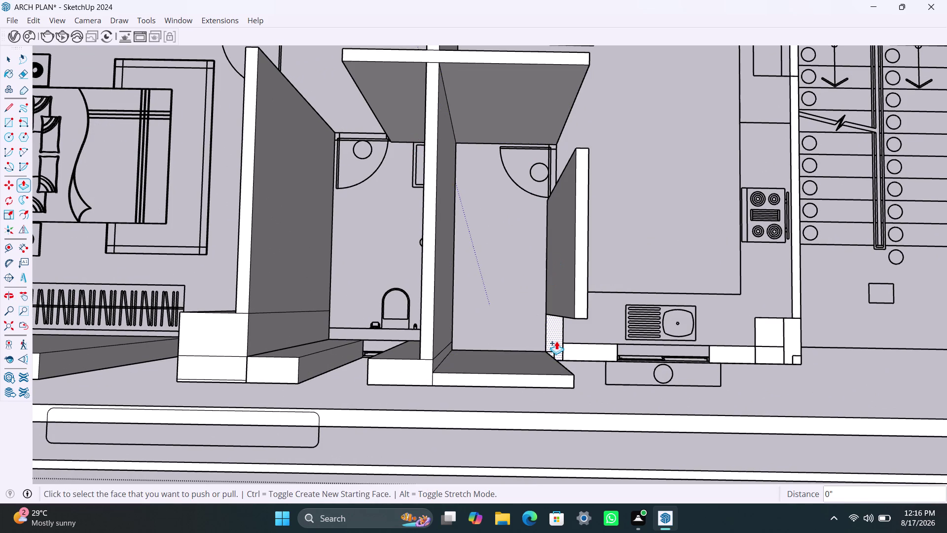
double_click(609, 349)
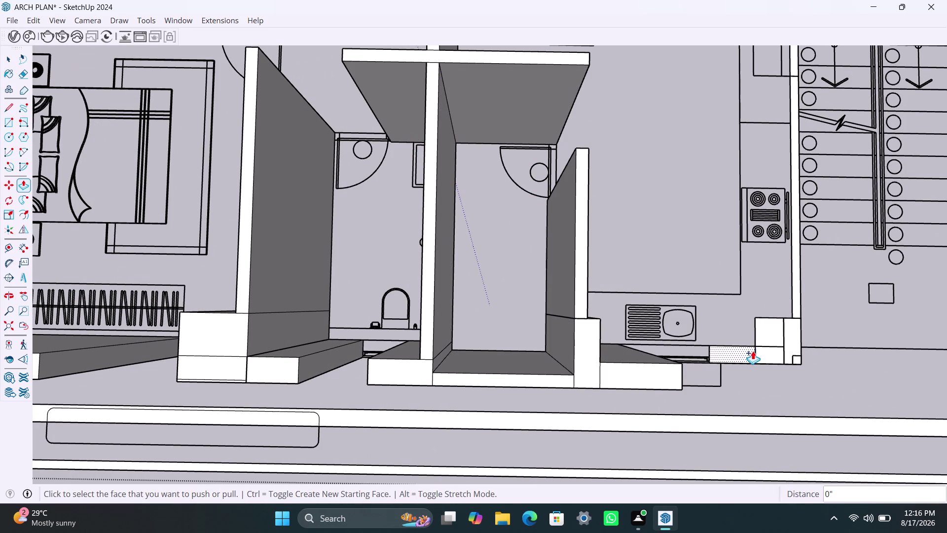
double_click(752, 352)
double_click(784, 334)
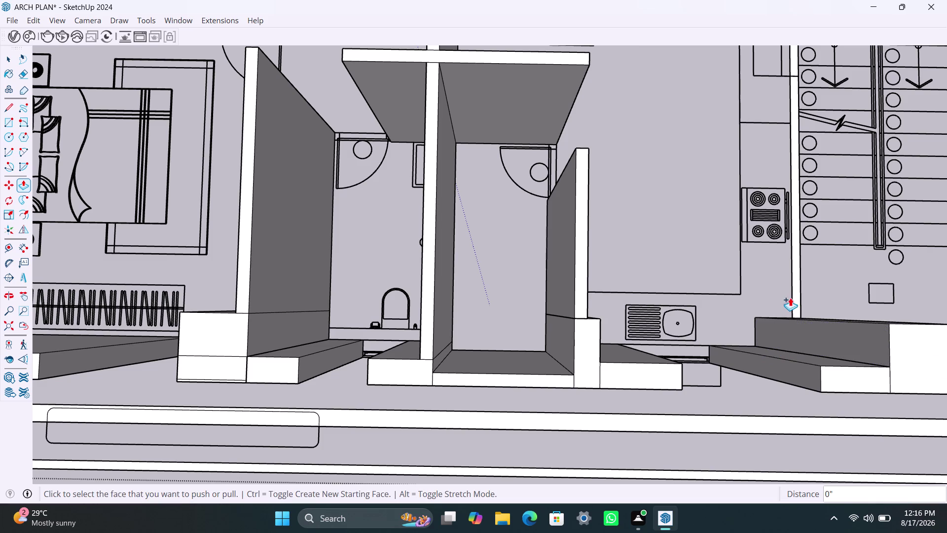
double_click(798, 296)
Raise the lintel above the kitchen opening and the short wall stub.
scroll(down, 3)
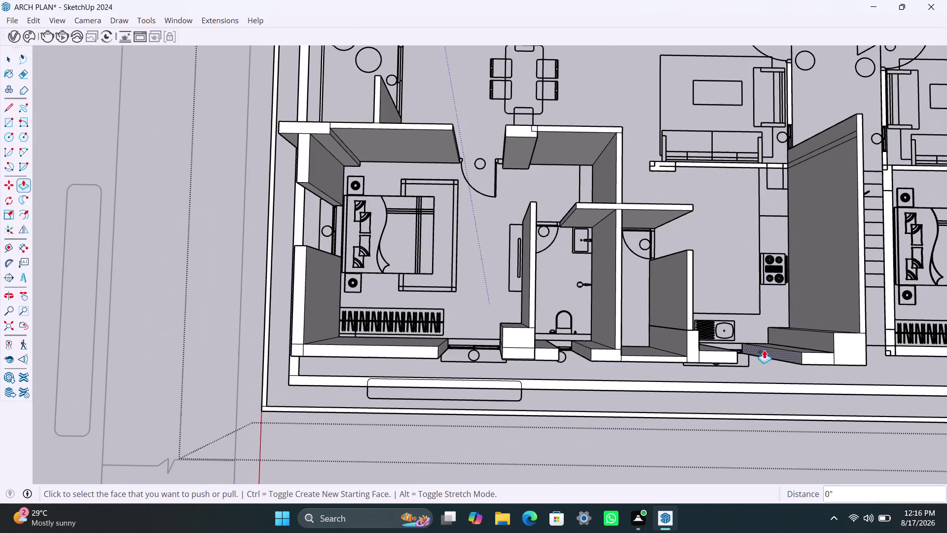
middle_drag(764, 340, 725, 363)
scroll(up, 3)
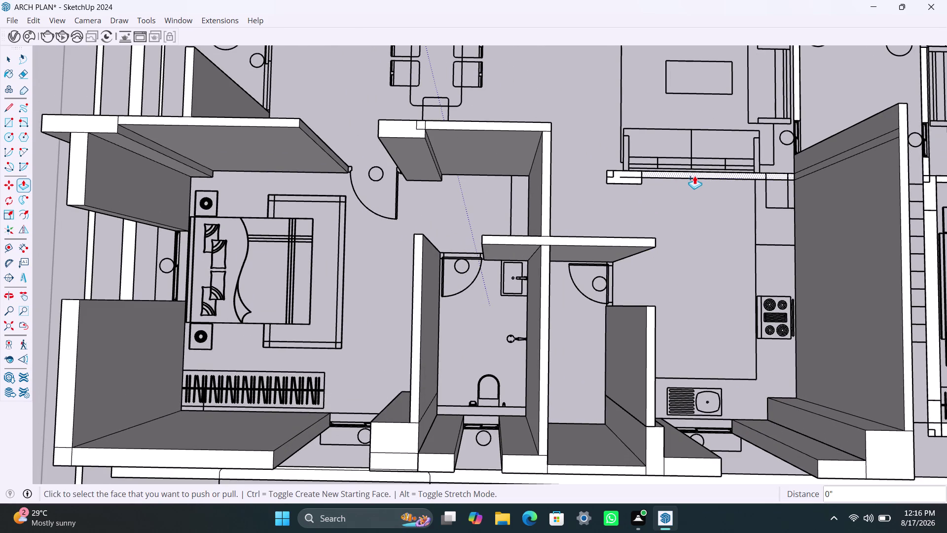
double_click(694, 175)
click(627, 171)
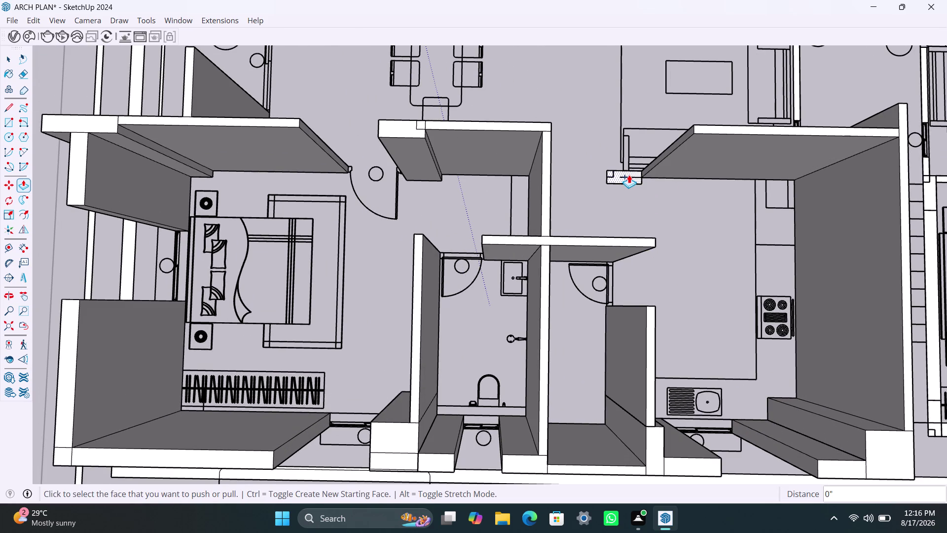
double_click(628, 174)
Extrude the thin living-room wall beside the sofa to full height.
scroll(down, 3)
middle_drag(715, 257, 644, 317)
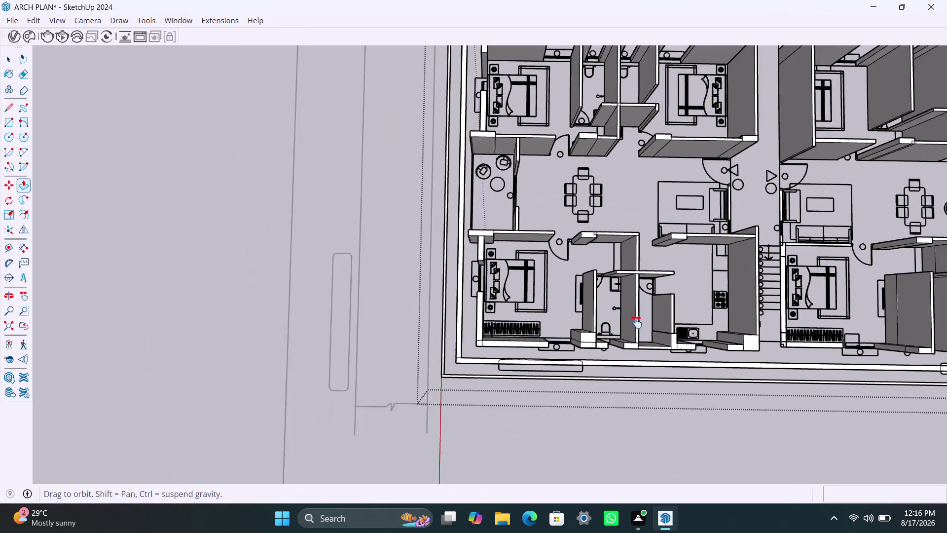
middle_drag(644, 317, 627, 328)
scroll(up, 3)
scroll(up, 3)
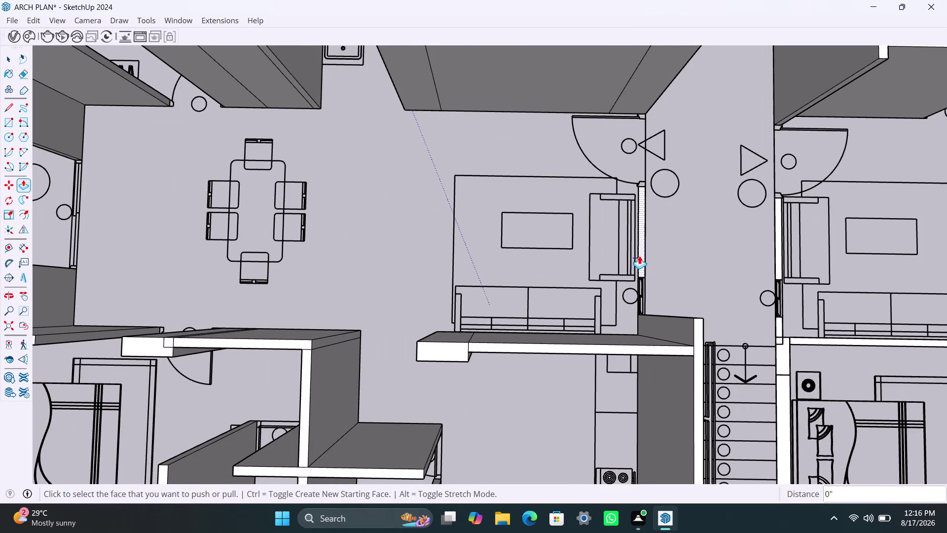
double_click(640, 256)
Save the model and zoom out to view the whole building.
scroll(down, 3)
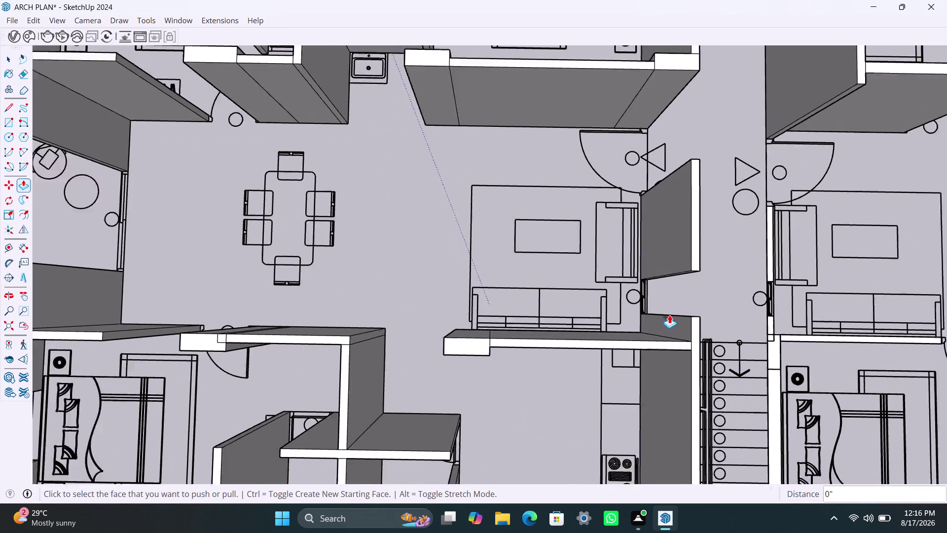
scroll(down, 3)
middle_drag(662, 313, 570, 296)
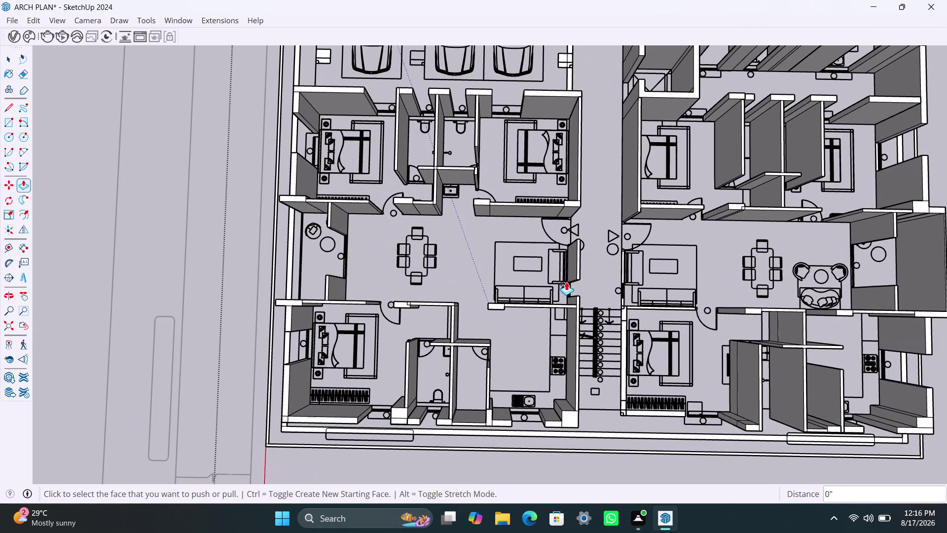
key(ctrl+s)
scroll(right, 3)
scroll(up, 3)
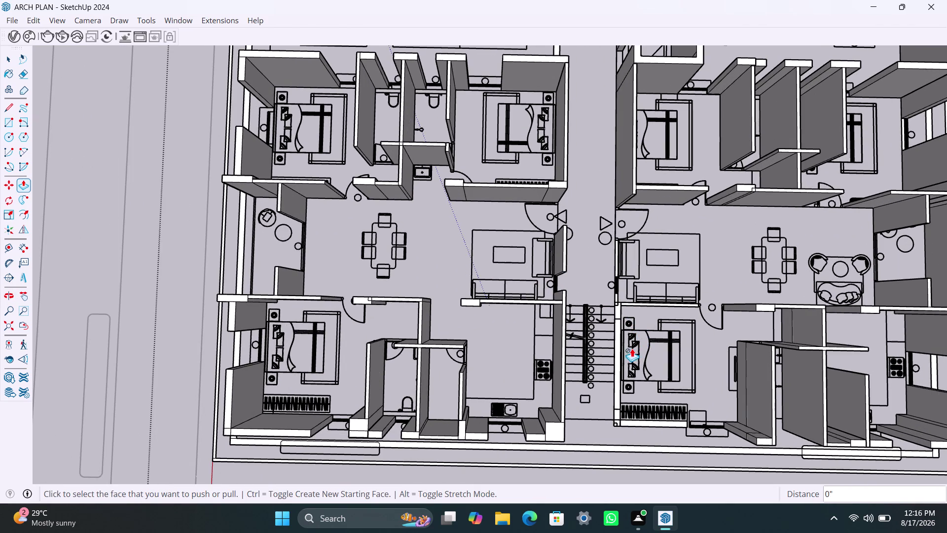
scroll(up, 3)
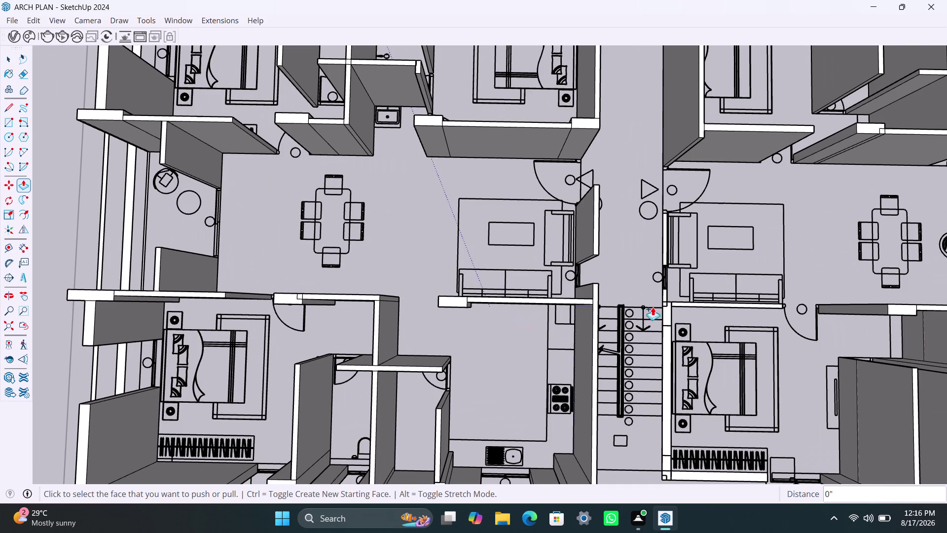
scroll(down, 3)
scroll(down, 3)
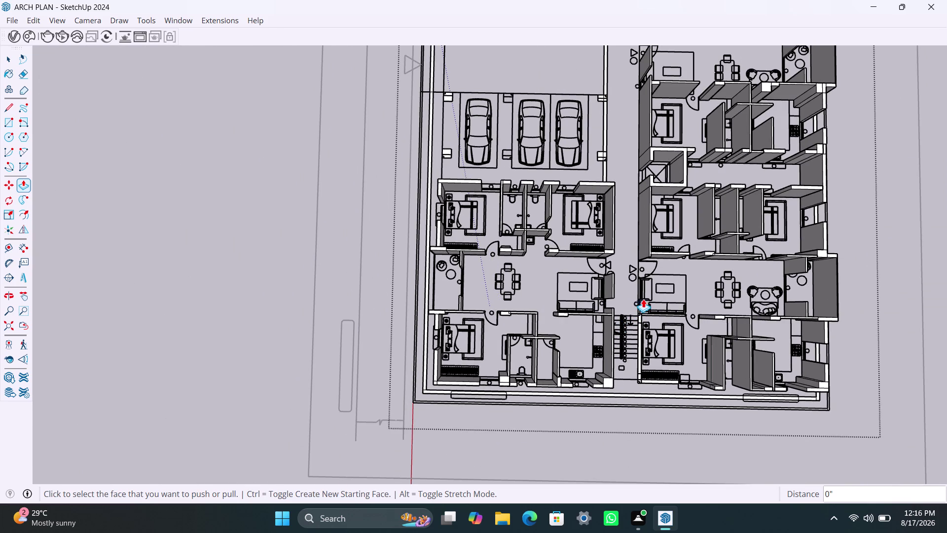
middle_drag(644, 298, 499, 275)
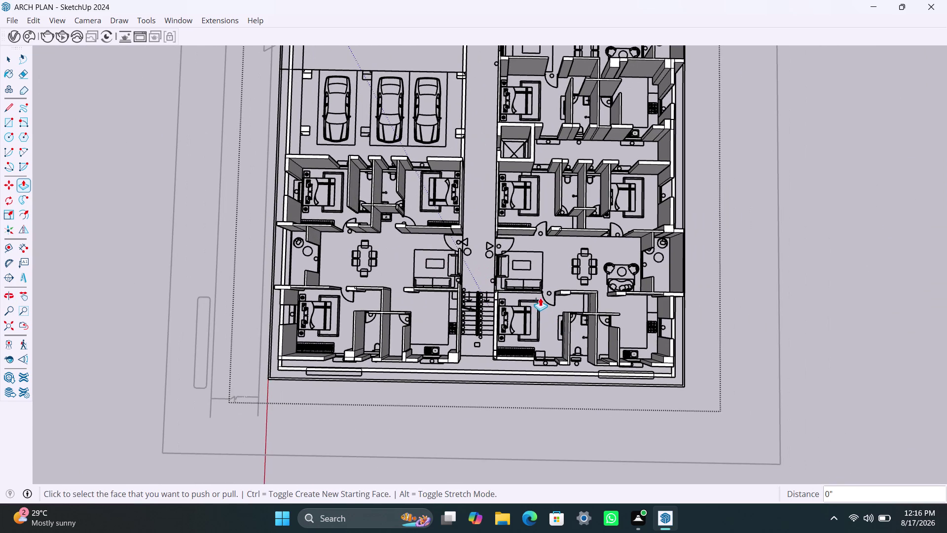
key(space)
scroll(up, 3)
Select the wall faces and edges beside the staircase.
click(488, 327)
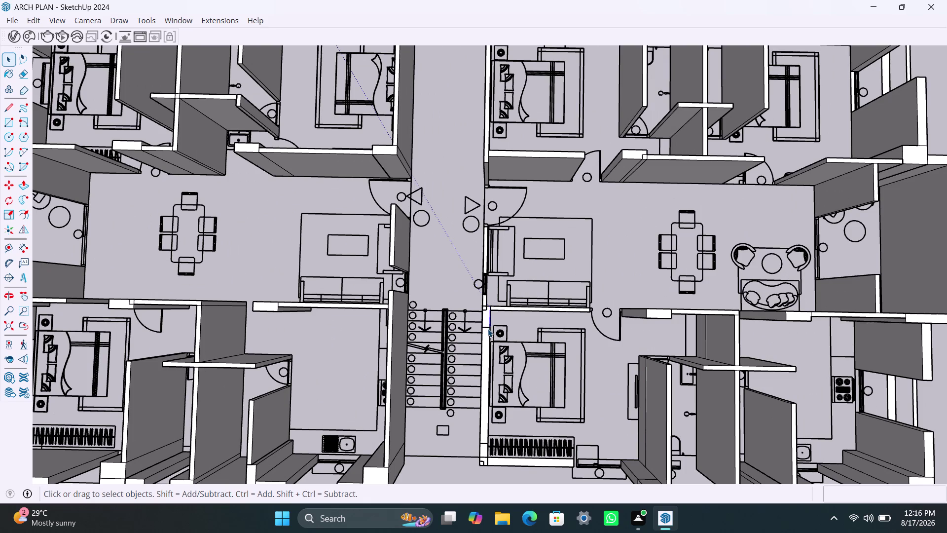
double_click(488, 329)
click(534, 307)
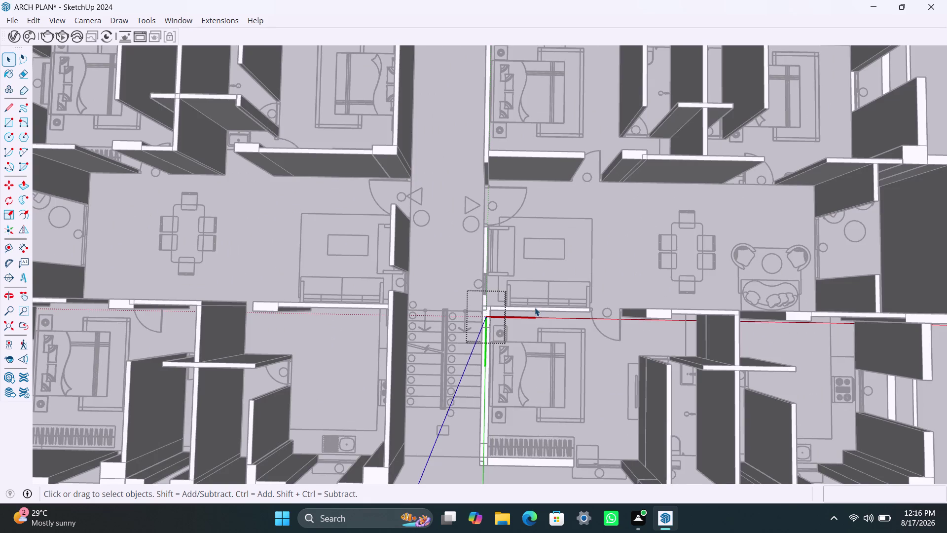
double_click(537, 309)
click(537, 311)
scroll(up, 3)
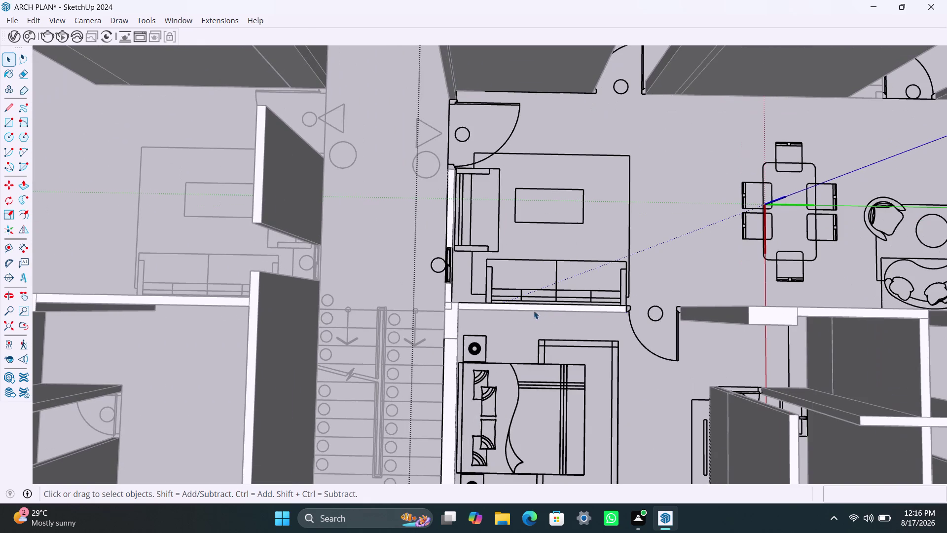
click(518, 309)
double_click(511, 305)
click(509, 306)
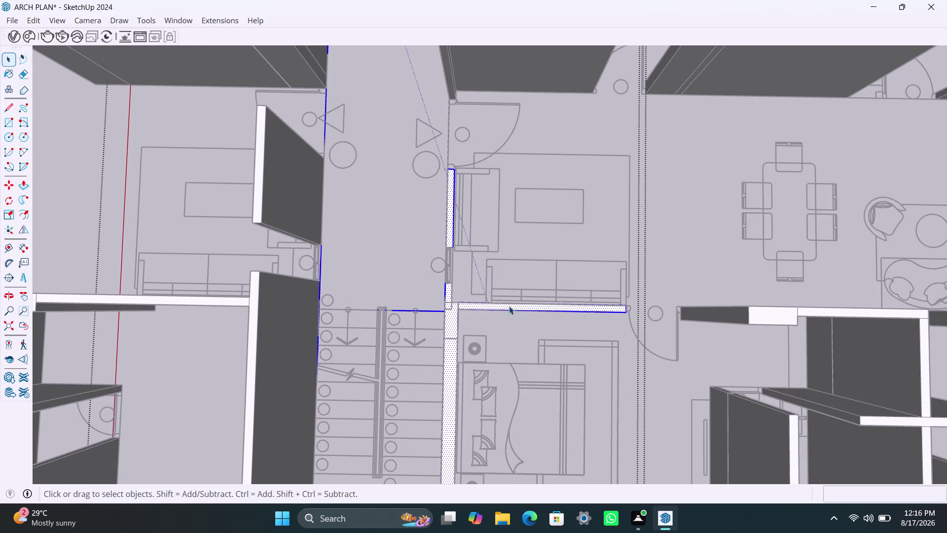
Push/Pull the living-room wall by the stairs up 10' 6".
key(p)
click(514, 303)
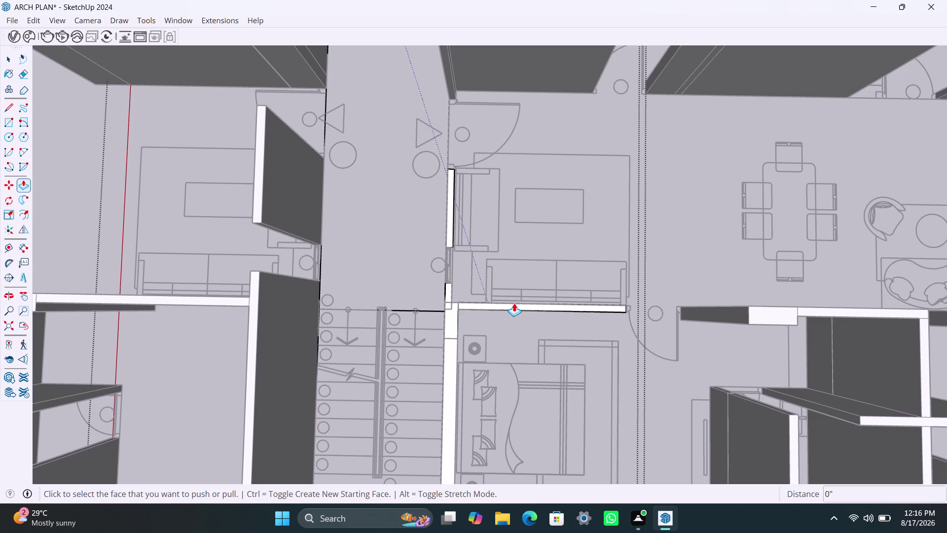
click(599, 304)
click(614, 305)
key(Escape)
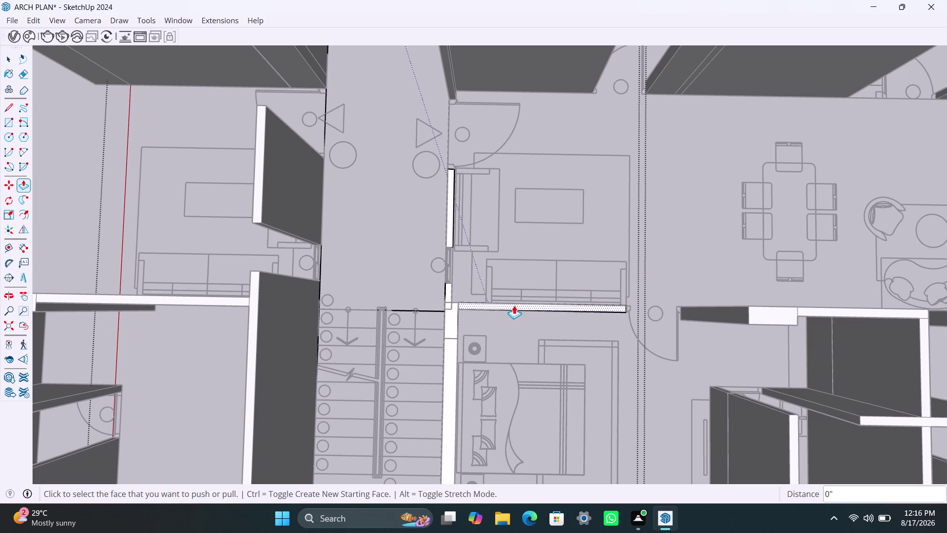
click(514, 305)
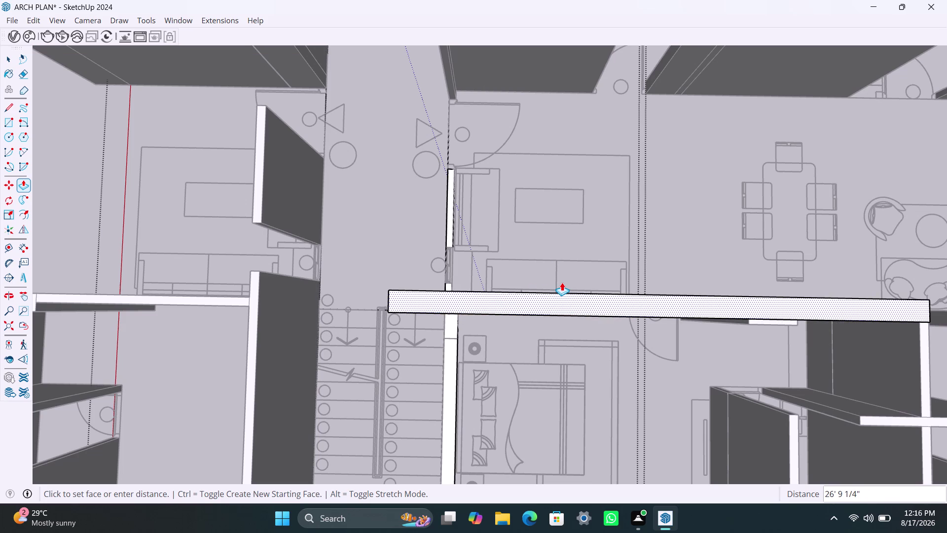
text(10)
text(')
text(6")
key(Return)
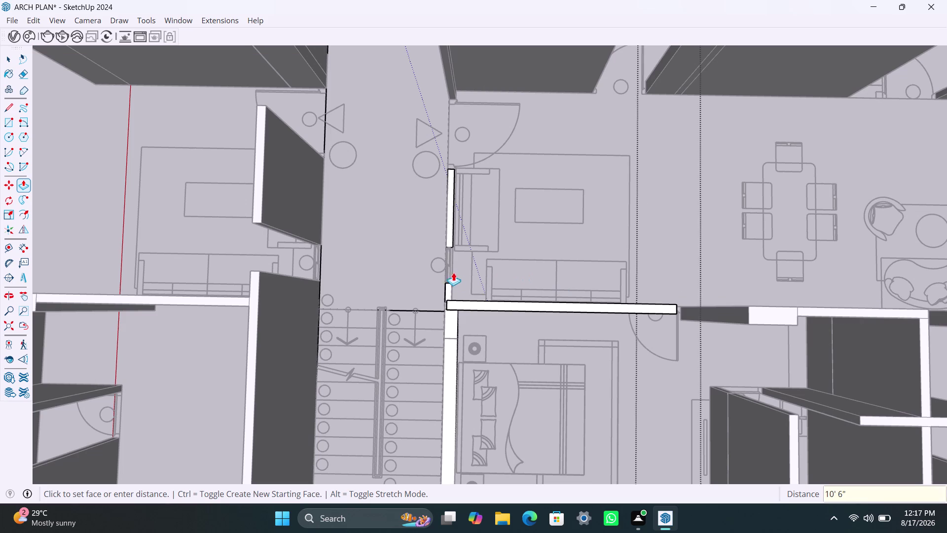
Repeat the 10' 6" extrusion on the corridor, landing and bedroom walls.
double_click(450, 295)
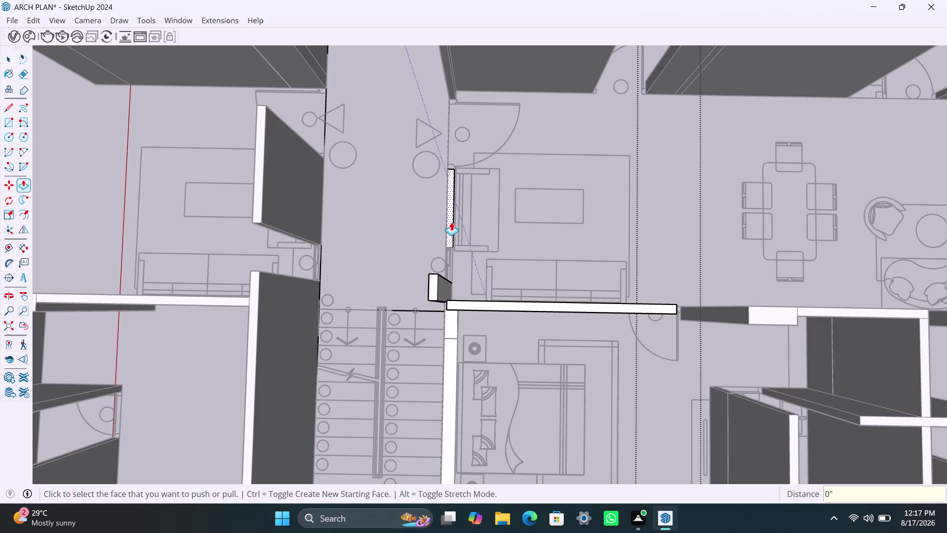
double_click(452, 222)
double_click(453, 379)
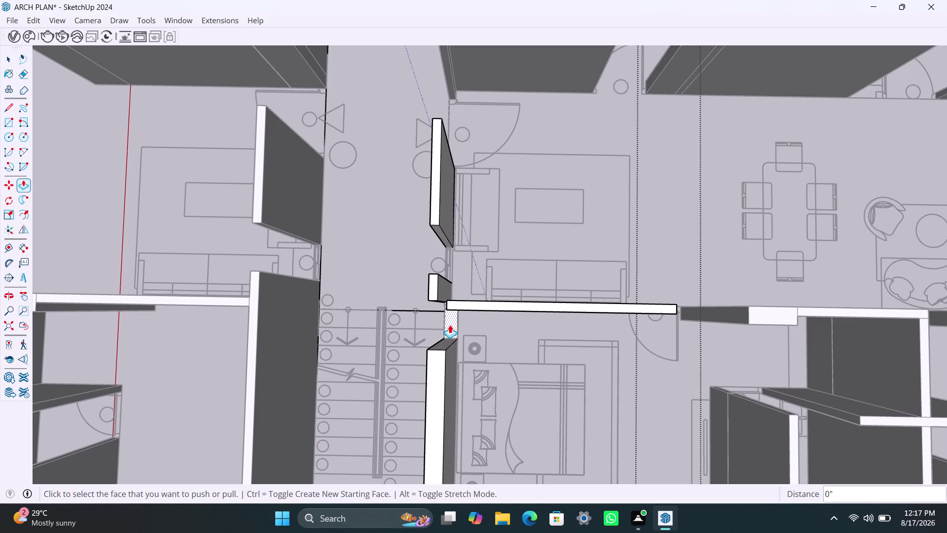
double_click(450, 325)
scroll(down, 3)
scroll(down, 3)
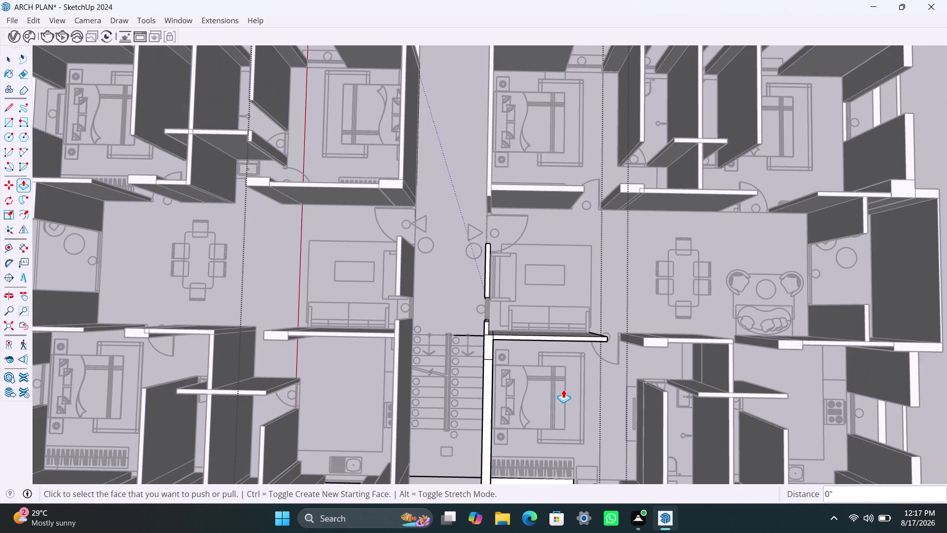
middle_drag(562, 388, 569, 301)
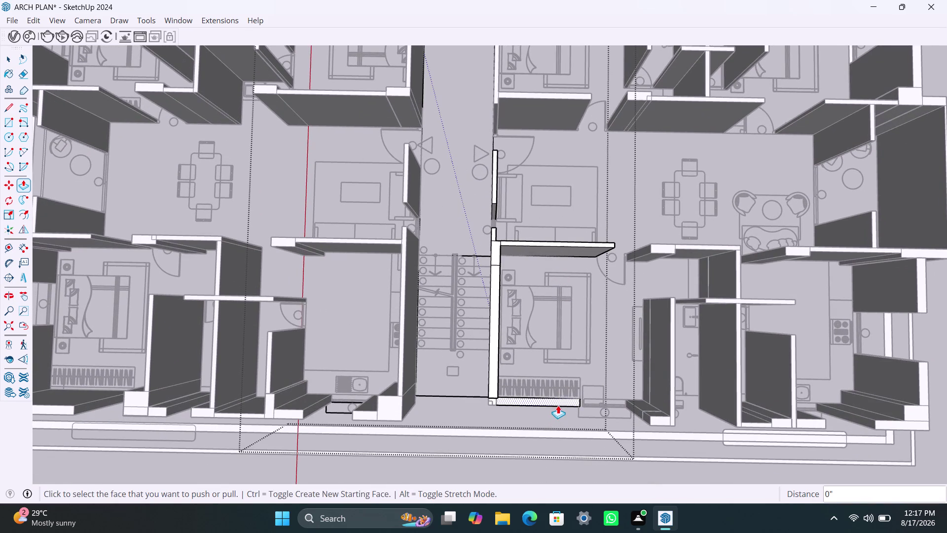
double_click(558, 404)
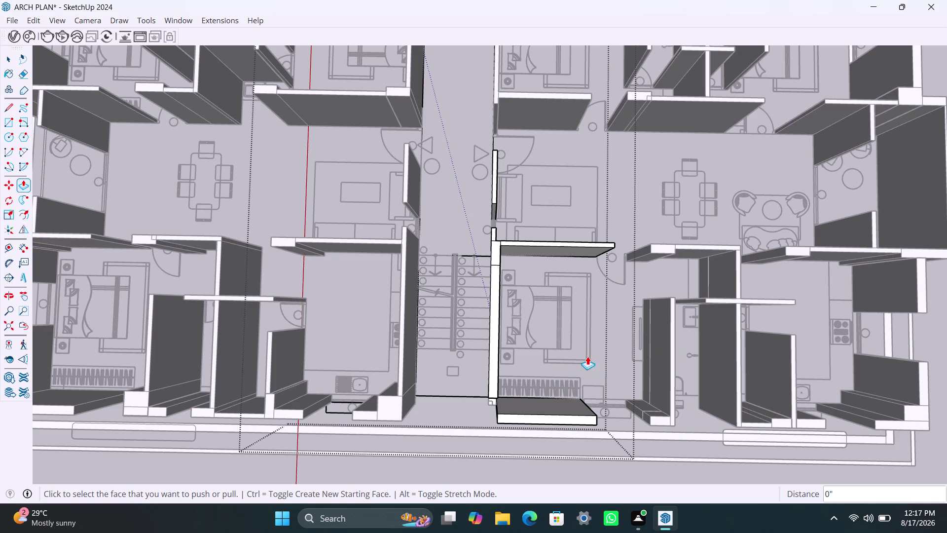
scroll(up, 3)
middle_drag(542, 423, 601, 274)
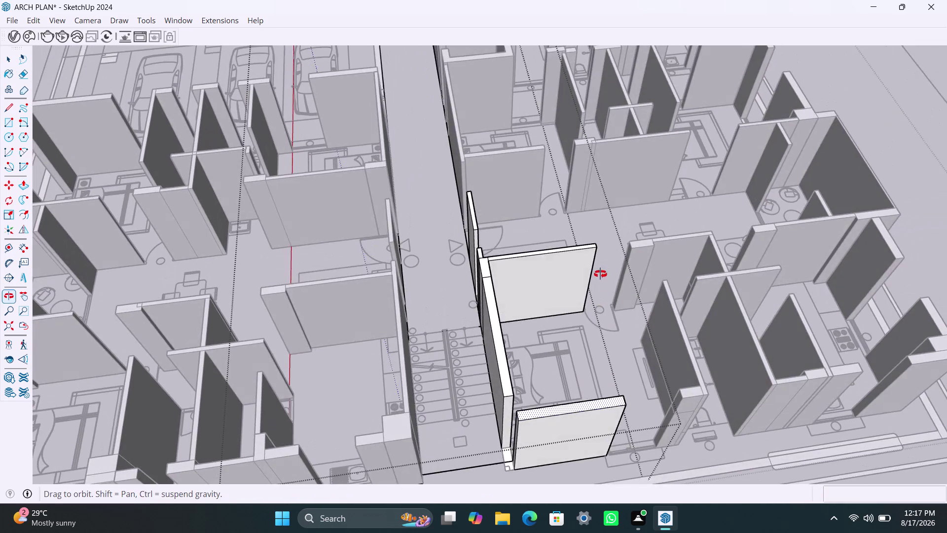
middle_drag(600, 273, 504, 302)
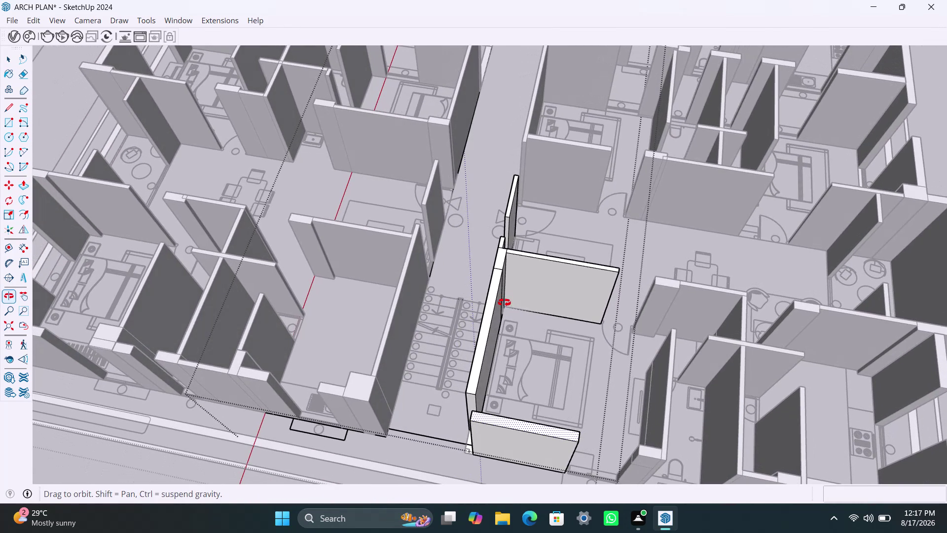
middle_drag(504, 302, 568, 397)
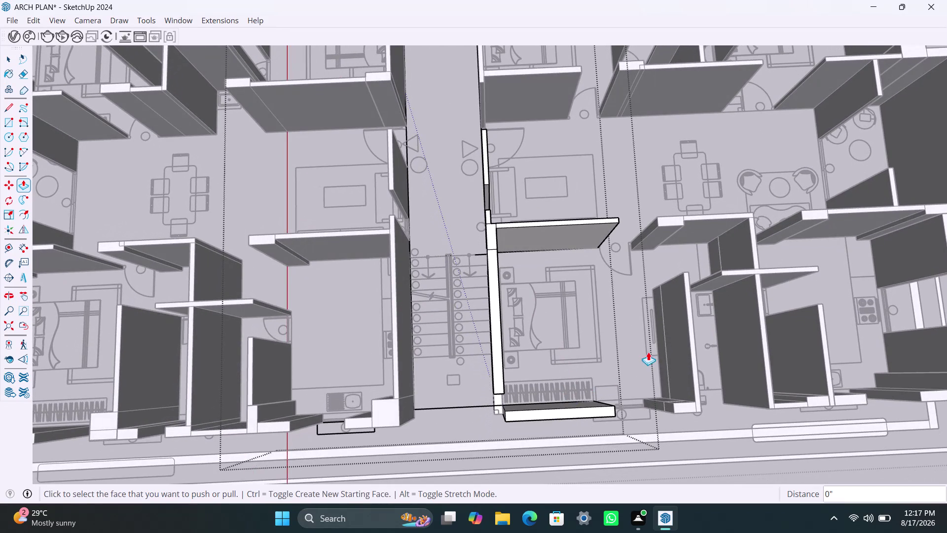
scroll(down, 3)
middle_drag(675, 378, 636, 315)
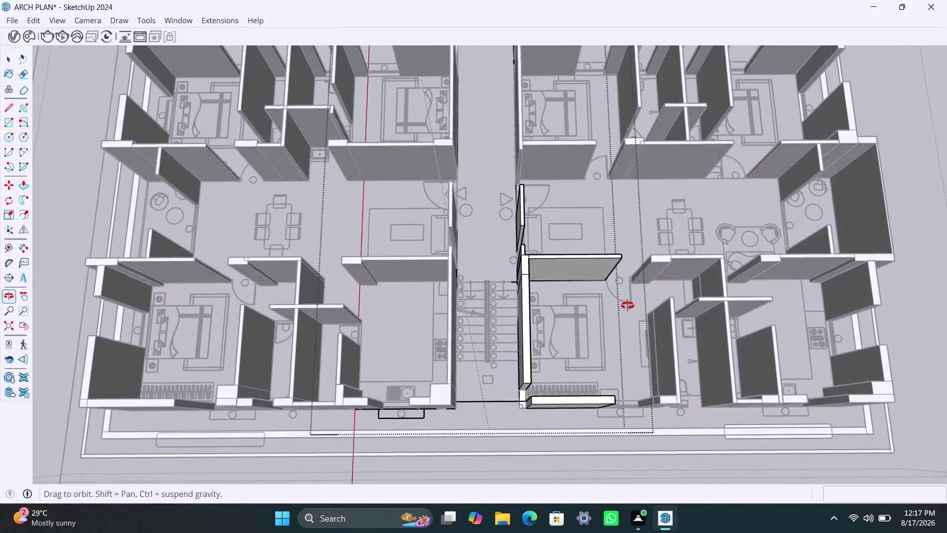
middle_drag(636, 315, 553, 256)
scroll(down, 3)
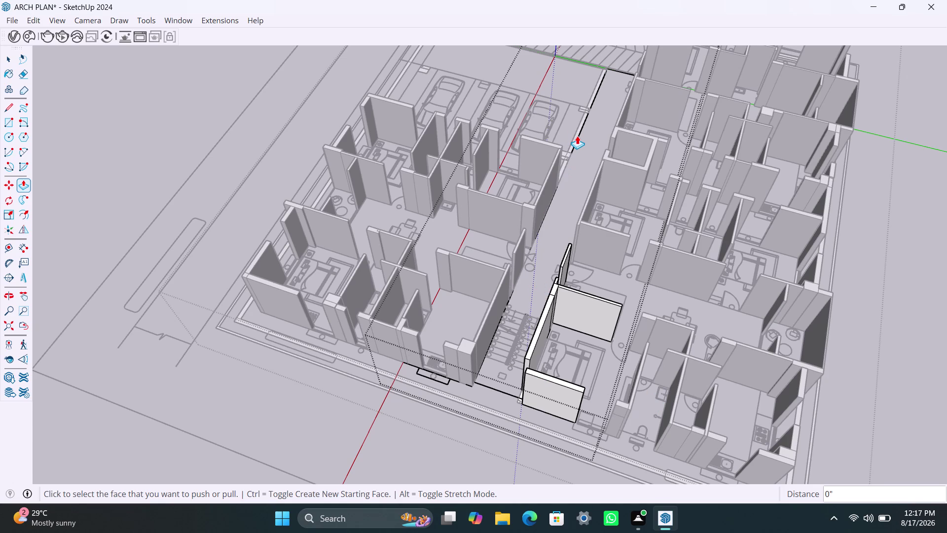
scroll(up, 3)
scroll(up, 3)
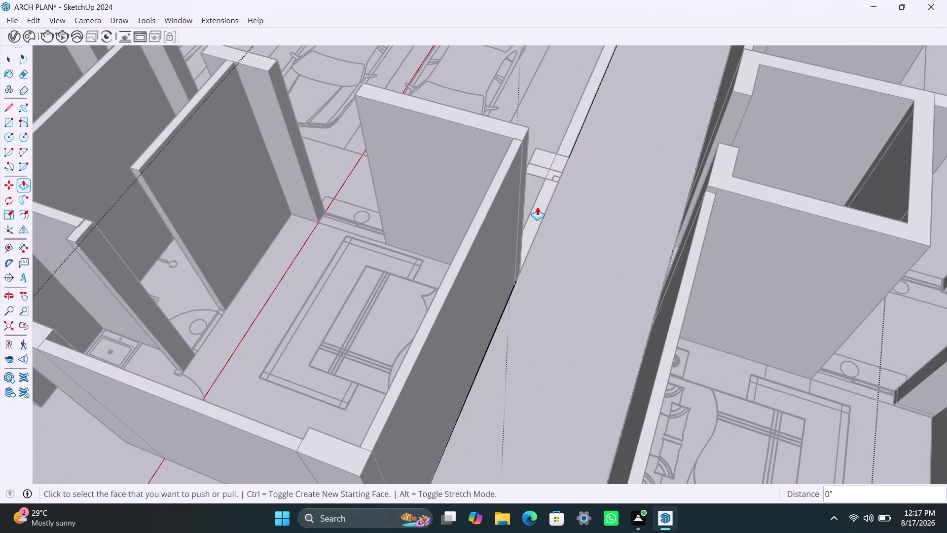
key(Escape)
click(581, 232)
key(Escape)
key(Escape)
key(Escape)
key(Escape)
key(Escape)
key(space)
click(583, 260)
scroll(down, 3)
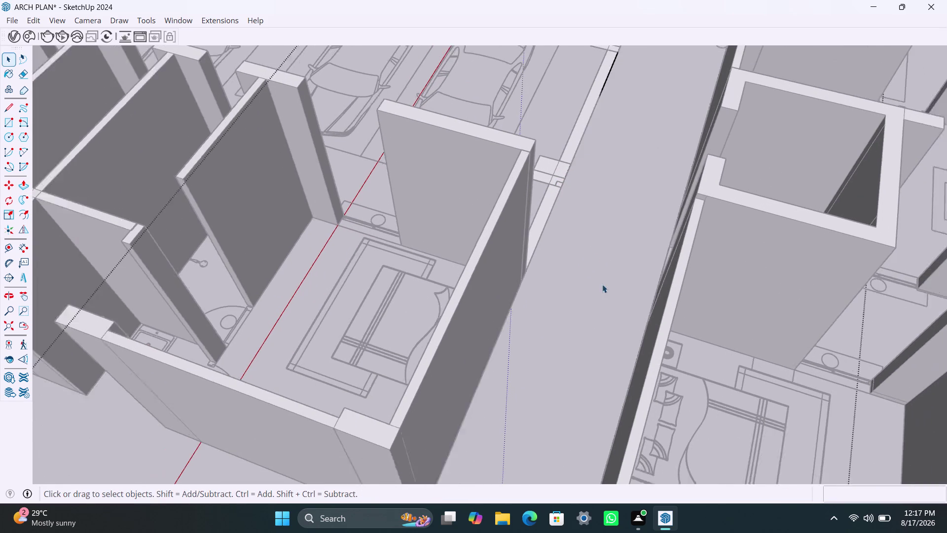
scroll(down, 3)
triple_click(595, 261)
scroll(down, 3)
scroll(down, 3)
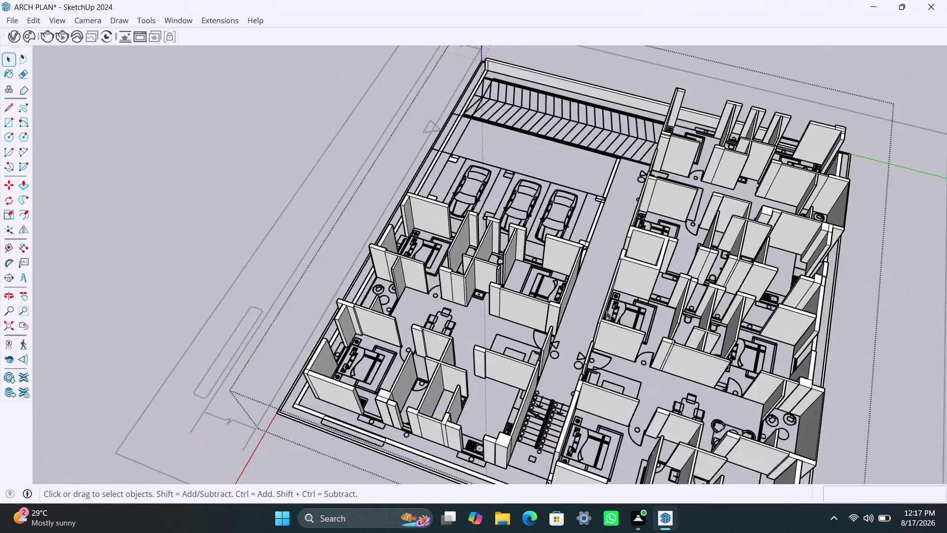
middle_drag(632, 402, 573, 218)
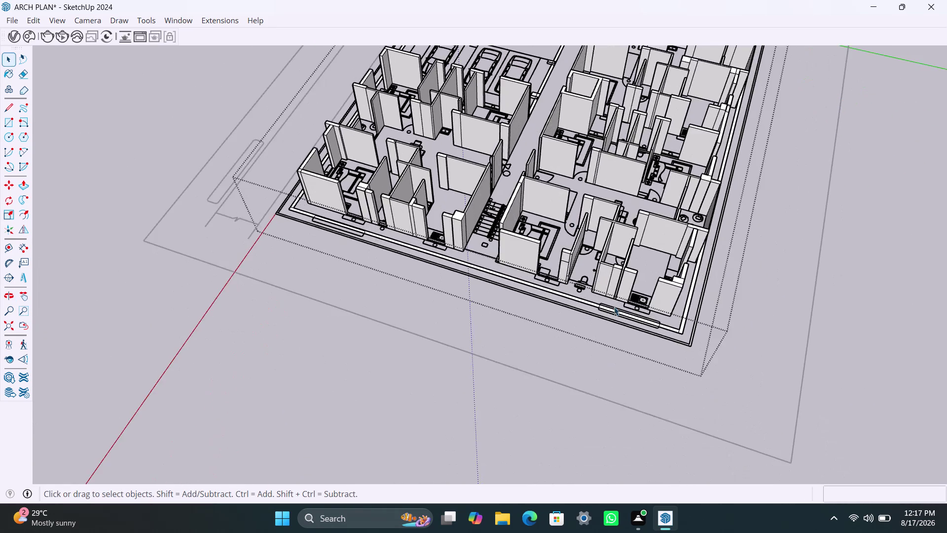
scroll(up, 3)
scroll(up, 3)
middle_drag(562, 287, 574, 364)
scroll(up, 3)
middle_drag(524, 227, 548, 235)
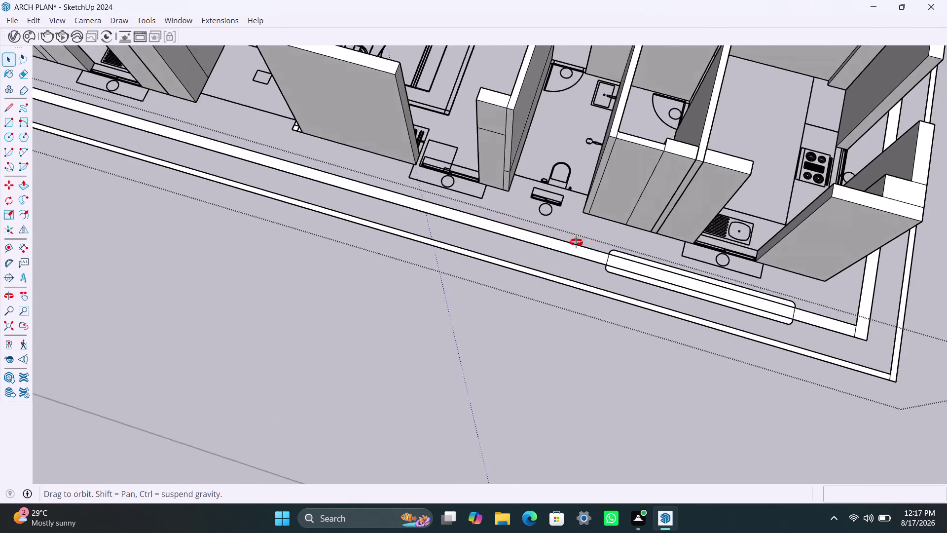
middle_drag(548, 235, 608, 248)
scroll(up, 3)
scroll(up, 3)
middle_drag(569, 204, 587, 214)
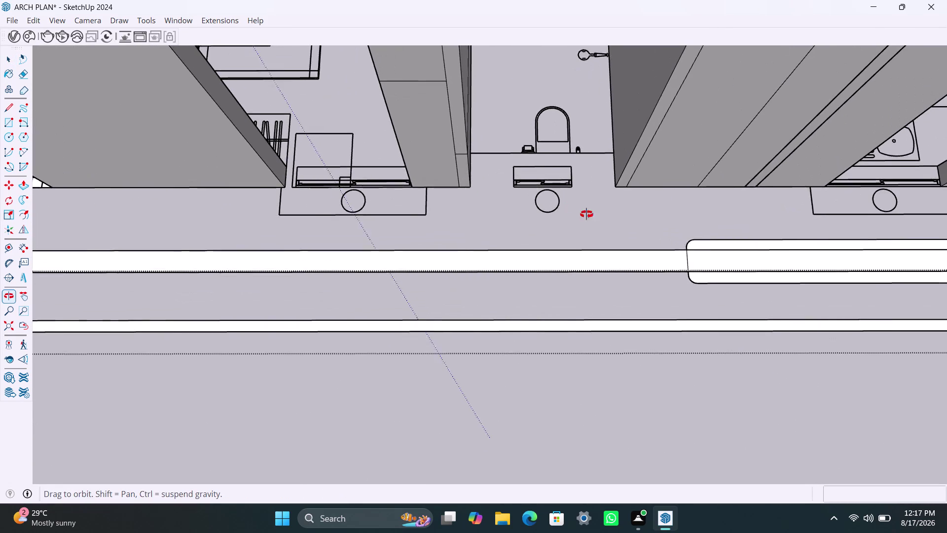
middle_drag(586, 214, 394, 202)
scroll(up, 3)
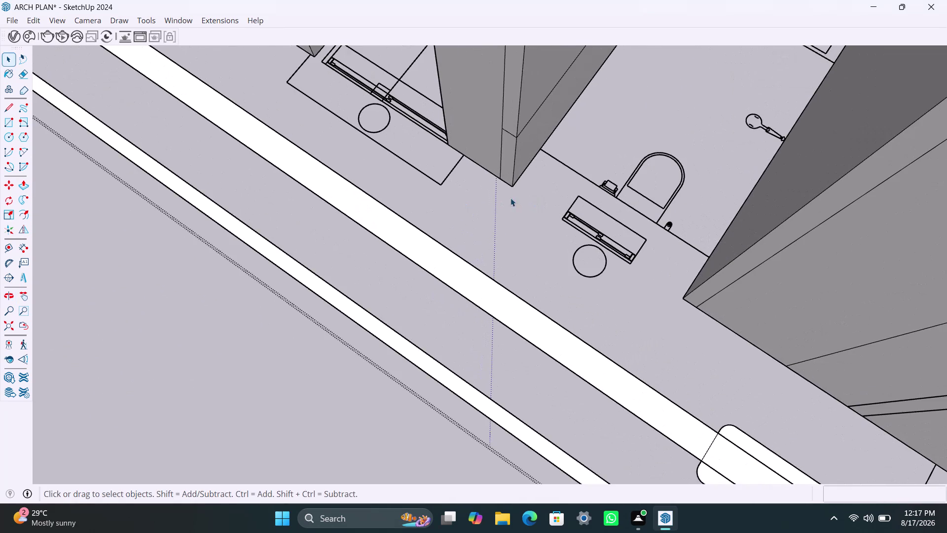
Draw two filler rectangles on either side of the bathroom window.
key(r)
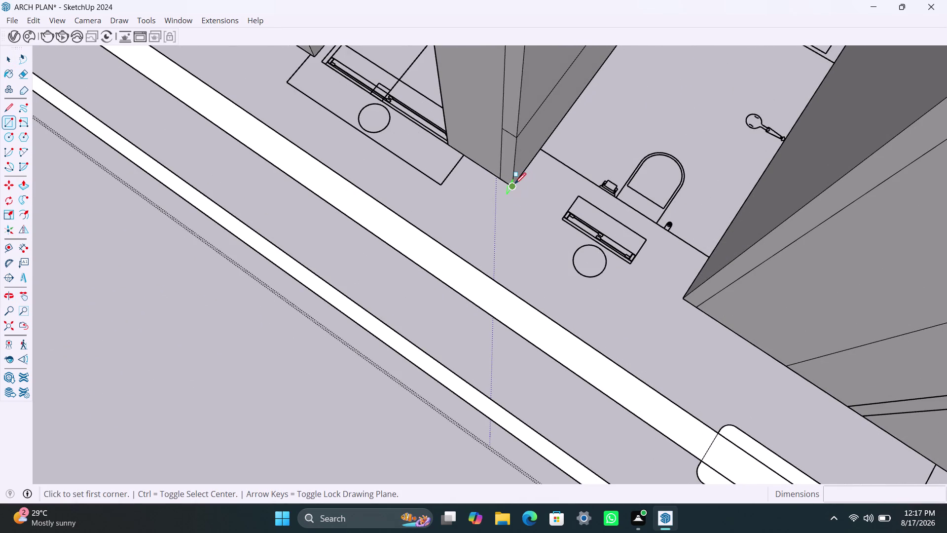
click(515, 183)
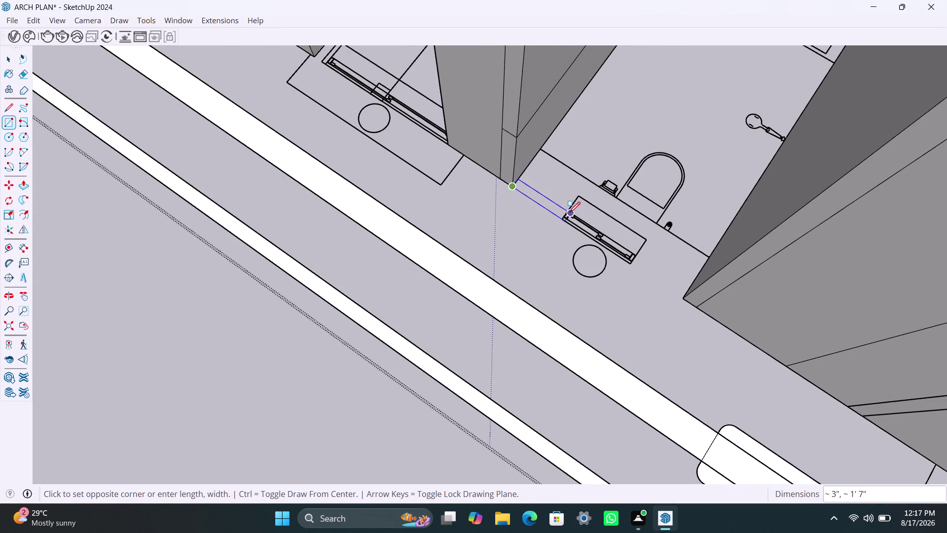
scroll(up, 3)
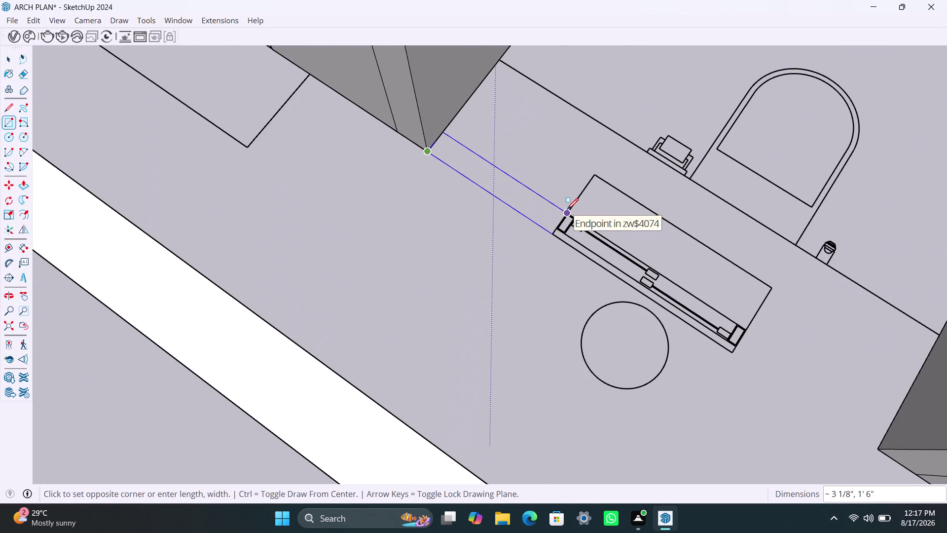
click(567, 210)
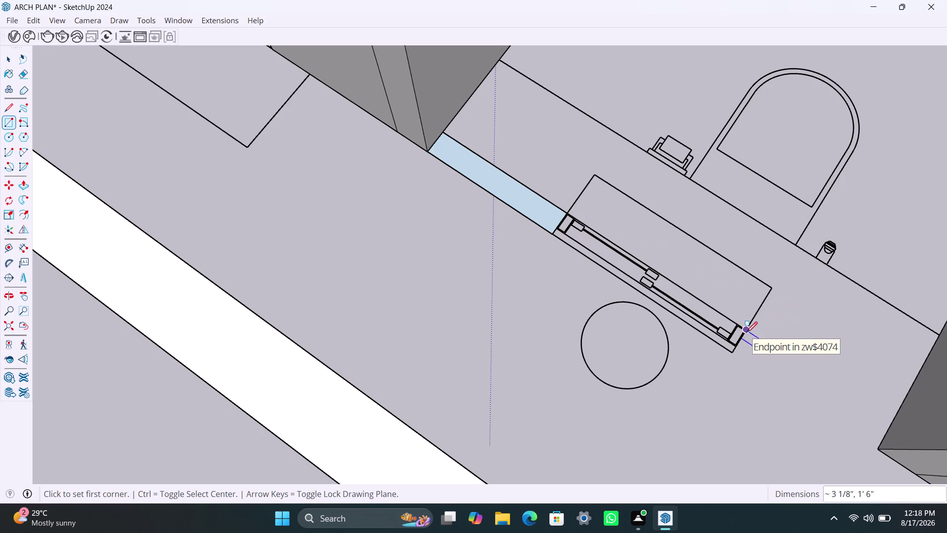
click(733, 352)
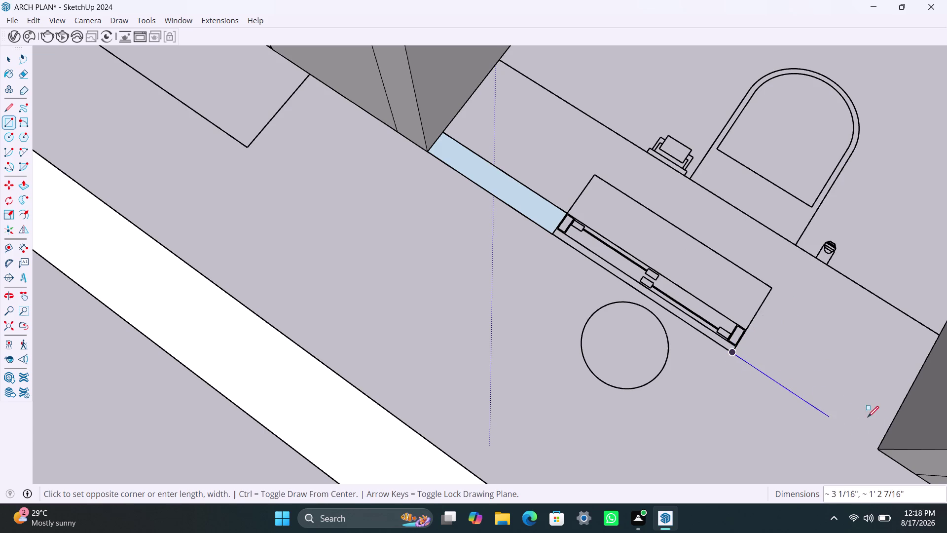
click(887, 430)
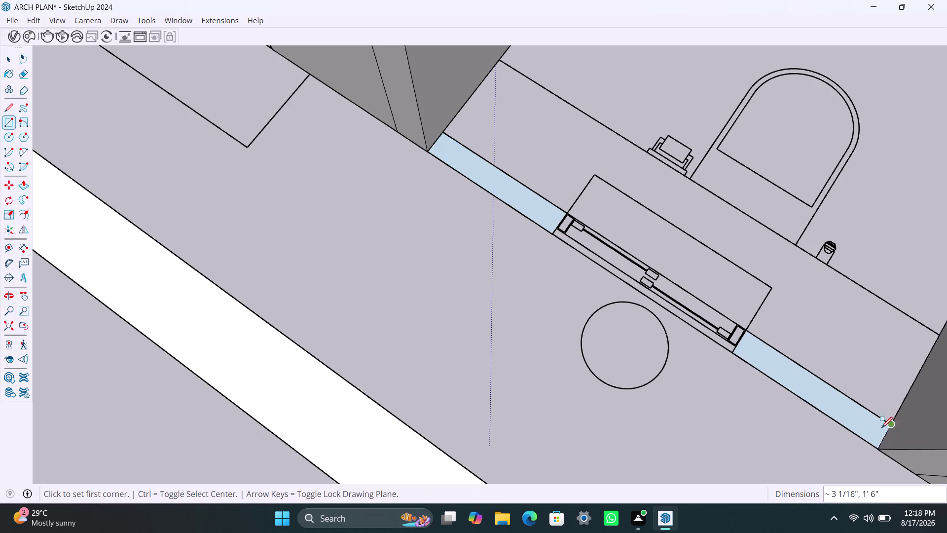
Pull the right-hand filler face up toward the wall top.
key(space)
click(851, 421)
key(p)
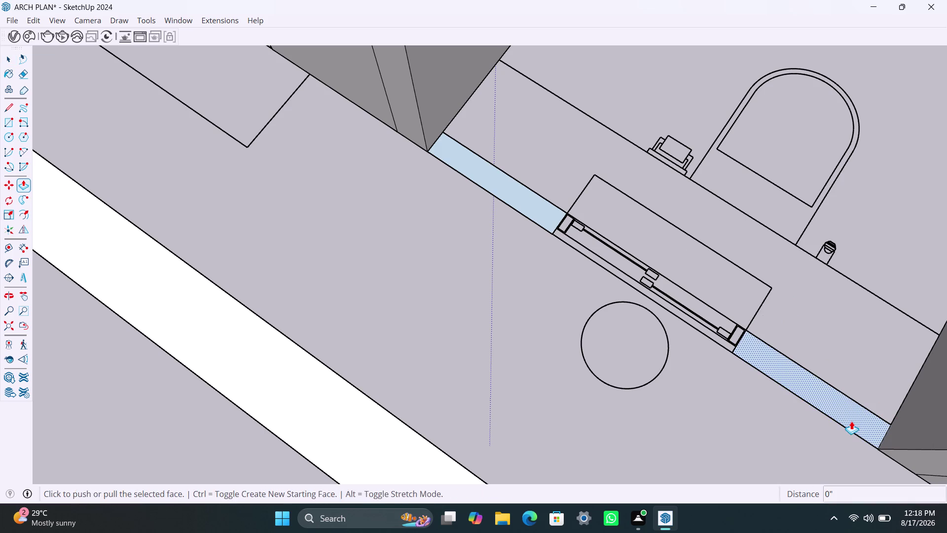
click(851, 421)
scroll(down, 3)
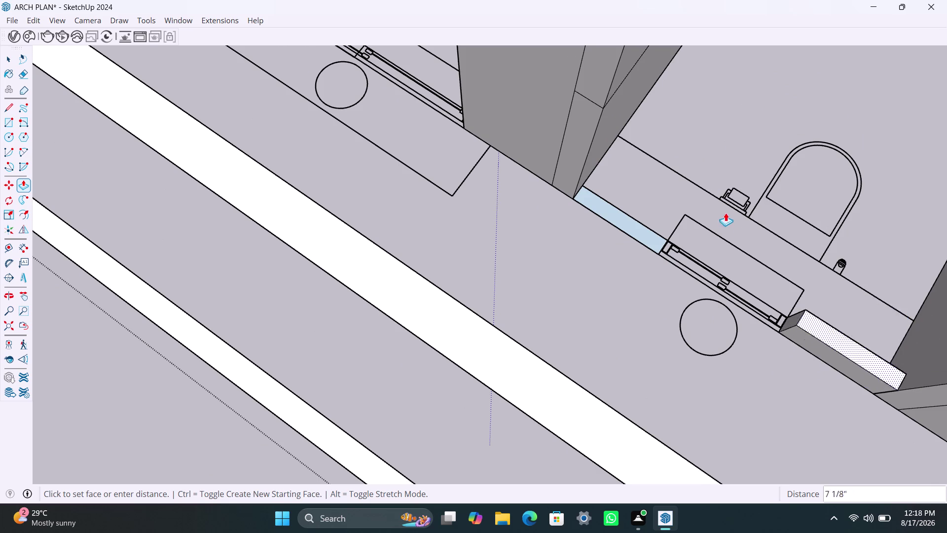
scroll(down, 3)
scroll(down, 3)
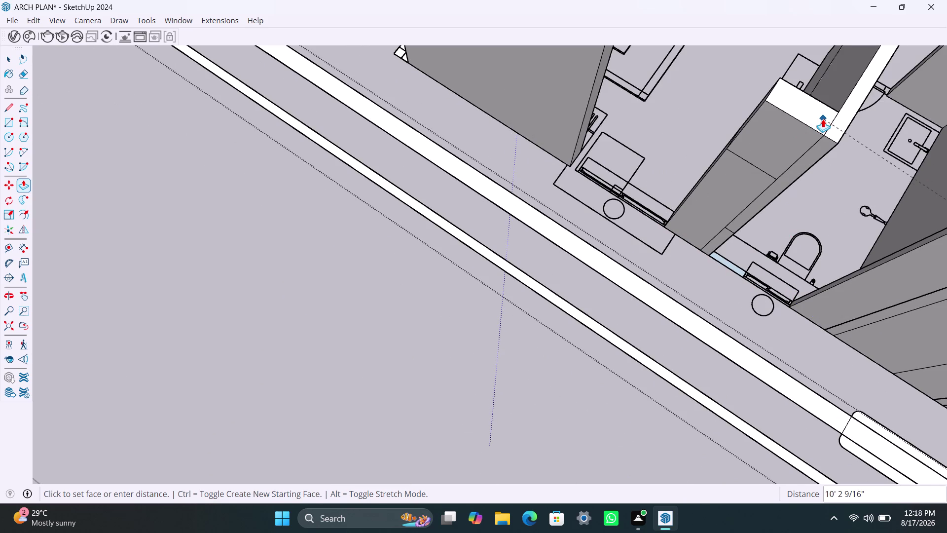
click(823, 119)
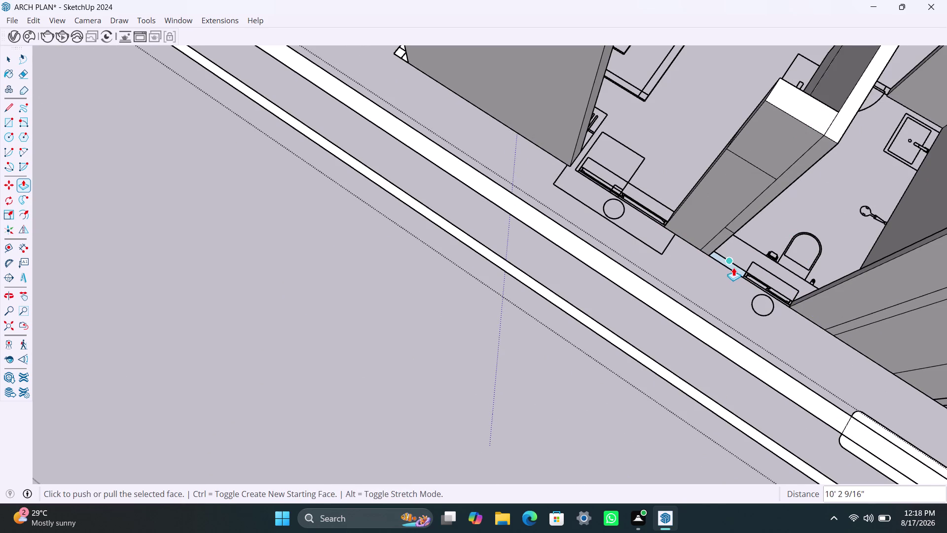
scroll(up, 3)
scroll(up, 3)
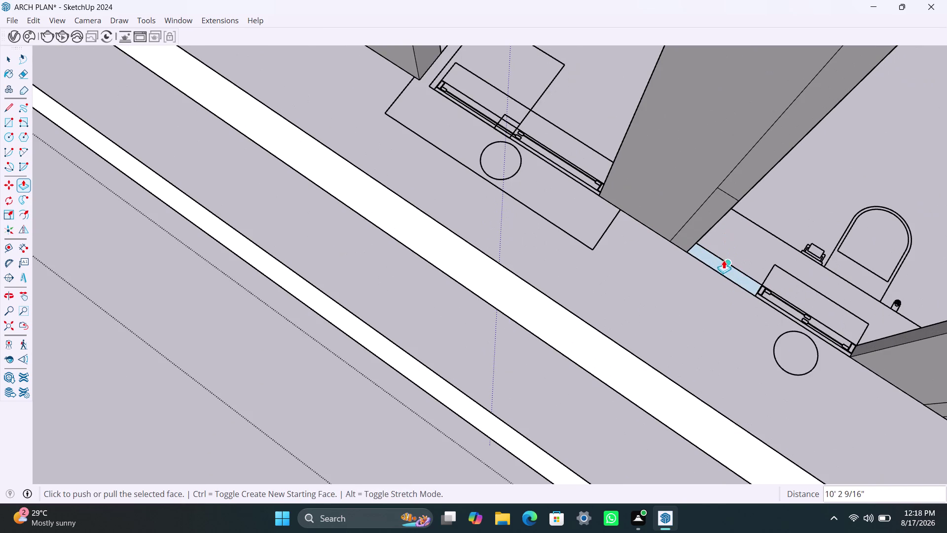
Pull the left-hand filler face up toward the wall top.
key(space)
key(p)
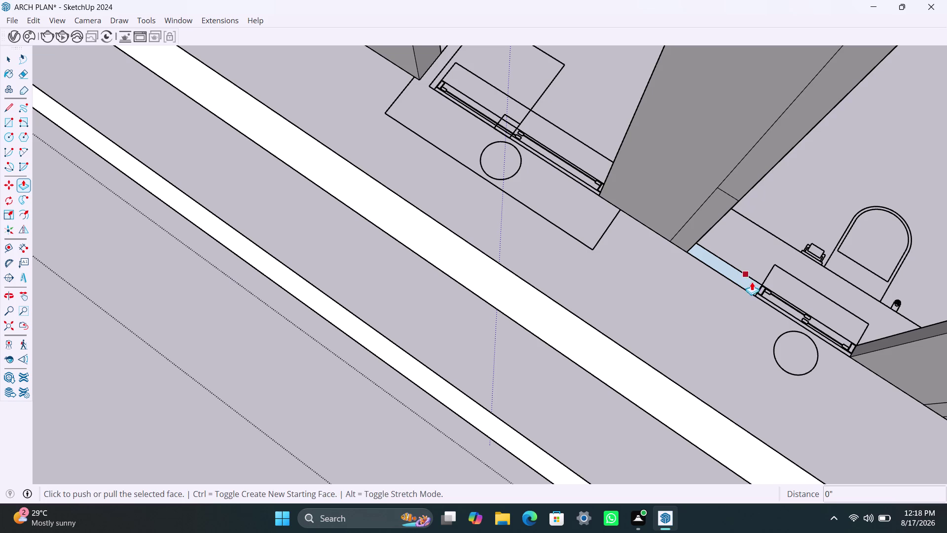
key(space)
click(740, 277)
key(p)
click(740, 277)
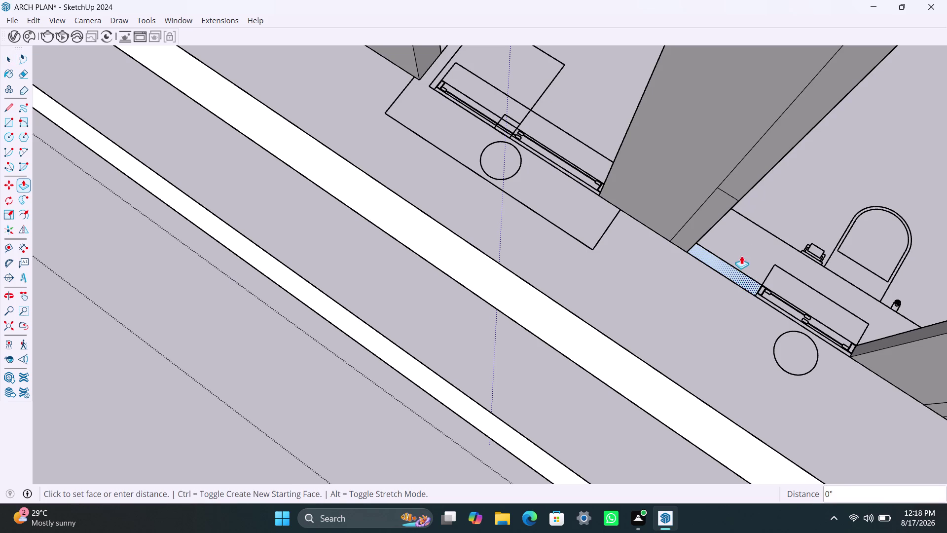
scroll(down, 3)
scroll(down, 3)
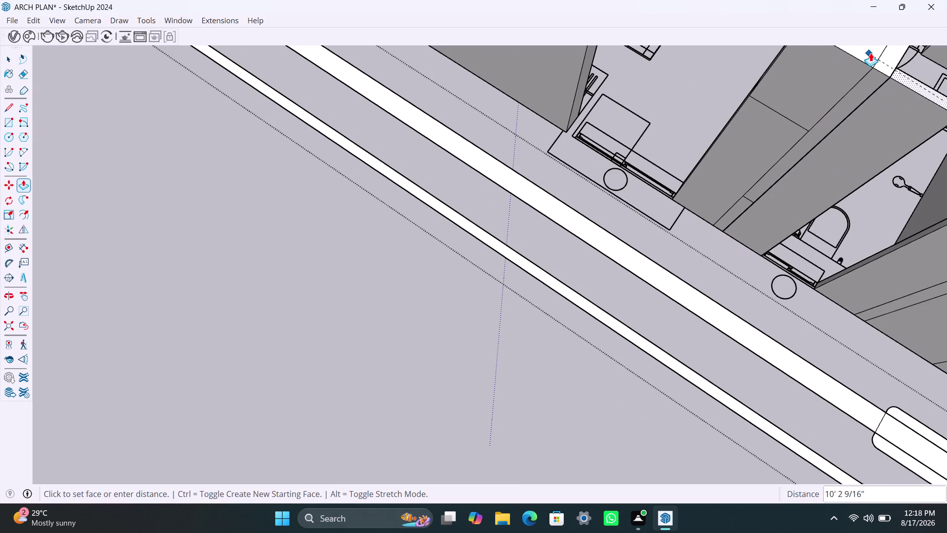
click(870, 53)
scroll(down, 3)
scroll(down, 3)
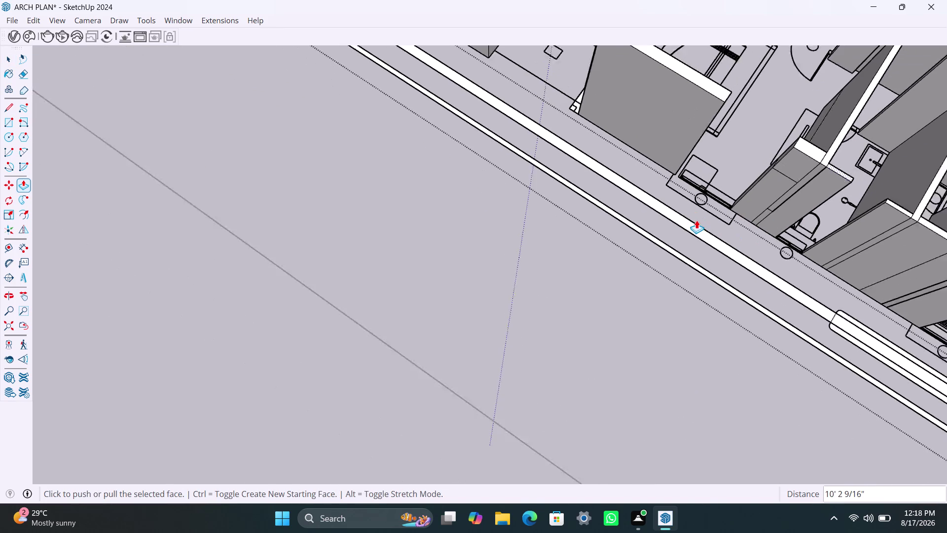
Orbit toward the wall end beside the stairs.
middle_drag(692, 226, 604, 338)
middle_drag(616, 224, 571, 364)
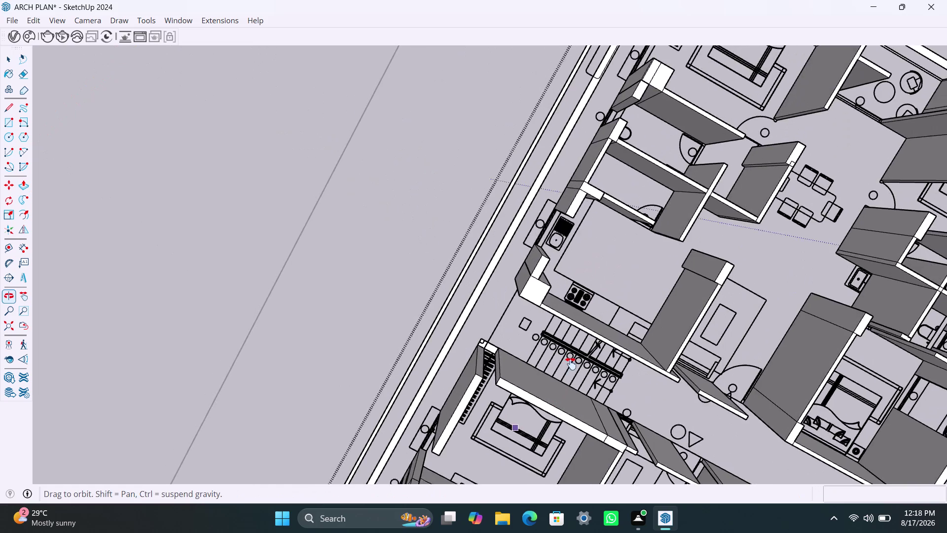
middle_drag(571, 364, 633, 270)
scroll(up, 3)
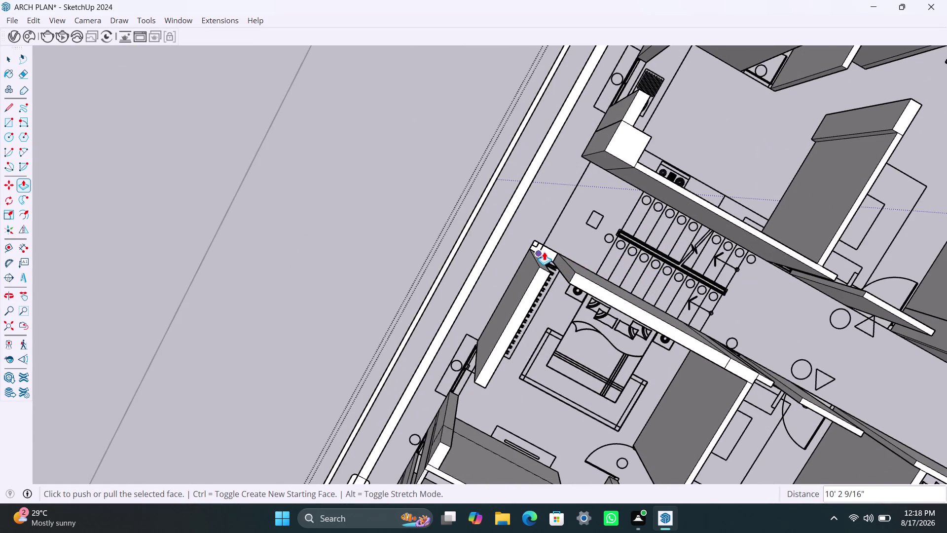
scroll(up, 3)
key(space)
Push/Pull the long wall between the staircase and bedroom to the 10' 6" wall height.
click(554, 251)
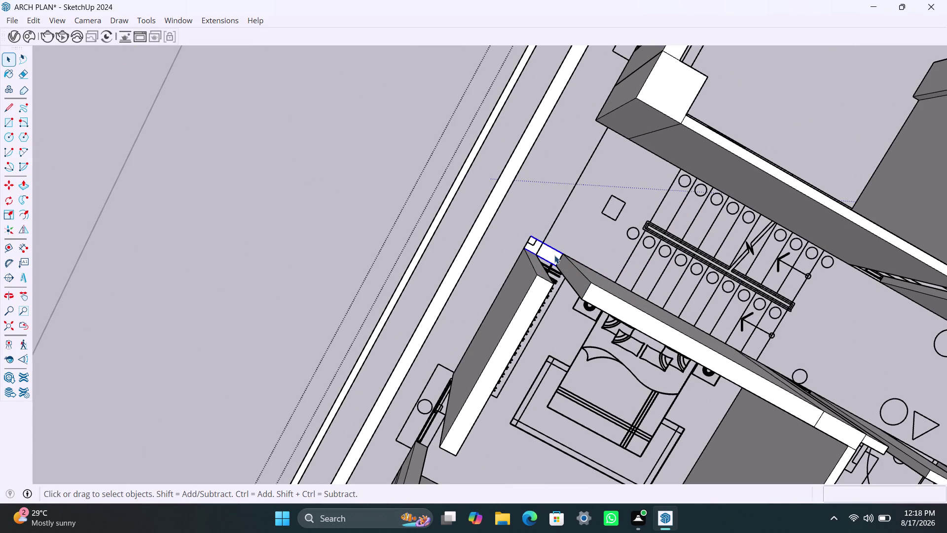
double_click(554, 255)
click(554, 255)
key(p)
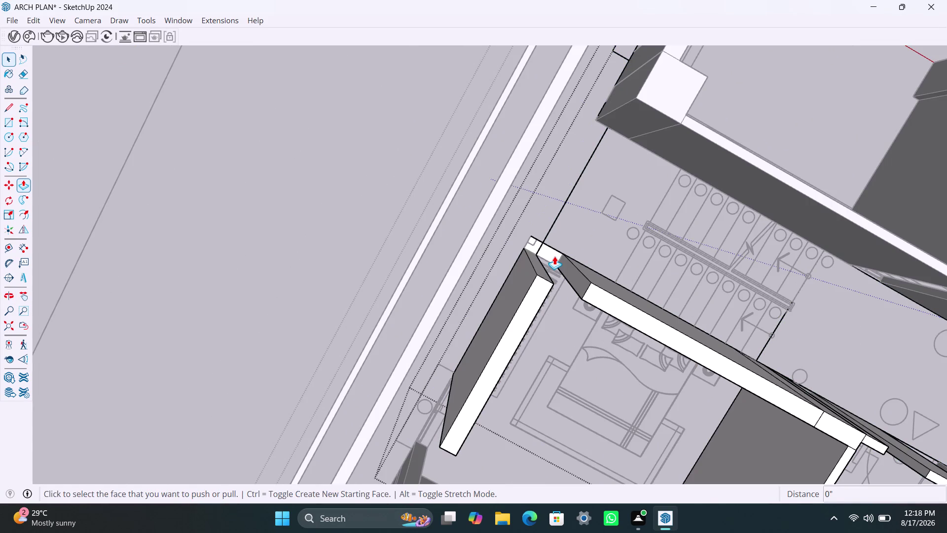
click(554, 256)
click(615, 297)
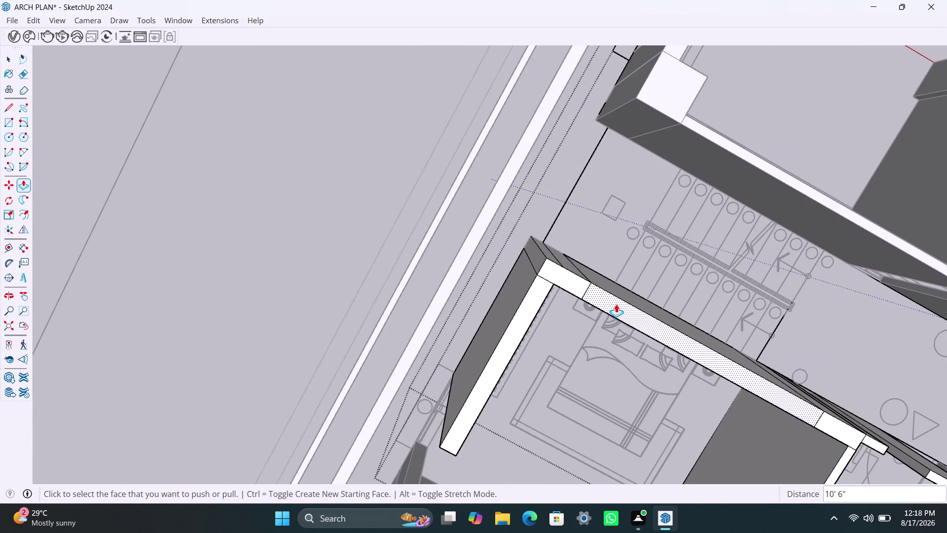
Orbit and pan to frame the stairwell door lintels and the corridor toward the parking.
scroll(down, 3)
scroll(down, 3)
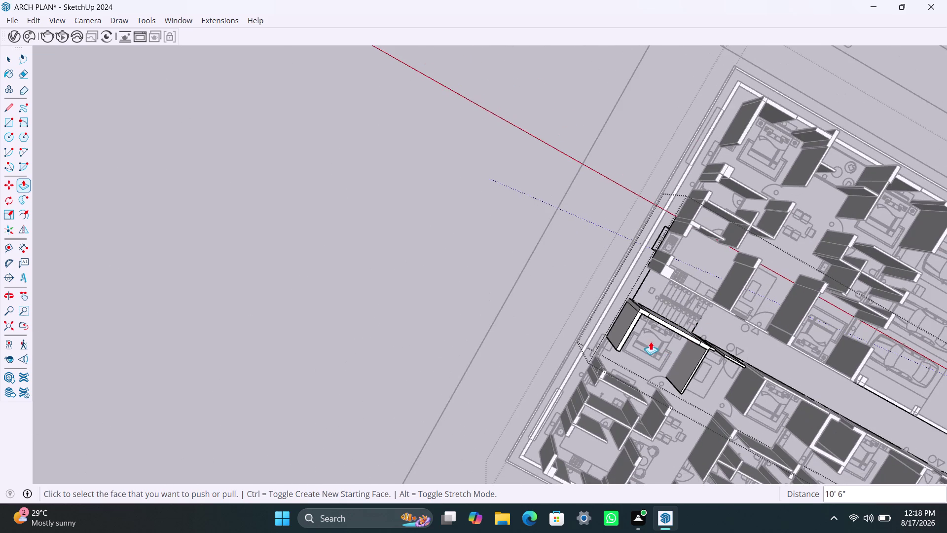
middle_drag(649, 340, 445, 236)
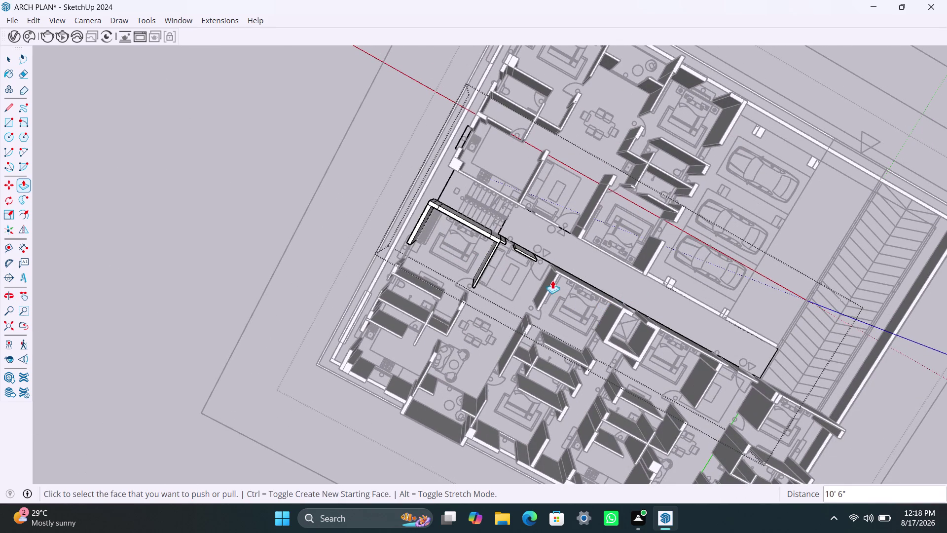
scroll(up, 3)
scroll(up, 3)
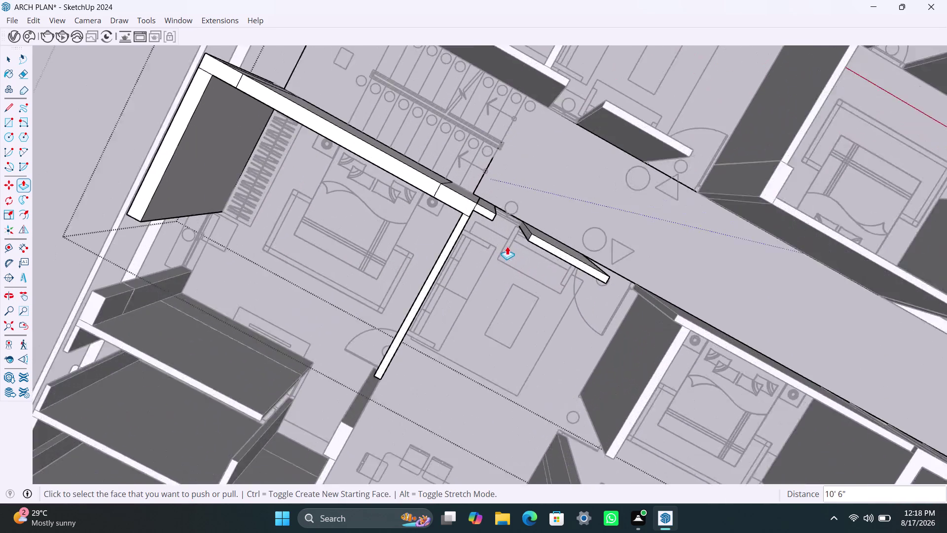
scroll(up, 3)
scroll(down, 3)
middle_drag(590, 344, 572, 325)
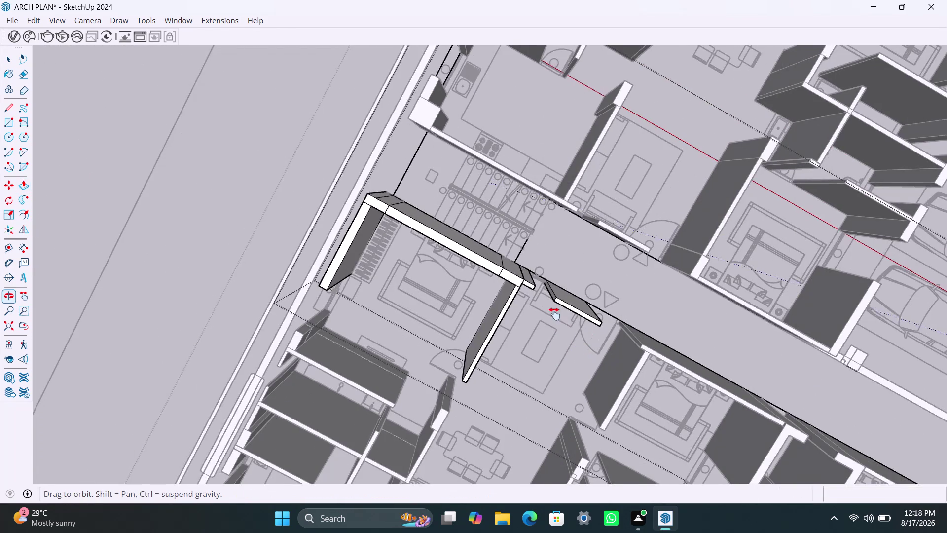
middle_drag(571, 325, 429, 247)
key(space)
Select the connected linework along the corridor's parking-side wall.
click(739, 291)
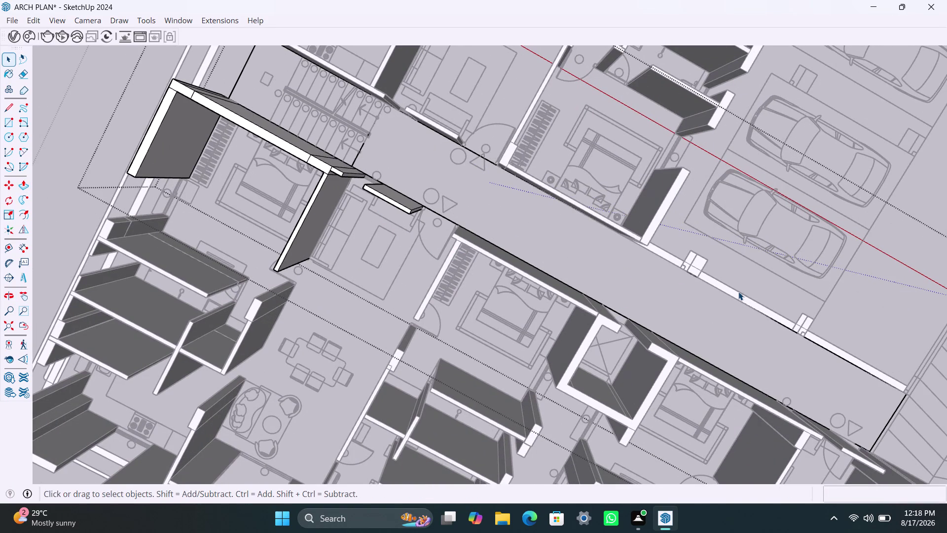
double_click(738, 292)
double_click(739, 295)
click(738, 295)
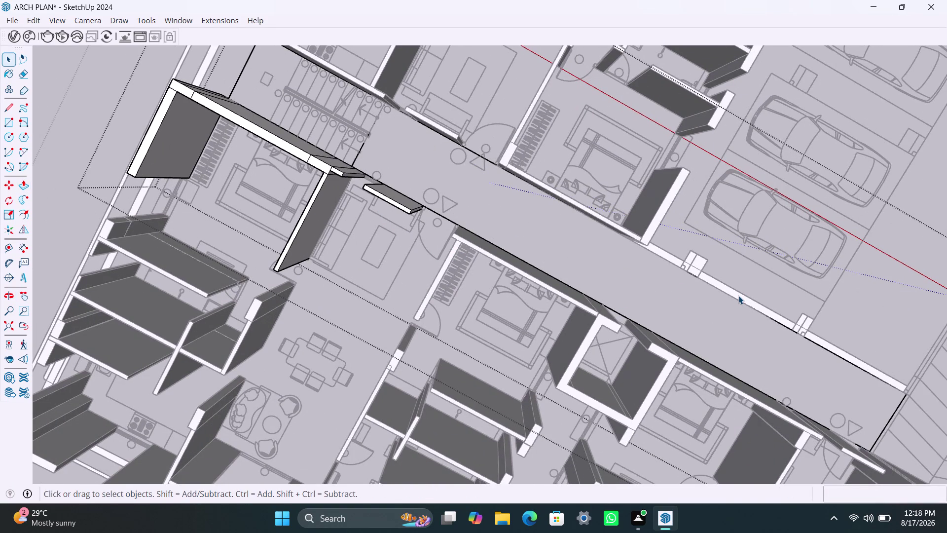
key(Escape)
click(729, 326)
click(732, 293)
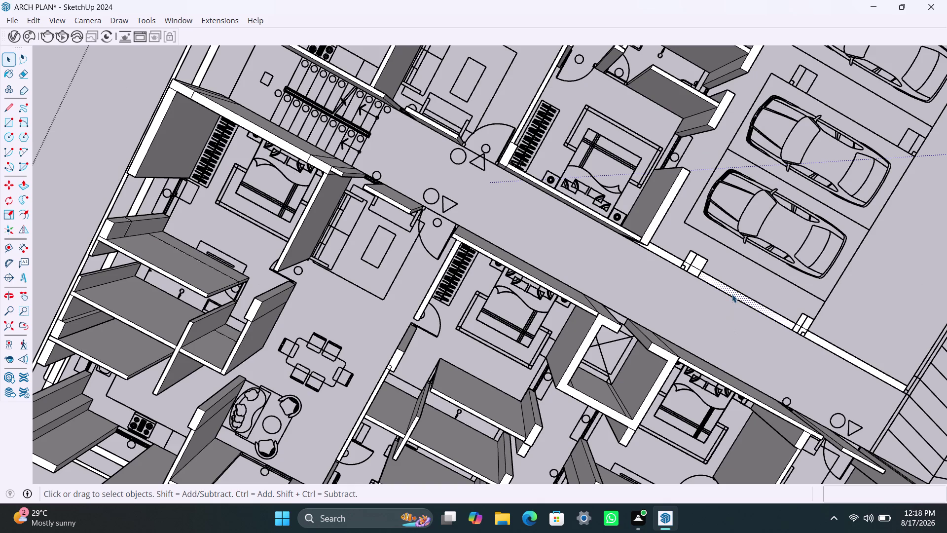
triple_click(664, 252)
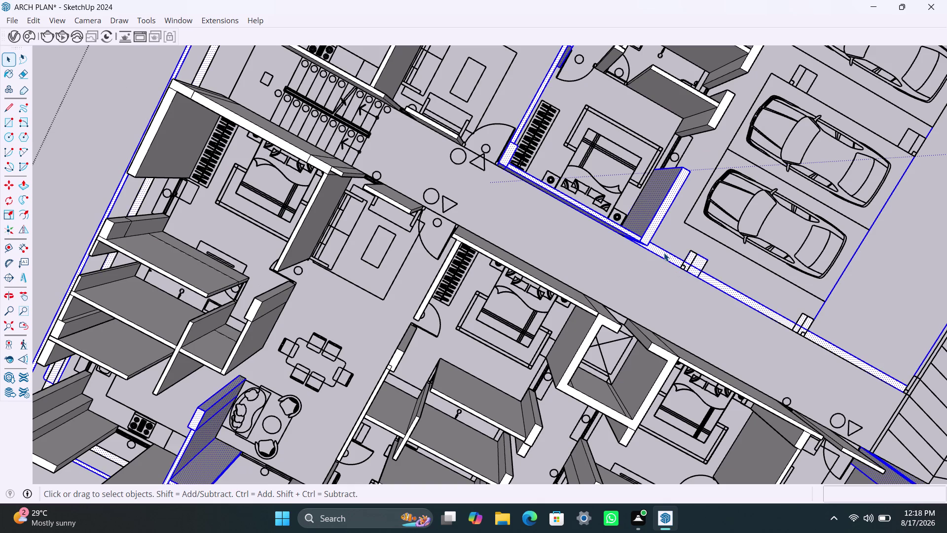
Extrude the first column square to 10' 2 9/16" and repeat on the four other corridor columns.
key(p)
click(665, 251)
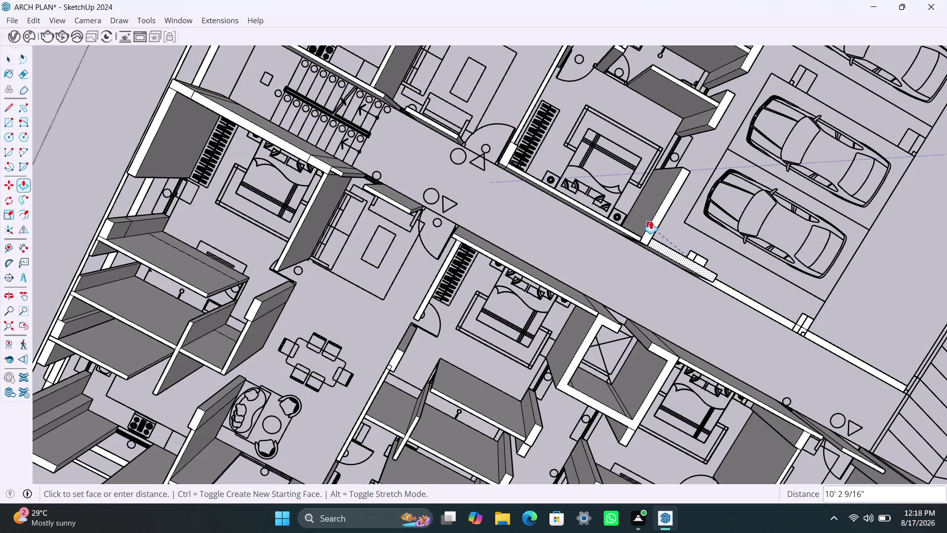
click(662, 206)
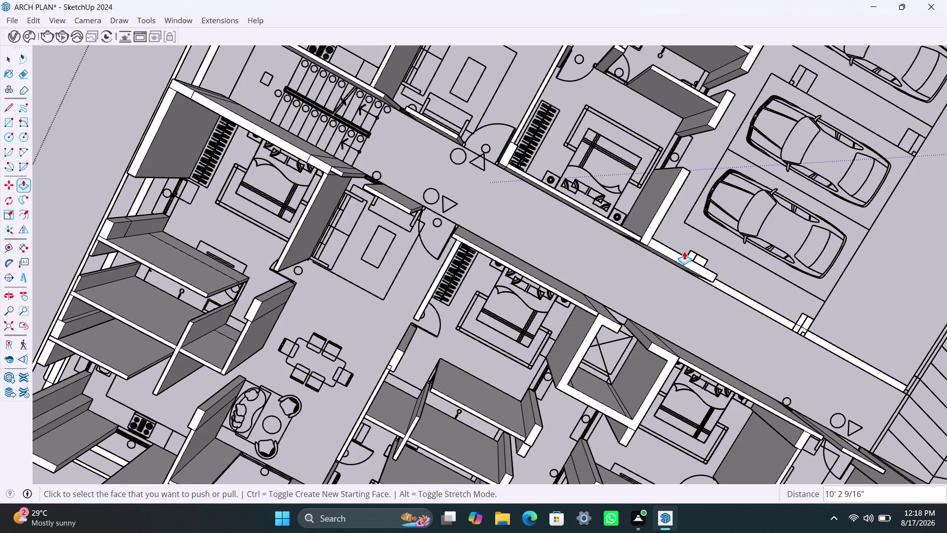
double_click(699, 257)
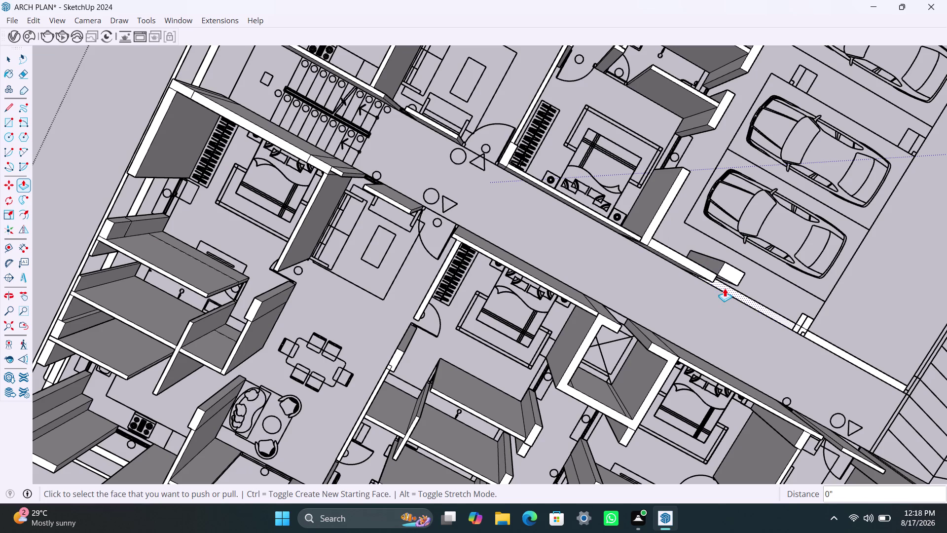
double_click(725, 288)
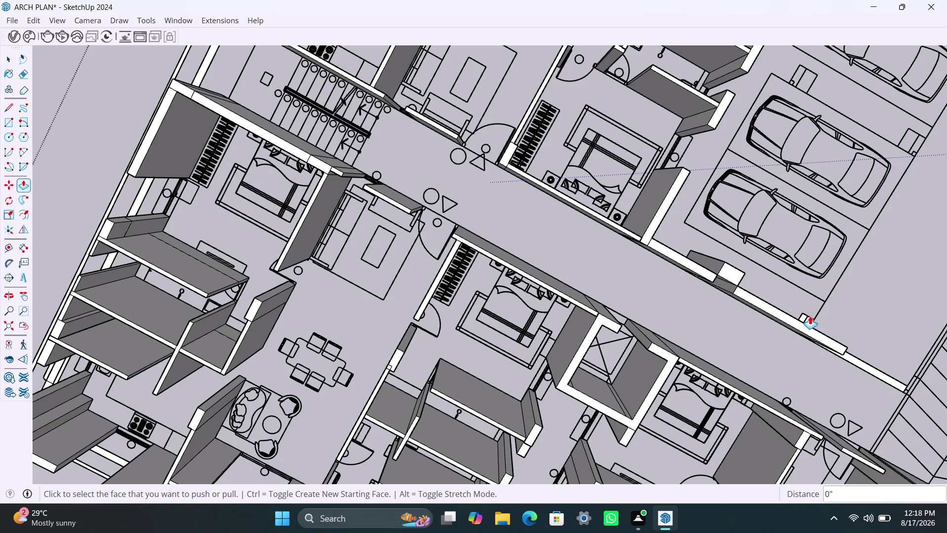
double_click(805, 316)
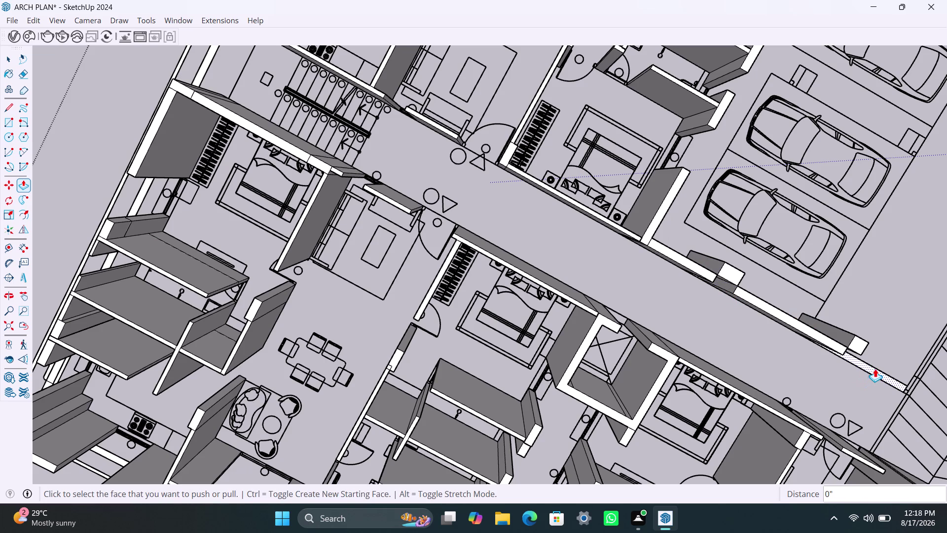
double_click(875, 369)
scroll(down, 3)
Repeat the full column height on the two parking-edge column faces.
middle_drag(708, 322, 567, 122)
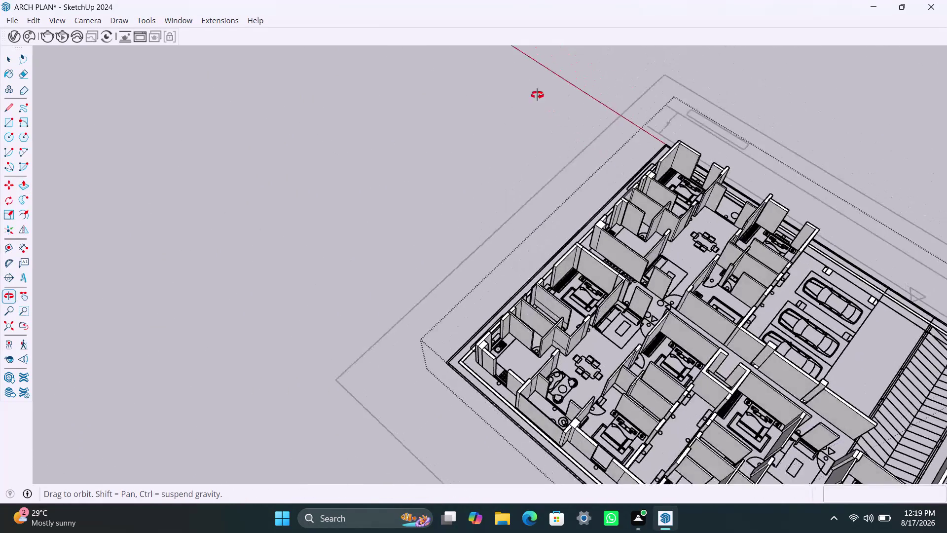
middle_drag(567, 123, 509, 74)
scroll(down, 3)
middle_drag(714, 370, 570, 287)
scroll(up, 3)
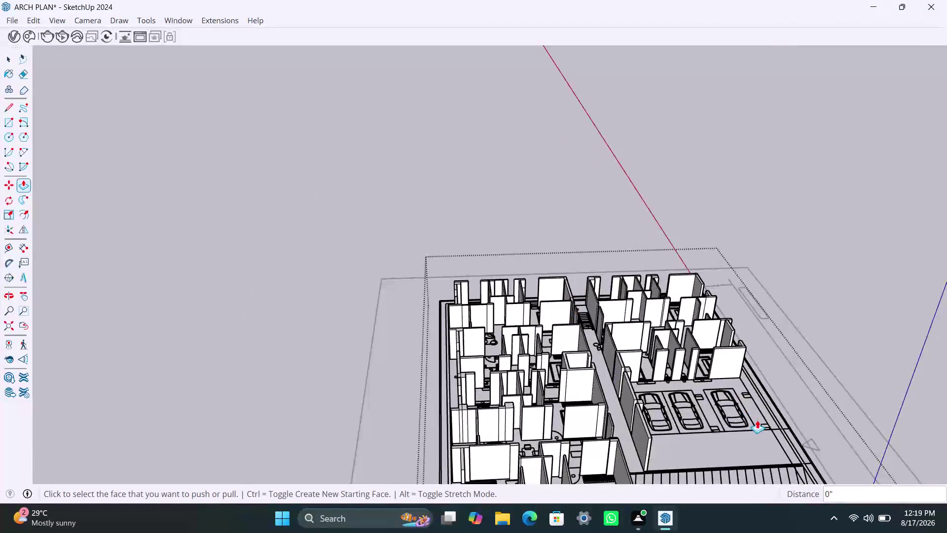
scroll(up, 3)
double_click(722, 373)
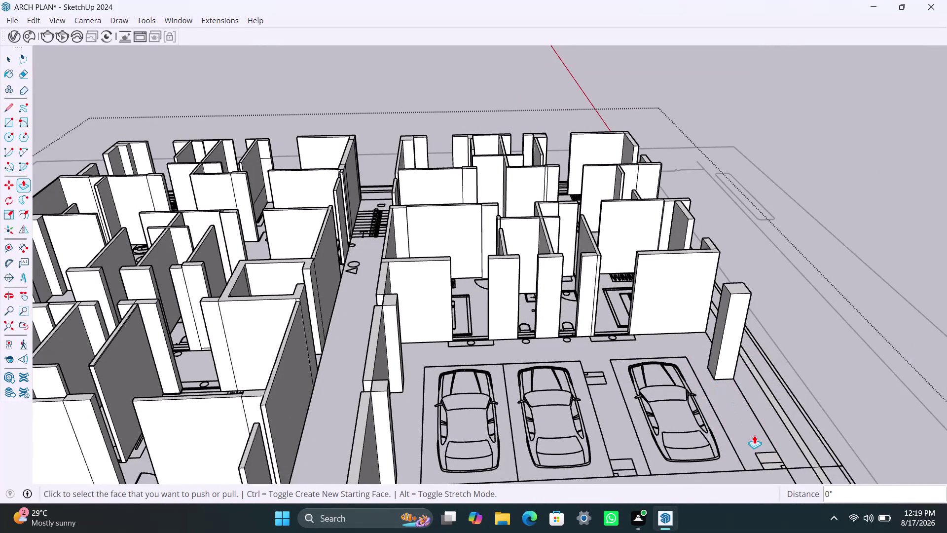
double_click(775, 456)
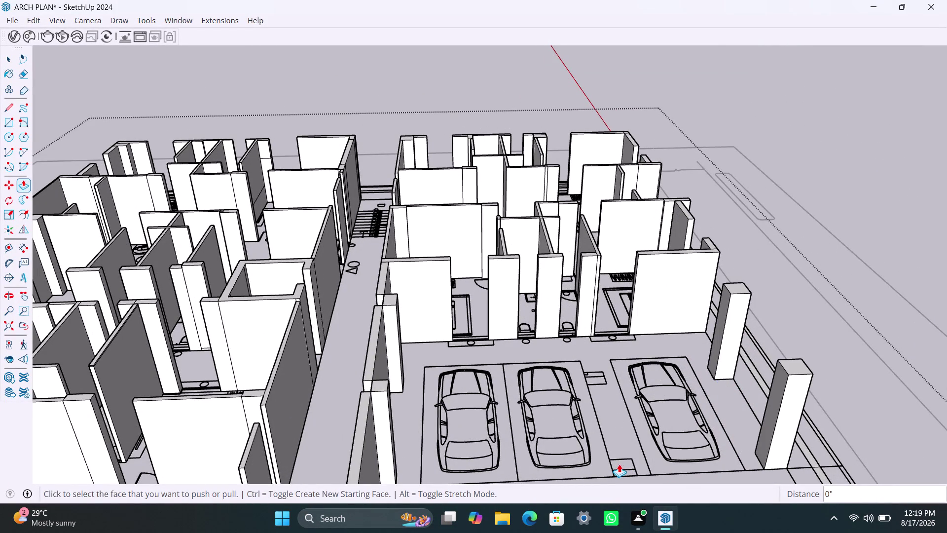
Orbit around the whole model and zoom in over the parking bays.
scroll(down, 3)
middle_drag(640, 389, 594, 251)
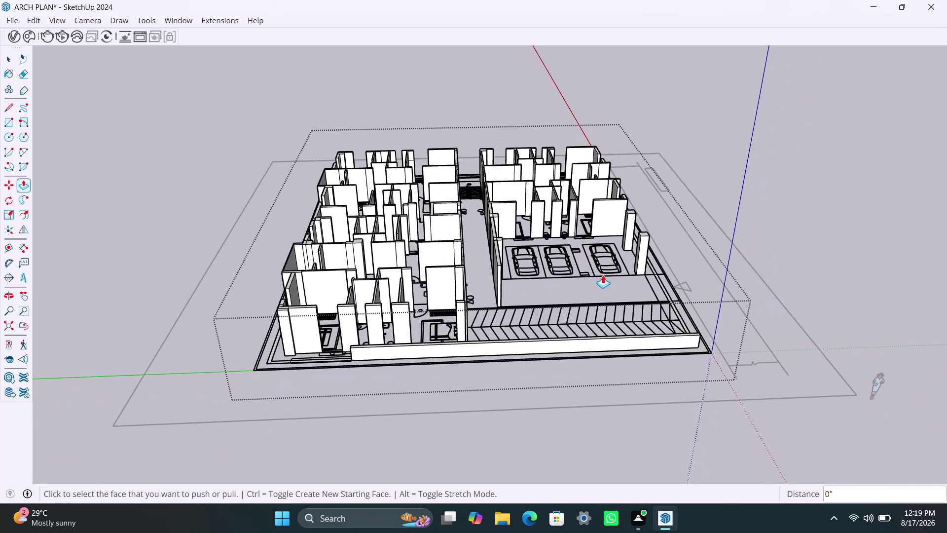
scroll(up, 3)
middle_drag(585, 266, 560, 315)
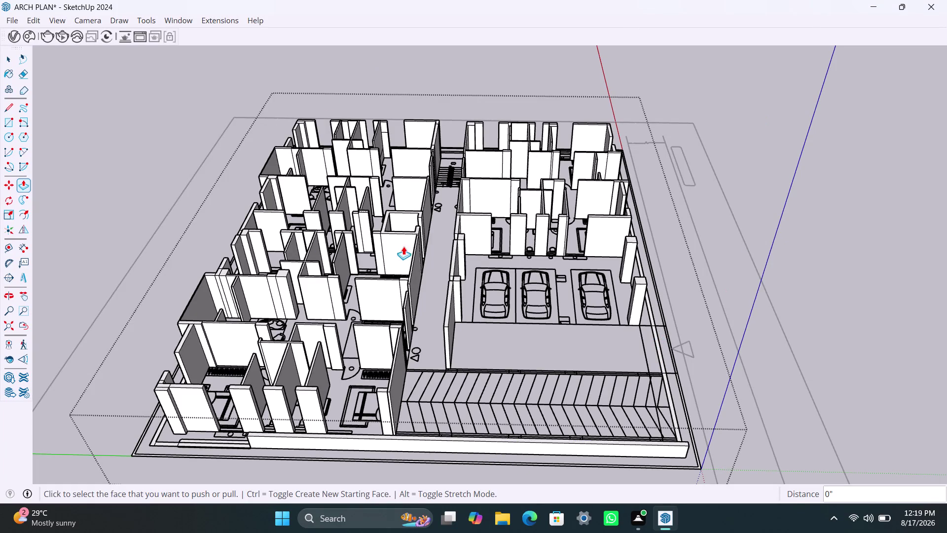
key(space)
scroll(up, 3)
middle_drag(557, 276, 555, 373)
scroll(up, 3)
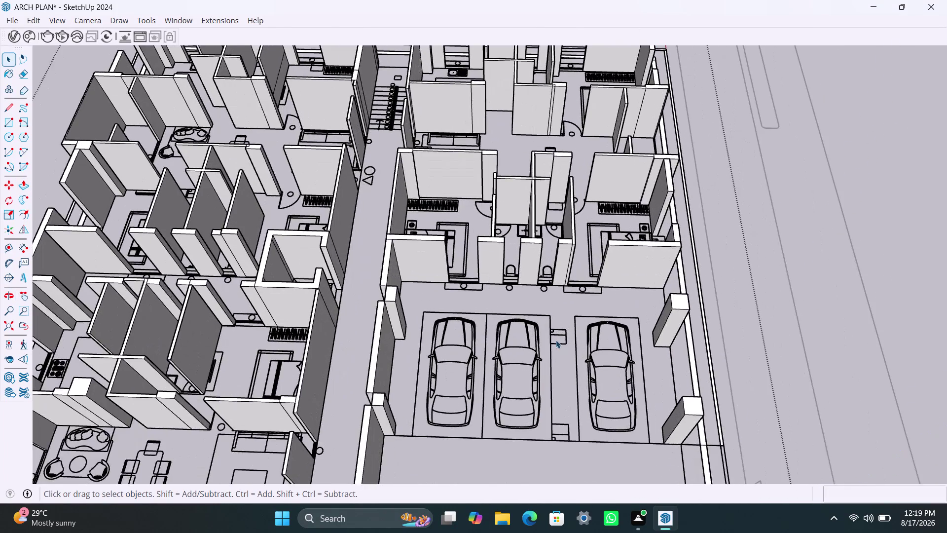
scroll(up, 3)
Draw the first 2' by 2' column square between the parking bays.
key(r)
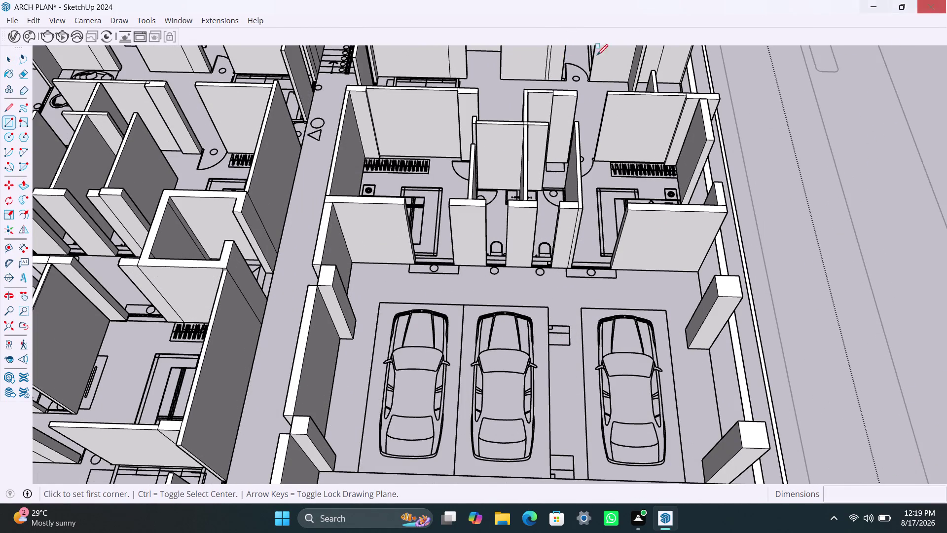
scroll(up, 3)
click(550, 325)
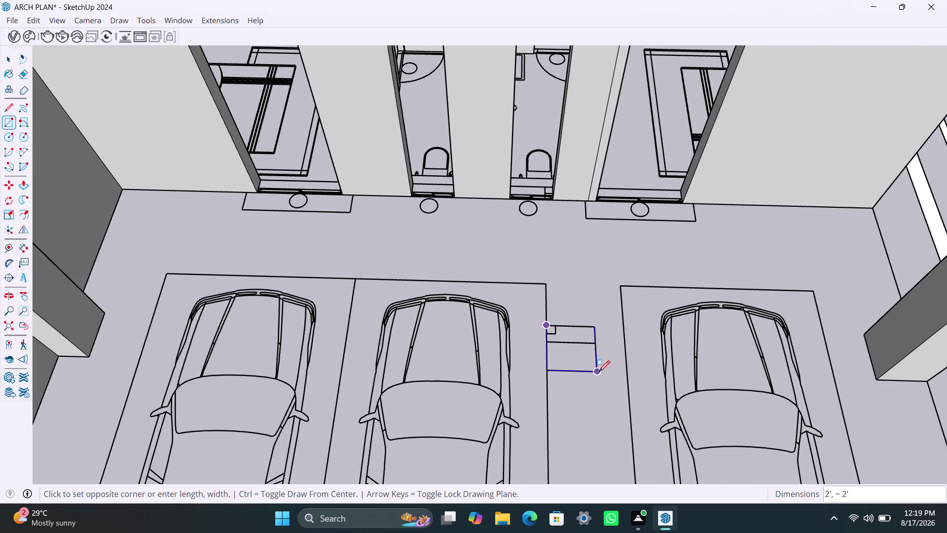
click(599, 371)
key(space)
double_click(579, 360)
scroll(down, 3)
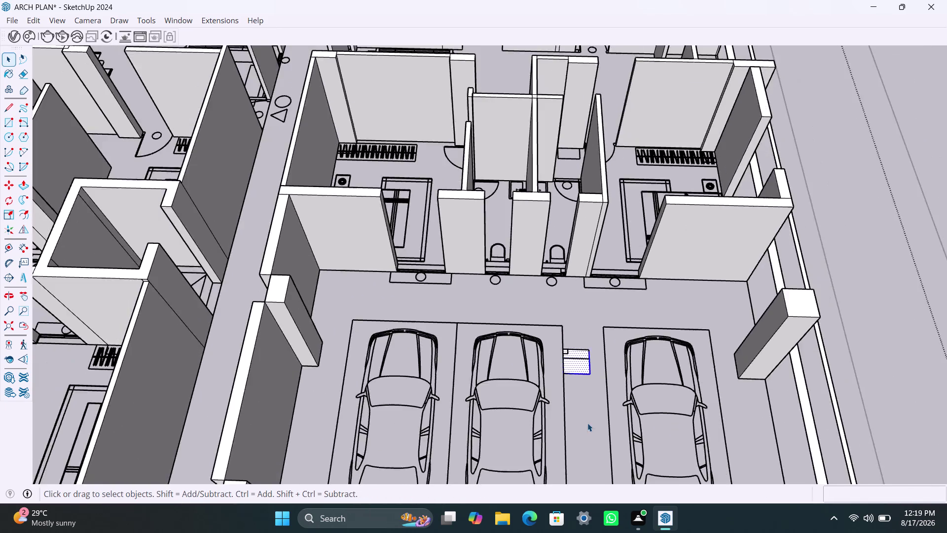
middle_drag(581, 407, 568, 347)
scroll(up, 3)
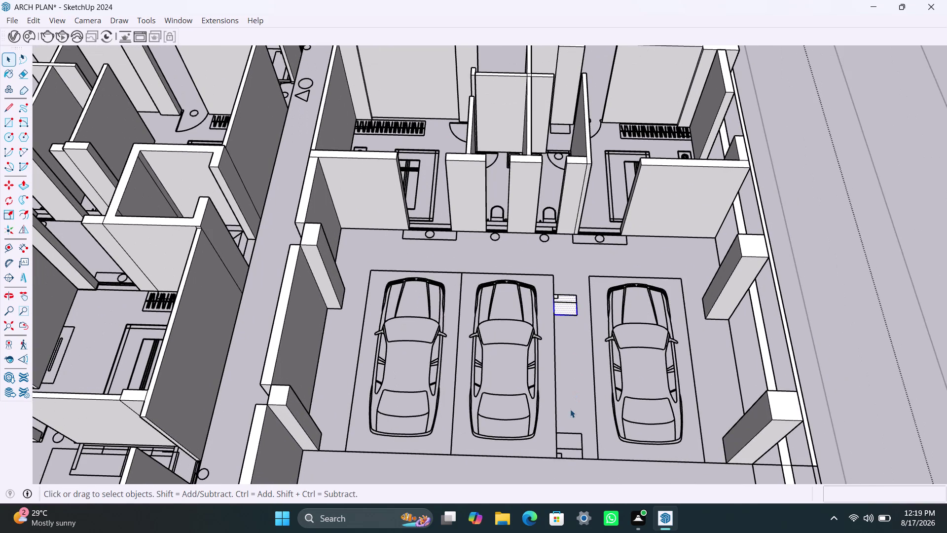
Draw a second 2' by 2' square near the far end of the bays.
key(r)
click(558, 430)
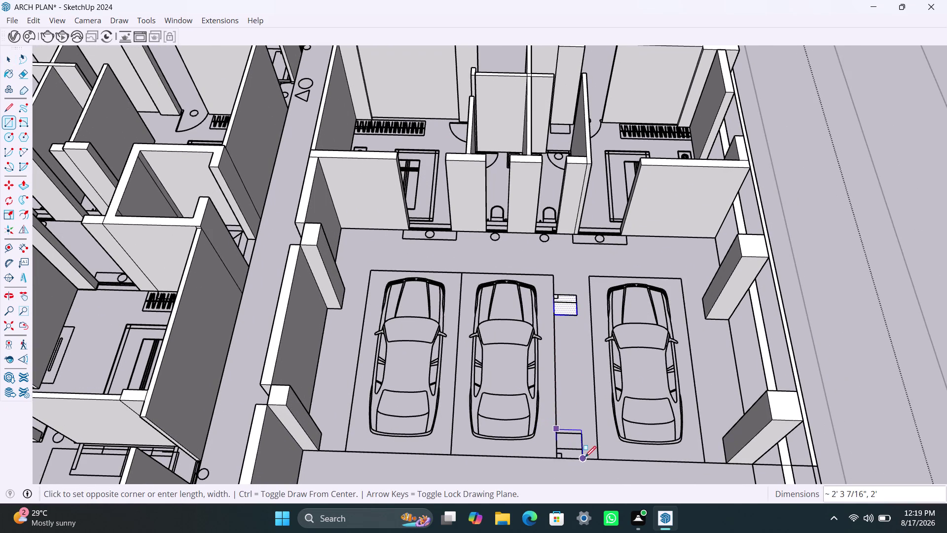
key(Escape)
click(556, 431)
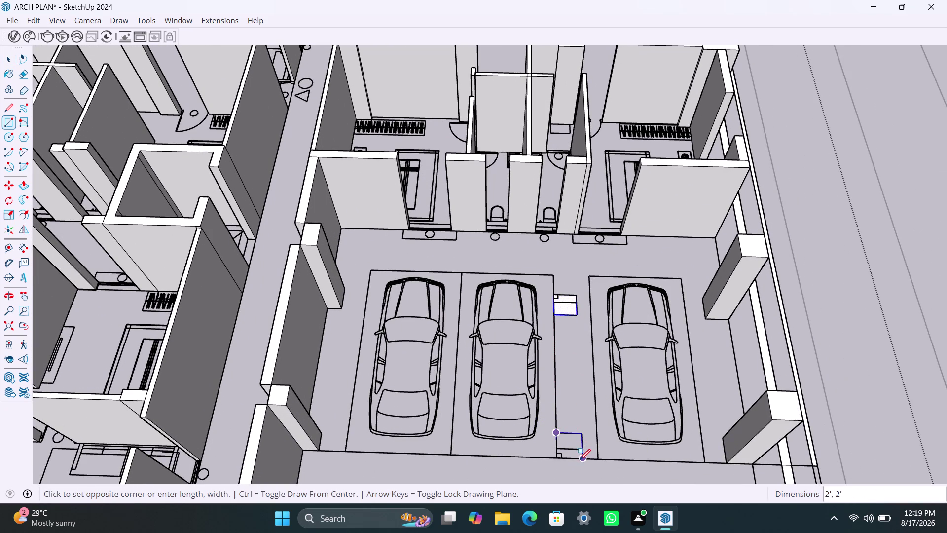
click(580, 460)
Extrude the lower square into a full-height column.
key(space)
click(571, 442)
key(p)
click(571, 442)
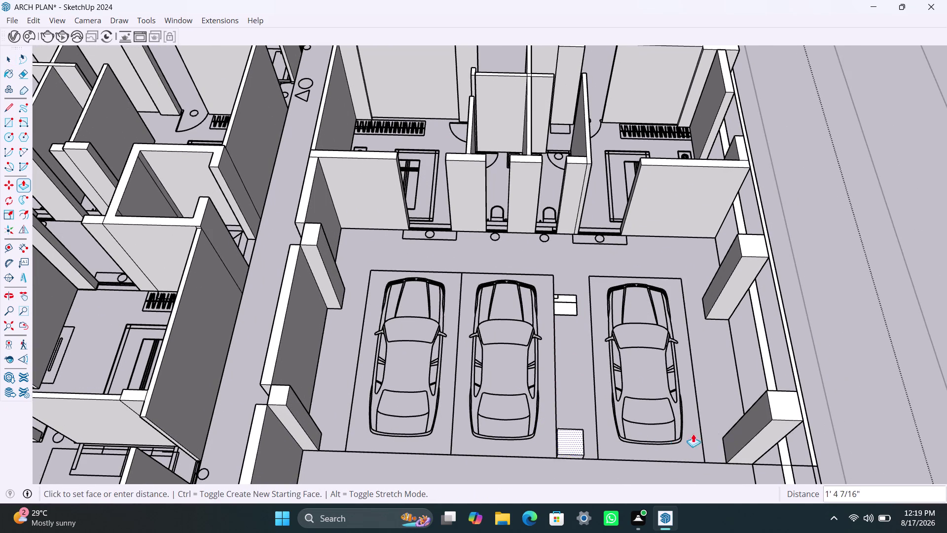
click(781, 404)
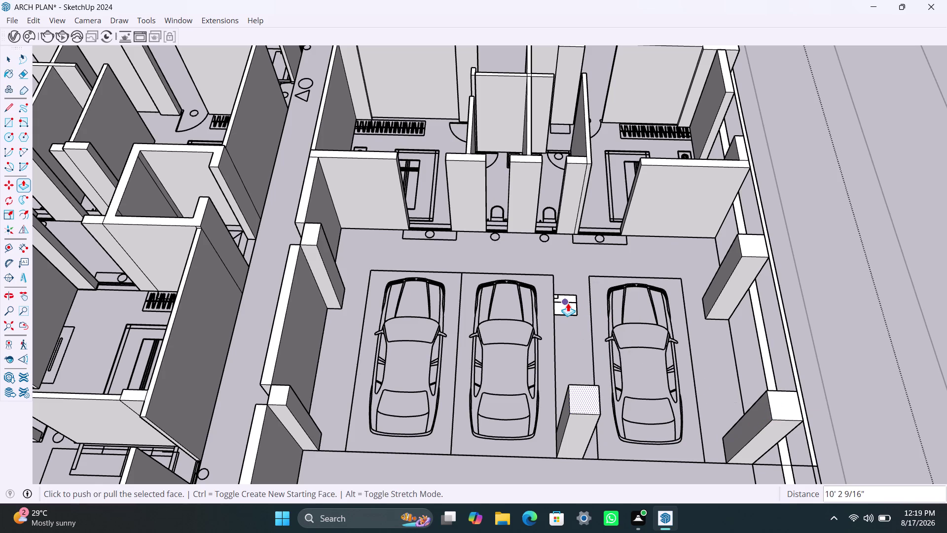
key(space)
Raise the upper square to the same full column height.
click(574, 303)
click(573, 309)
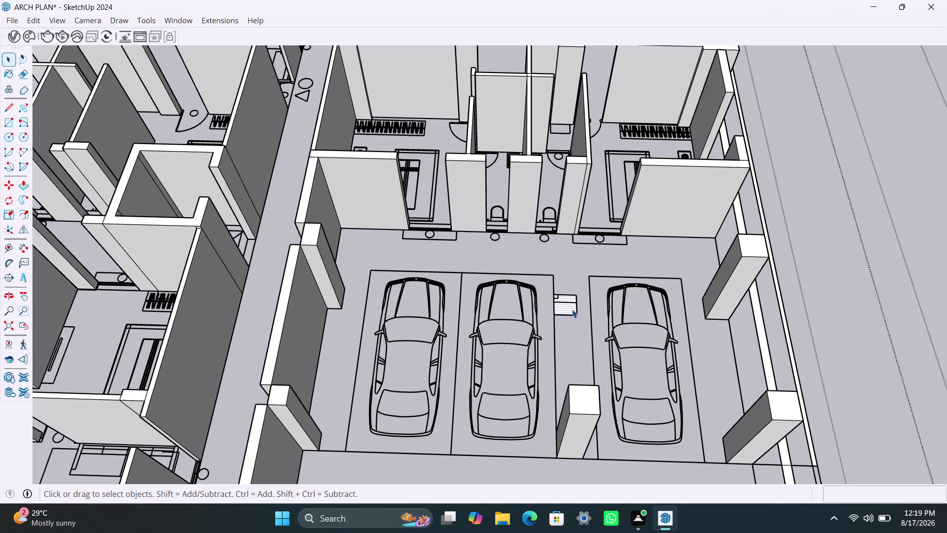
key(p)
click(572, 309)
click(756, 254)
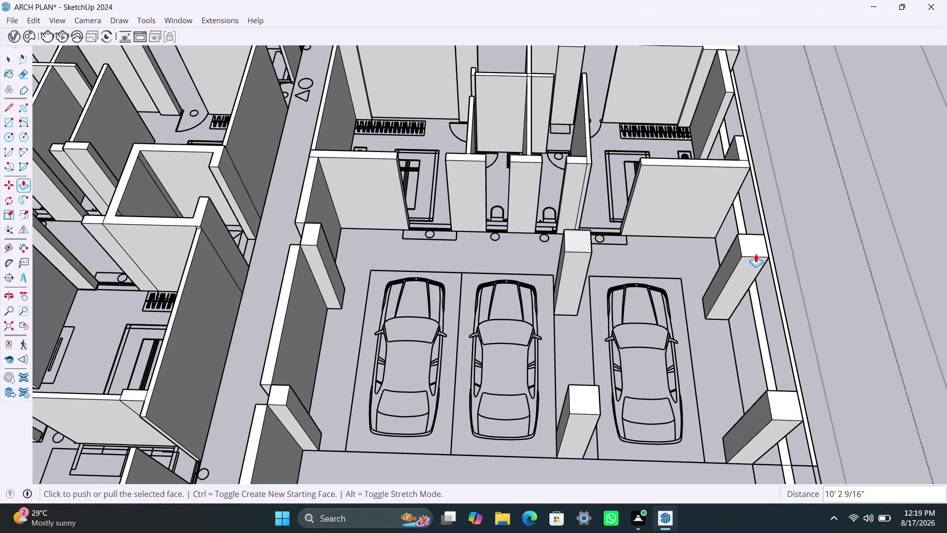
key(space)
scroll(down, 3)
middle_drag(556, 369, 570, 219)
Pull the short sill strip on the front wall up 3 feet.
scroll(up, 3)
middle_drag(372, 355, 389, 401)
scroll(up, 3)
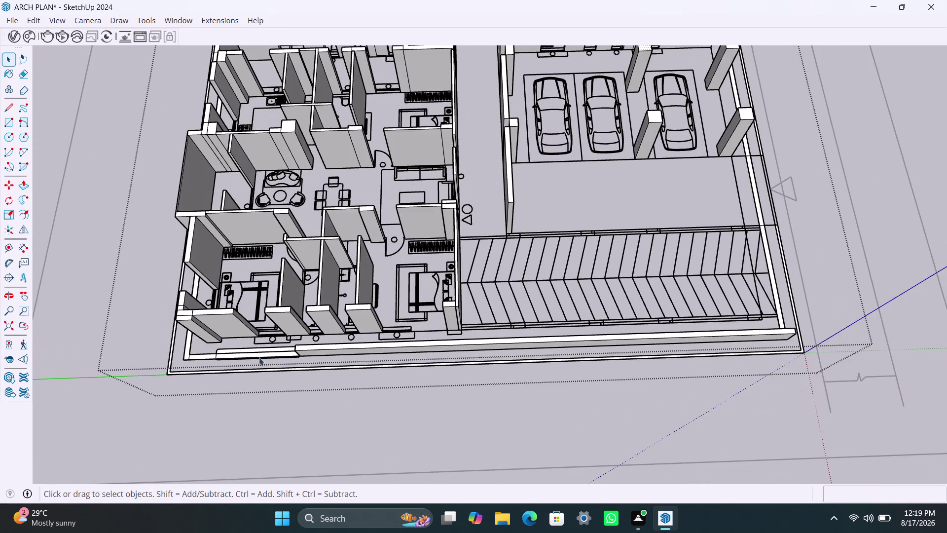
scroll(up, 3)
click(261, 352)
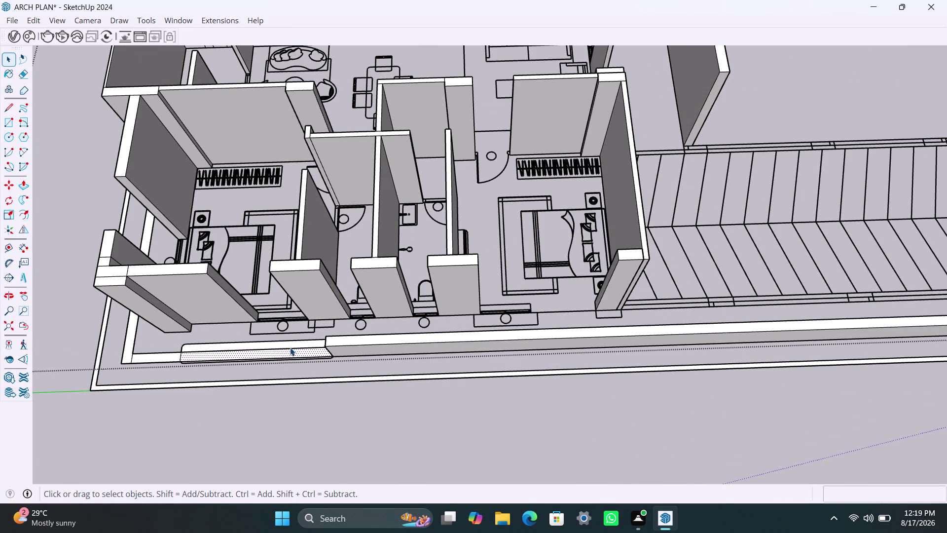
key(p)
click(287, 352)
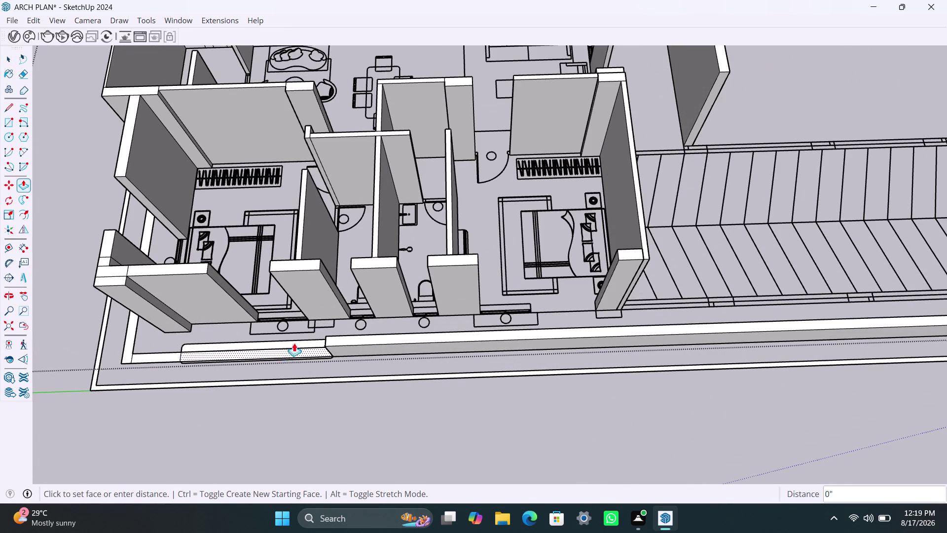
click(359, 332)
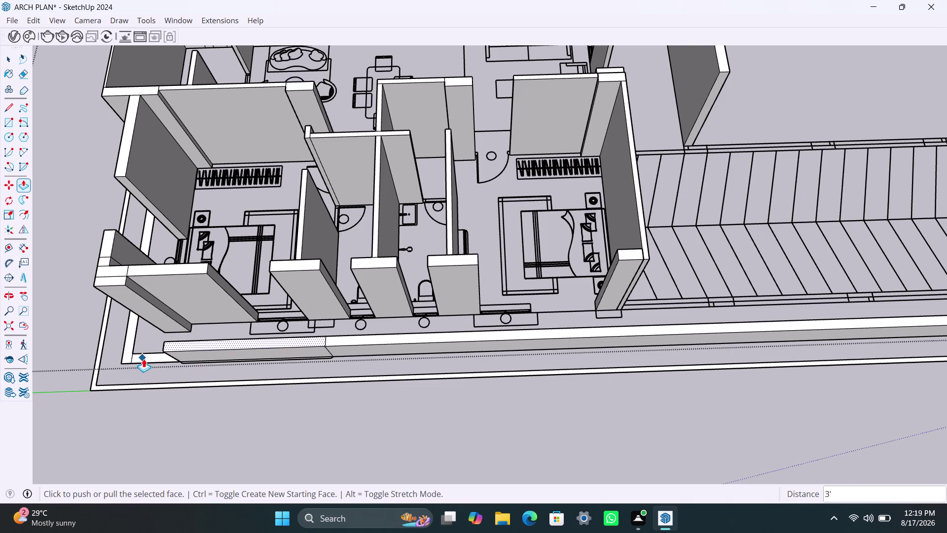
scroll(up, 3)
scroll(up, 3)
key(space)
Extend the sill beside the window lintels leftward and repeat the extrusion on the column face.
click(155, 360)
double_click(155, 360)
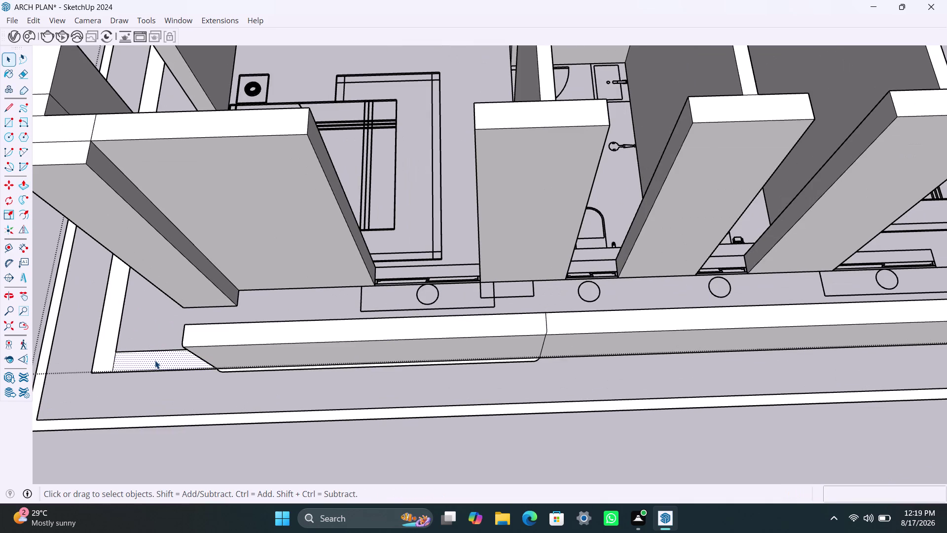
double_click(155, 361)
key(p)
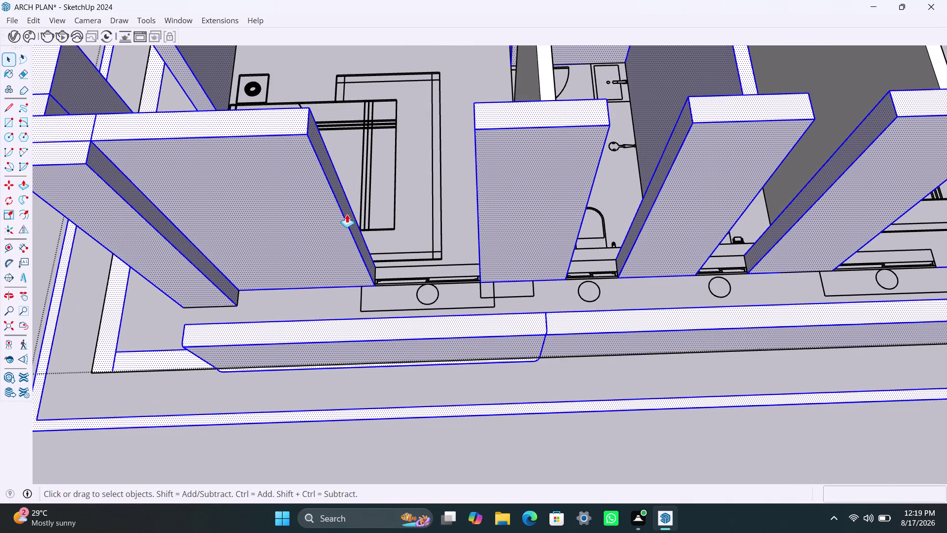
click(347, 214)
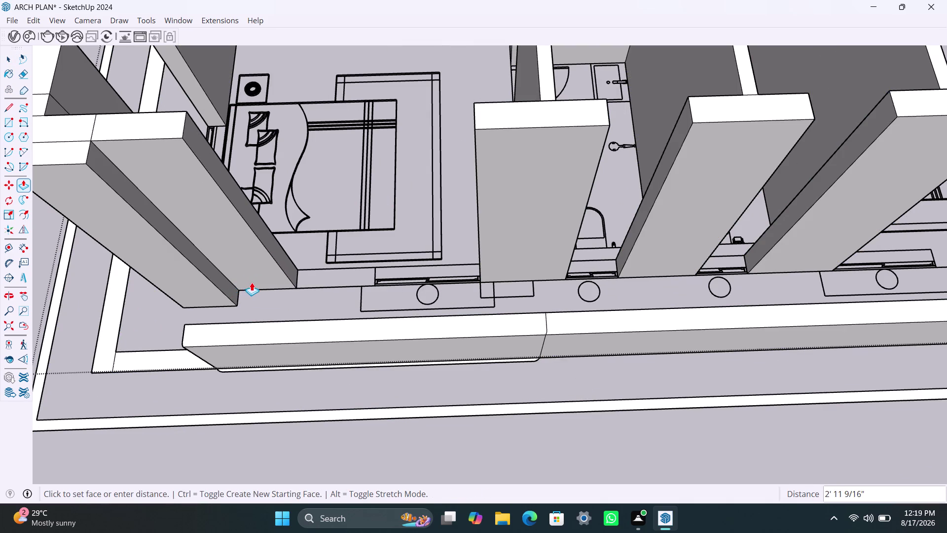
key(Escape)
click(181, 355)
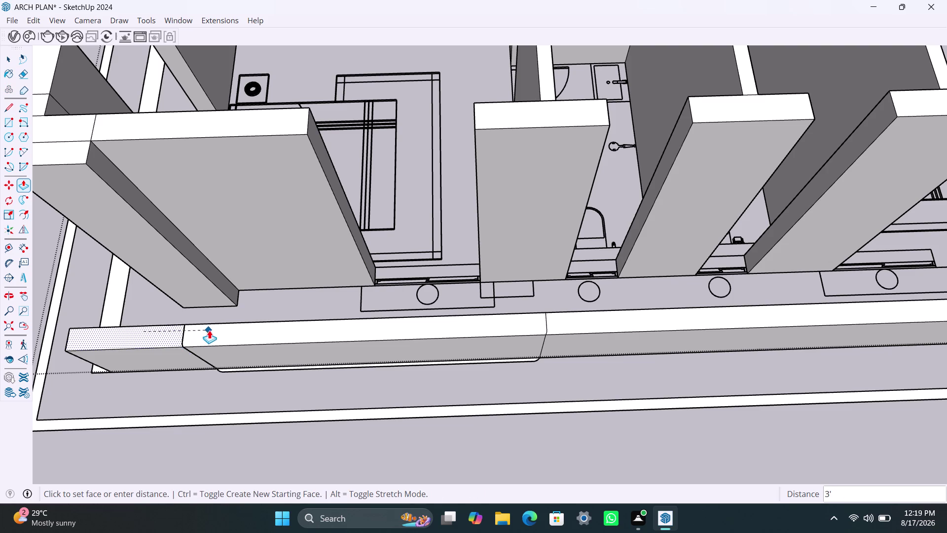
click(209, 330)
double_click(111, 308)
Repeat the extrusion on the wall end at the ramp and a parking column.
scroll(down, 3)
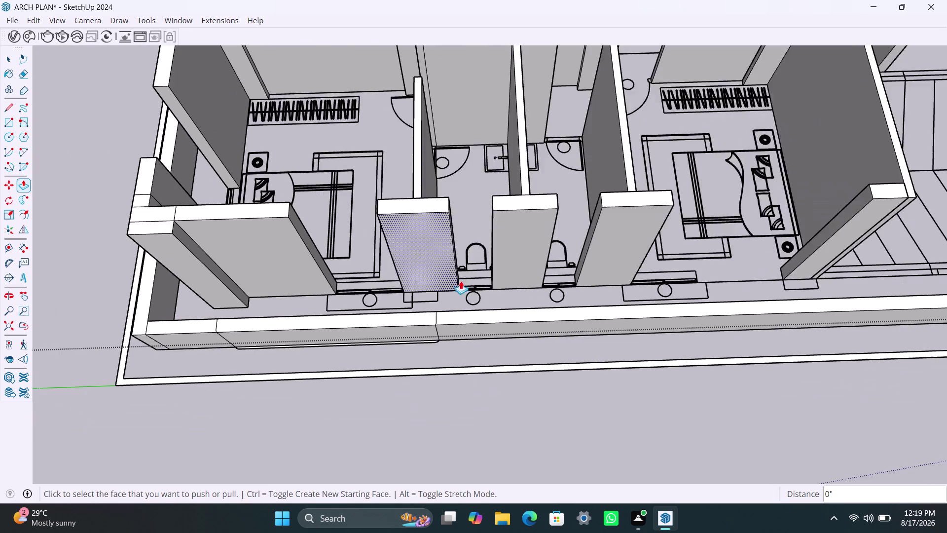
scroll(down, 3)
scroll(down, 3)
middle_drag(742, 320, 374, 389)
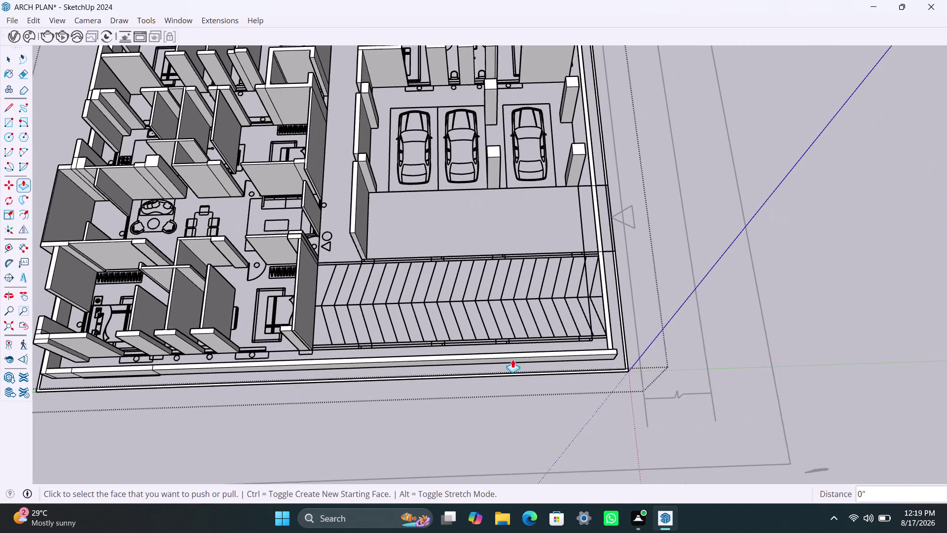
scroll(up, 3)
scroll(up, 3)
double_click(597, 339)
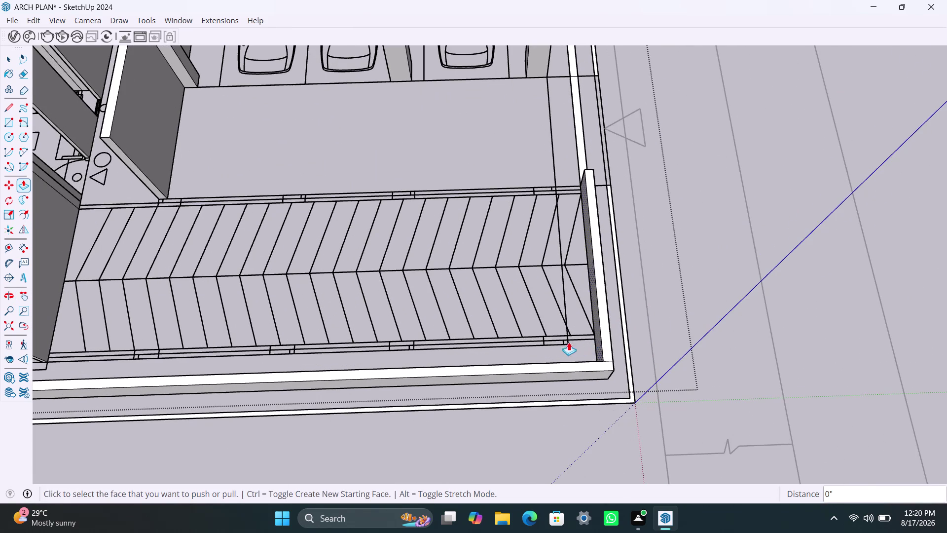
scroll(down, 3)
scroll(down, 3)
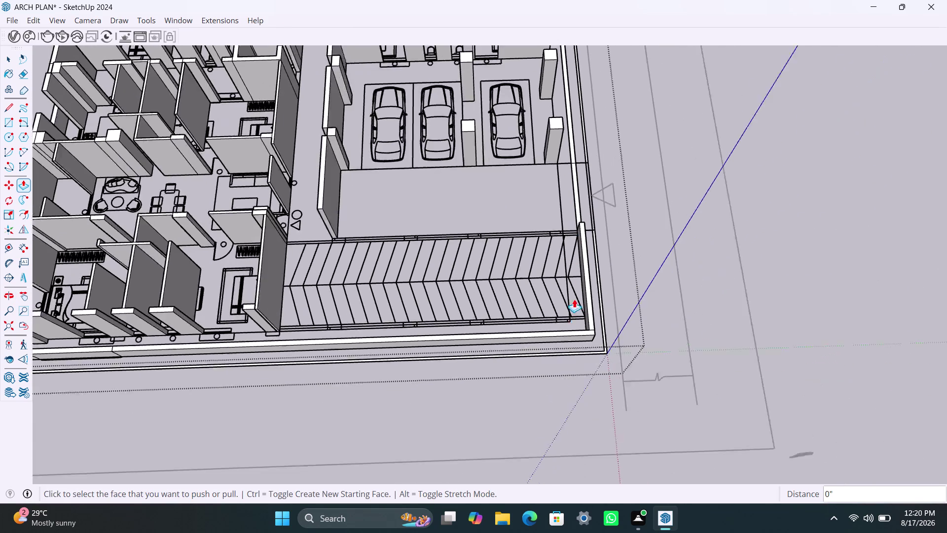
middle_drag(592, 302, 602, 425)
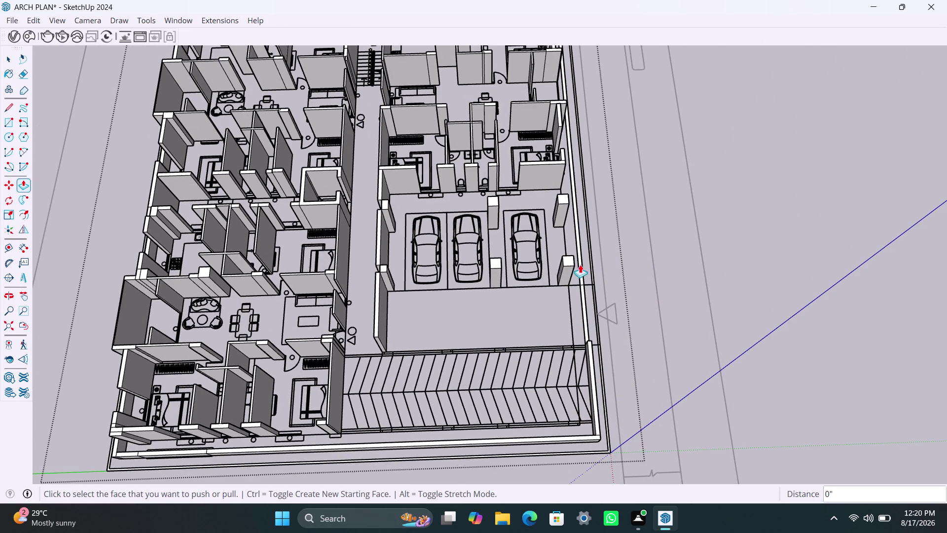
scroll(up, 3)
double_click(579, 255)
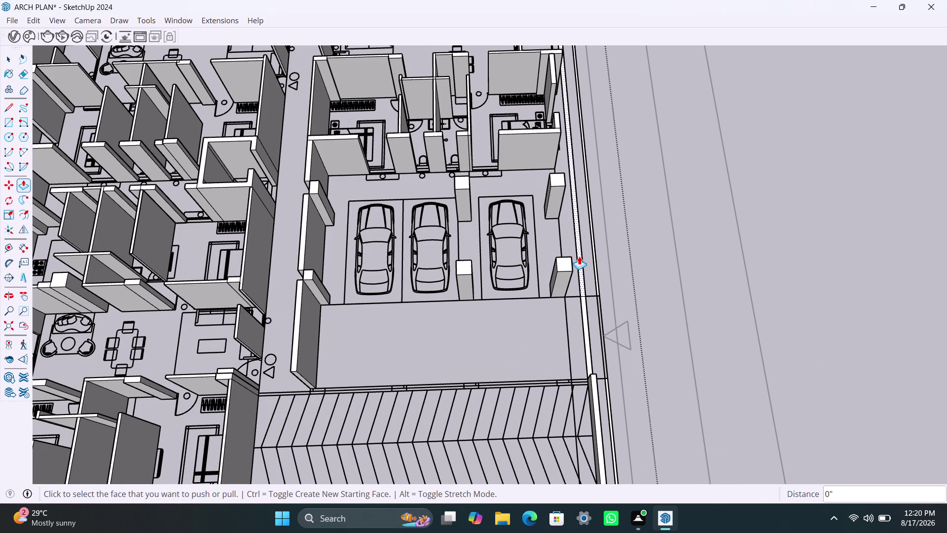
Repeat the extrusion on the corridor sill near the apartment rooms.
scroll(down, 3)
middle_drag(597, 242, 612, 348)
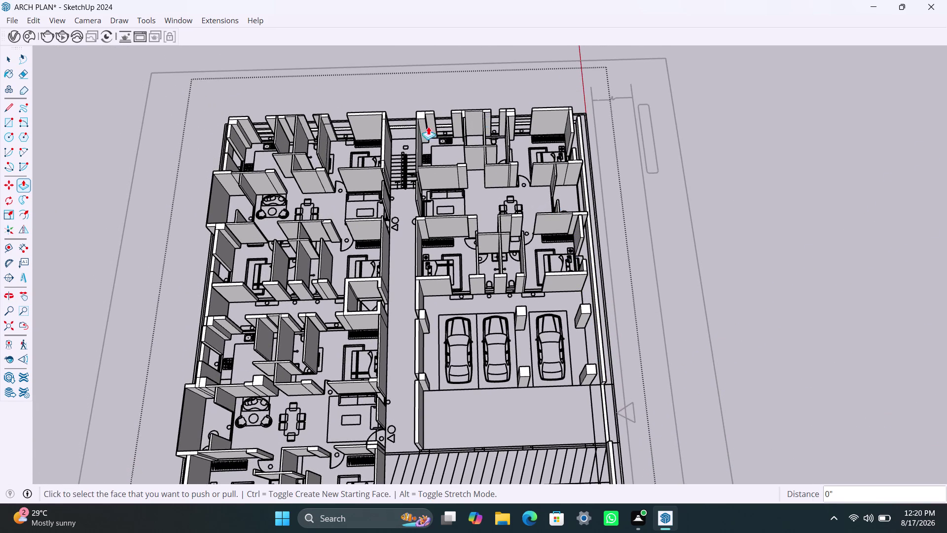
scroll(up, 3)
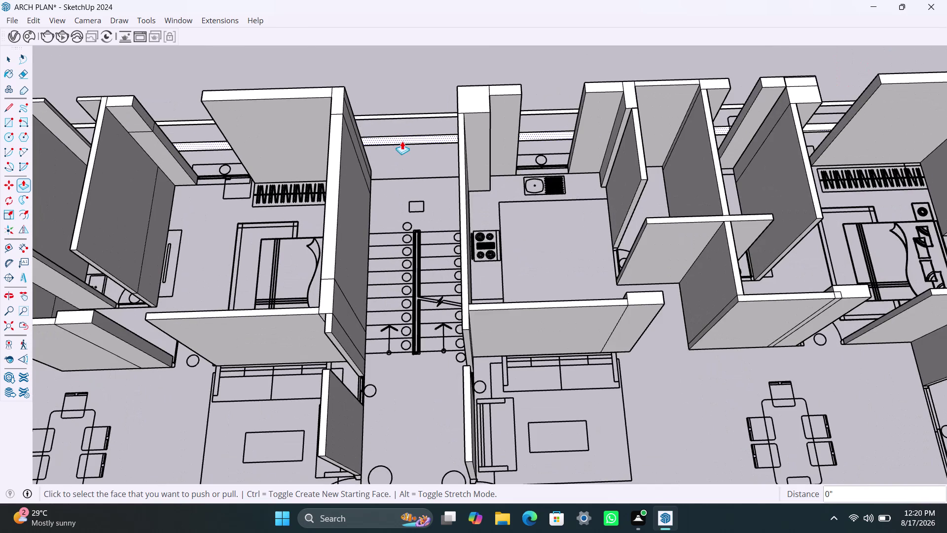
double_click(402, 141)
scroll(down, 3)
scroll(up, 3)
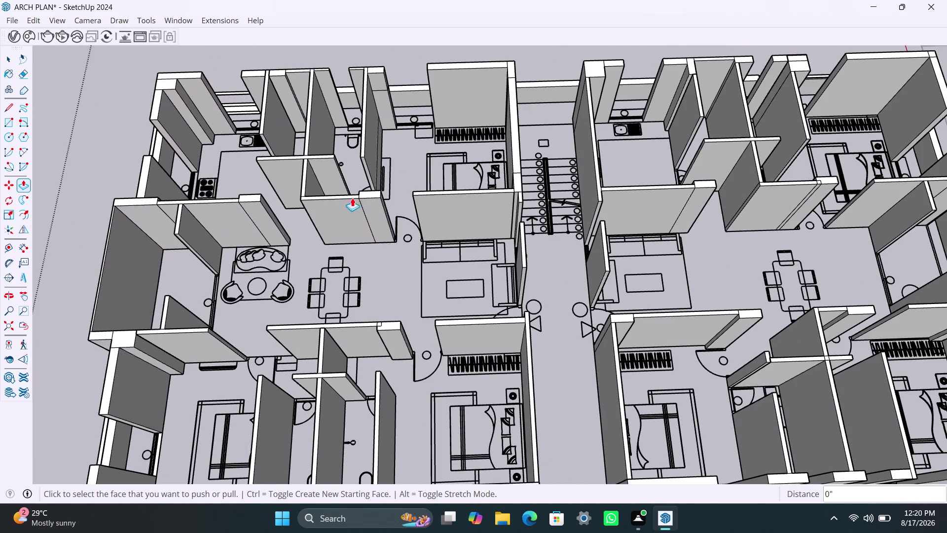
Extrude the top sill, the short wall piece and the corner face of the left apartment.
scroll(up, 3)
middle_drag(245, 140, 257, 279)
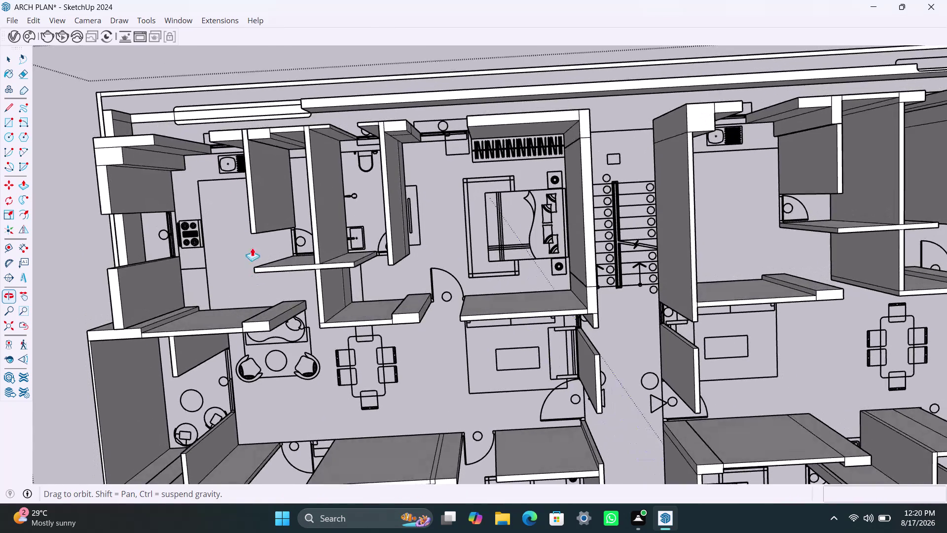
scroll(up, 3)
double_click(163, 113)
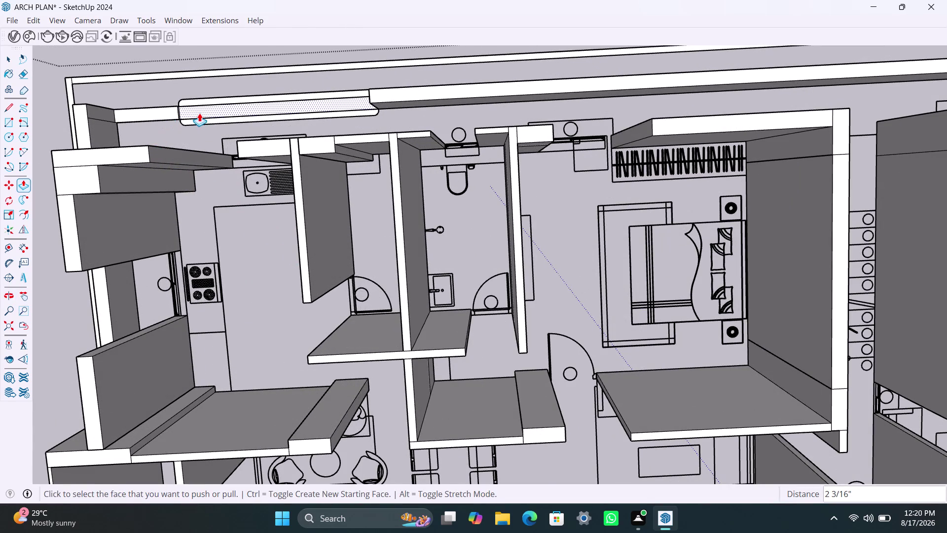
click(155, 111)
click(80, 131)
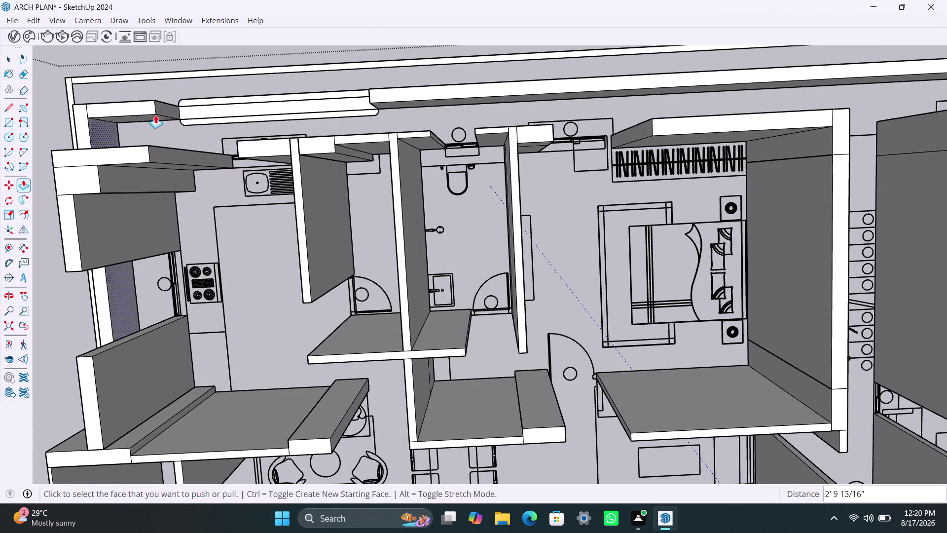
double_click(213, 109)
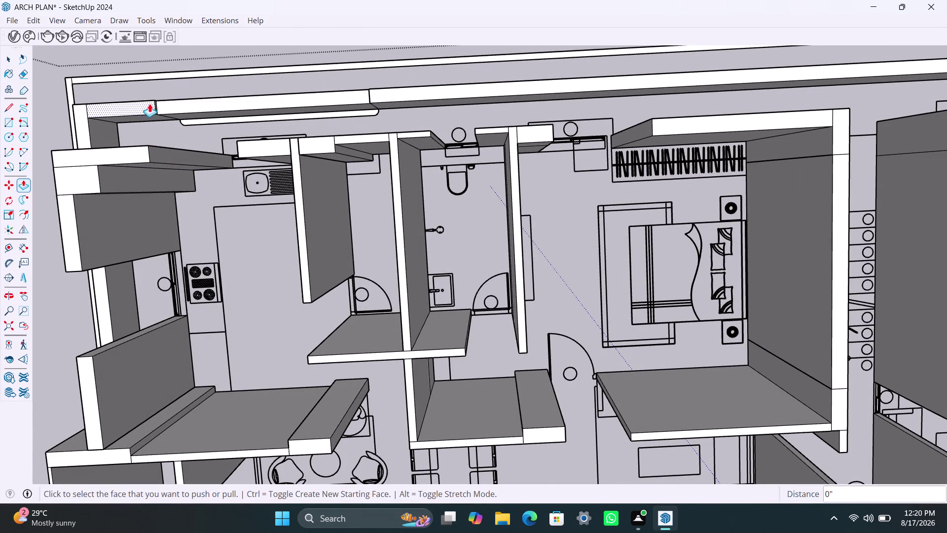
Extrude the upper wall face along the top outer wall above the kitchen.
scroll(up, 3)
middle_drag(194, 123, 225, 109)
click(235, 80)
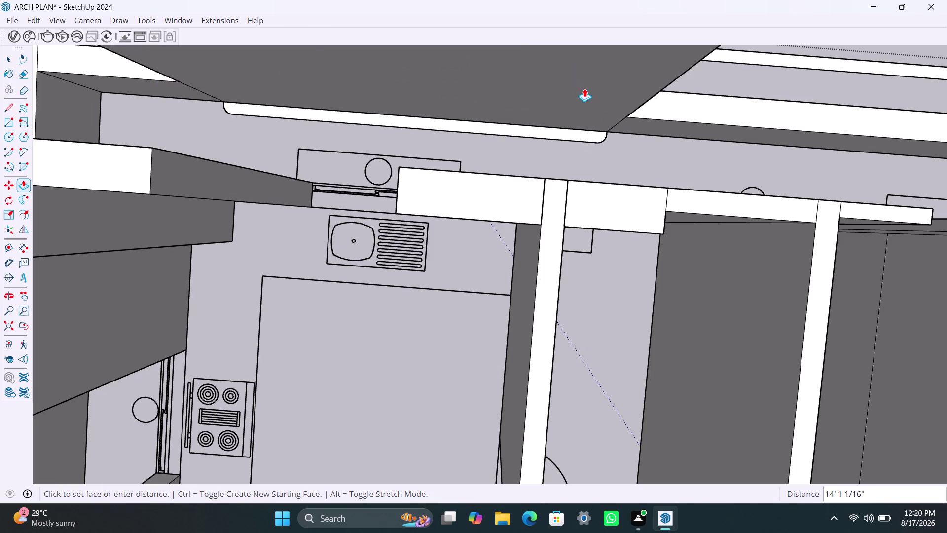
click(697, 102)
scroll(down, 3)
scroll(down, 3)
middle_drag(619, 132, 613, 85)
scroll(down, 3)
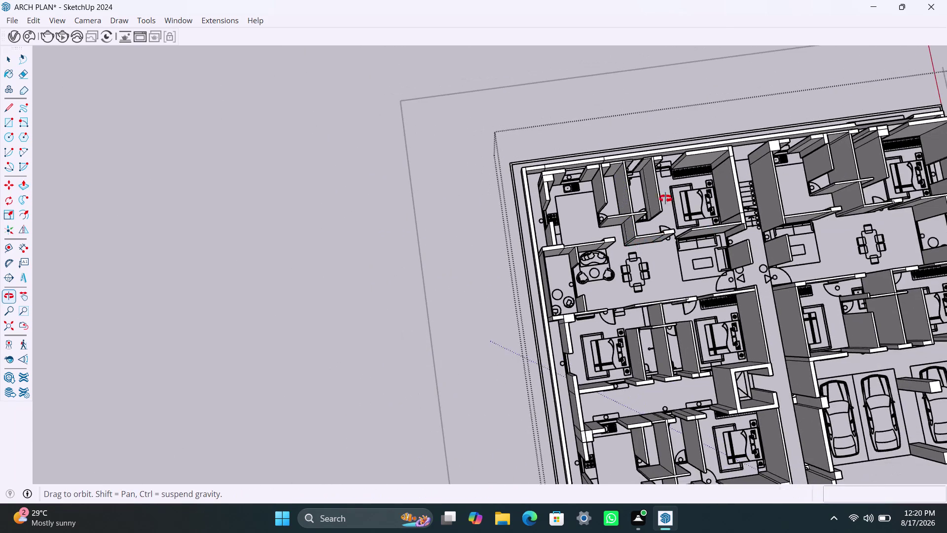
Push/Pull the first wall piece beside the parking corridor up to wall height.
scroll(down, 3)
middle_drag(637, 324, 547, 121)
scroll(up, 3)
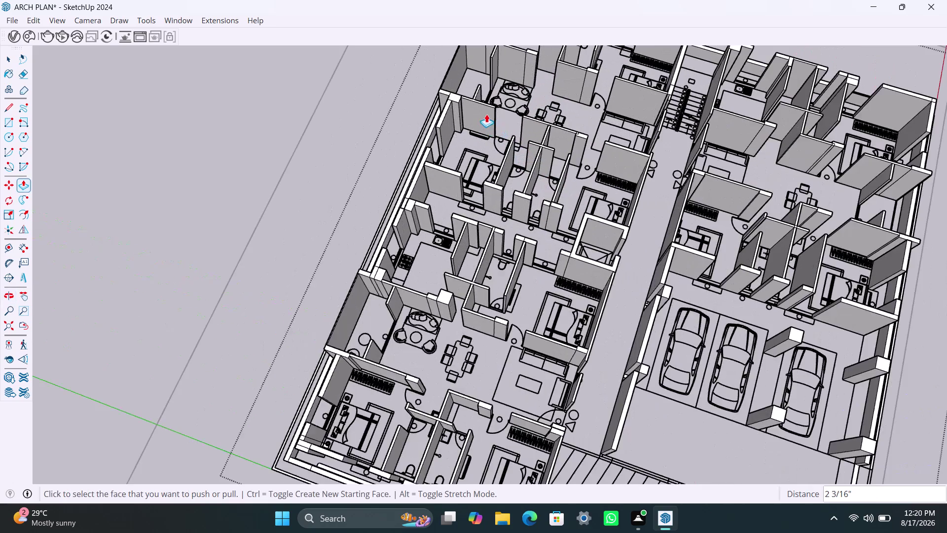
scroll(up, 3)
scroll(down, 3)
middle_drag(598, 279, 606, 230)
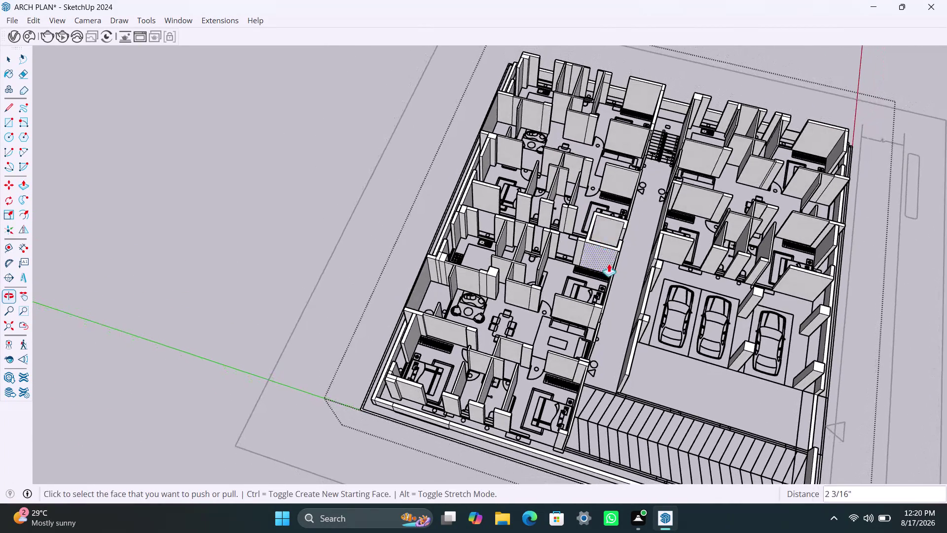
scroll(up, 3)
middle_drag(661, 356, 616, 248)
middle_drag(601, 230, 666, 323)
scroll(up, 3)
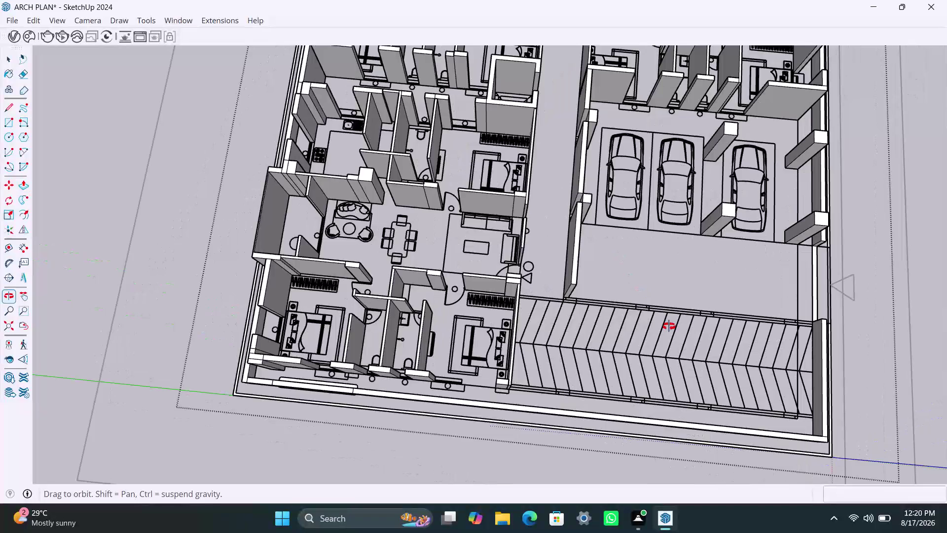
middle_drag(666, 322, 669, 326)
scroll(up, 3)
middle_drag(566, 207, 724, 223)
scroll(up, 3)
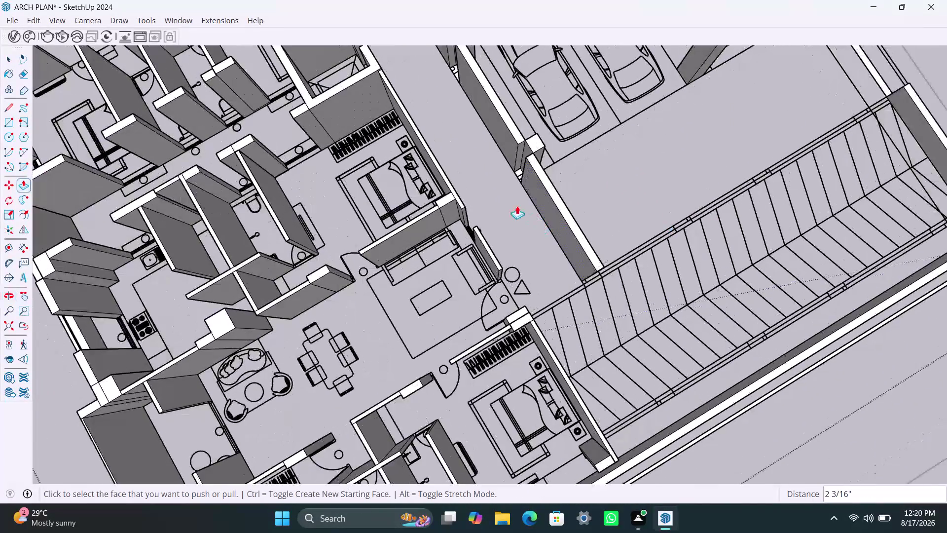
scroll(up, 3)
scroll(up, 3)
click(517, 167)
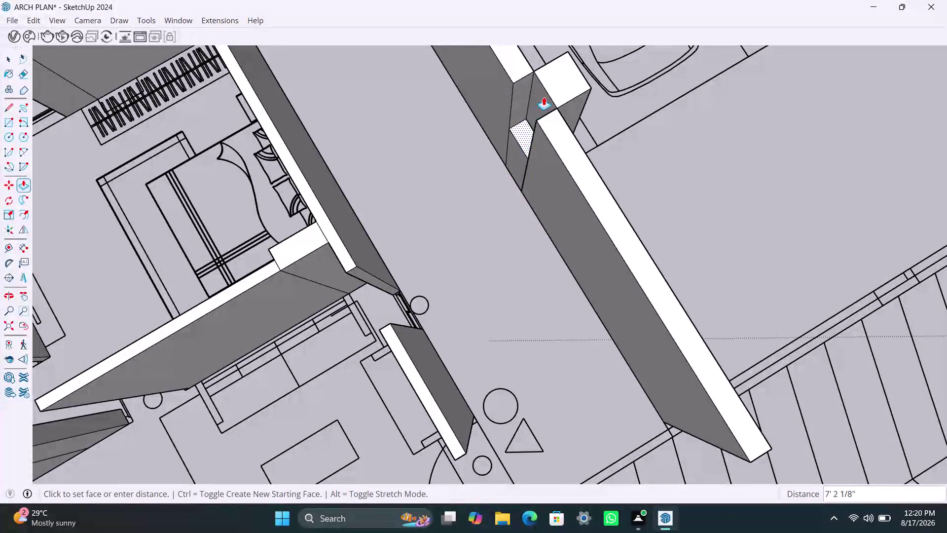
click(555, 80)
Raise the next corridor wall piece to full wall height.
scroll(down, 3)
middle_drag(504, 207, 570, 290)
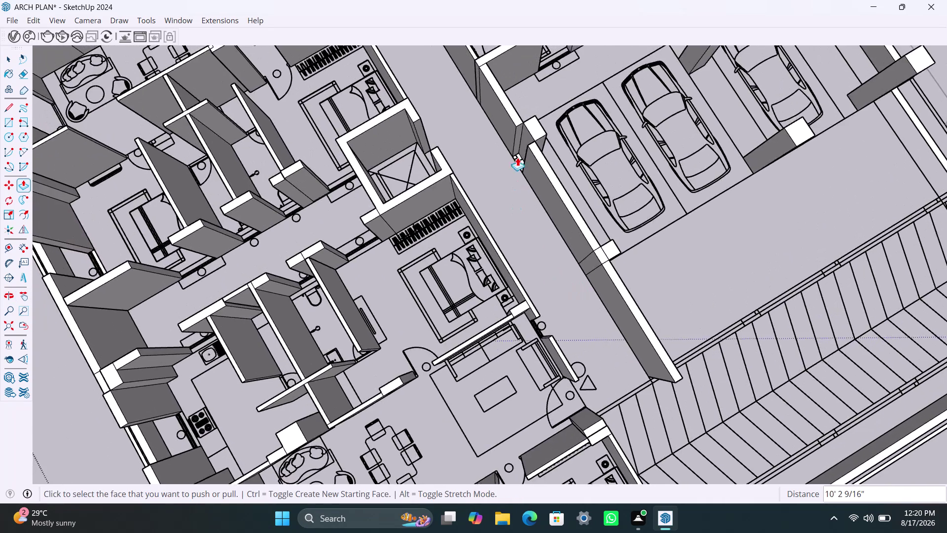
scroll(up, 3)
click(524, 156)
click(567, 78)
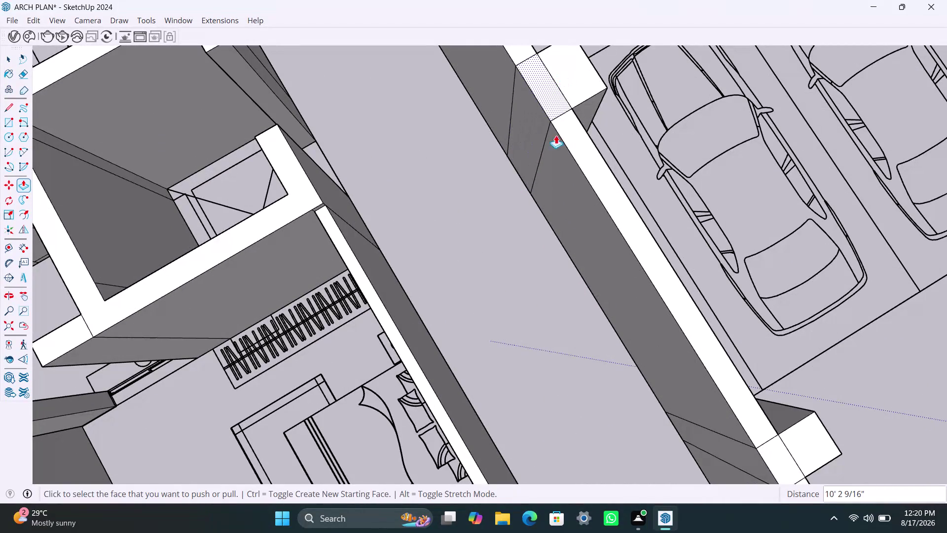
View the plan from the top, save the model, and switch back to Select.
scroll(down, 3)
middle_drag(573, 292, 497, 295)
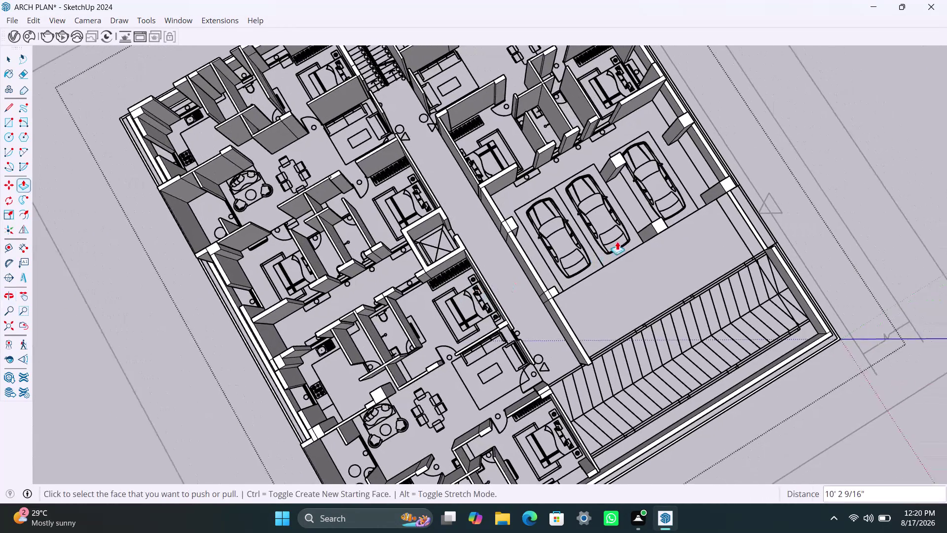
scroll(down, 3)
middle_drag(651, 277, 478, 270)
key(ctrl+s)
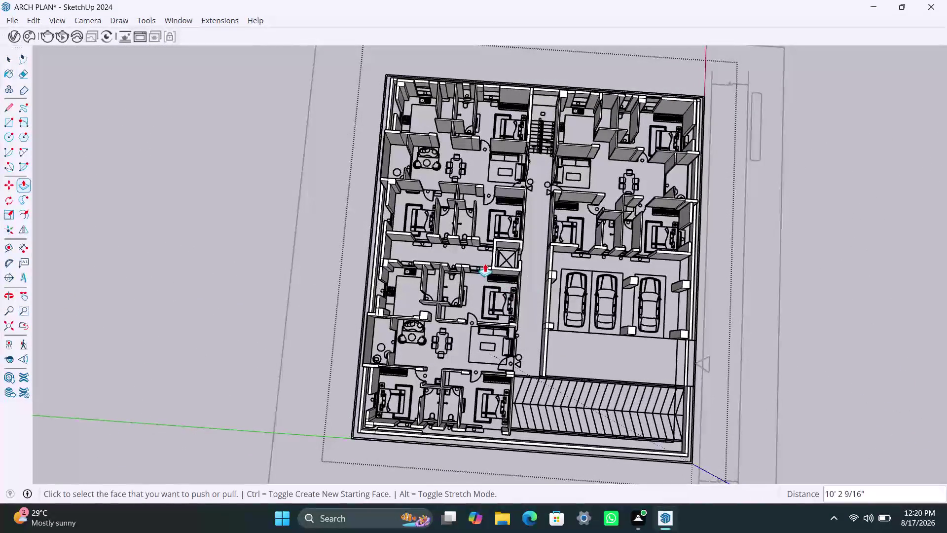
key(space)
Clear the selection and orbit the view over the floor plan.
click(830, 220)
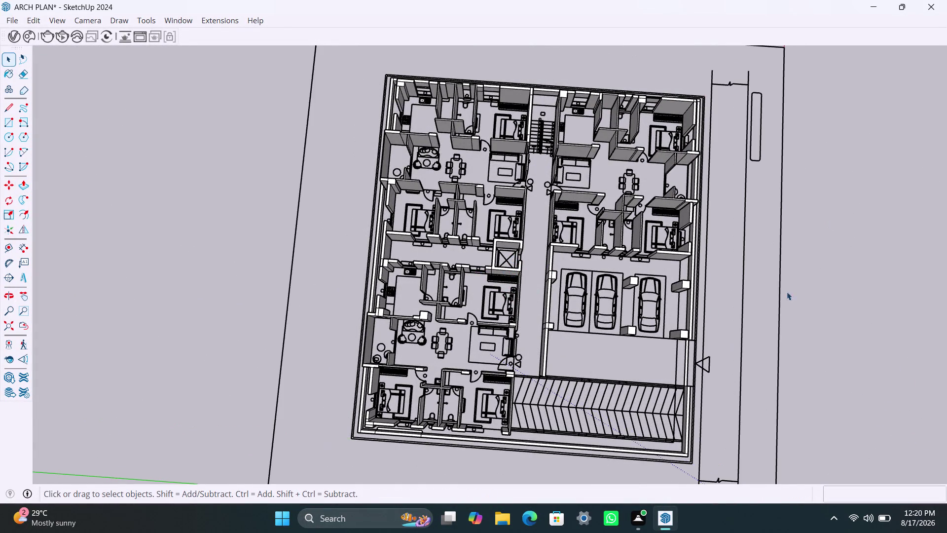
scroll(down, 3)
scroll(up, 3)
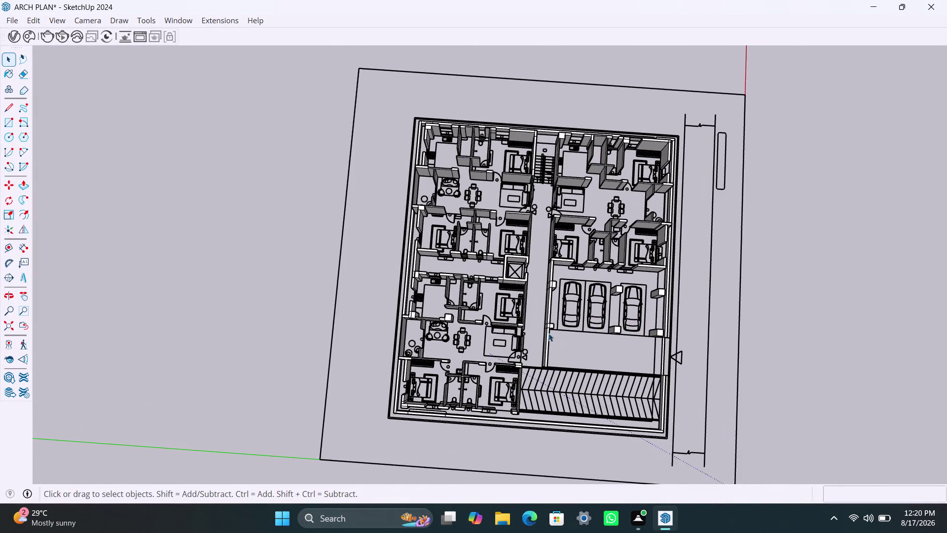
scroll(up, 3)
scroll(up, 3)
middle_drag(539, 345, 564, 286)
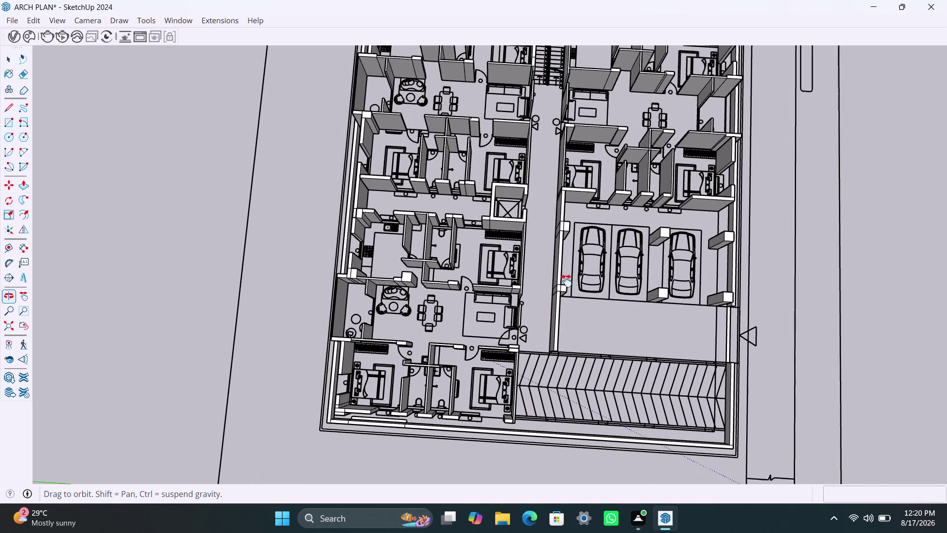
middle_drag(564, 285, 580, 258)
scroll(down, 3)
scroll(down, 3)
Pull back and tilt the view to look down on the whole site.
middle_drag(627, 262, 646, 283)
scroll(down, 3)
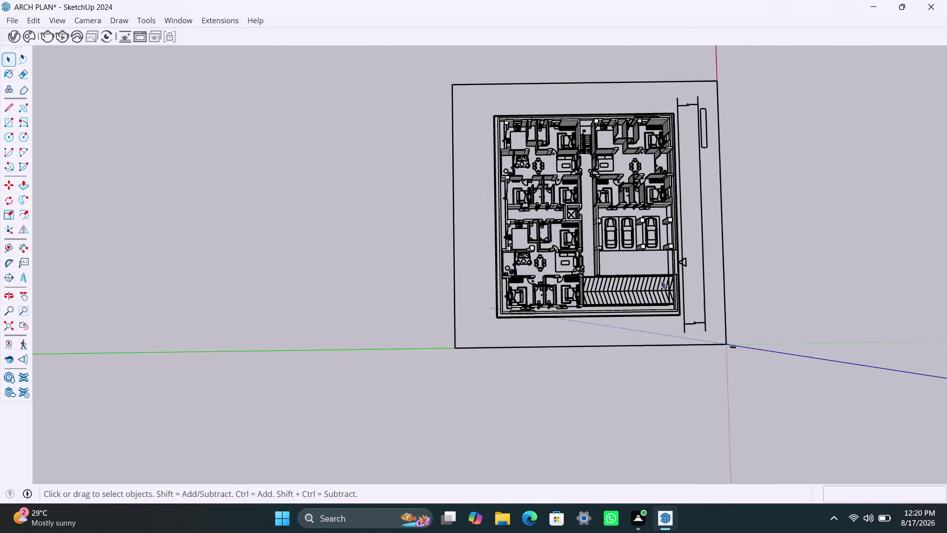
middle_drag(711, 288, 690, 285)
scroll(down, 3)
middle_drag(800, 347, 778, 365)
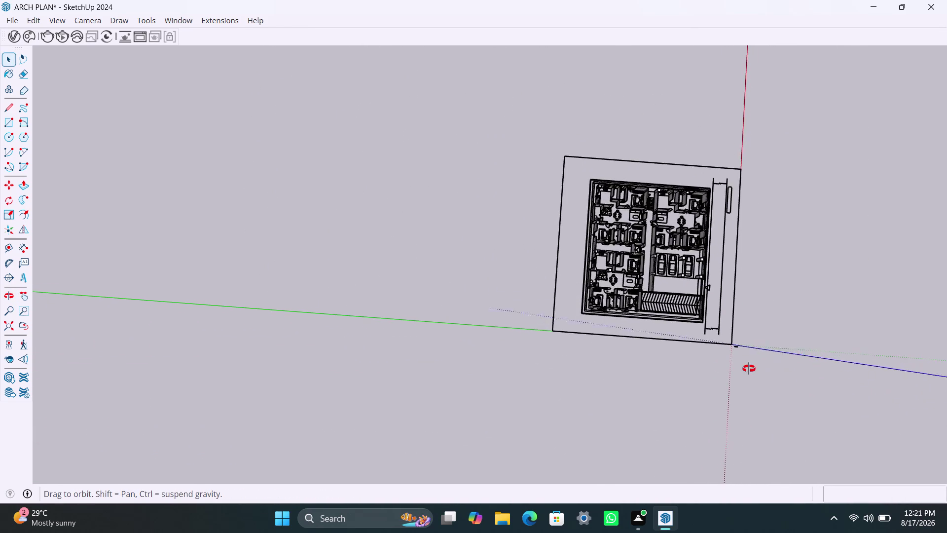
middle_drag(777, 365, 403, 328)
scroll(down, 3)
middle_drag(566, 392, 571, 388)
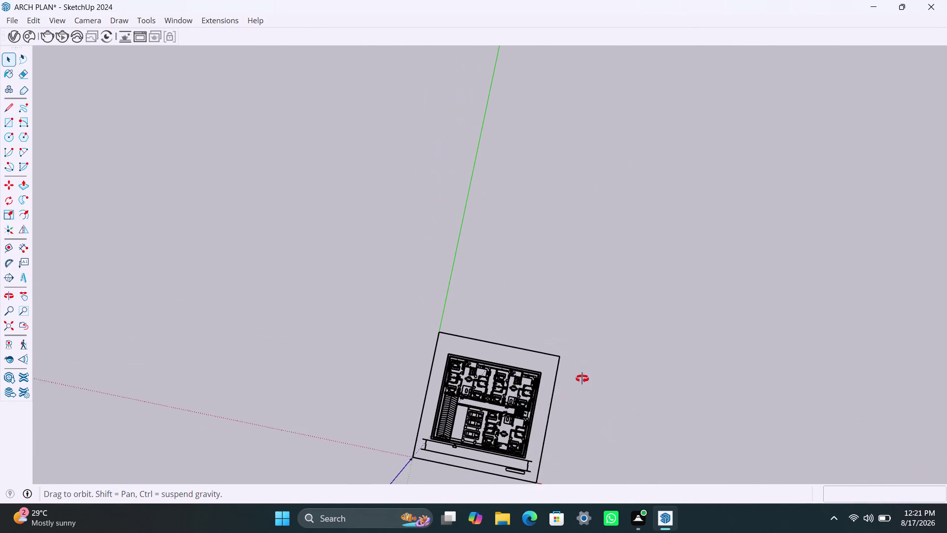
middle_drag(571, 388, 634, 305)
click(614, 309)
Select the floor plan, including the inner plan, and copy it.
double_click(570, 316)
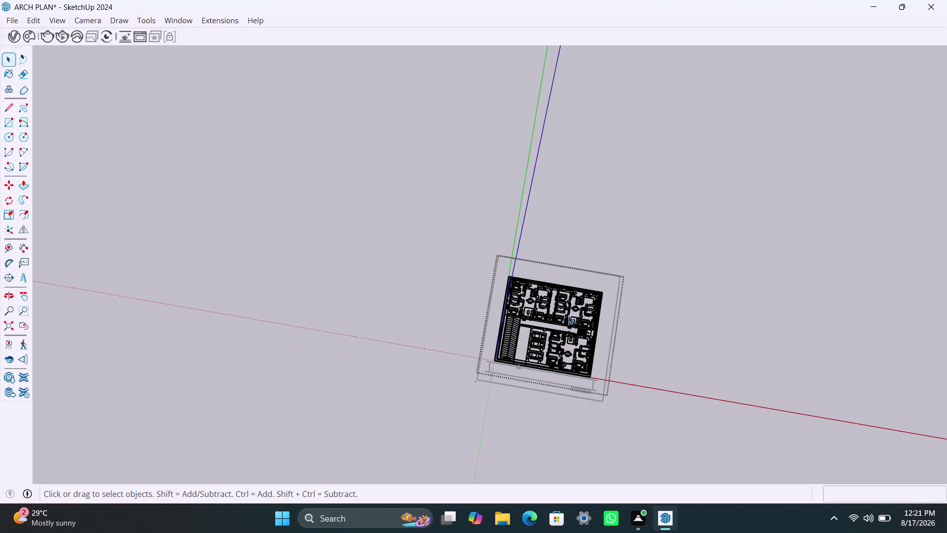
click(568, 315)
click(640, 324)
click(575, 337)
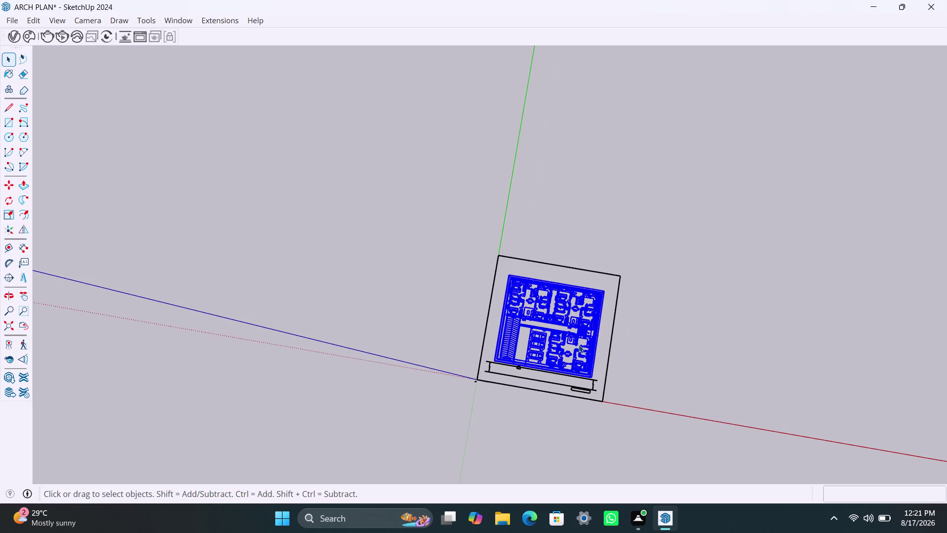
key(ctrl+c)
Paste the copied plan to the right of the original.
click(582, 344)
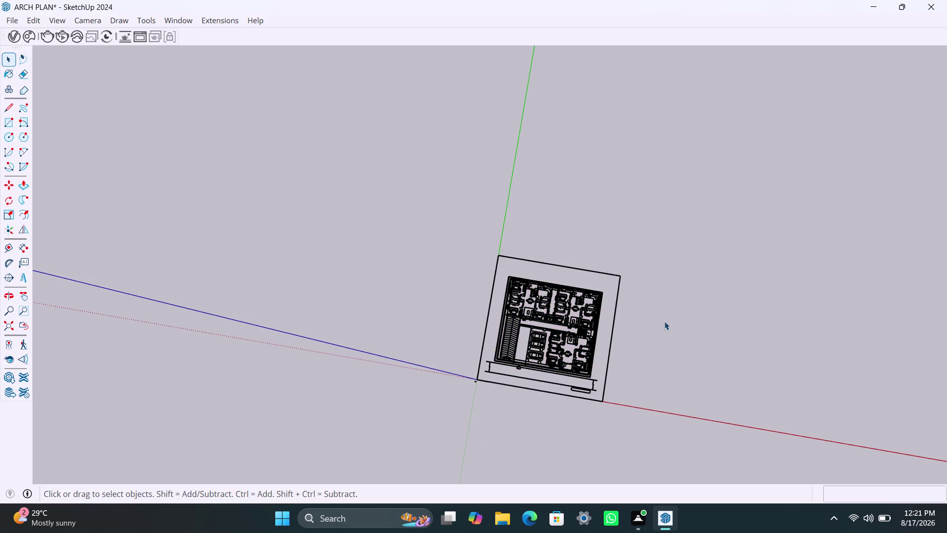
scroll(down, 3)
middle_drag(704, 334, 522, 314)
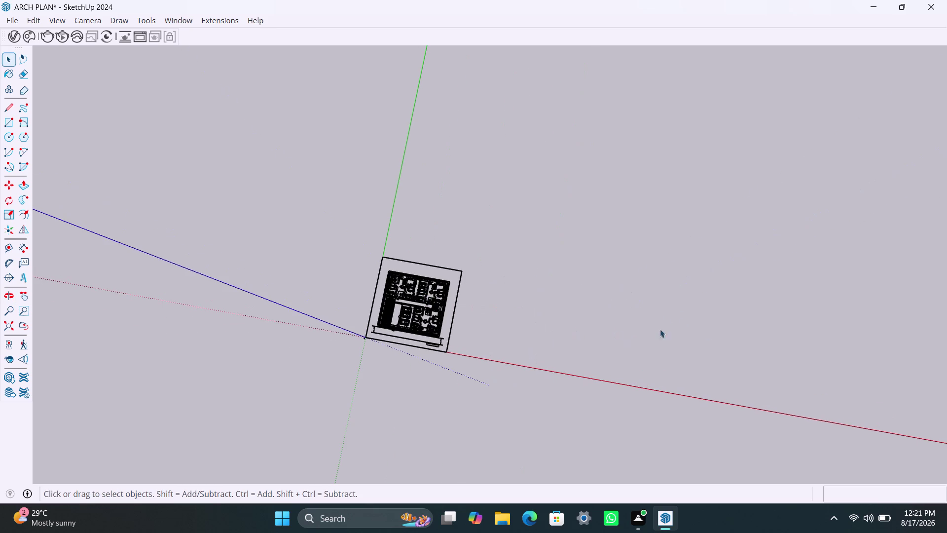
key(ctrl+v)
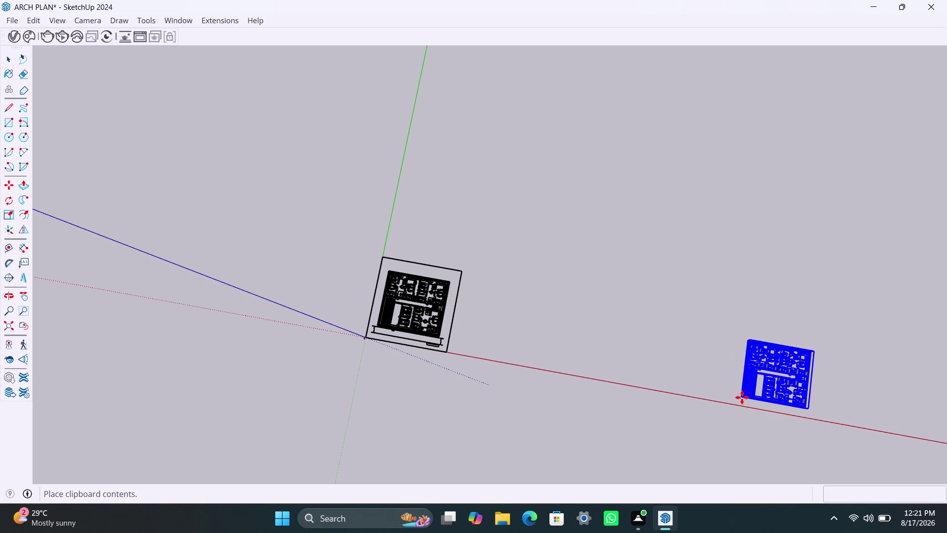
click(738, 403)
key(space)
click(693, 362)
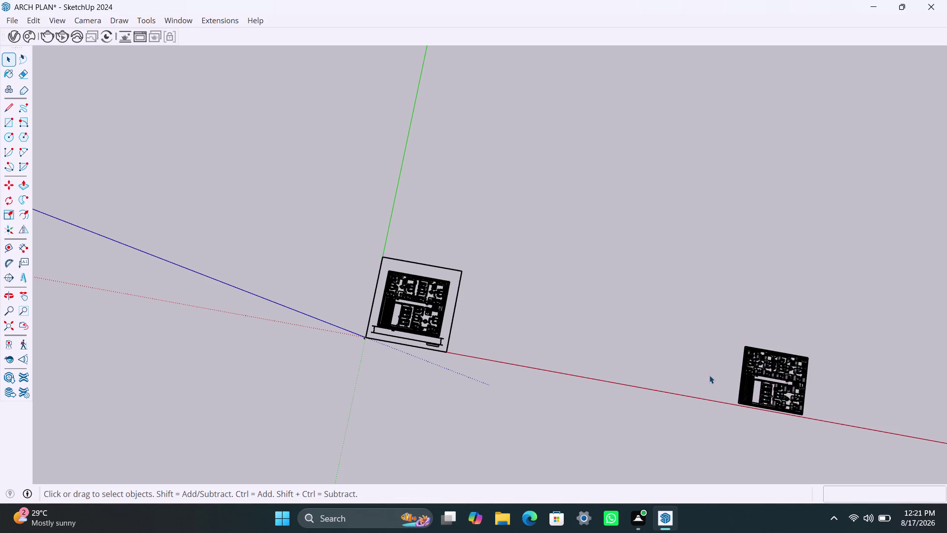
Frame both plans, select the original, and orbit to see its extruded walls.
scroll(up, 3)
scroll(up, 3)
scroll(down, 3)
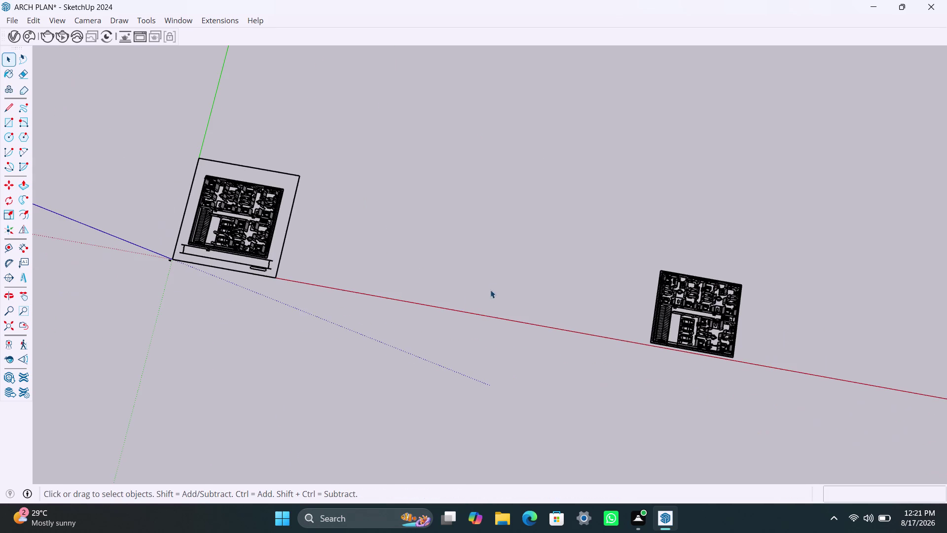
middle_drag(363, 298, 533, 320)
click(430, 273)
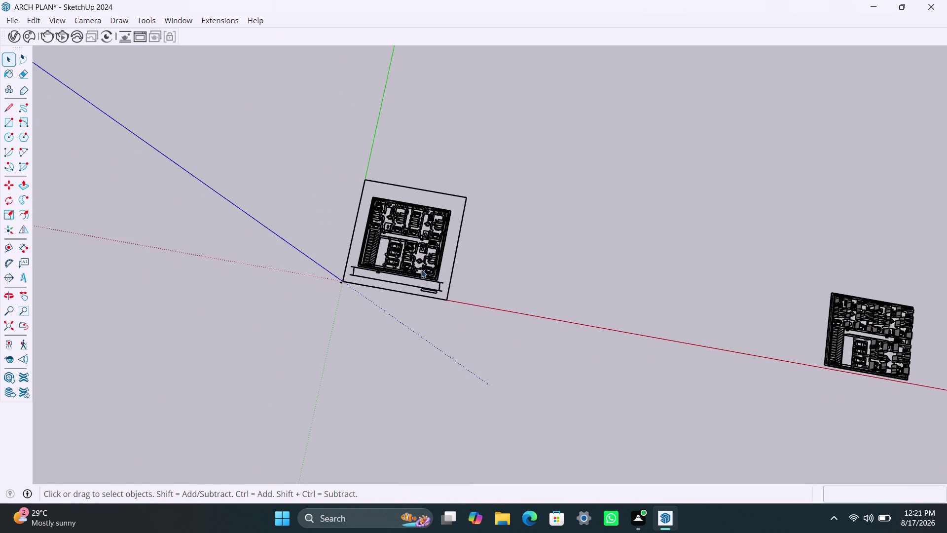
scroll(up, 3)
click(581, 208)
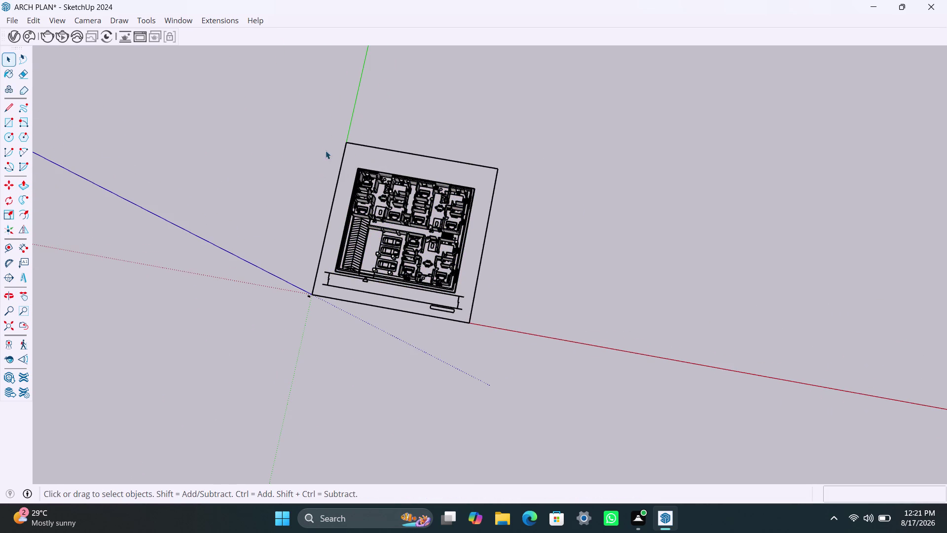
drag(318, 129, 513, 345)
scroll(up, 3)
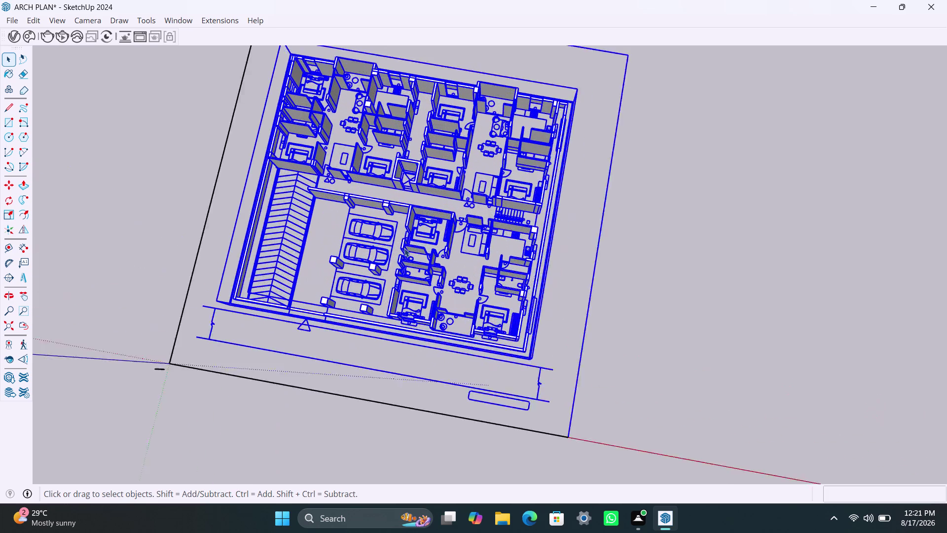
scroll(up, 3)
middle_drag(431, 285, 425, 144)
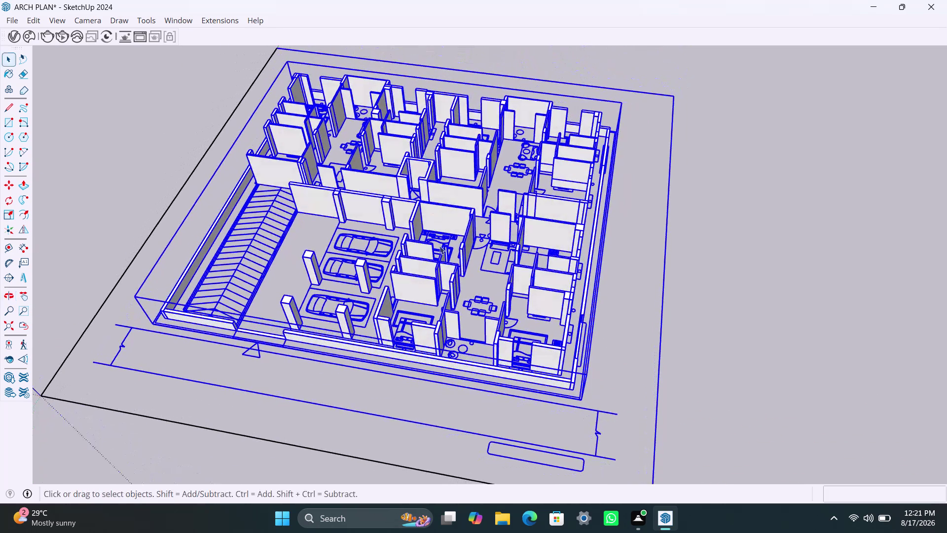